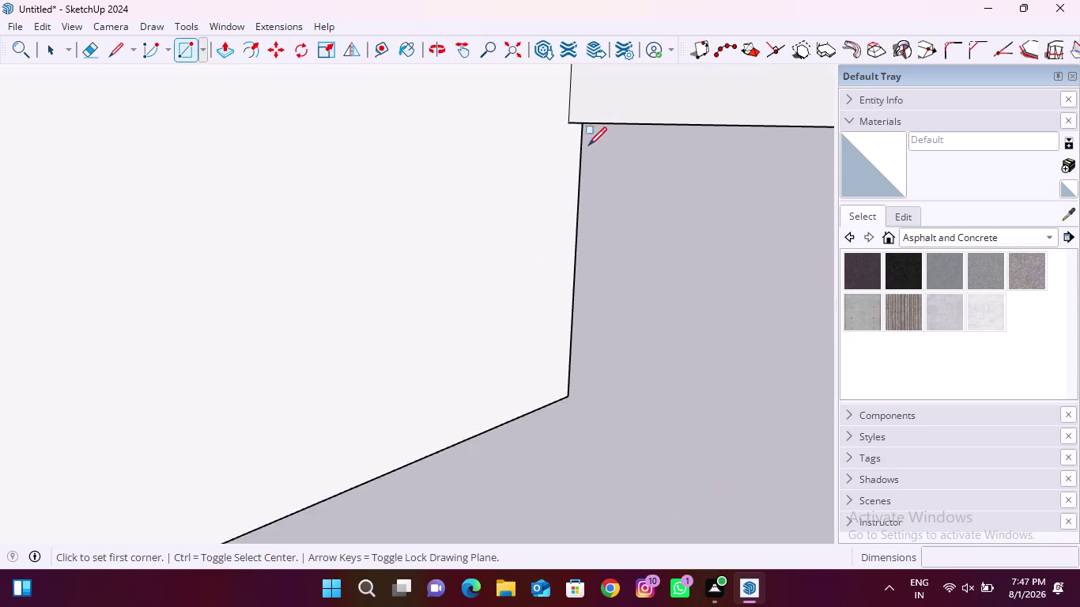
Draw a thin rectangle along the wall's edge, from its corner.
scroll(up, 3)
click(565, 465)
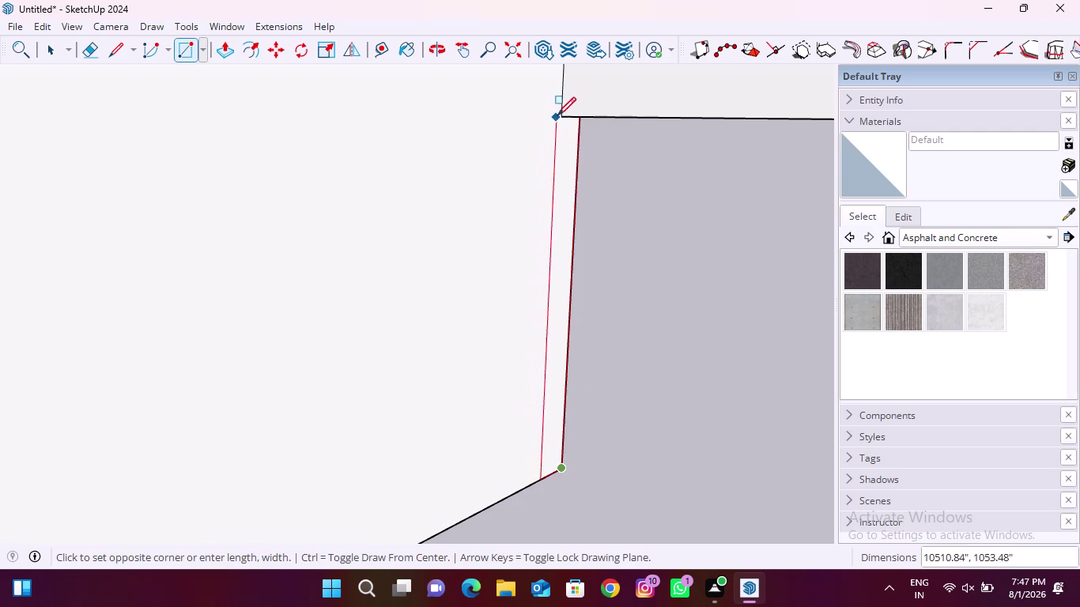
click(560, 114)
scroll(down, 3)
Push/Pull the thin strip upward into a slim wall.
click(229, 50)
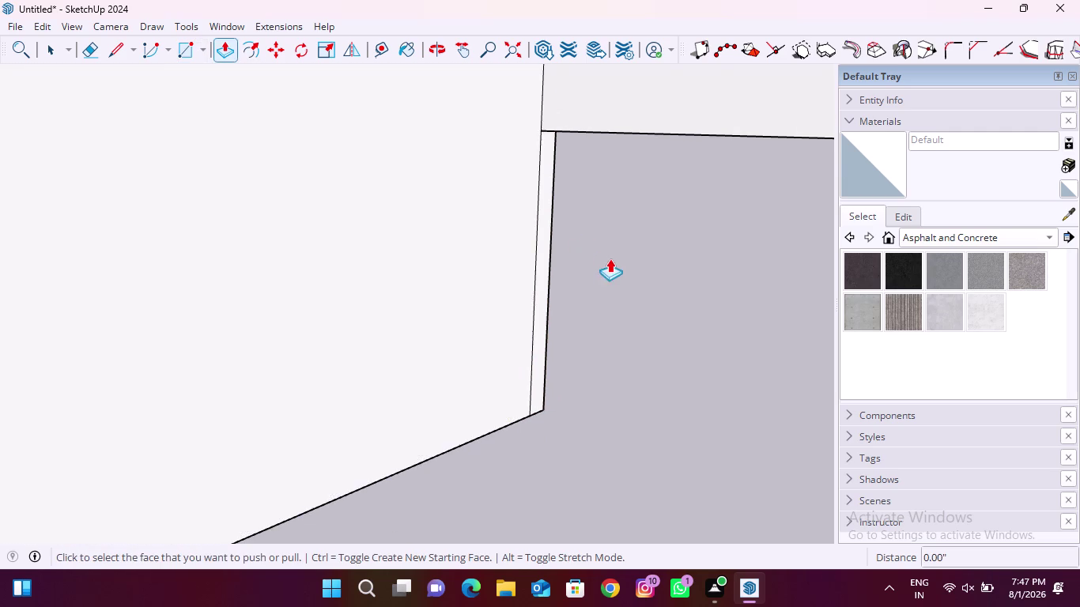
scroll(up, 3)
click(519, 278)
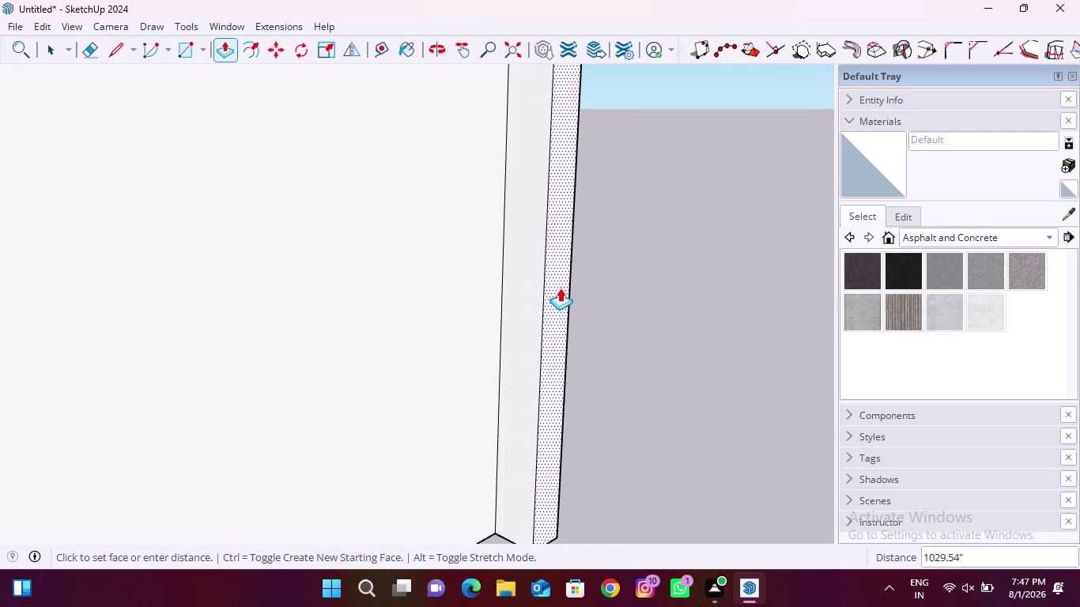
click(560, 288)
scroll(down, 3)
scroll(down, 3)
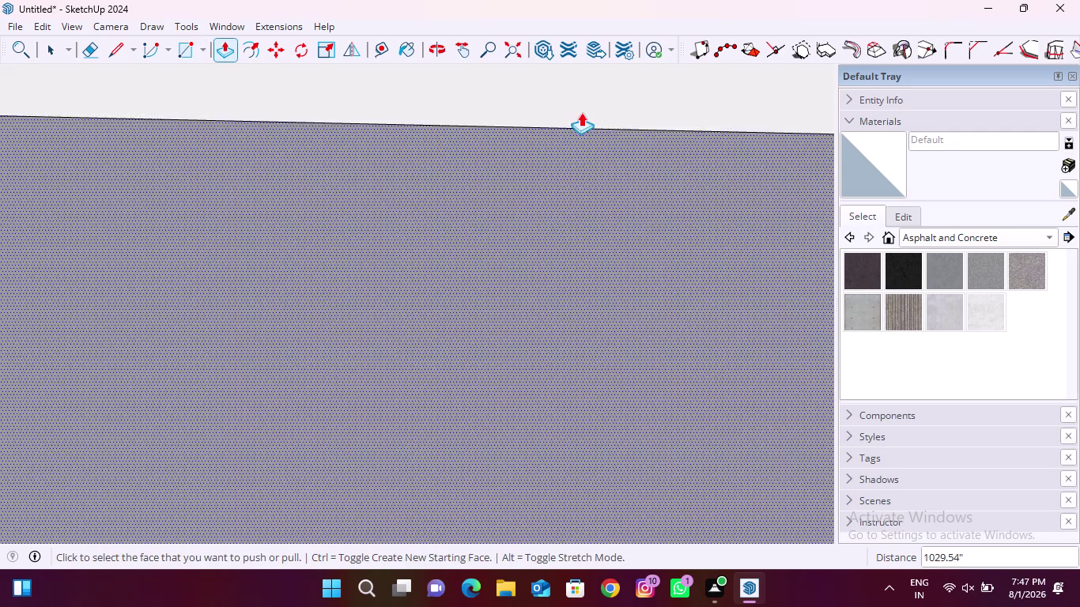
click(524, 43)
Double-click the narrow strip beside the carport wall with Push/Pull to repeat the last height.
middle_drag(229, 436, 497, 288)
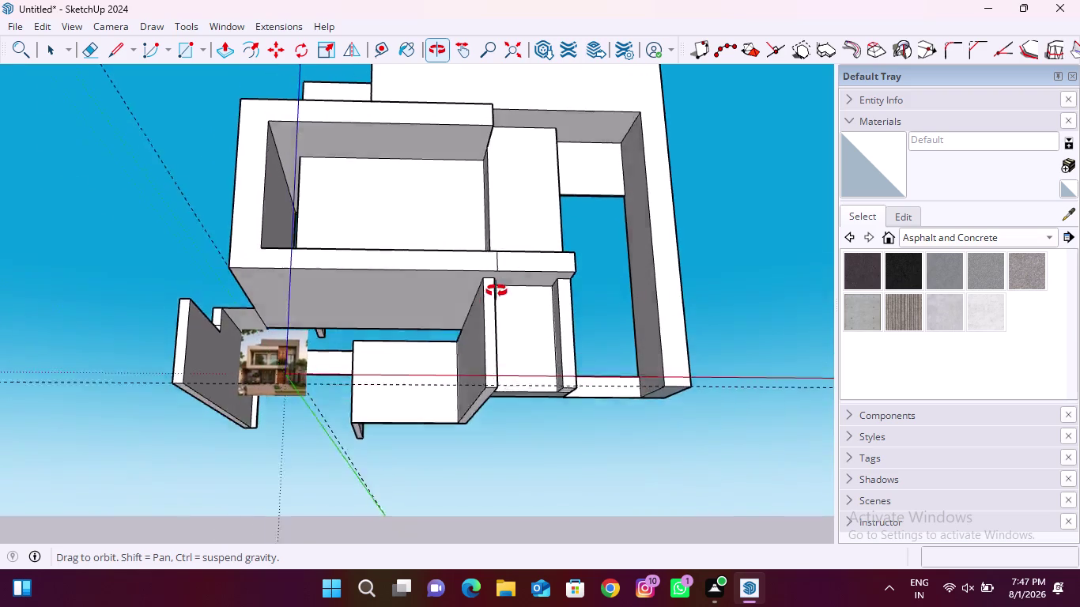
middle_drag(496, 288, 495, 311)
scroll(up, 3)
middle_drag(344, 345, 315, 384)
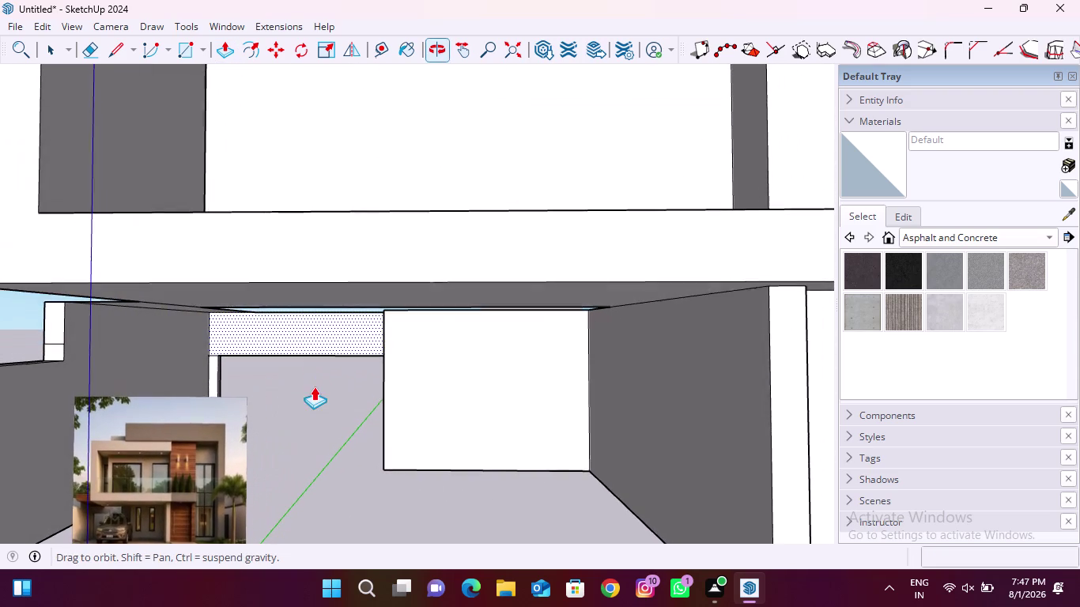
scroll(down, 3)
scroll(up, 3)
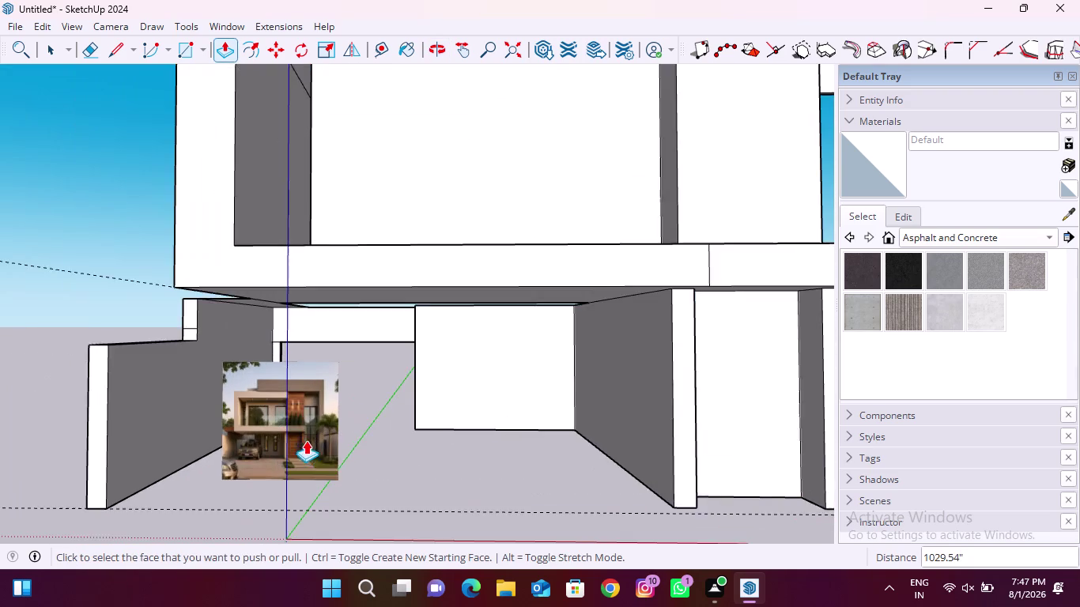
scroll(up, 3)
scroll(up, 3)
middle_drag(173, 385, 789, 509)
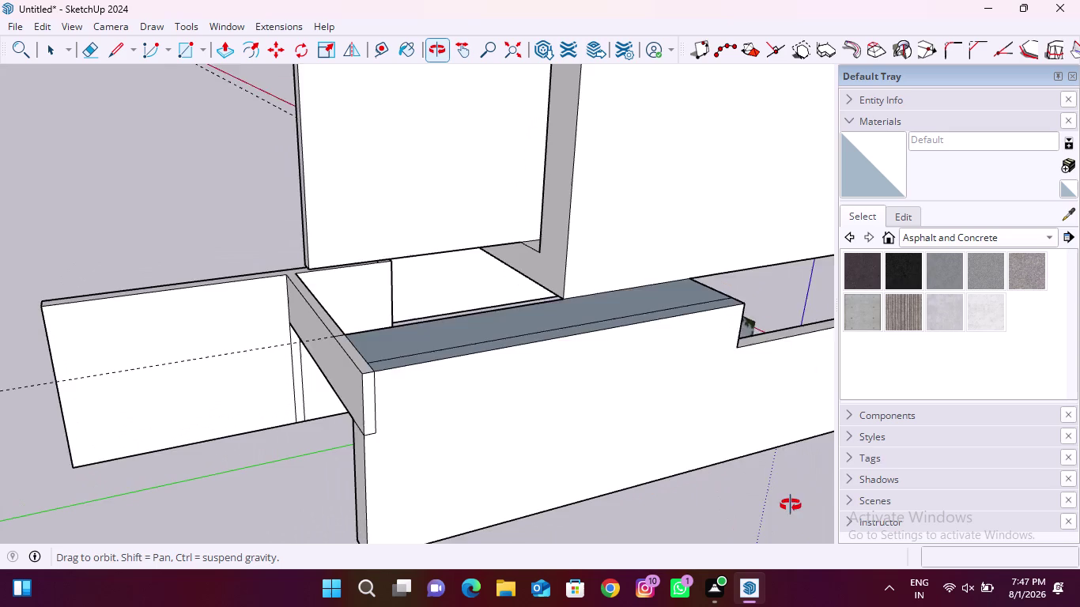
middle_drag(788, 509, 898, 451)
middle_drag(408, 459, 580, 448)
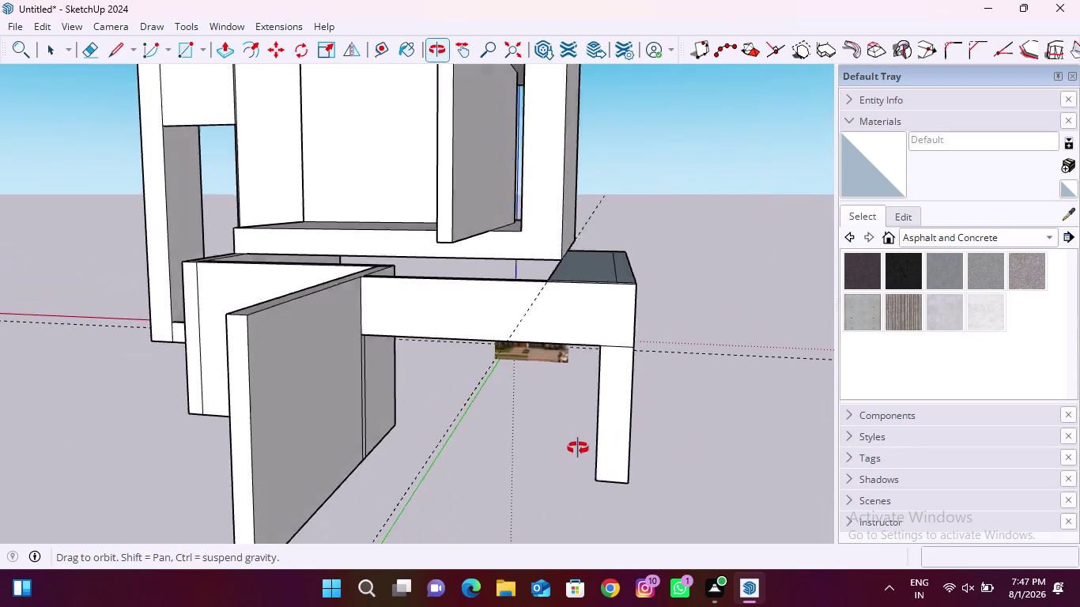
middle_drag(579, 448, 446, 441)
scroll(up, 3)
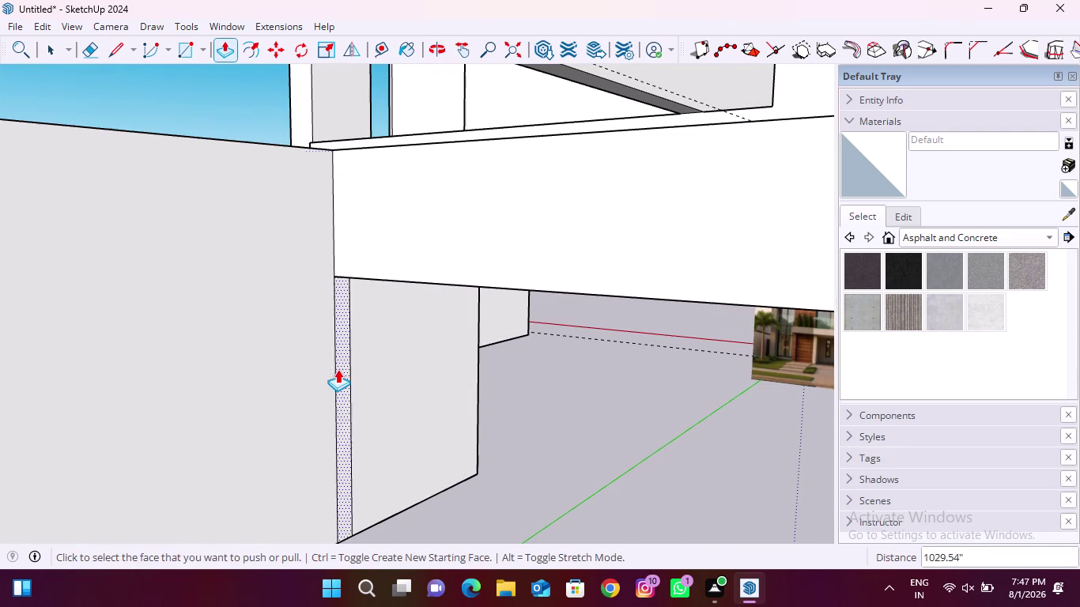
click(338, 370)
click(529, 417)
scroll(down, 3)
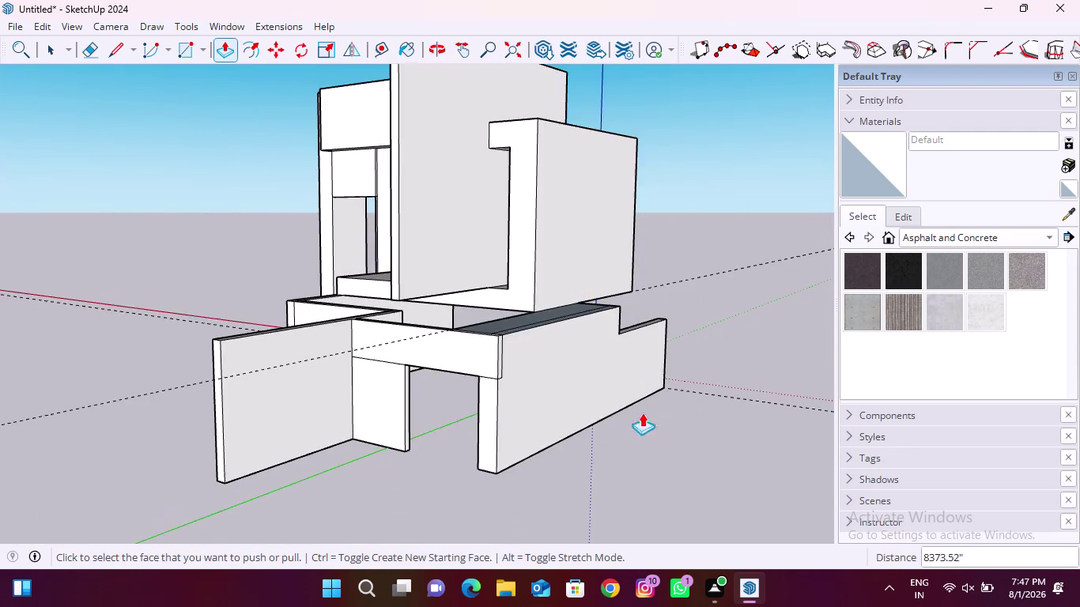
Return to Select and view the house front and the low side wall's top.
middle_drag(706, 414, 78, 369)
scroll(up, 3)
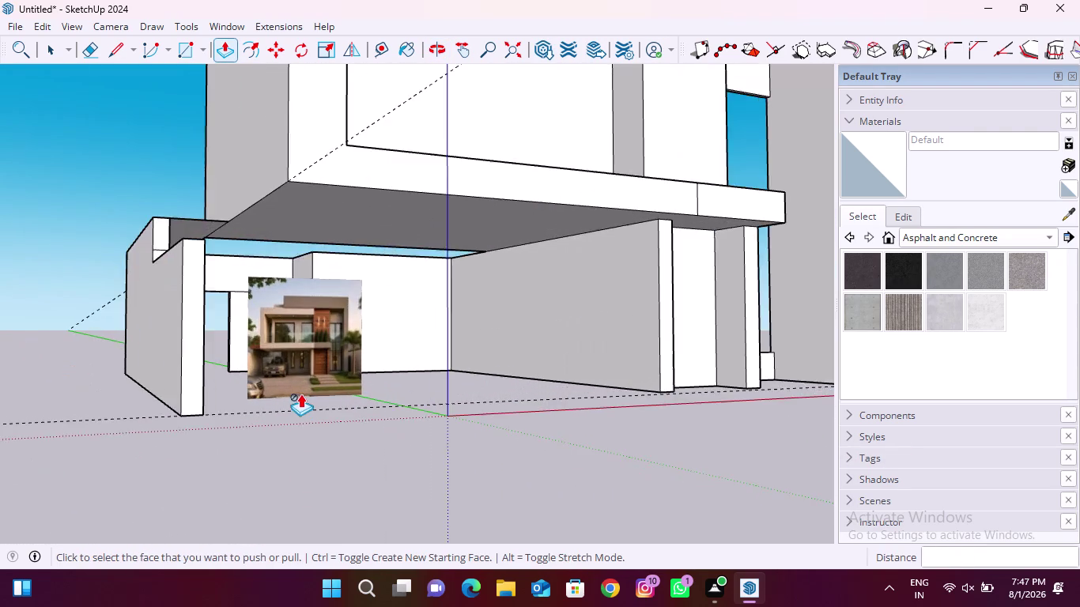
scroll(up, 3)
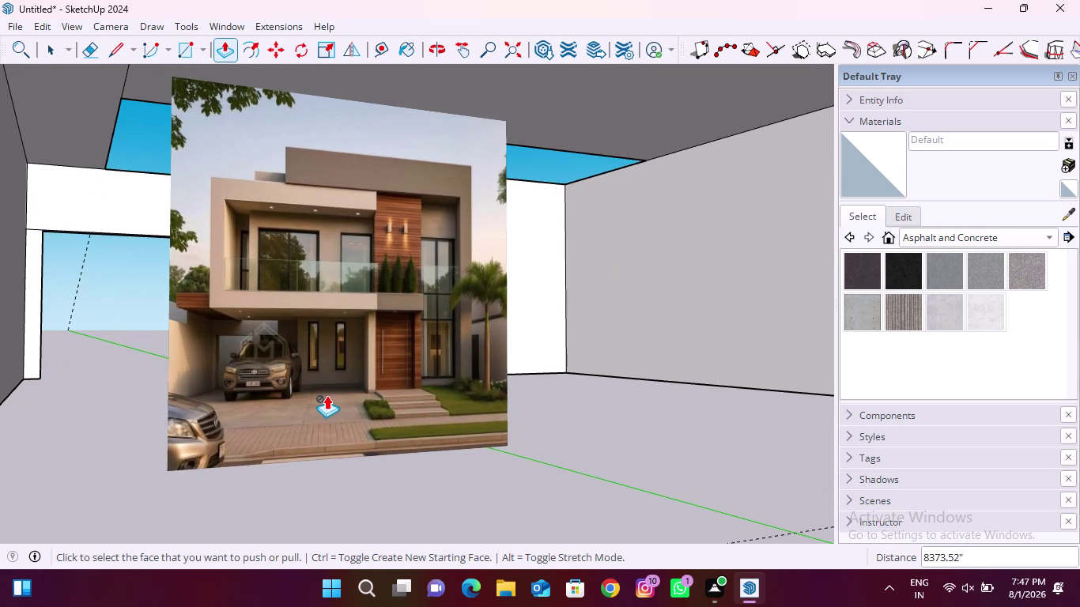
scroll(down, 3)
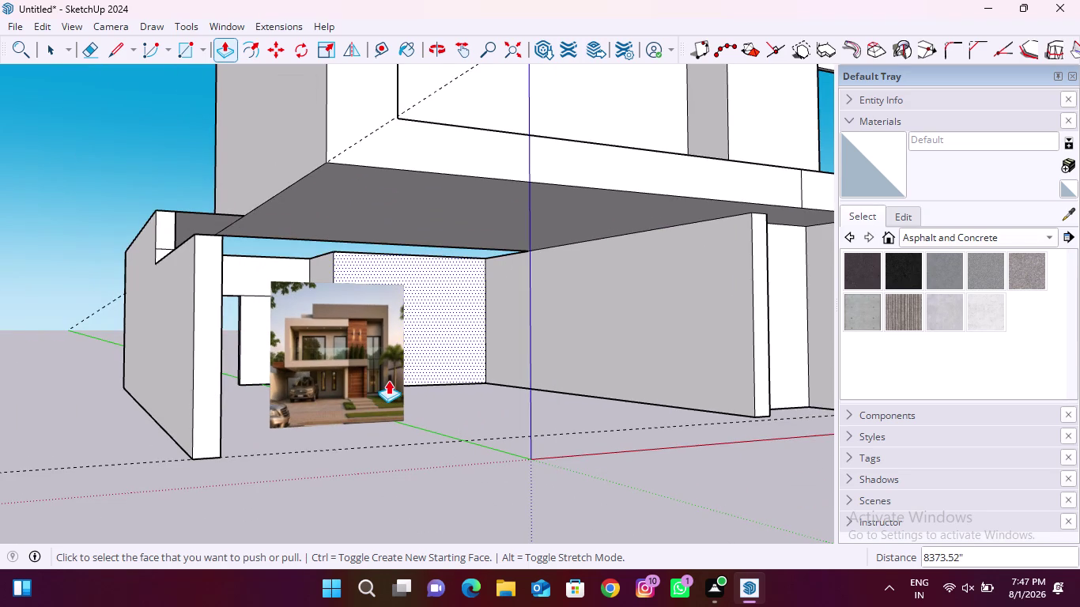
scroll(up, 3)
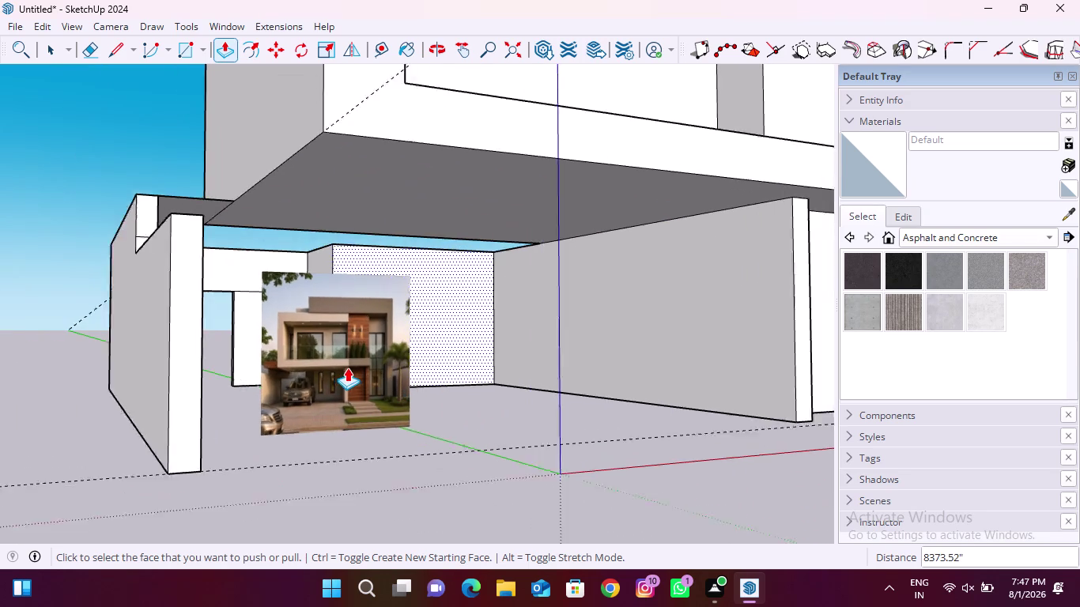
scroll(up, 3)
key(space)
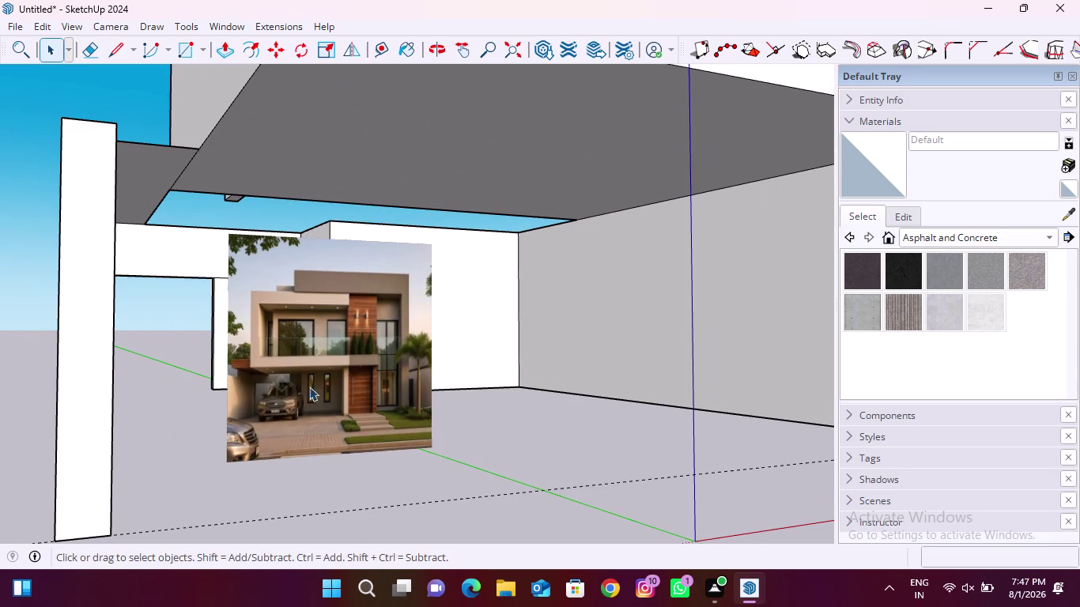
scroll(down, 3)
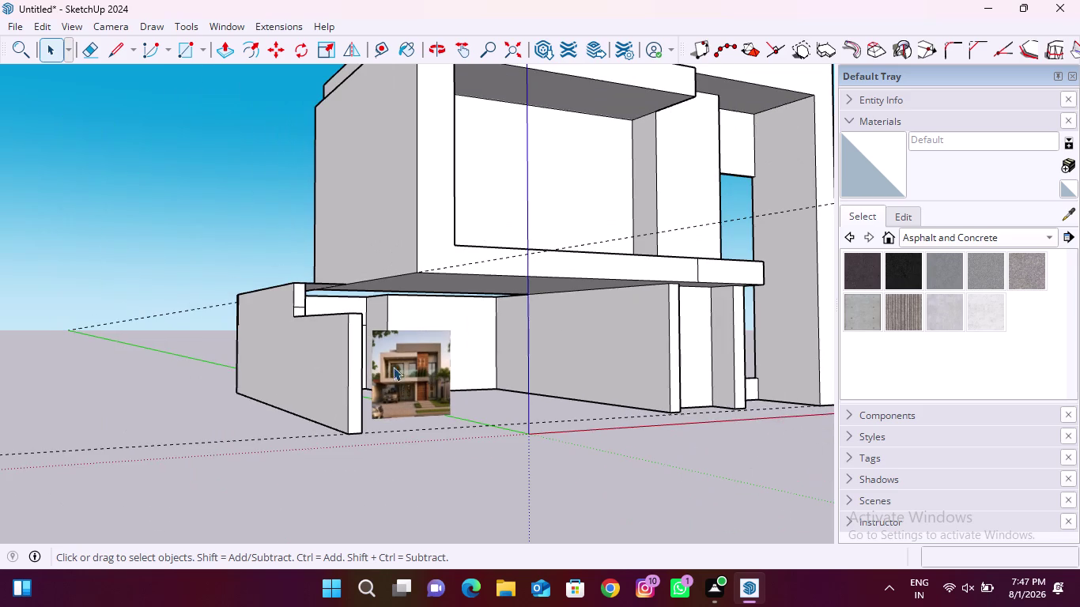
middle_drag(319, 279, 249, 304)
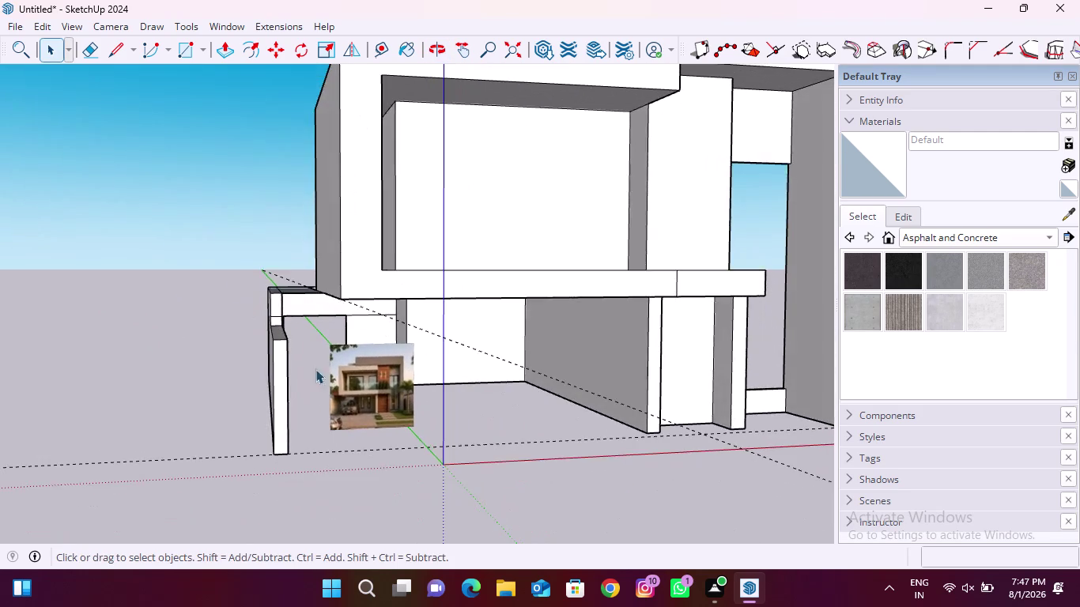
scroll(up, 3)
scroll(up, 3)
scroll(up, 3)
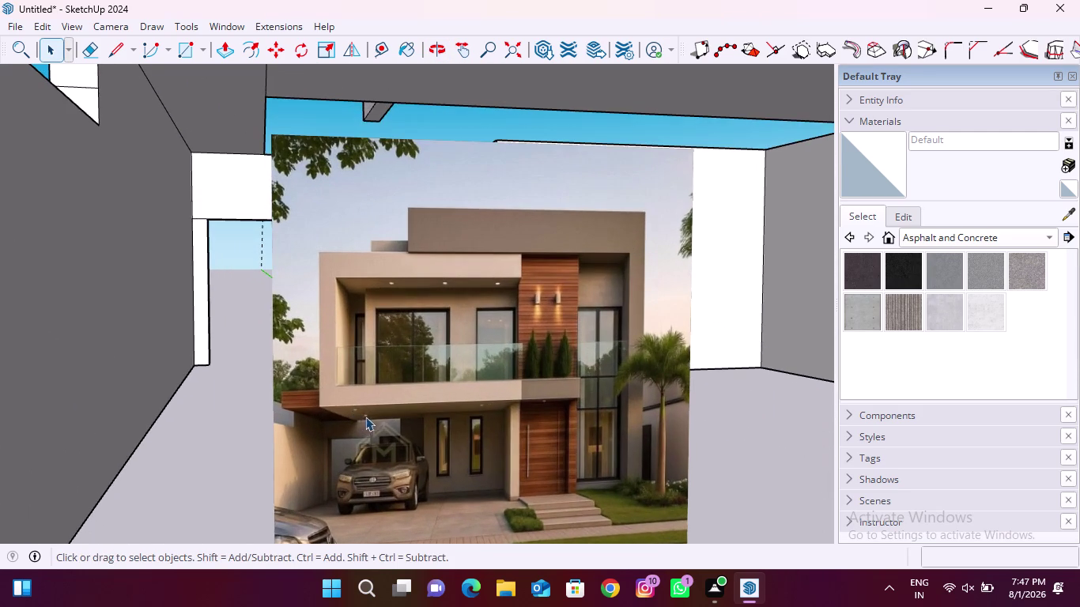
scroll(down, 3)
middle_drag(280, 306, 370, 469)
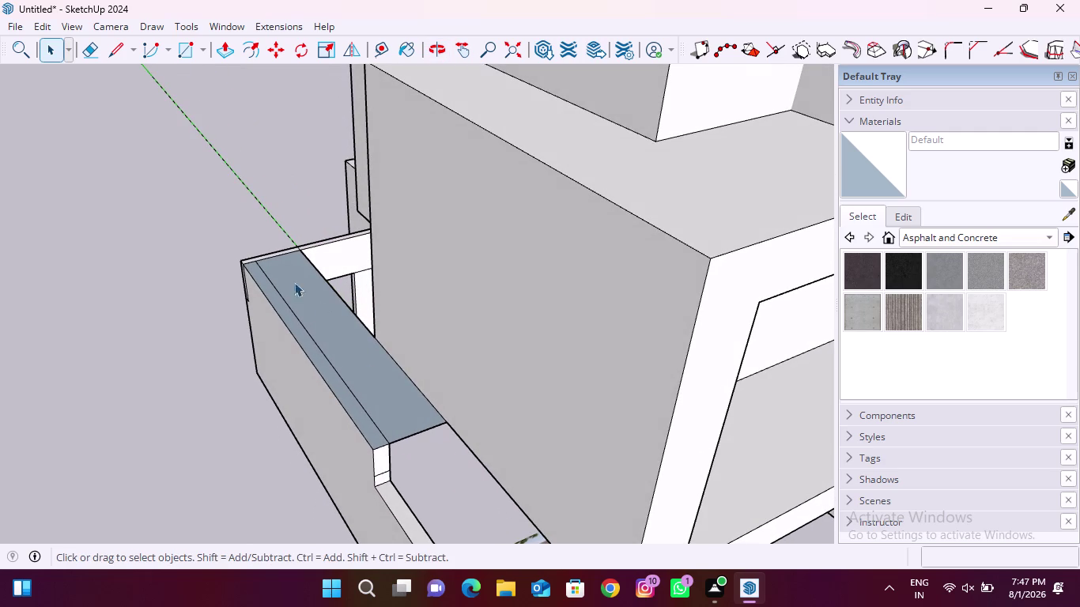
Raise the low side wall's top face into a block.
drag(227, 42, 233, 49)
click(396, 387)
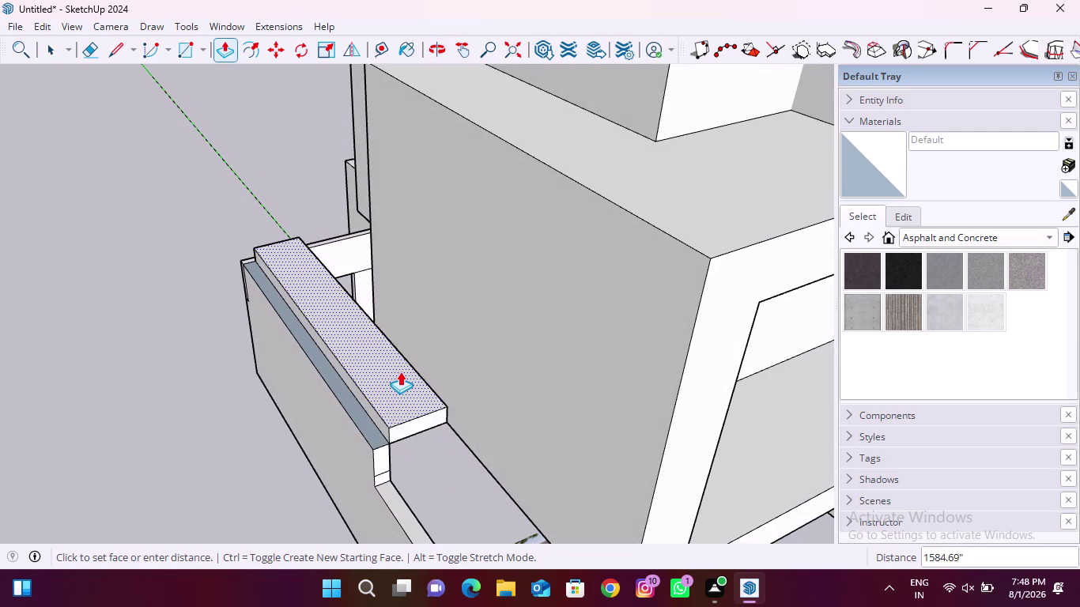
click(400, 366)
scroll(up, 3)
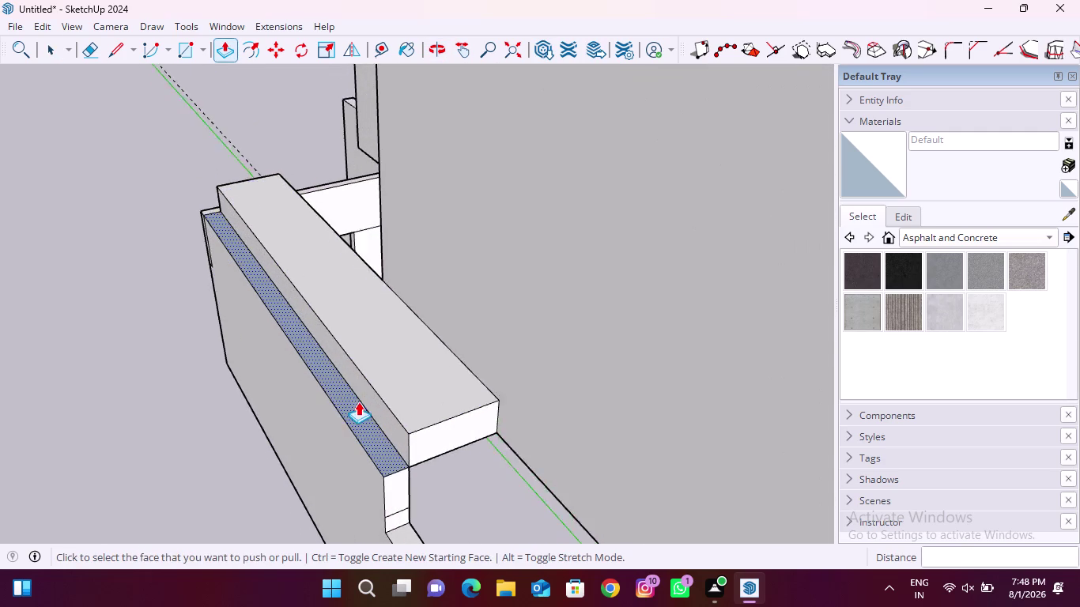
scroll(up, 3)
Pull the block's side face outward into an overhanging slab and inspect it.
click(371, 396)
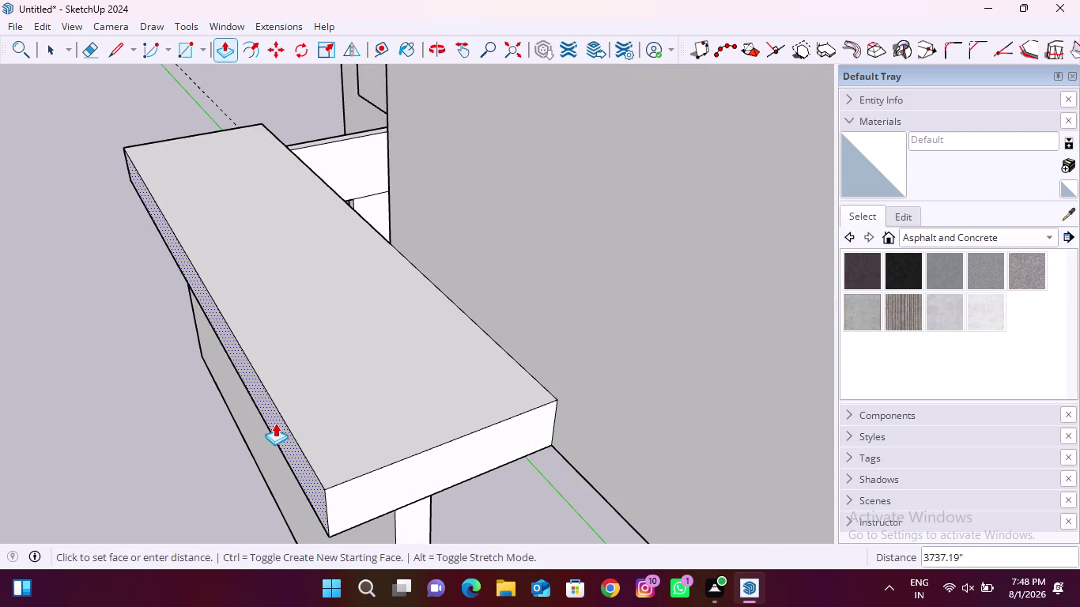
click(275, 423)
scroll(down, 3)
middle_drag(481, 552, 334, 378)
middle_drag(454, 441, 436, 424)
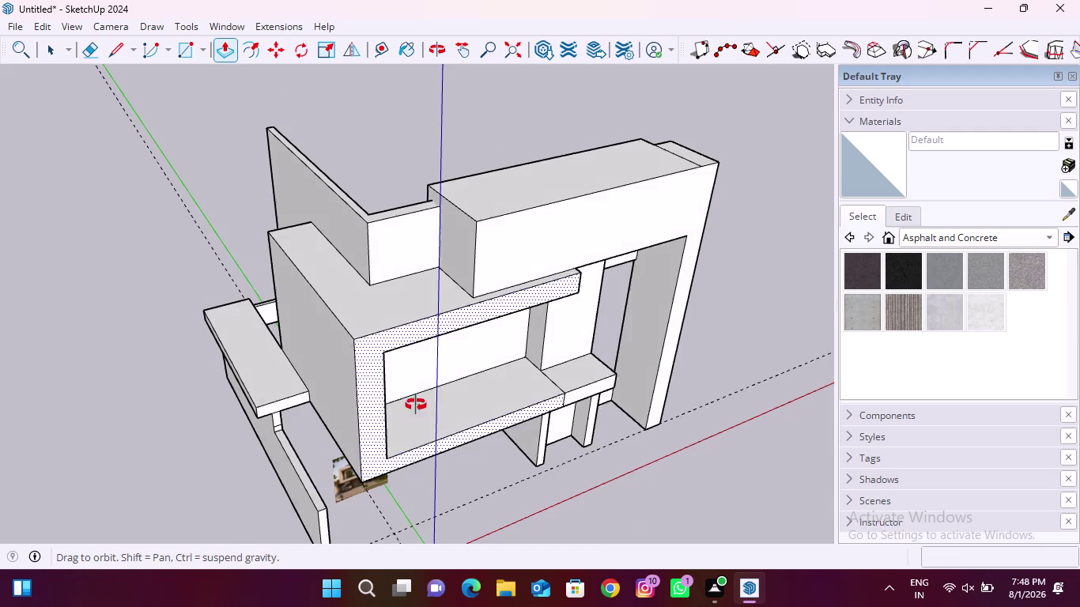
middle_drag(436, 424, 255, 276)
scroll(up, 3)
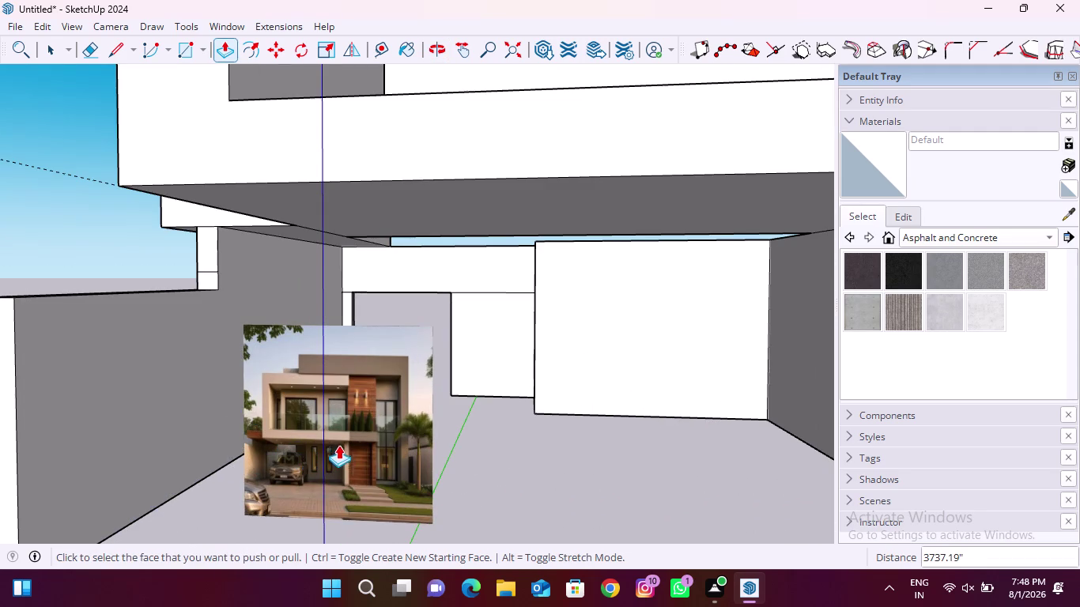
scroll(down, 3)
middle_drag(248, 382, 259, 346)
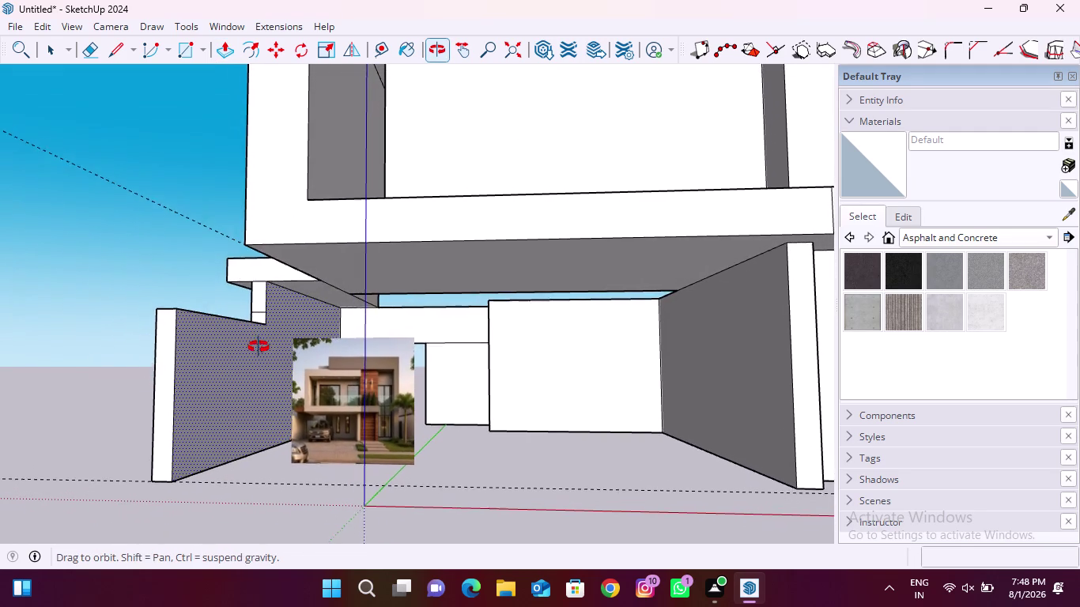
middle_drag(258, 346, 259, 347)
scroll(up, 3)
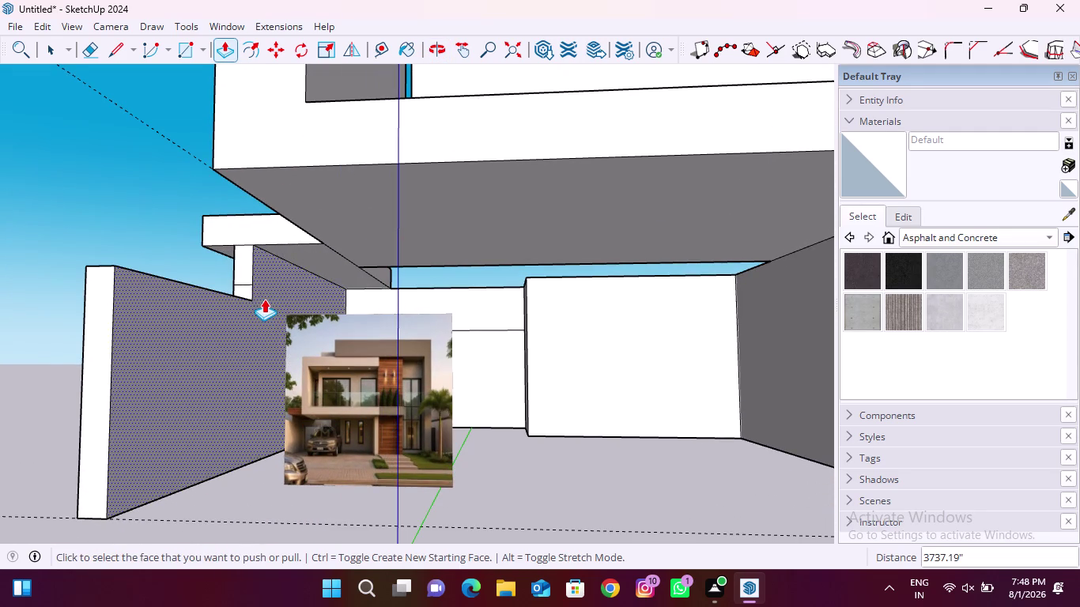
middle_drag(304, 321, 323, 334)
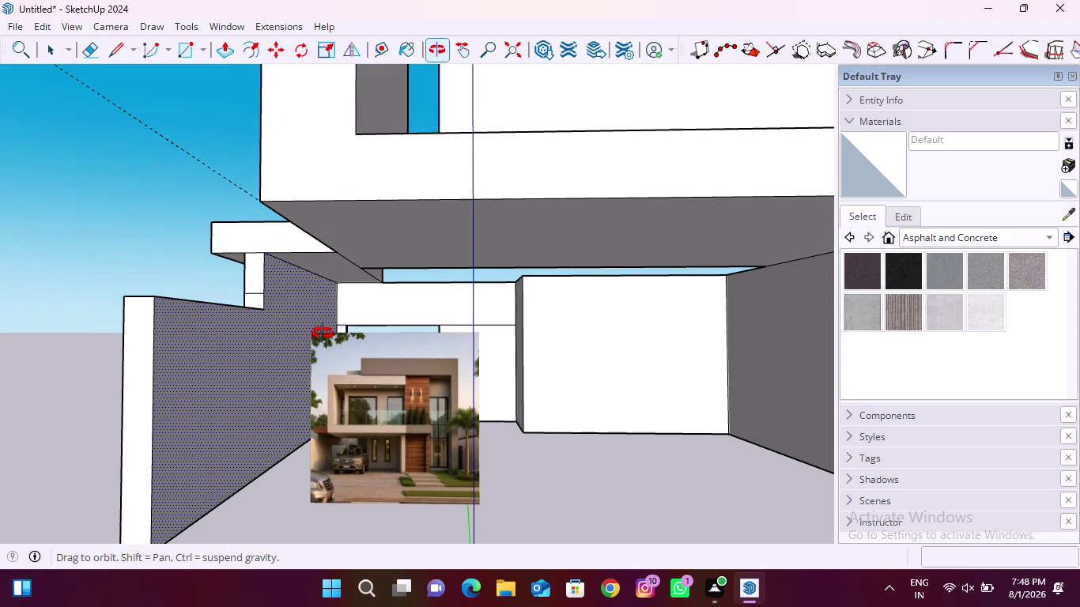
middle_drag(323, 334, 441, 421)
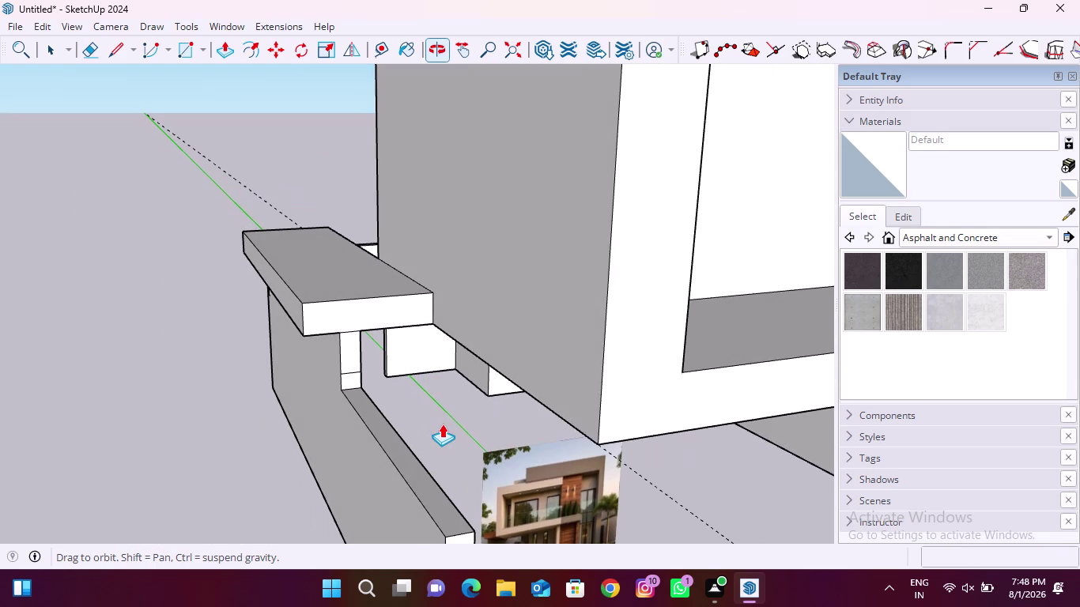
Undo the last change, then pull the block's end face farther out from the front wall.
key(ctrl+z)
scroll(up, 3)
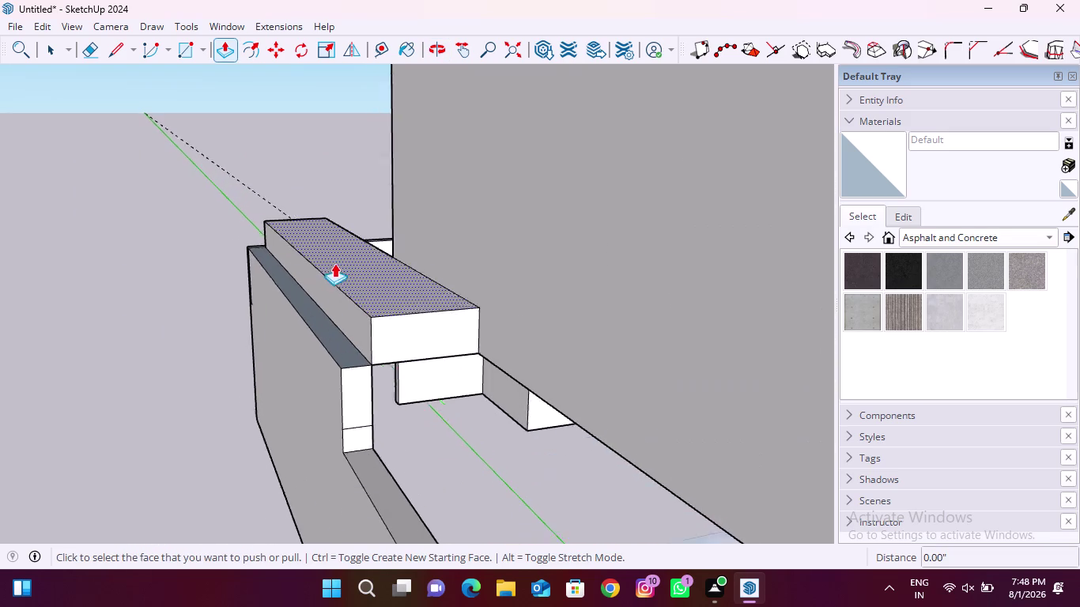
scroll(up, 3)
click(328, 340)
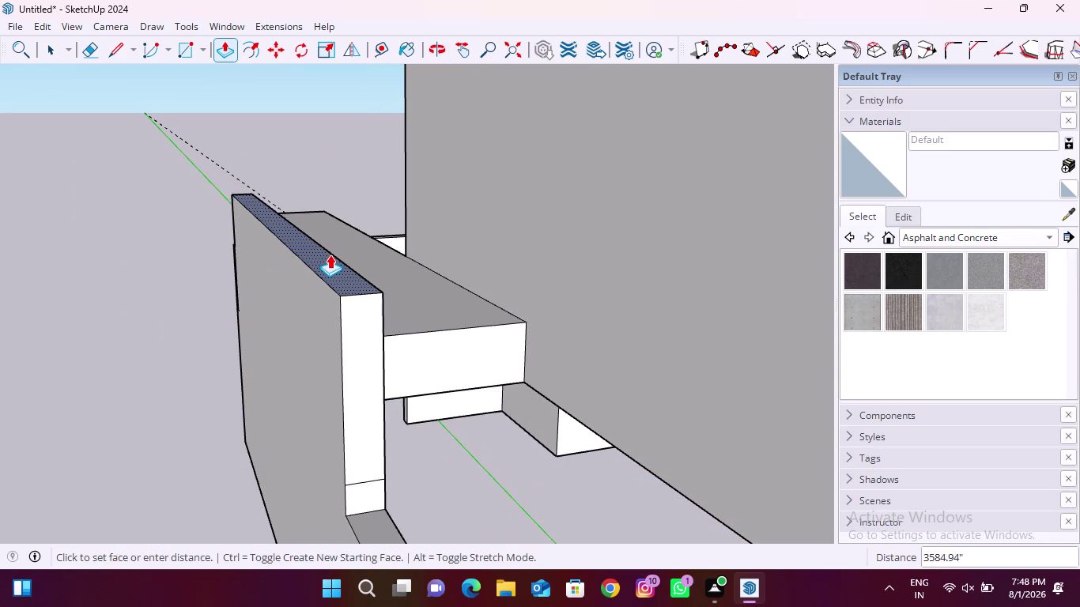
click(329, 257)
click(445, 337)
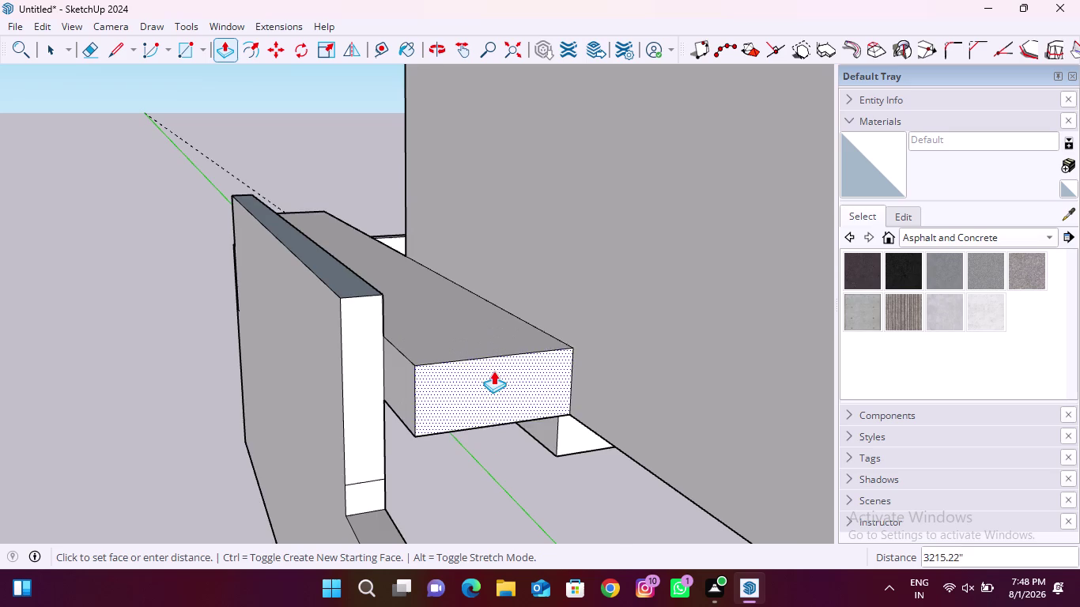
scroll(down, 3)
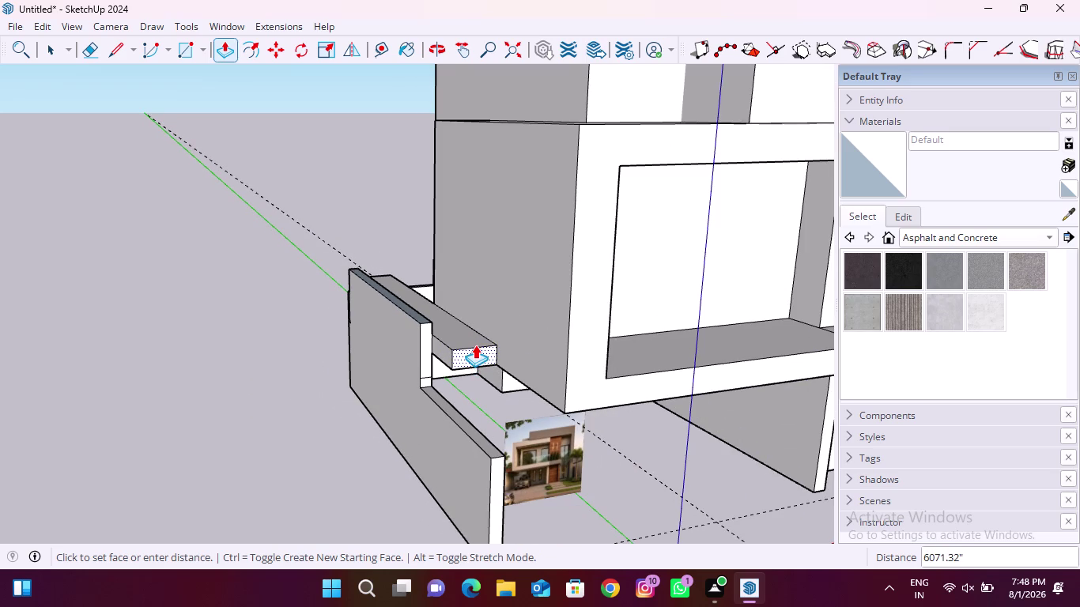
click(476, 349)
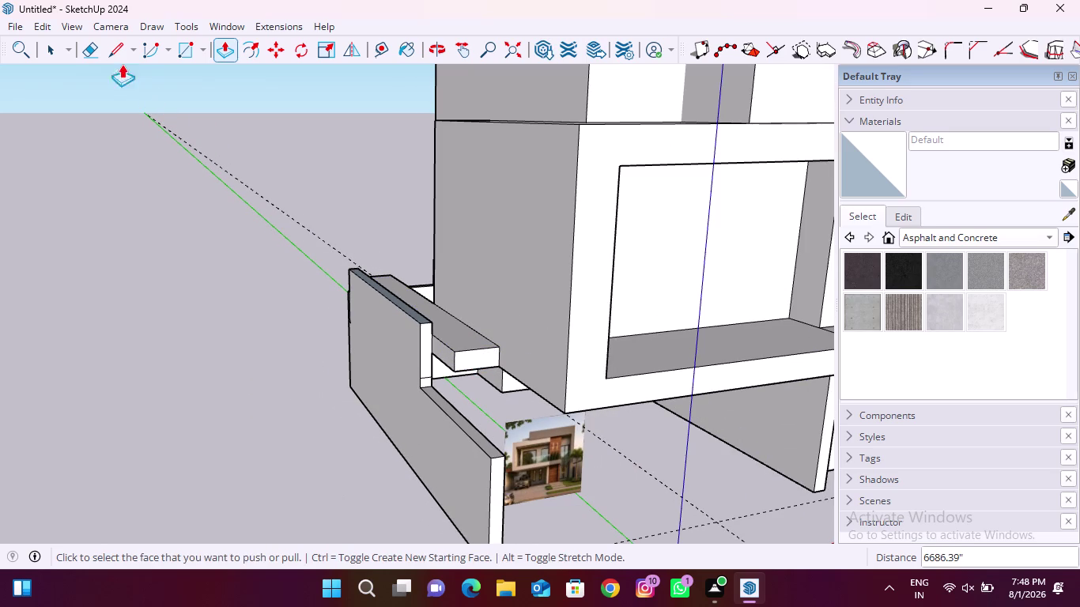
click(99, 48)
scroll(up, 3)
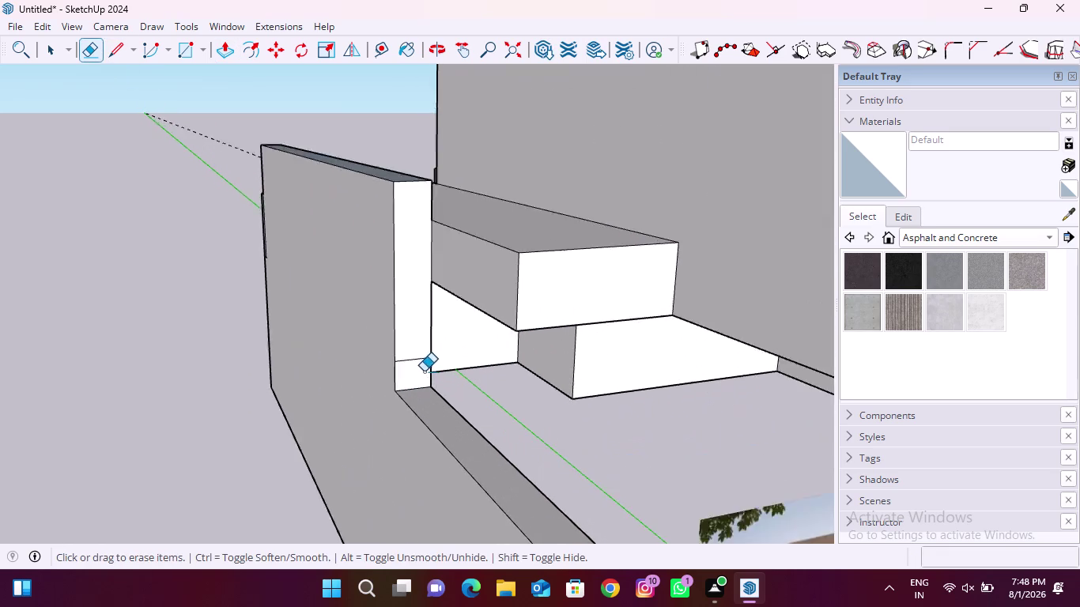
scroll(up, 3)
drag(417, 344, 417, 366)
scroll(down, 3)
middle_drag(504, 451, 457, 393)
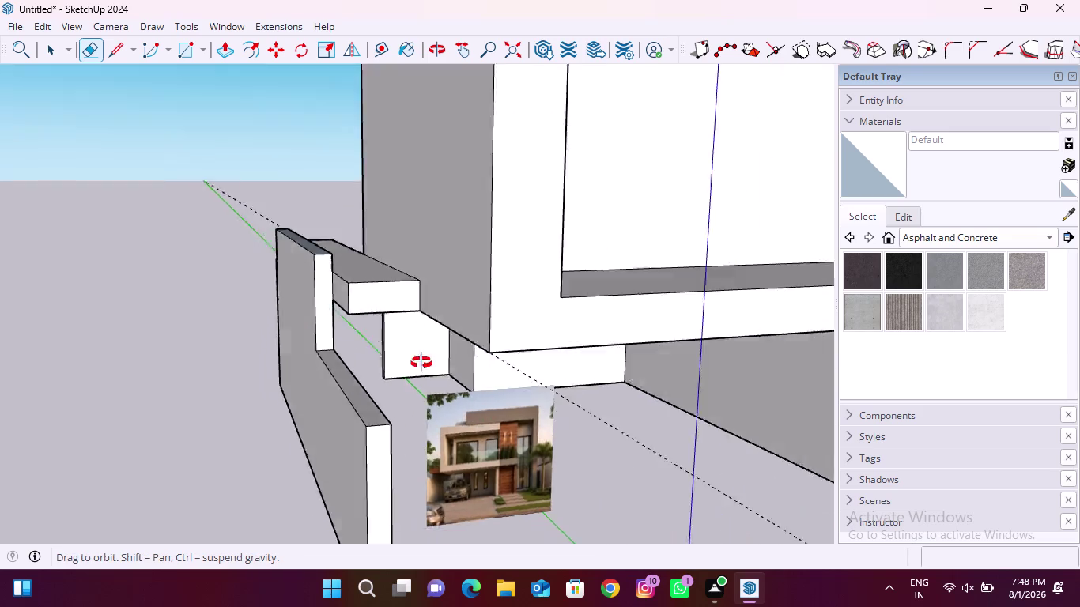
middle_drag(457, 393, 375, 328)
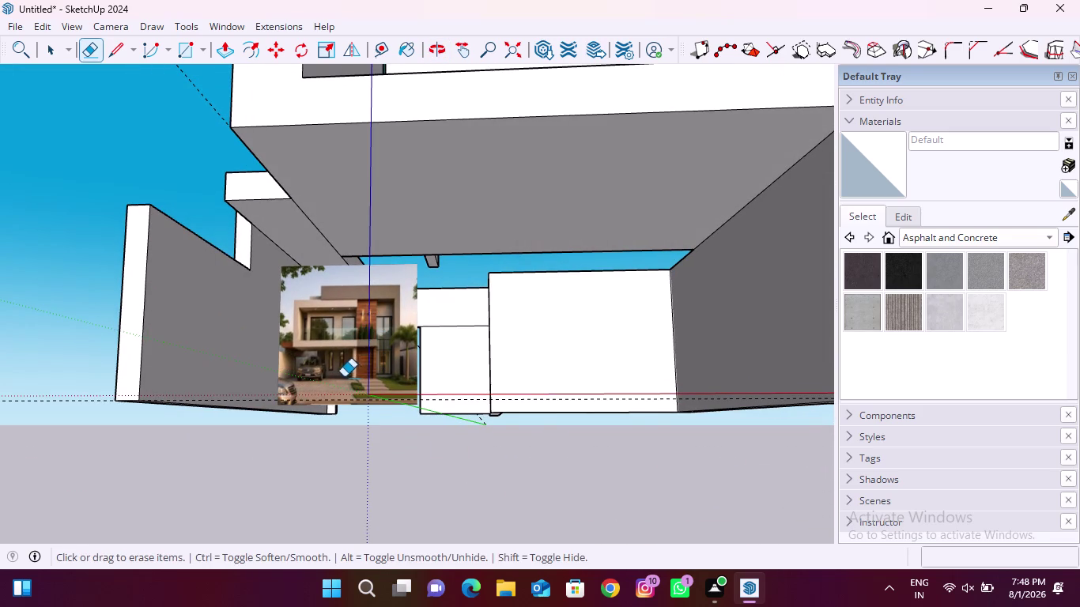
middle_drag(408, 329, 407, 387)
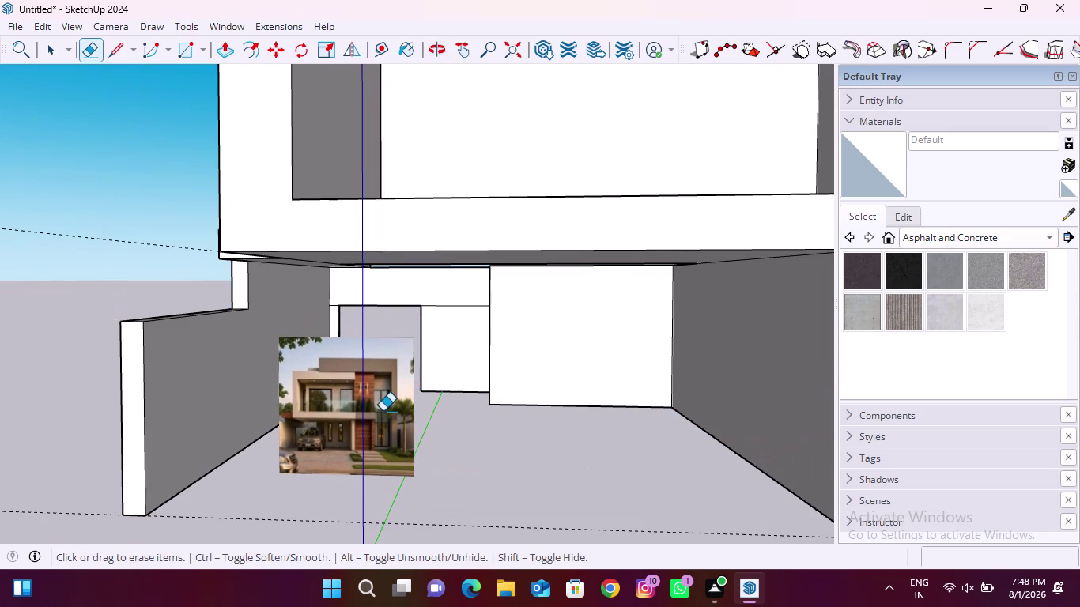
scroll(up, 3)
drag(455, 287, 455, 309)
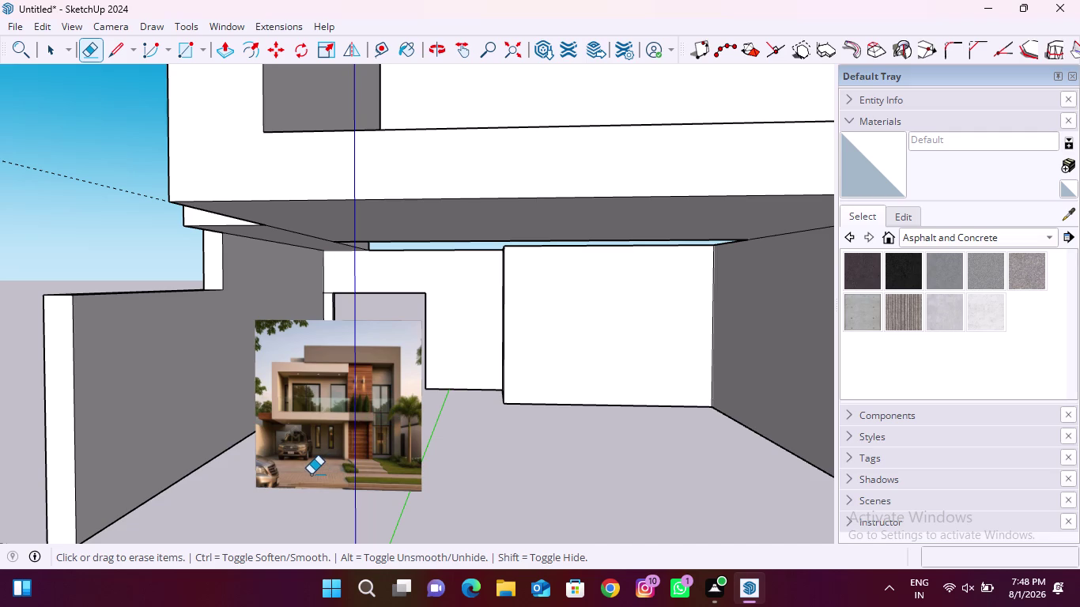
scroll(down, 3)
scroll(down, 3)
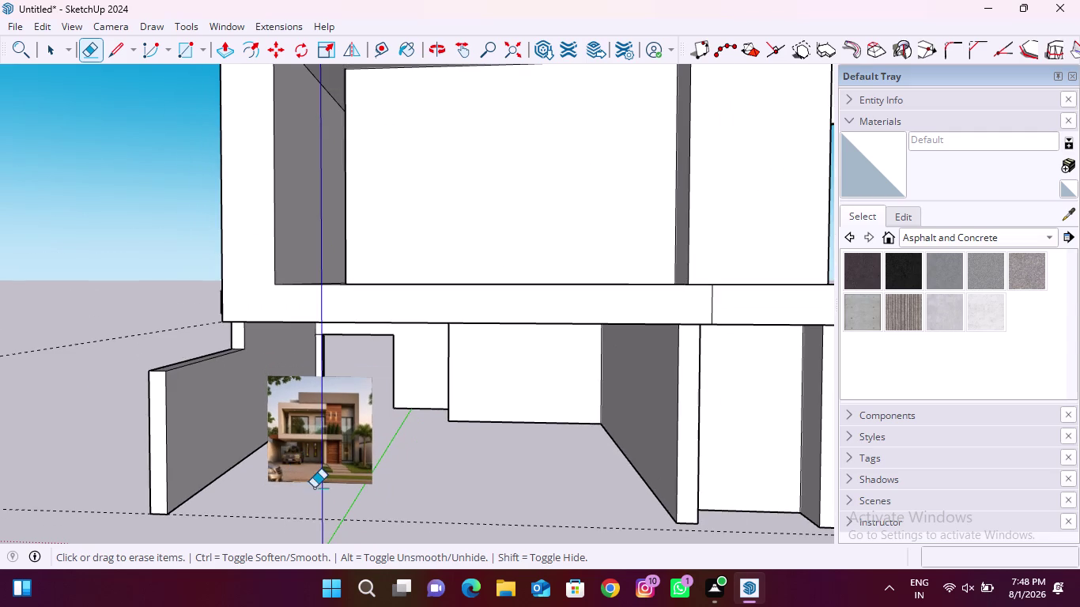
middle_drag(320, 493, 326, 473)
middle_drag(143, 361, 145, 367)
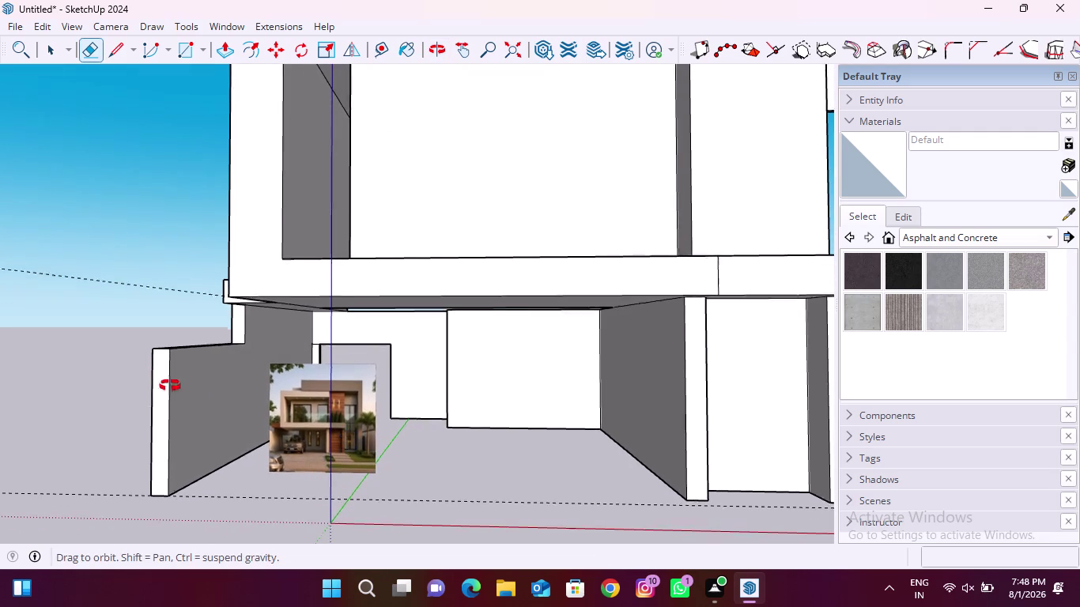
middle_drag(144, 367, 742, 397)
middle_drag(184, 409, 293, 403)
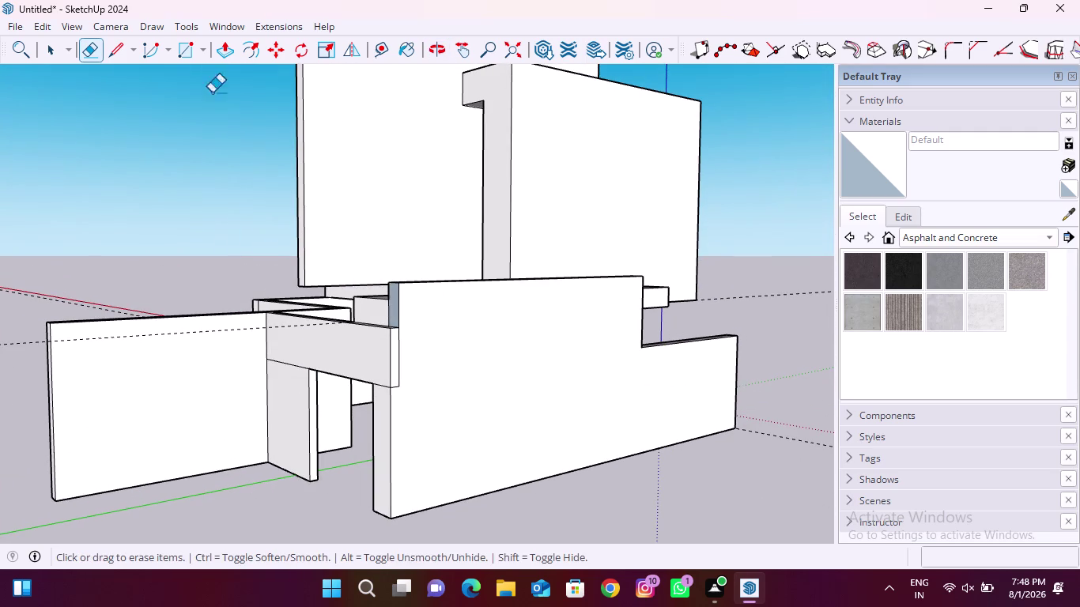
click(223, 57)
scroll(up, 3)
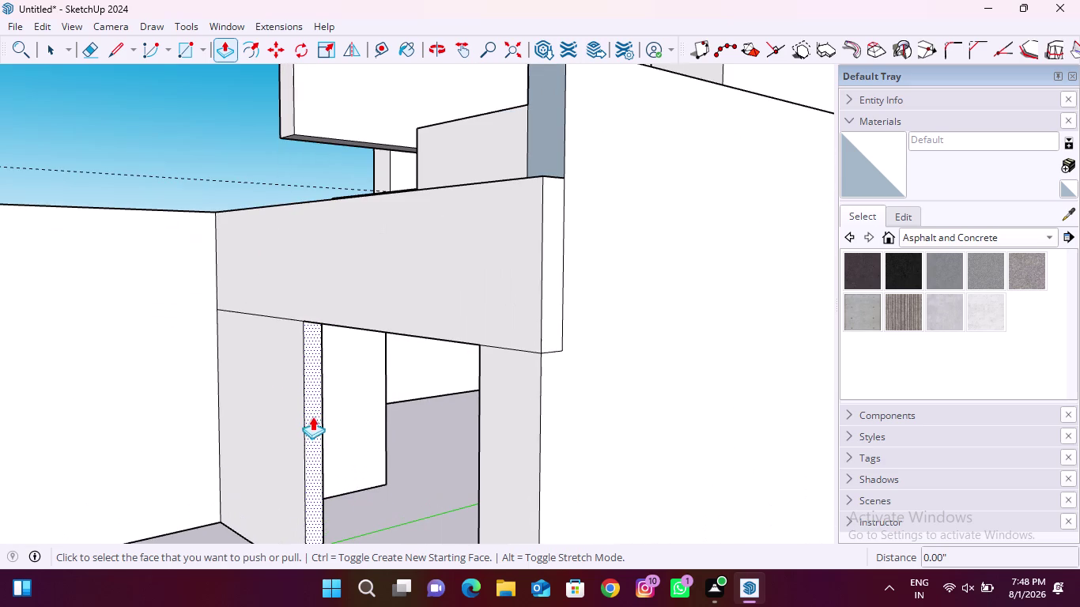
click(313, 418)
click(291, 404)
scroll(down, 3)
middle_drag(594, 398, 495, 441)
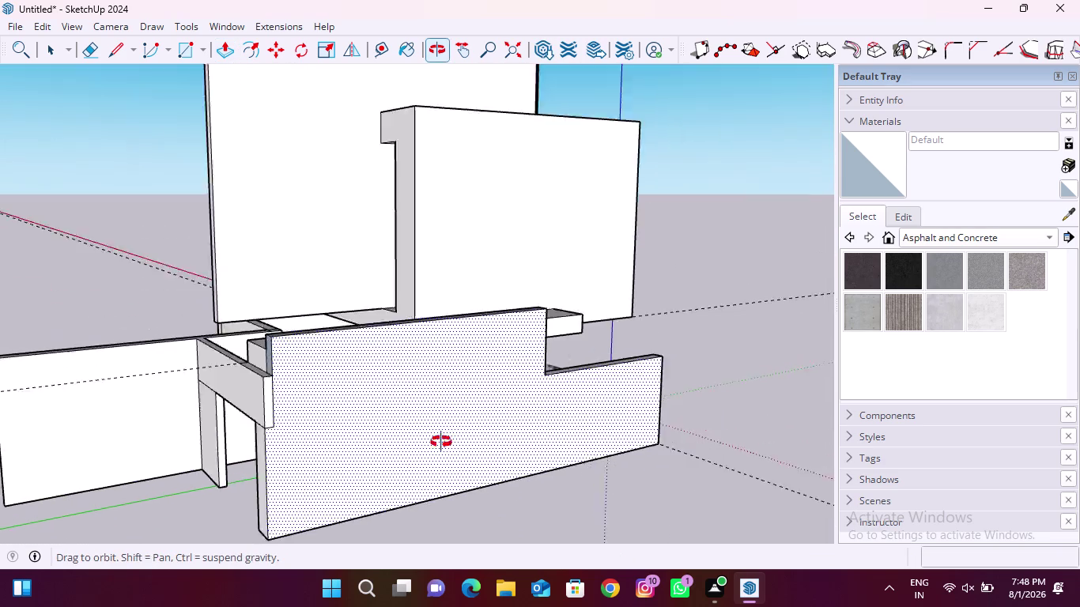
middle_drag(495, 441, 55, 412)
middle_drag(378, 429, 266, 399)
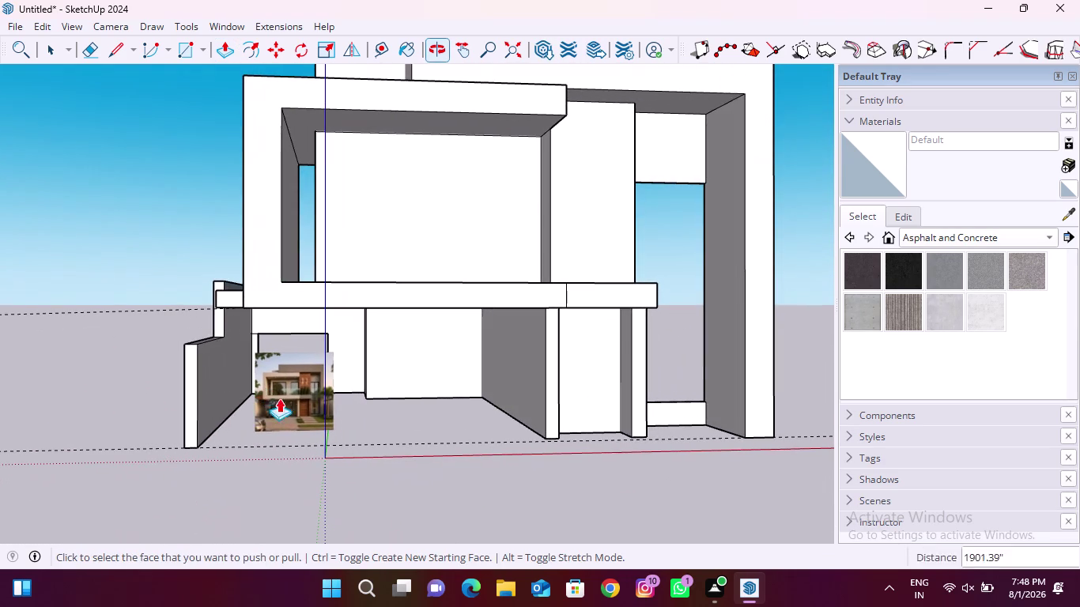
key(space)
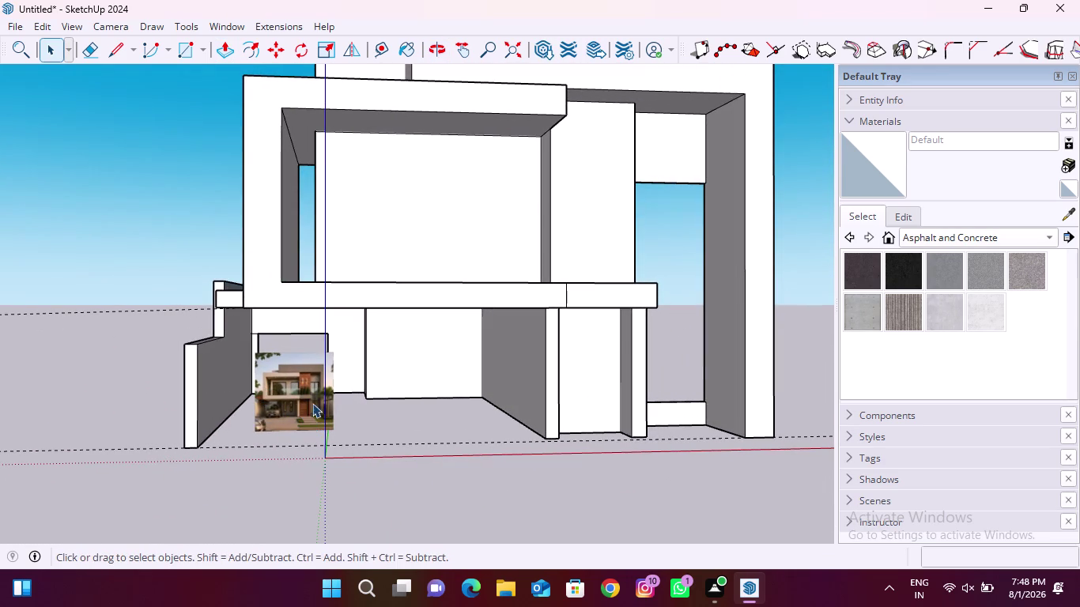
drag(103, 469, 105, 457)
drag(150, 498, 90, 253)
key(Delete)
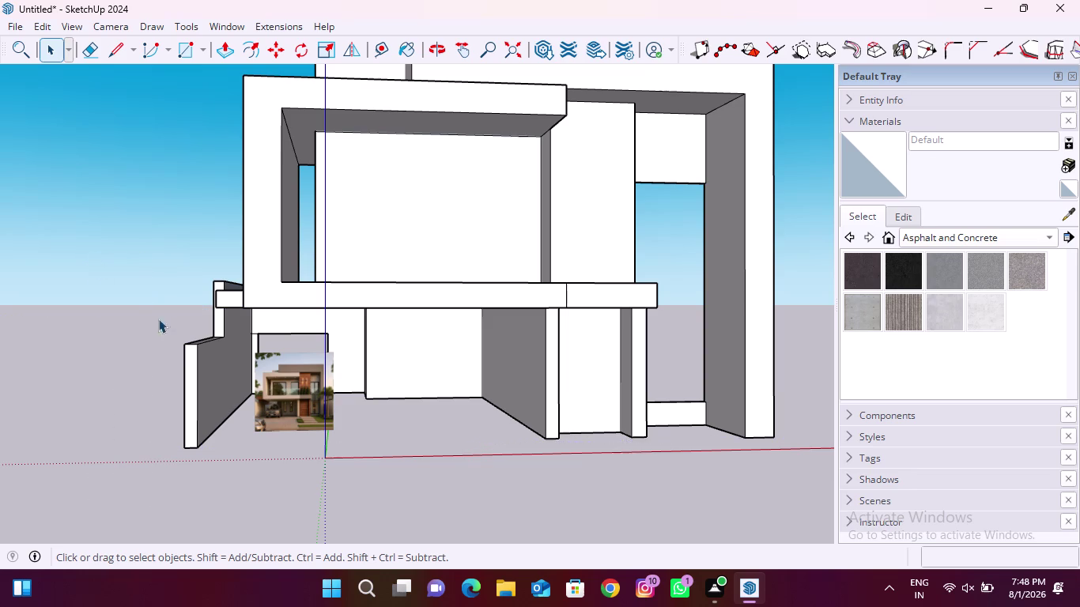
scroll(up, 3)
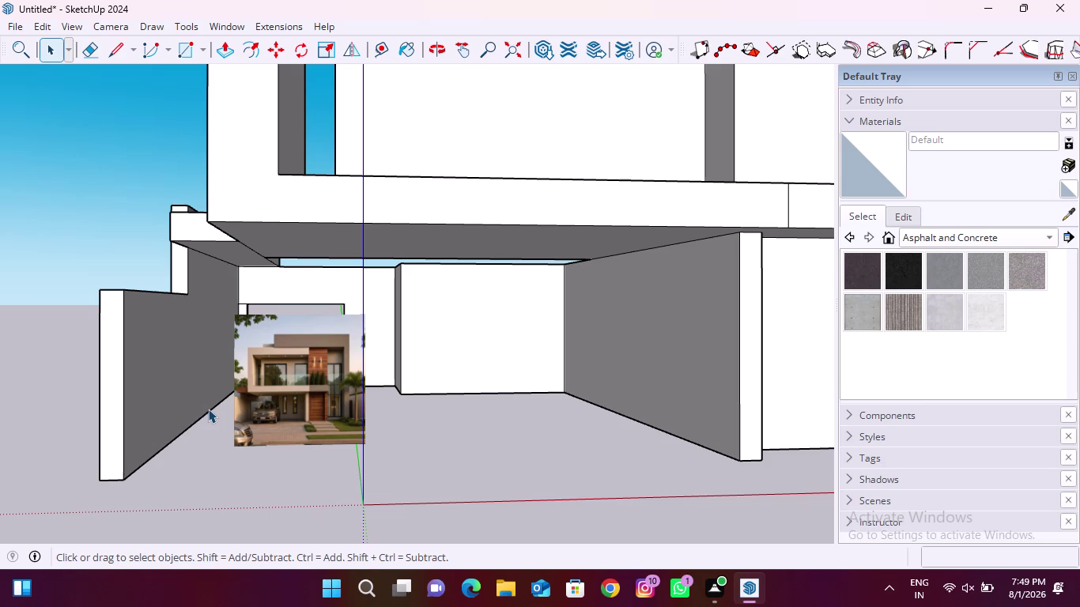
scroll(down, 3)
scroll(down, 3)
scroll(down, 3)
scroll(up, 3)
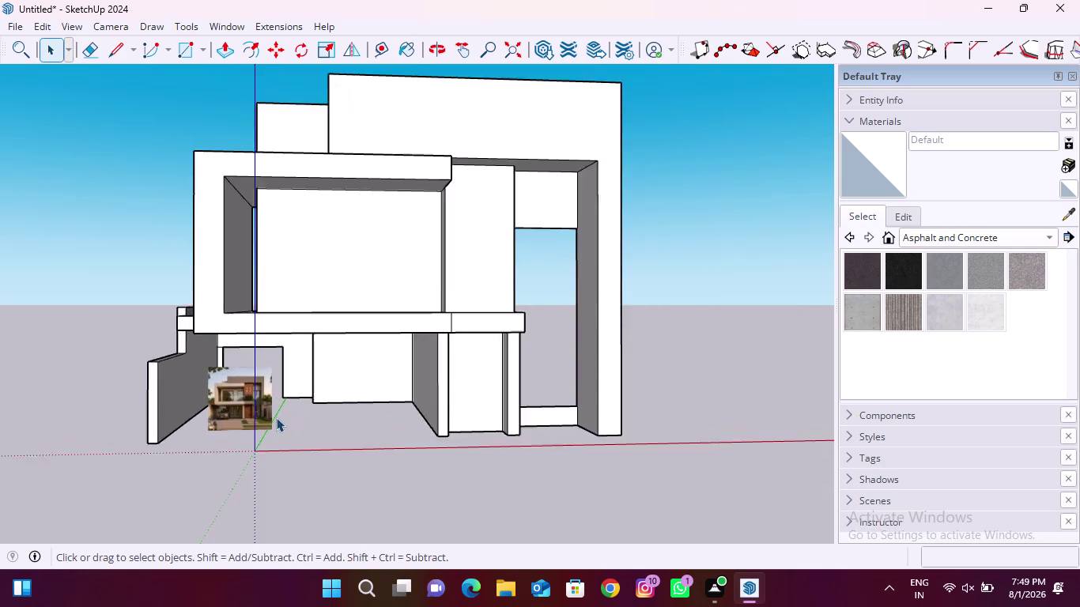
scroll(up, 3)
scroll(up, 3)
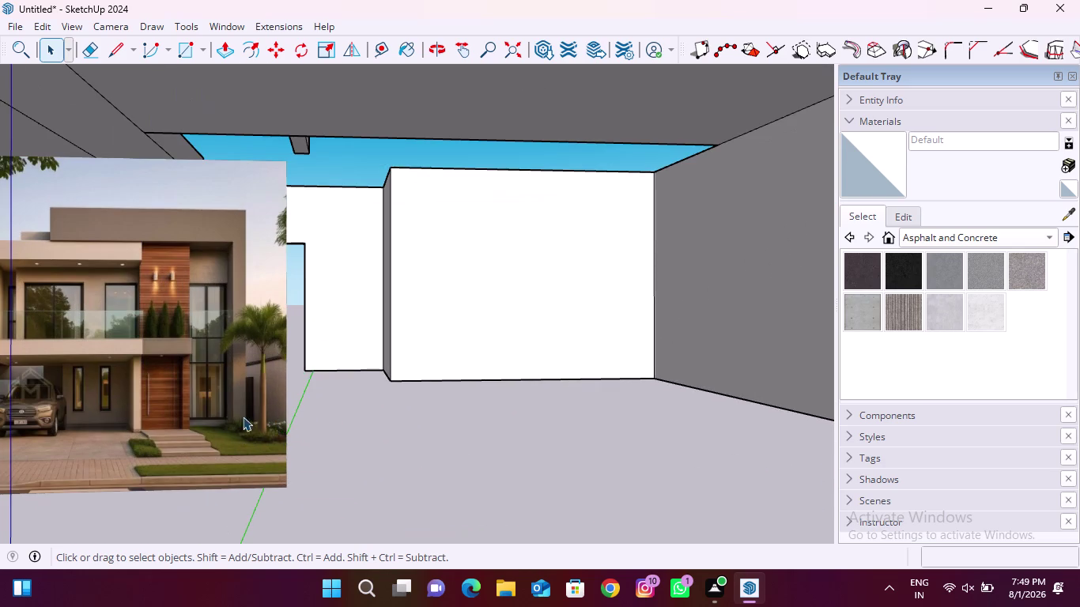
scroll(down, 3)
middle_drag(547, 362, 97, 453)
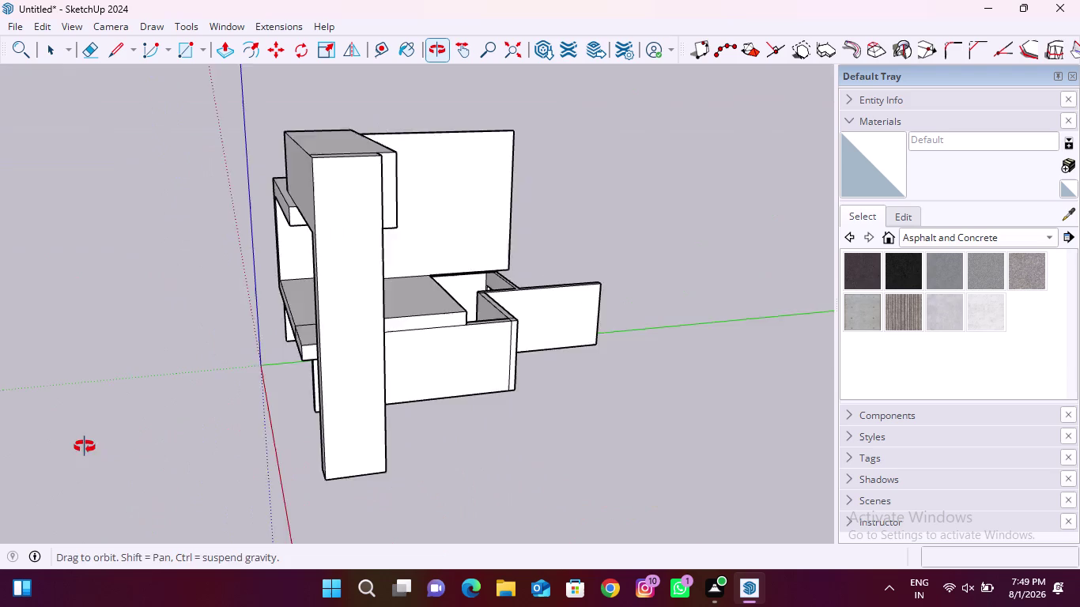
middle_drag(96, 453, 83, 445)
middle_drag(491, 371, 201, 391)
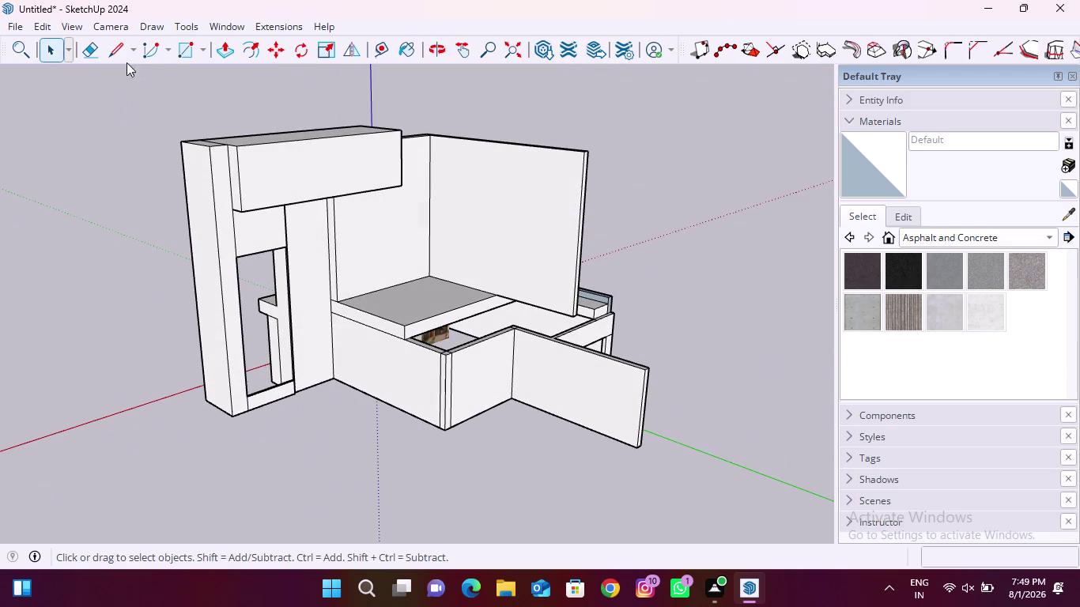
Draw a first rectangle on the wall's end face, then undo it.
click(181, 48)
scroll(up, 3)
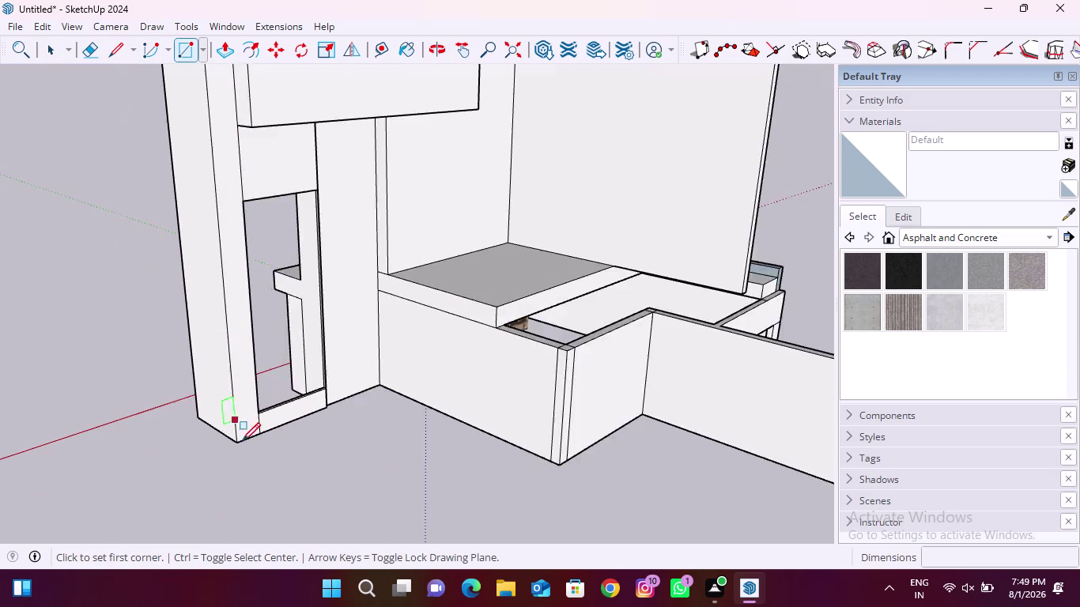
scroll(up, 3)
click(234, 451)
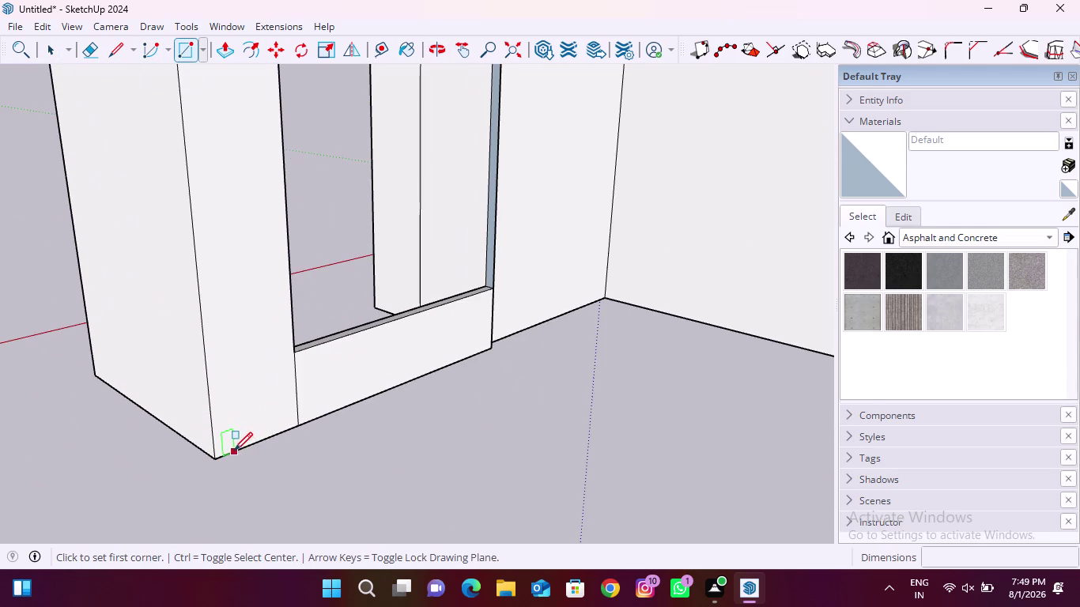
scroll(down, 3)
scroll(up, 3)
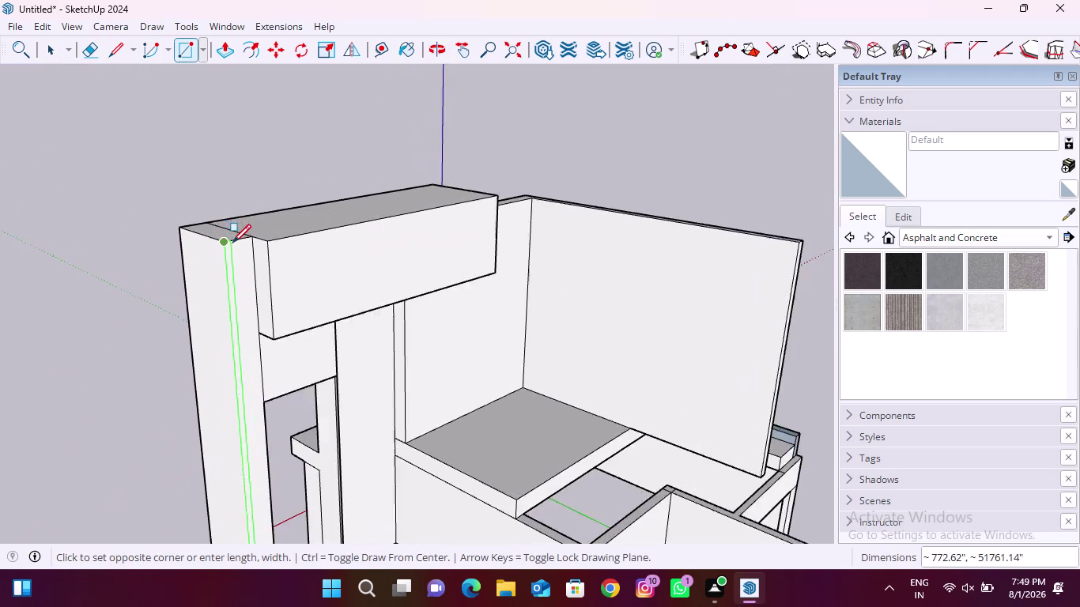
scroll(up, 3)
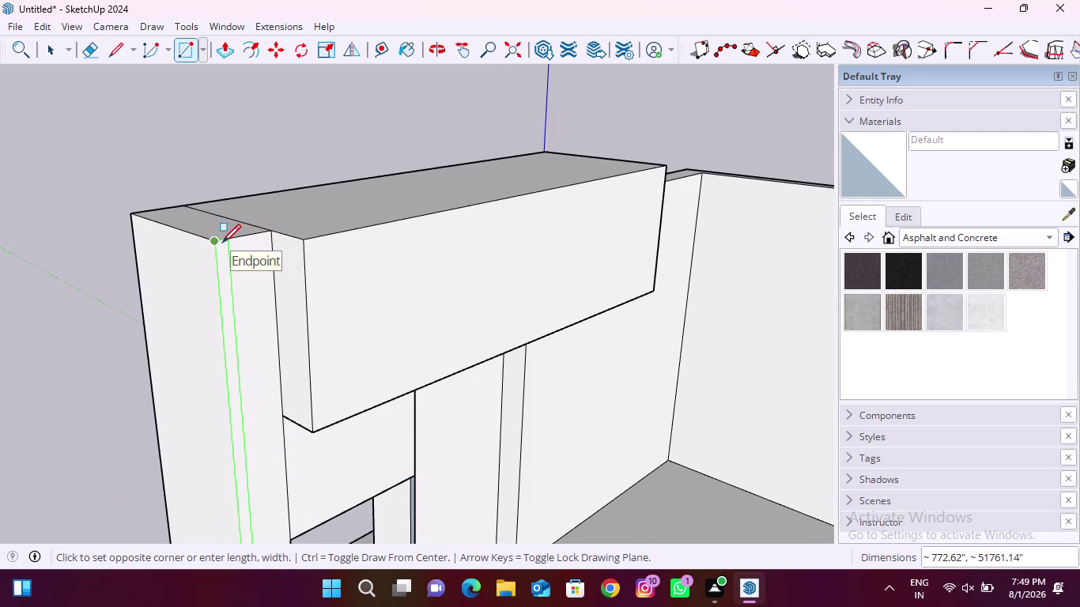
click(250, 236)
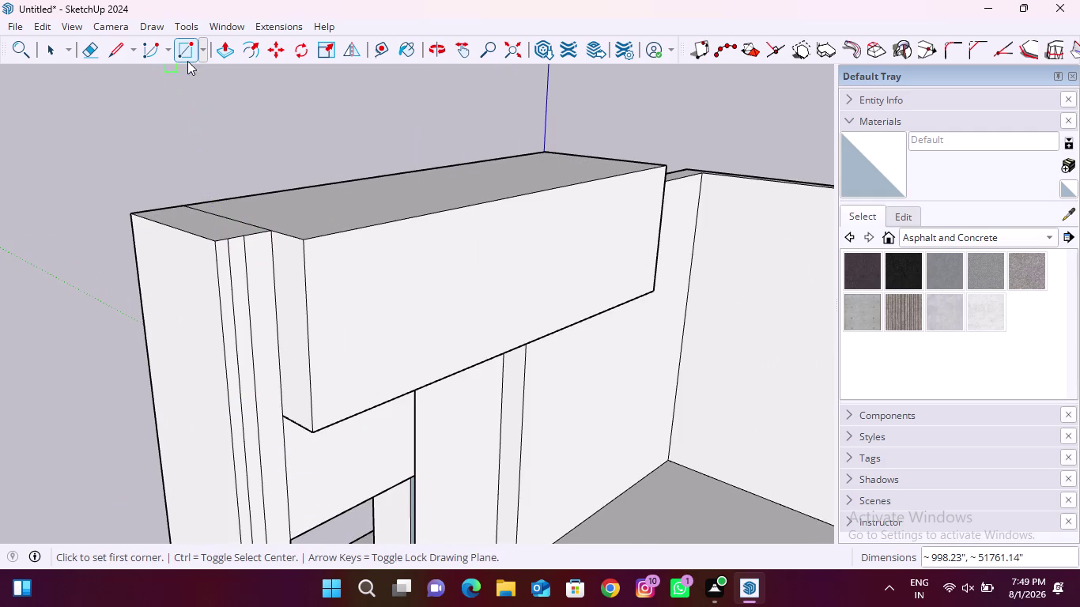
click(227, 53)
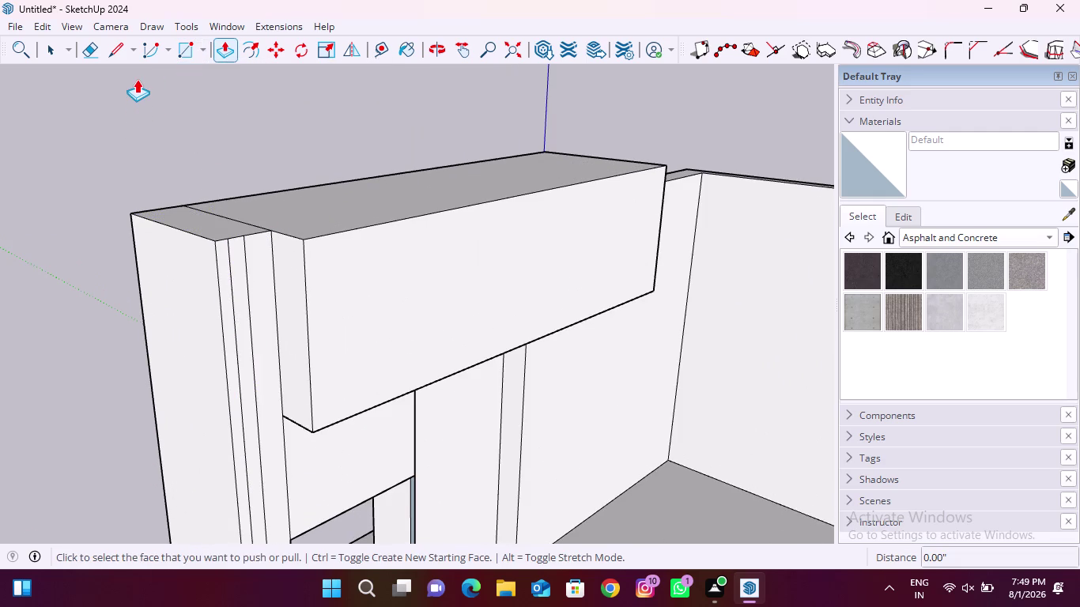
key(ctrl+z)
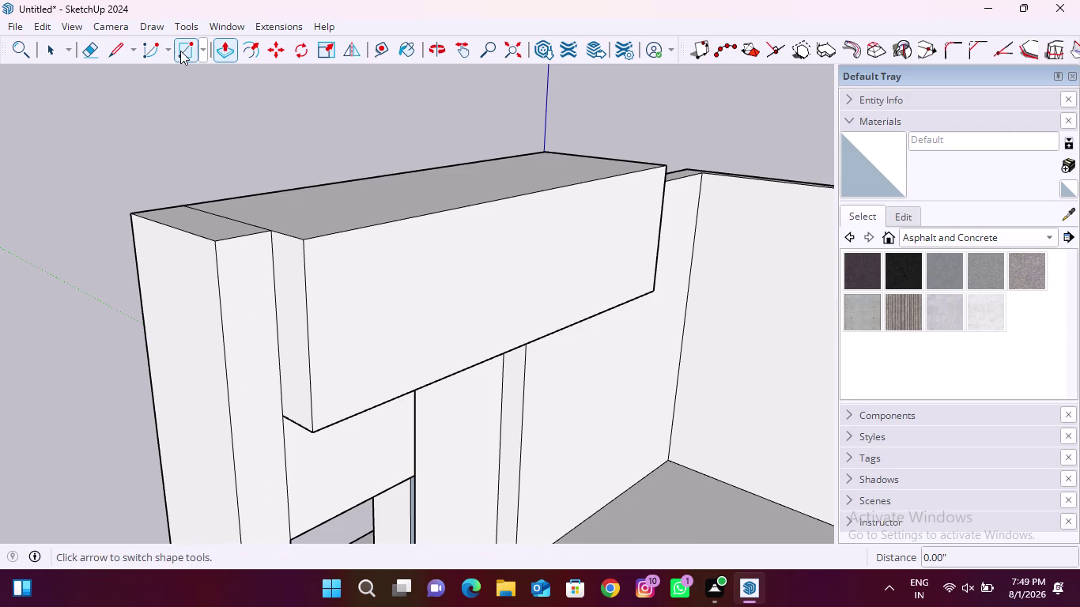
Redraw a thin vertical strip up the wall's end face from its bottom corner.
click(180, 50)
scroll(down, 3)
scroll(up, 3)
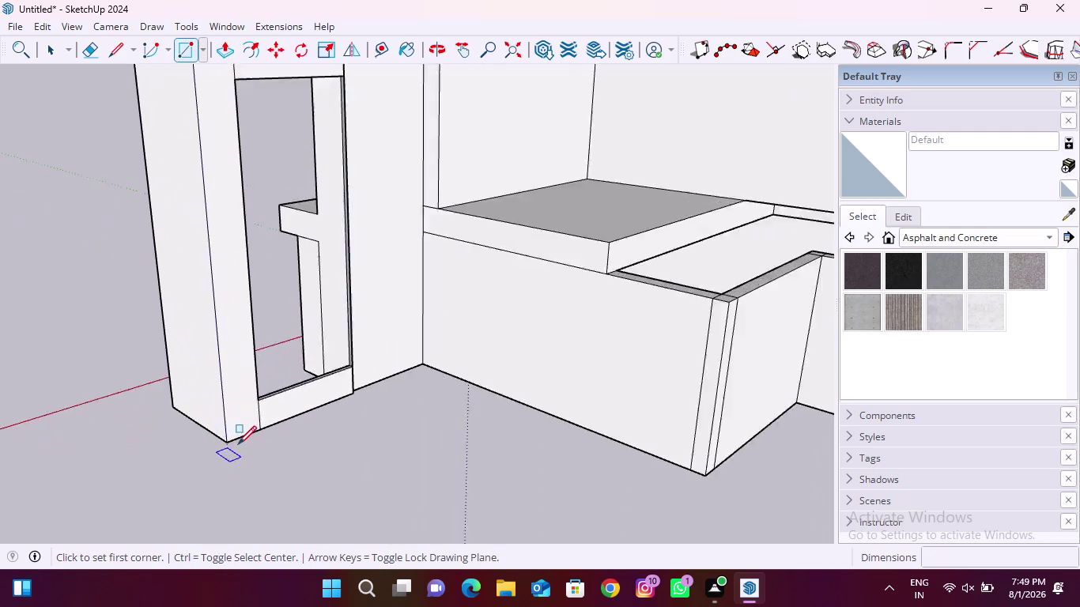
scroll(up, 3)
scroll(up, 3)
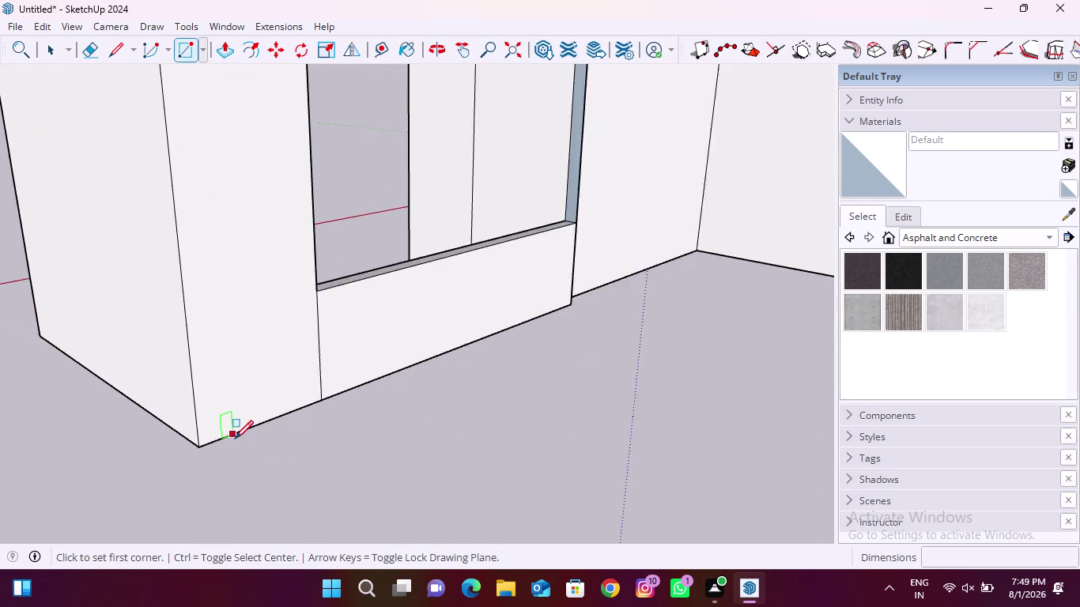
scroll(up, 3)
click(228, 434)
scroll(down, 3)
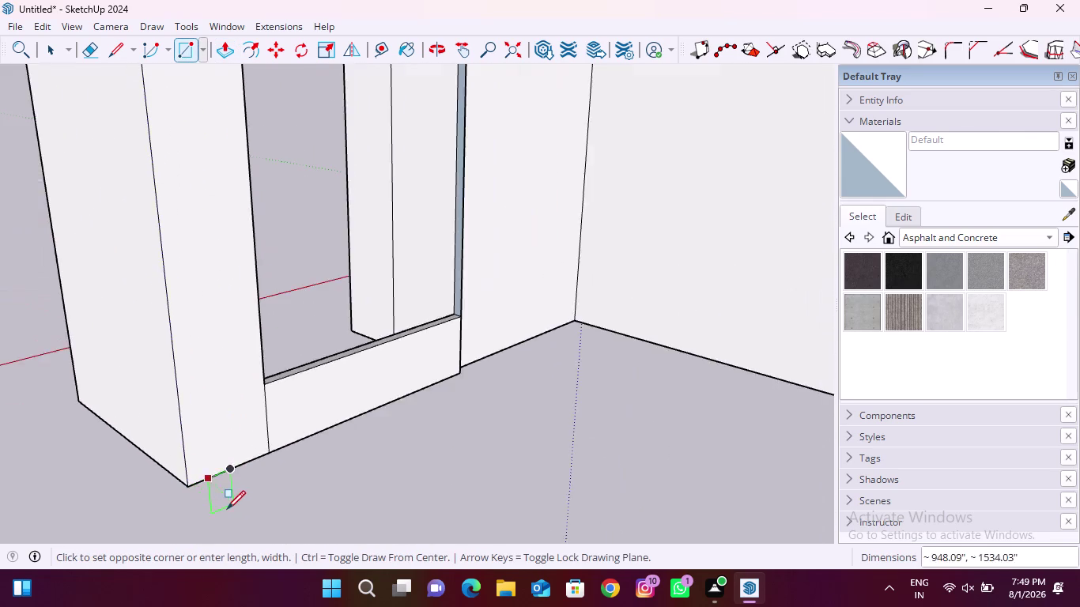
scroll(down, 3)
scroll(up, 3)
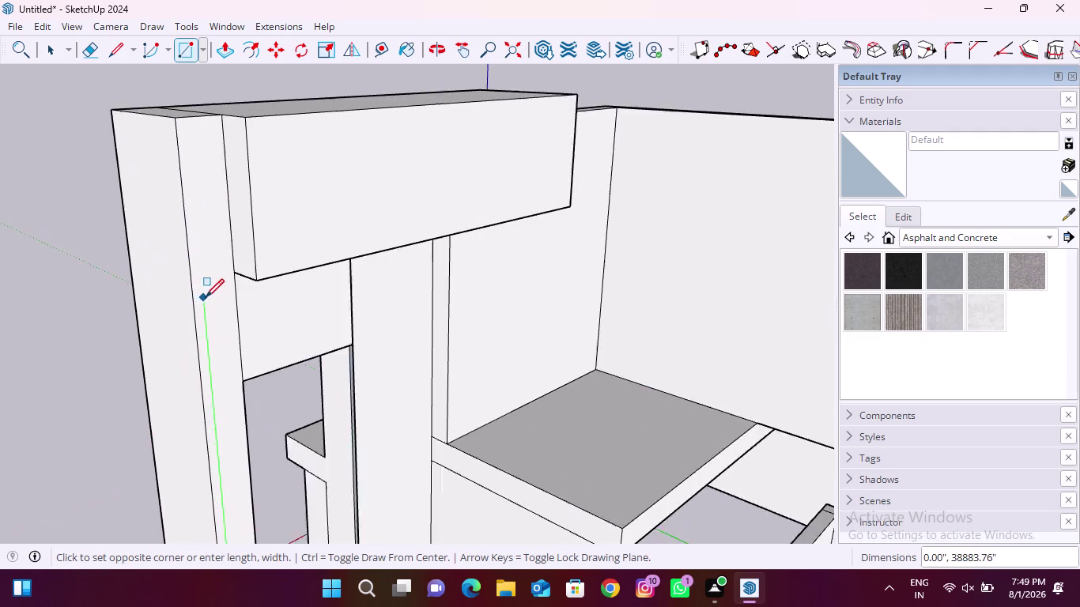
scroll(up, 3)
scroll(down, 3)
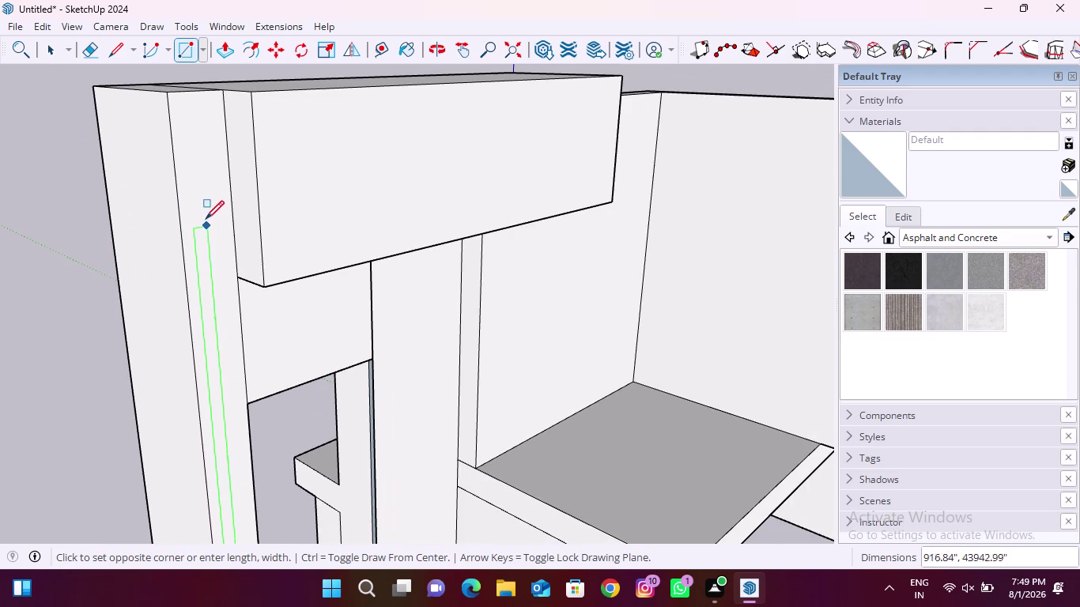
click(208, 204)
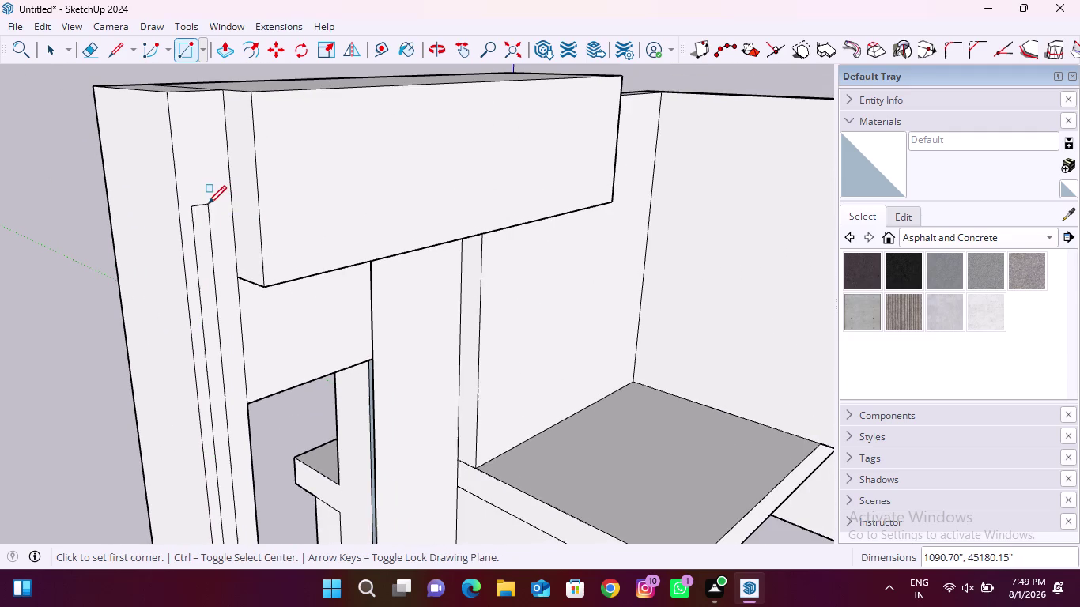
Push/Pull the thin strip outward into a long slender panel.
click(222, 55)
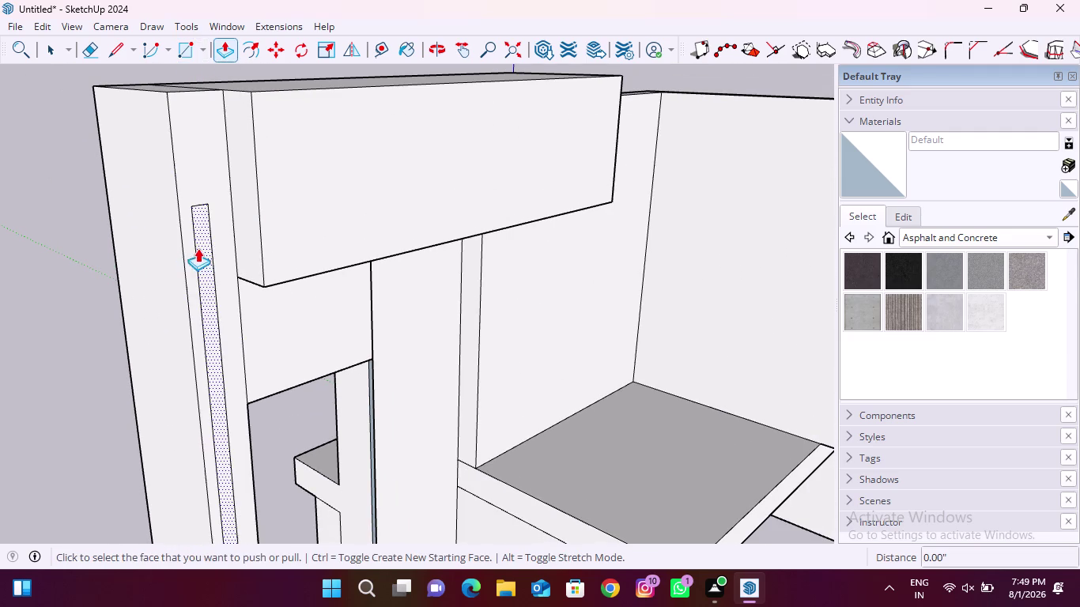
click(201, 248)
scroll(down, 3)
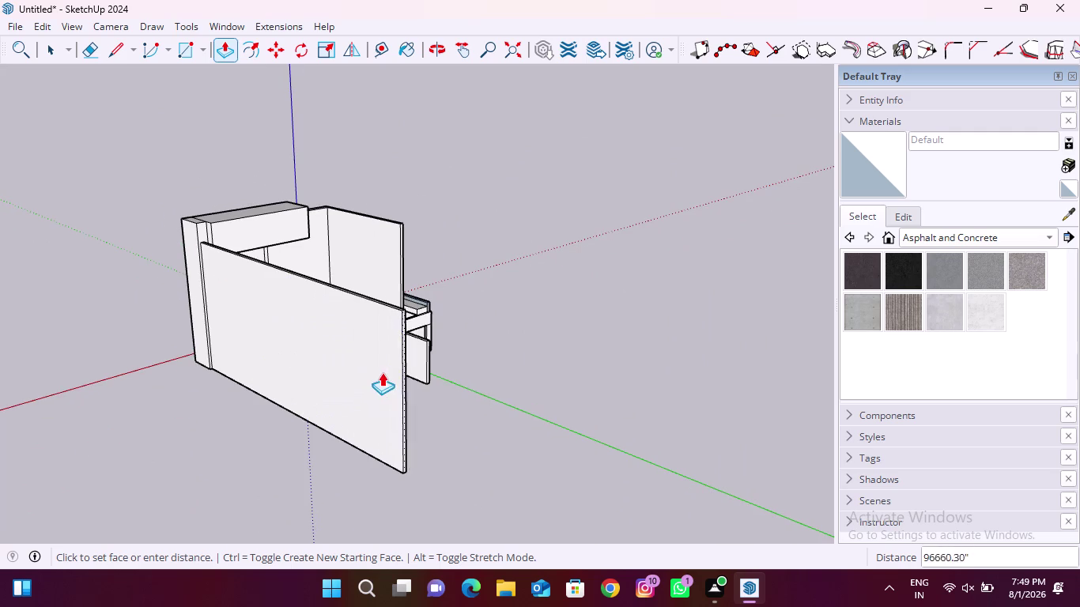
click(382, 371)
middle_drag(513, 371, 0, 463)
Orbit and zoom around the house to inspect the front walls and long side wall.
middle_drag(530, 374, 127, 262)
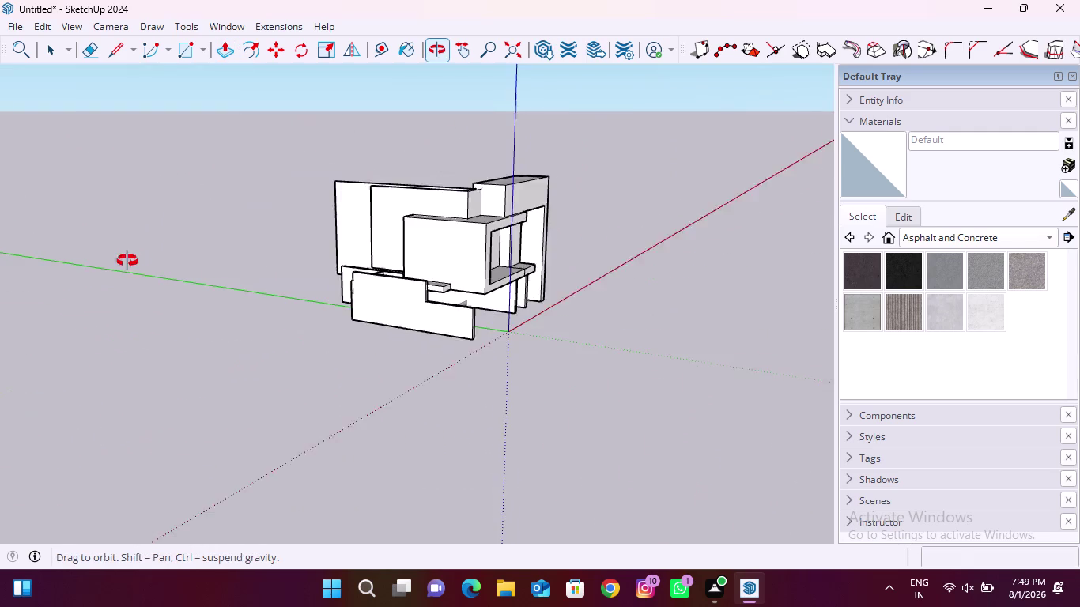
middle_drag(128, 262, 127, 260)
middle_drag(523, 323, 288, 317)
scroll(up, 3)
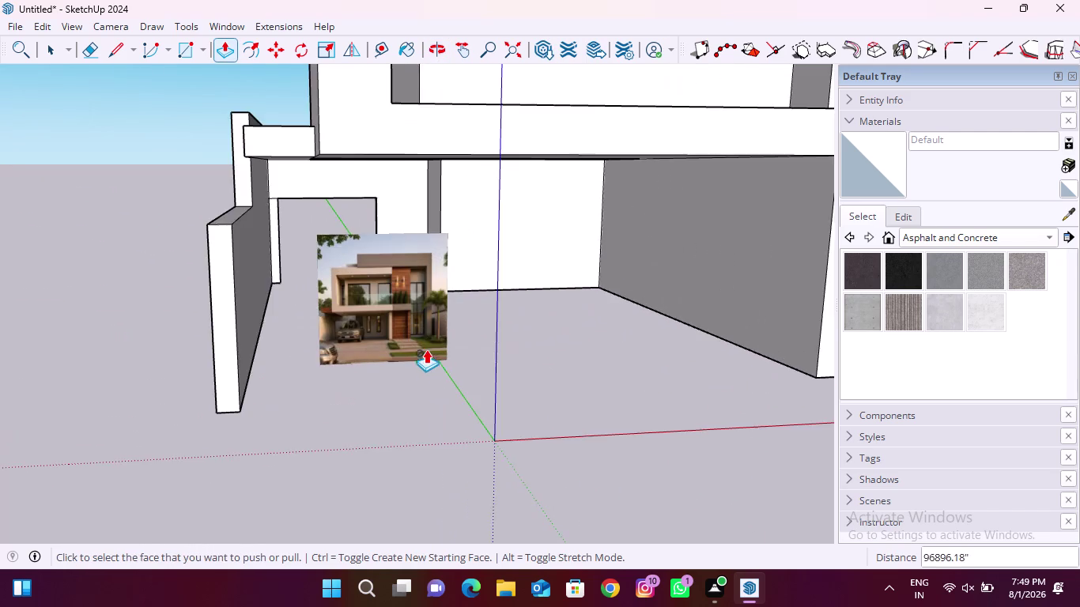
scroll(up, 3)
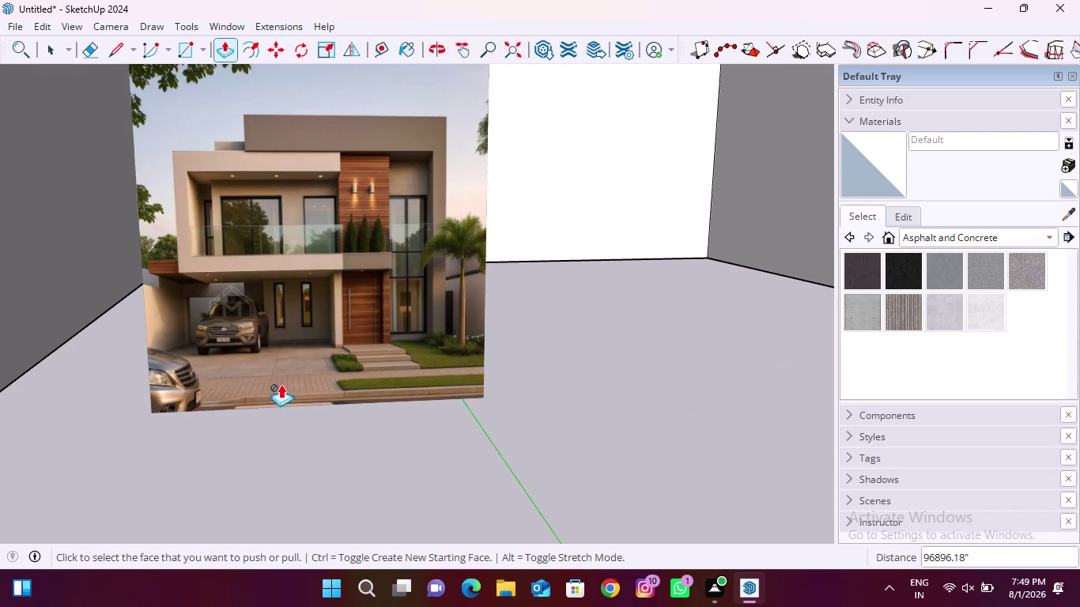
scroll(down, 3)
middle_drag(178, 257, 519, 394)
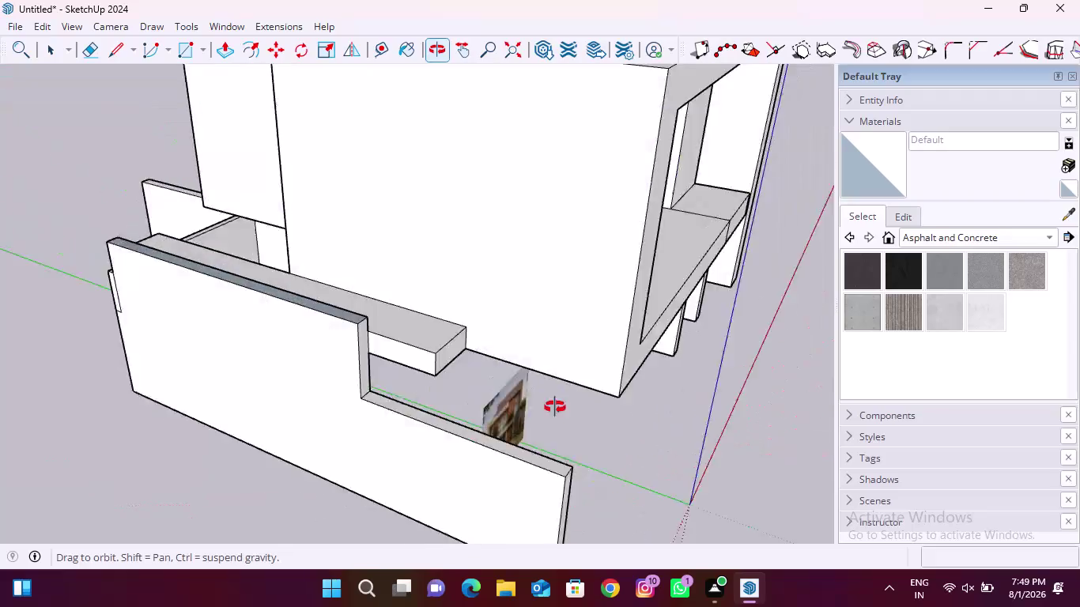
middle_drag(520, 393, 831, 412)
middle_drag(296, 339, 548, 311)
scroll(down, 3)
middle_drag(469, 408, 415, 384)
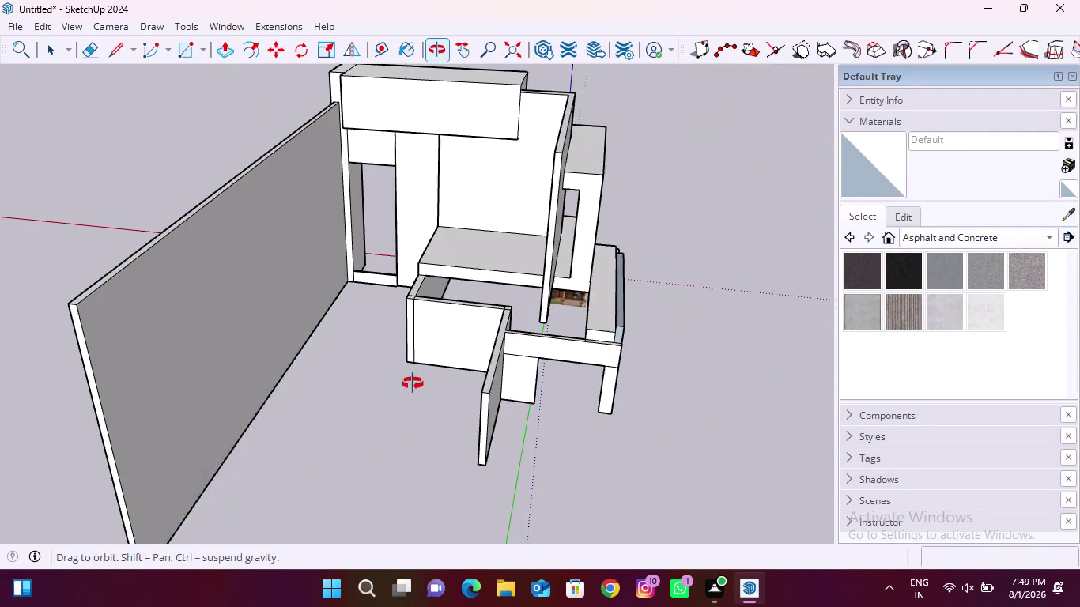
middle_drag(415, 384, 412, 382)
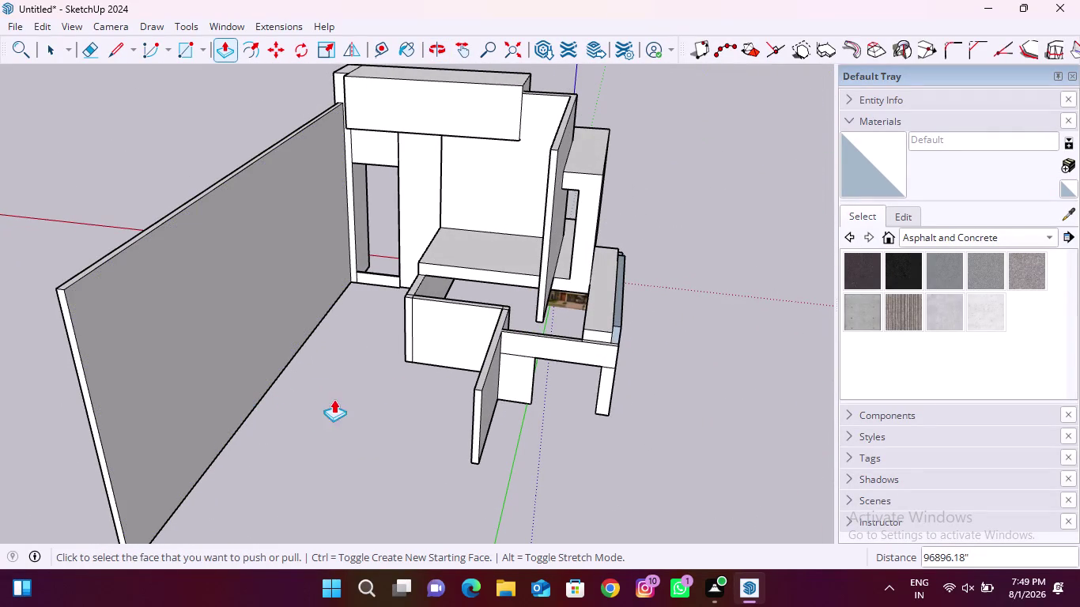
middle_drag(356, 403, 327, 390)
scroll(up, 3)
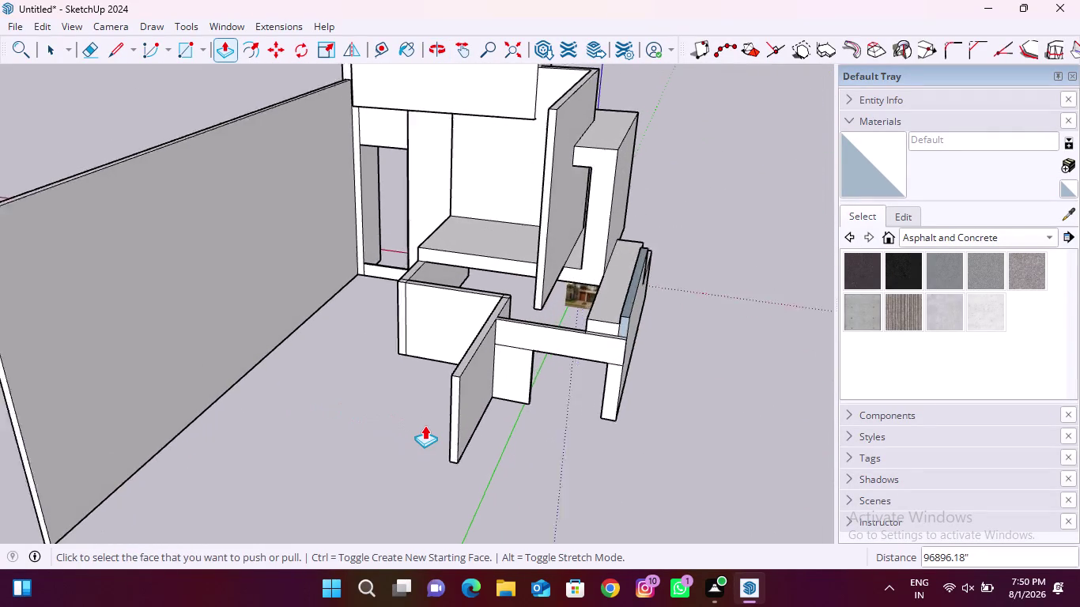
scroll(up, 3)
scroll(down, 3)
scroll(down, 3)
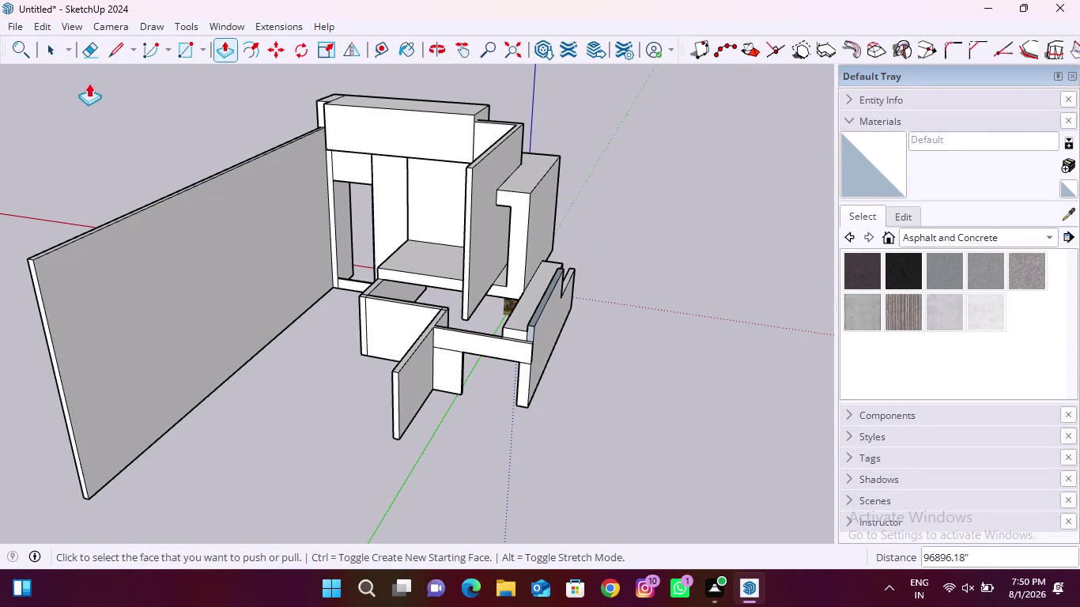
Draw a thin rectangular strip on the long side wall and select its face.
click(177, 48)
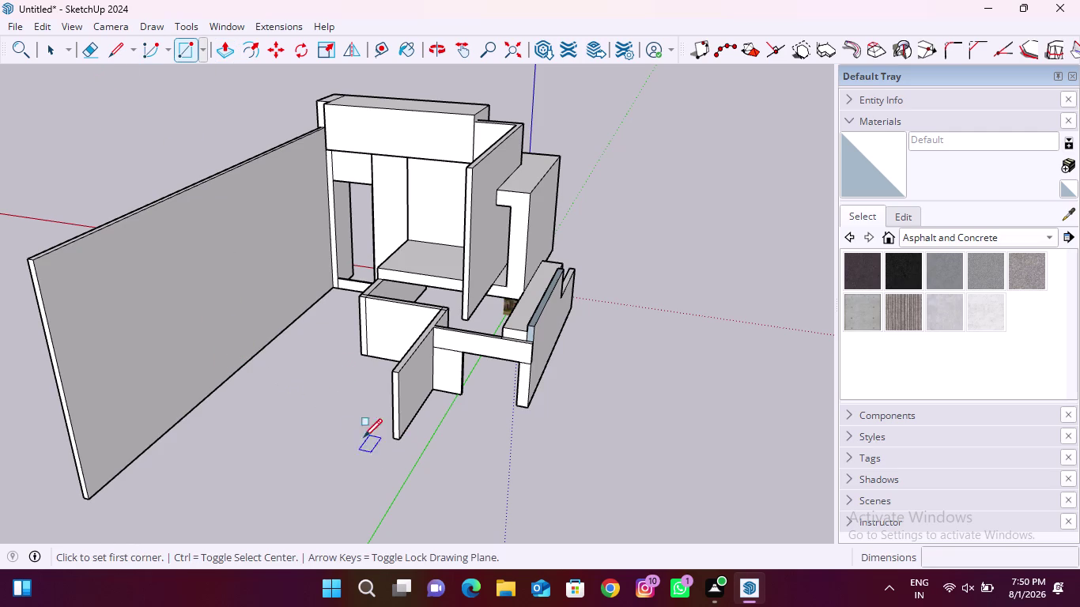
middle_drag(253, 427, 399, 479)
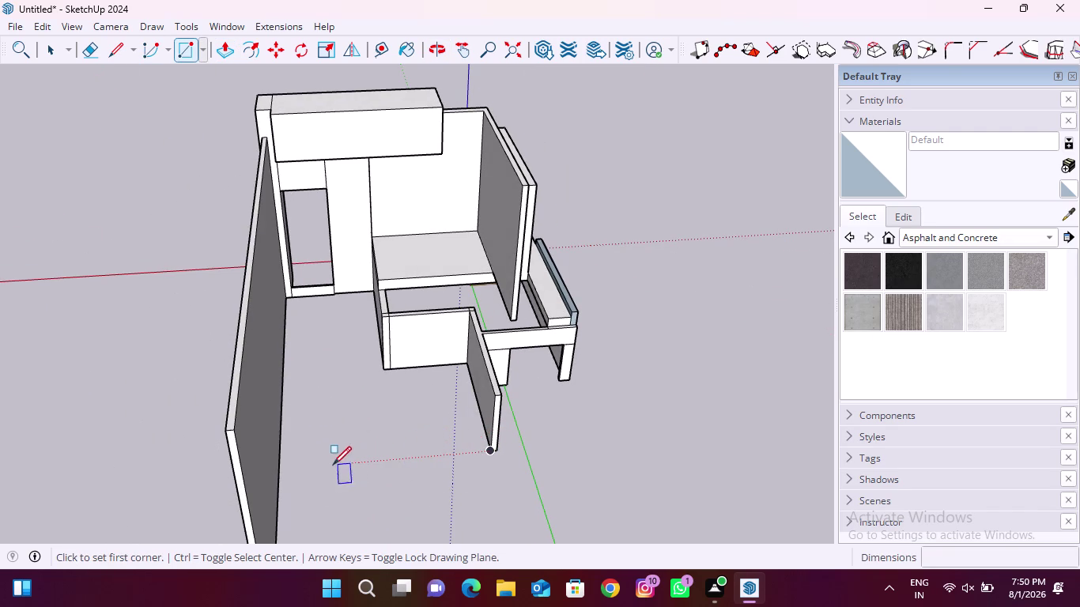
click(280, 466)
middle_drag(311, 412, 41, 412)
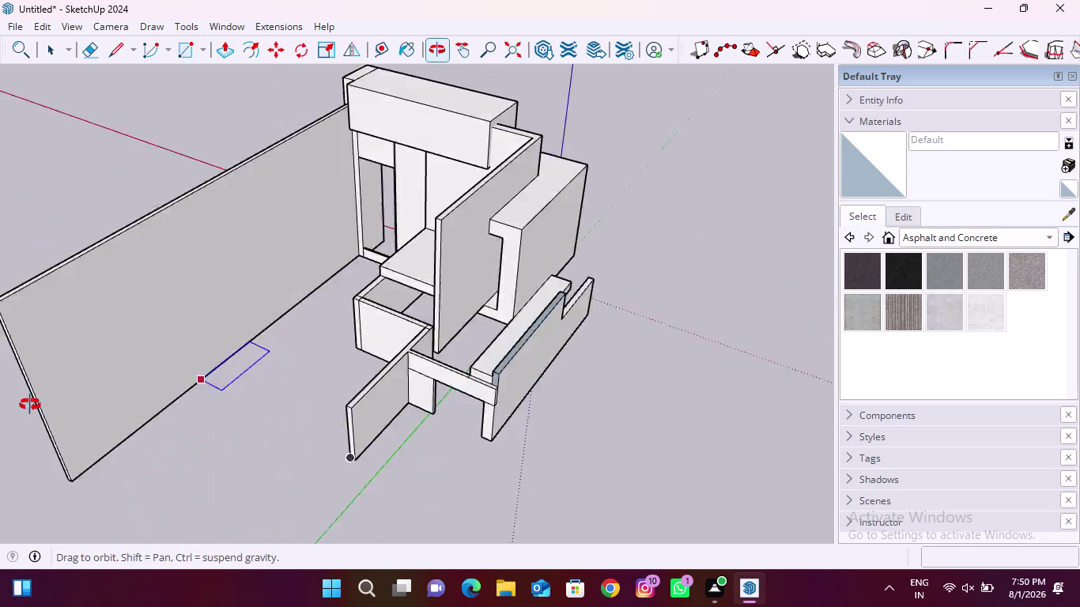
middle_drag(40, 412, 24, 393)
scroll(up, 3)
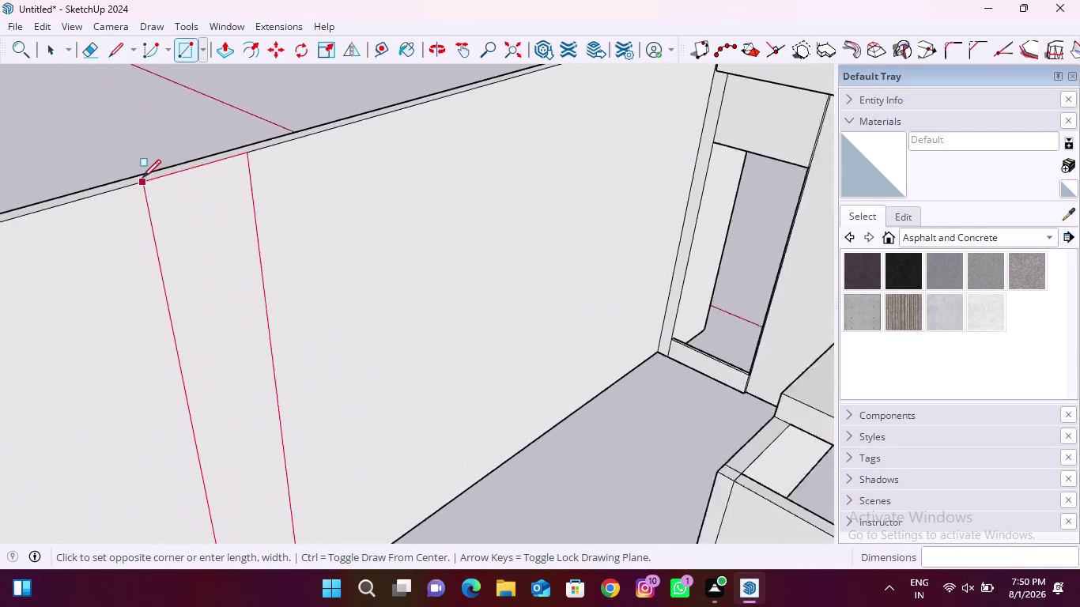
click(234, 157)
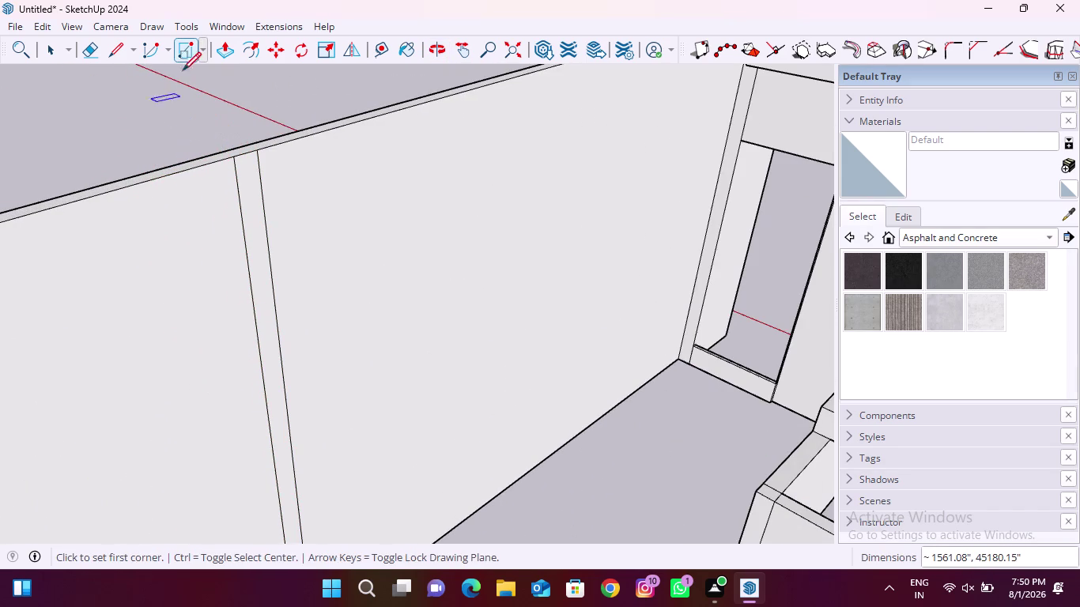
click(235, 50)
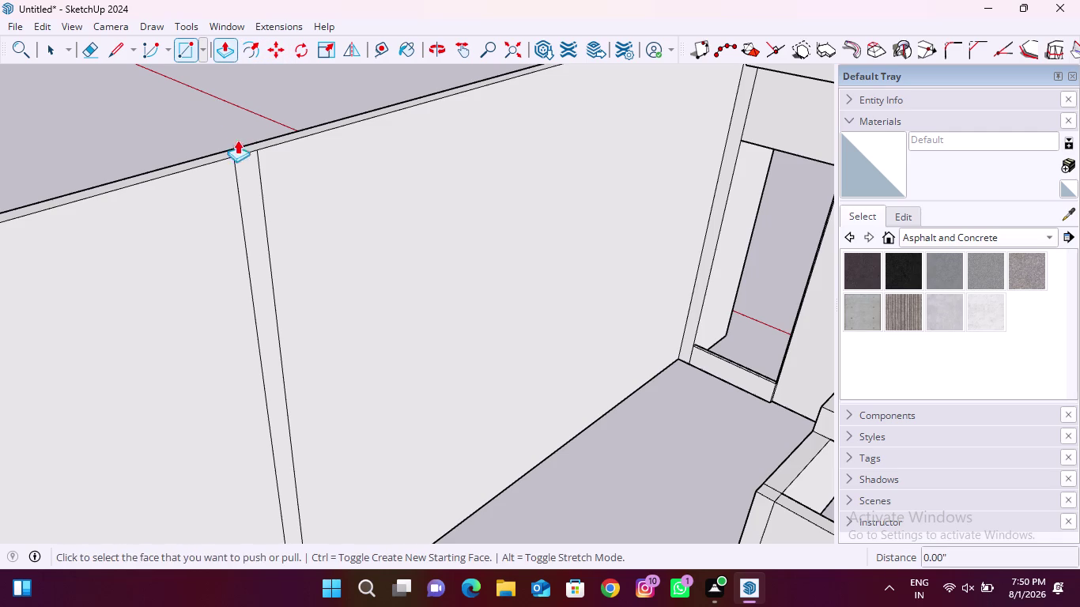
click(252, 173)
scroll(down, 3)
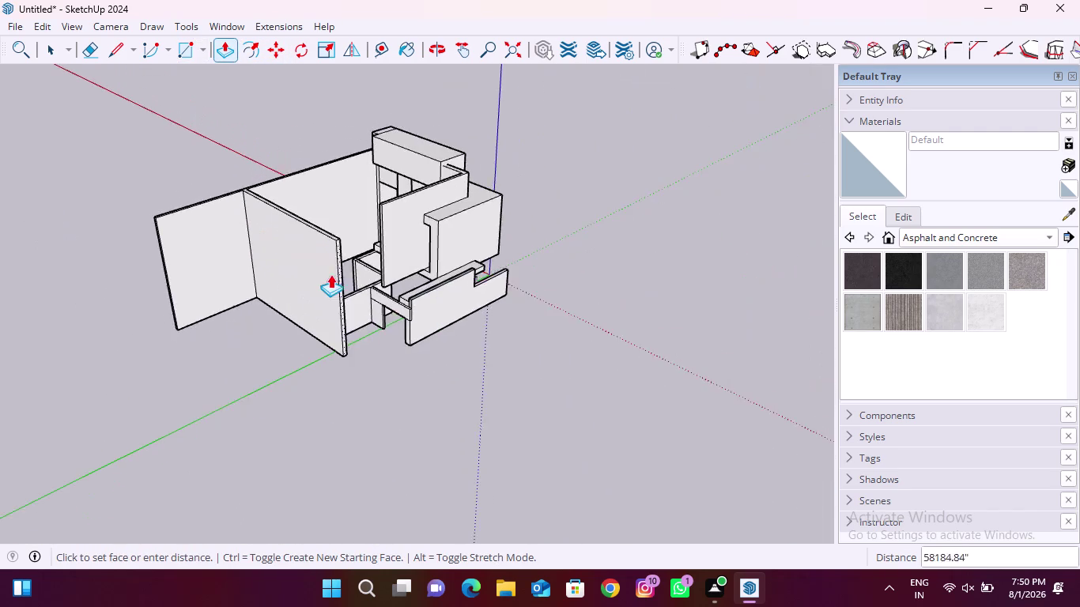
Orbit to the front of the house and look up beneath the front slabs.
middle_drag(406, 265, 188, 311)
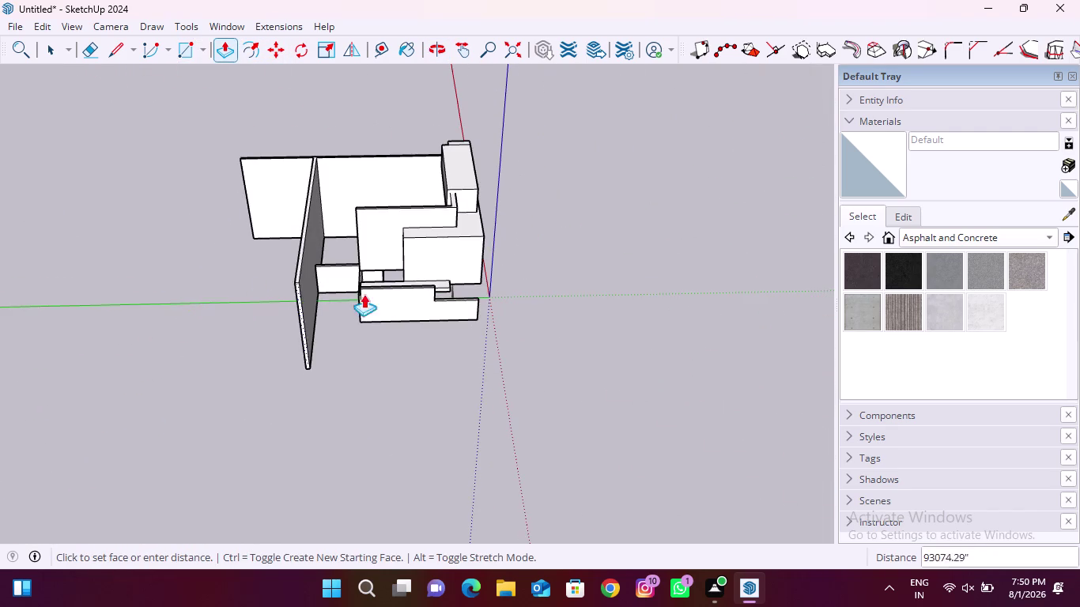
middle_drag(449, 281, 10, 212)
scroll(up, 3)
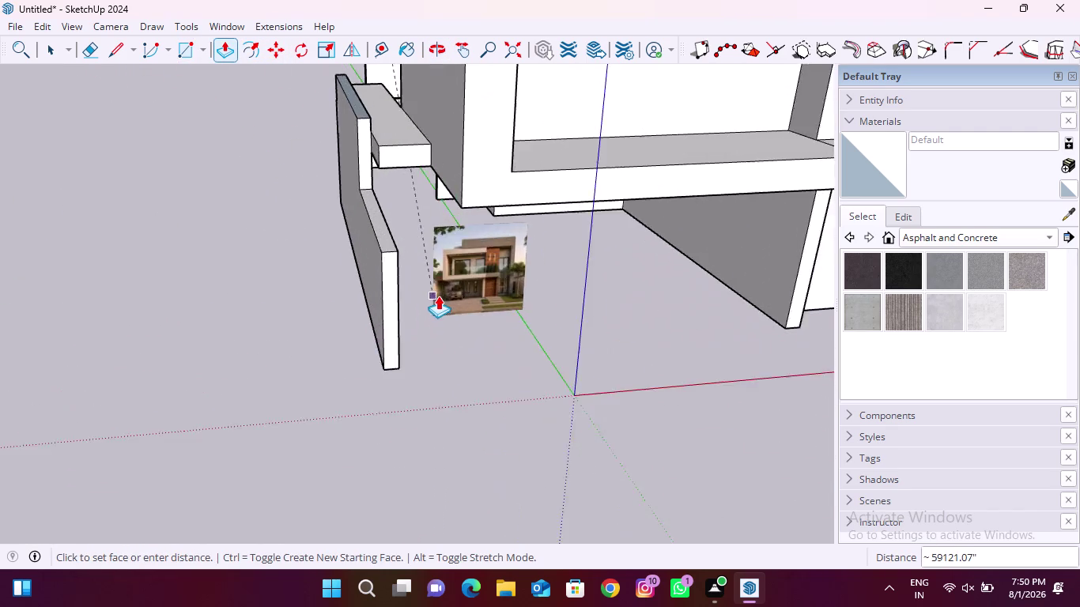
scroll(up, 3)
scroll(down, 3)
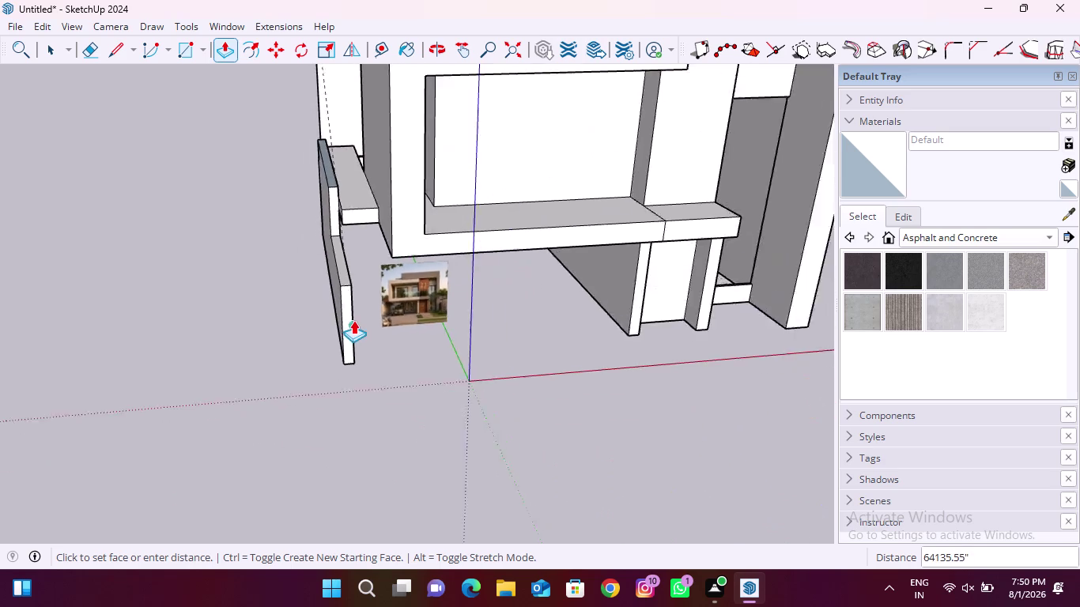
scroll(down, 3)
middle_drag(408, 338, 385, 296)
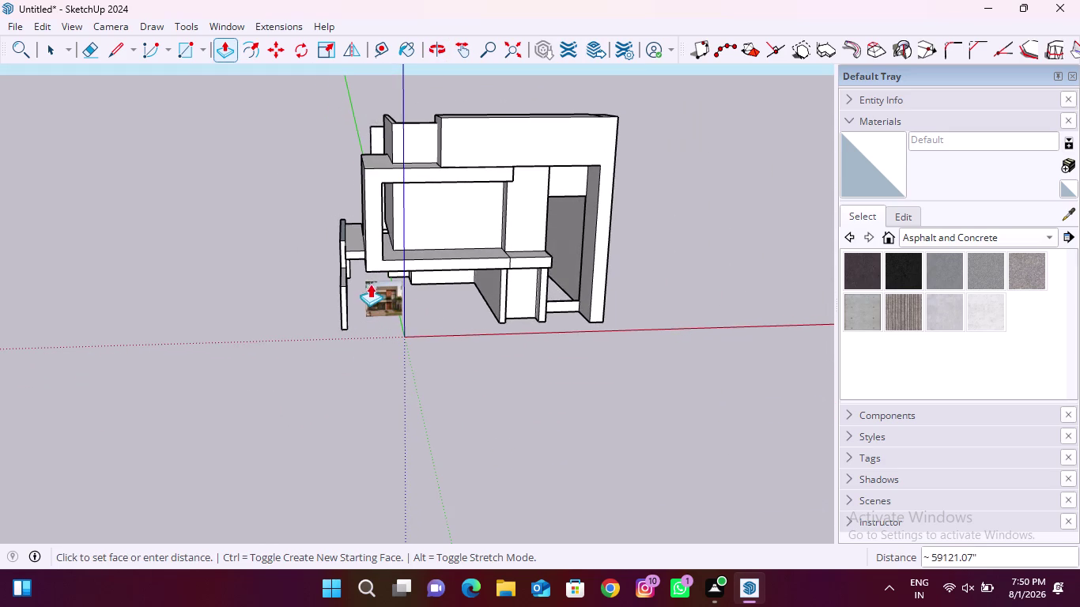
scroll(up, 3)
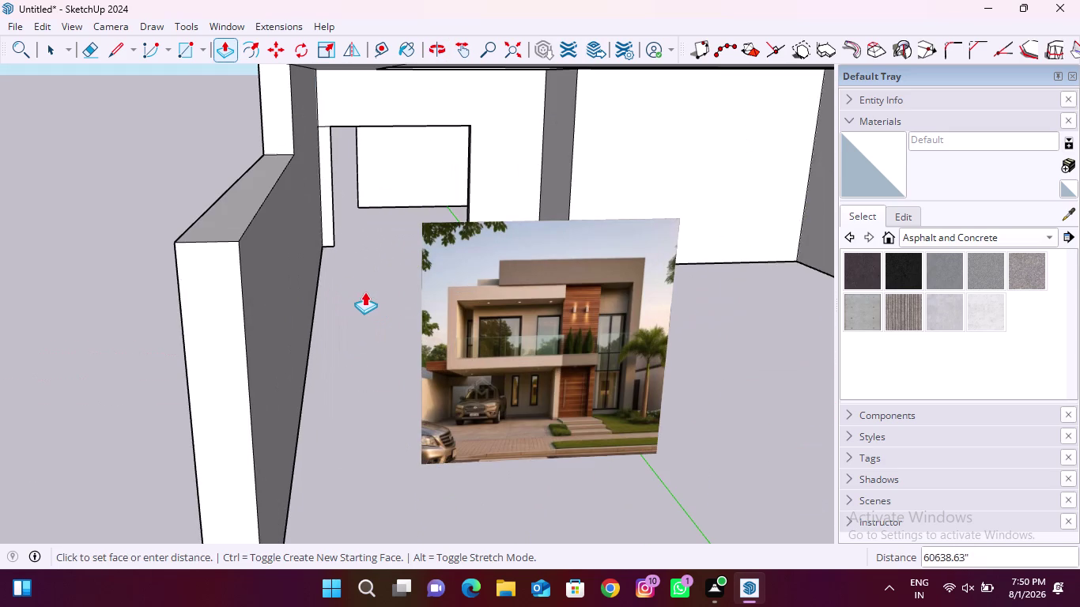
middle_drag(390, 349, 526, 466)
scroll(down, 3)
middle_drag(258, 129, 454, 269)
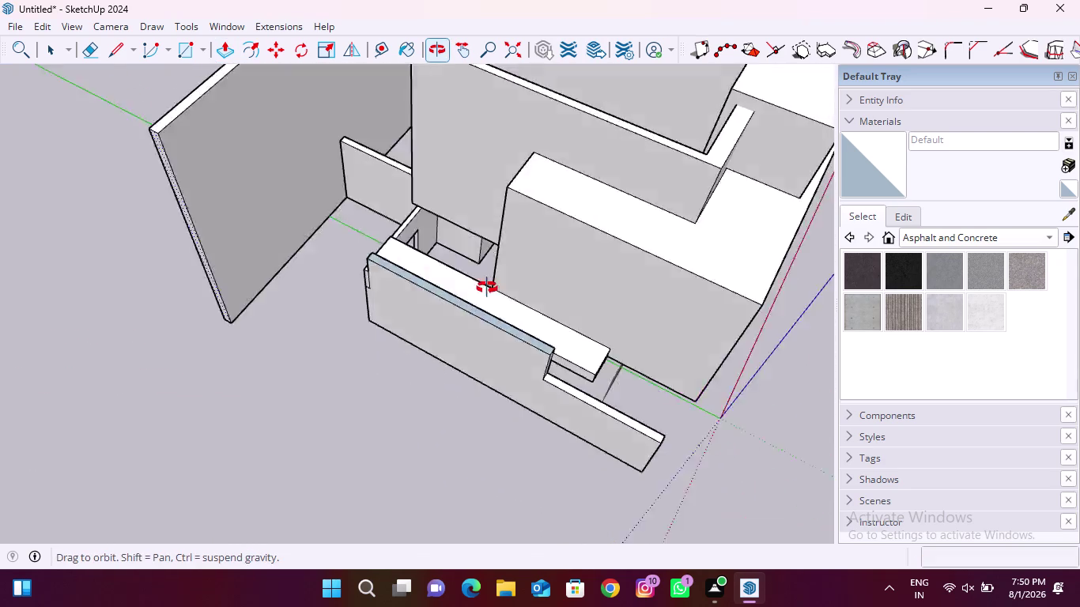
middle_drag(455, 268, 566, 315)
scroll(down, 3)
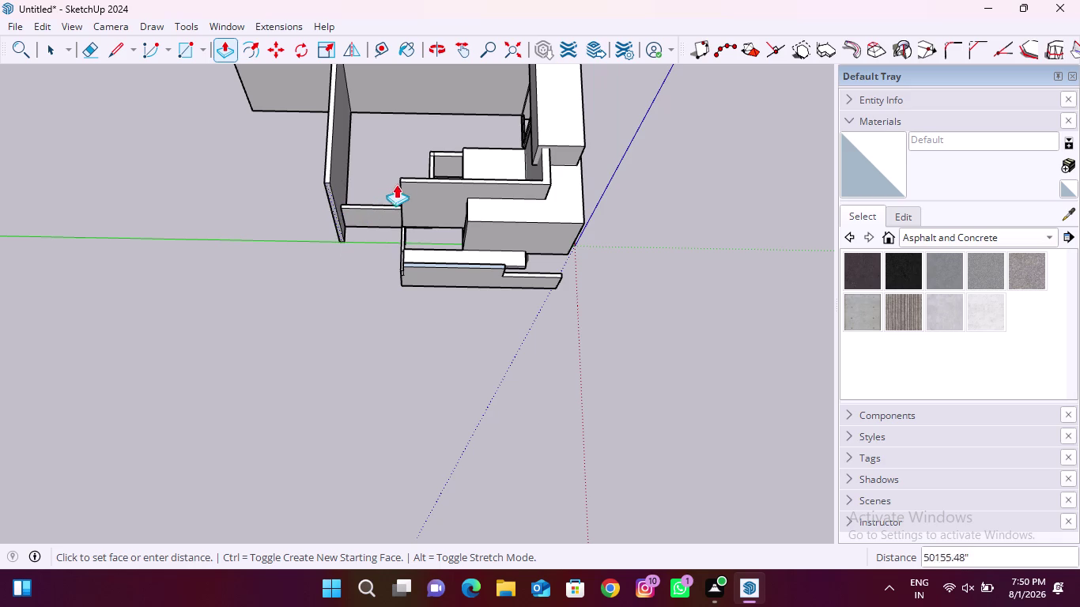
scroll(up, 3)
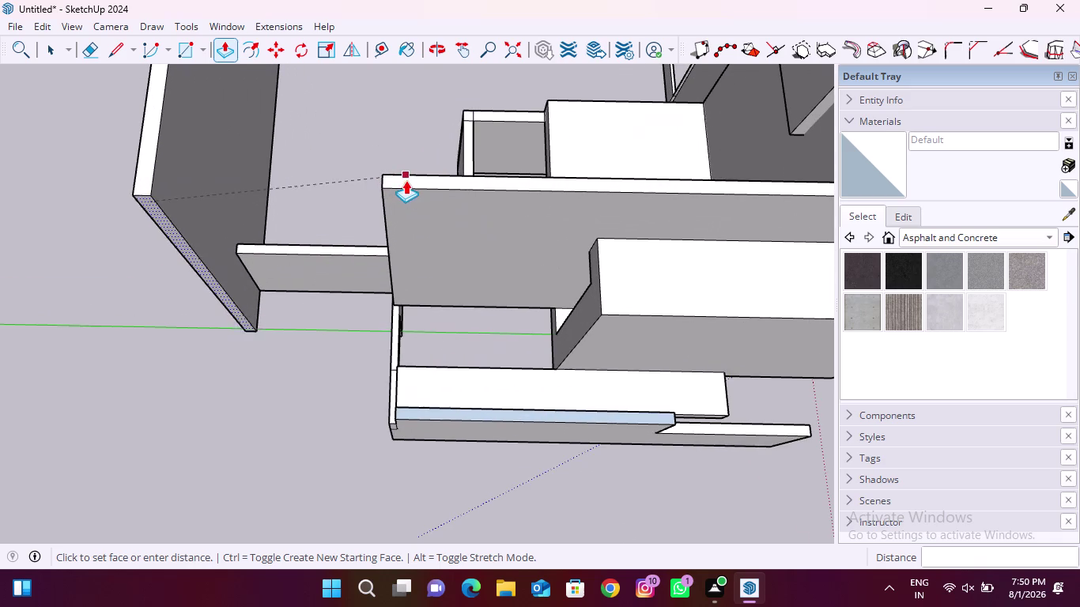
click(398, 190)
Orbit around the whole house to look between the upper-floor walls.
scroll(down, 3)
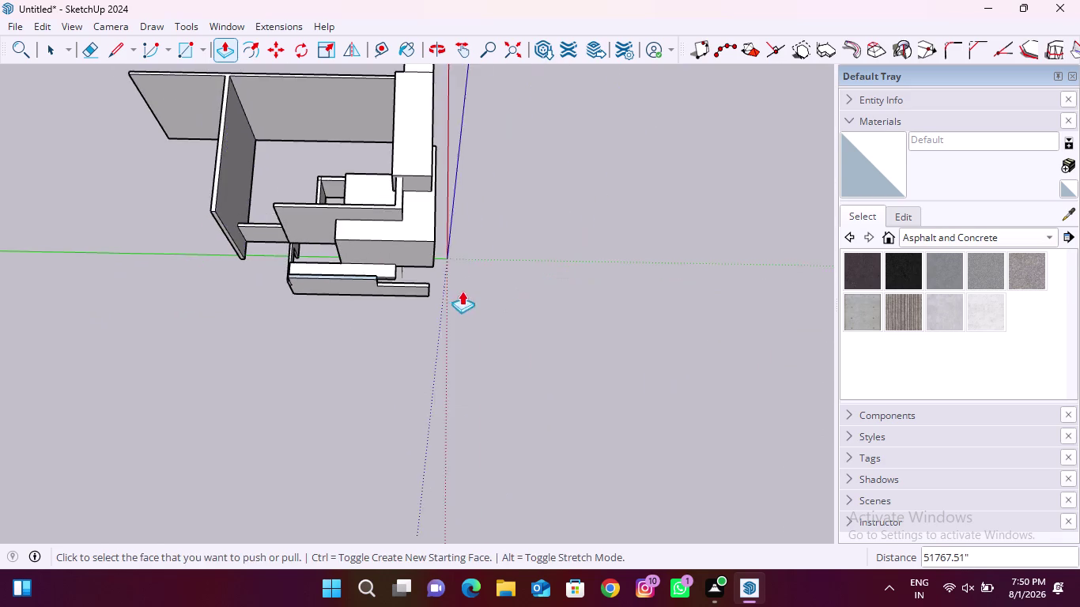
middle_drag(459, 284, 193, 146)
middle_drag(481, 322, 267, 159)
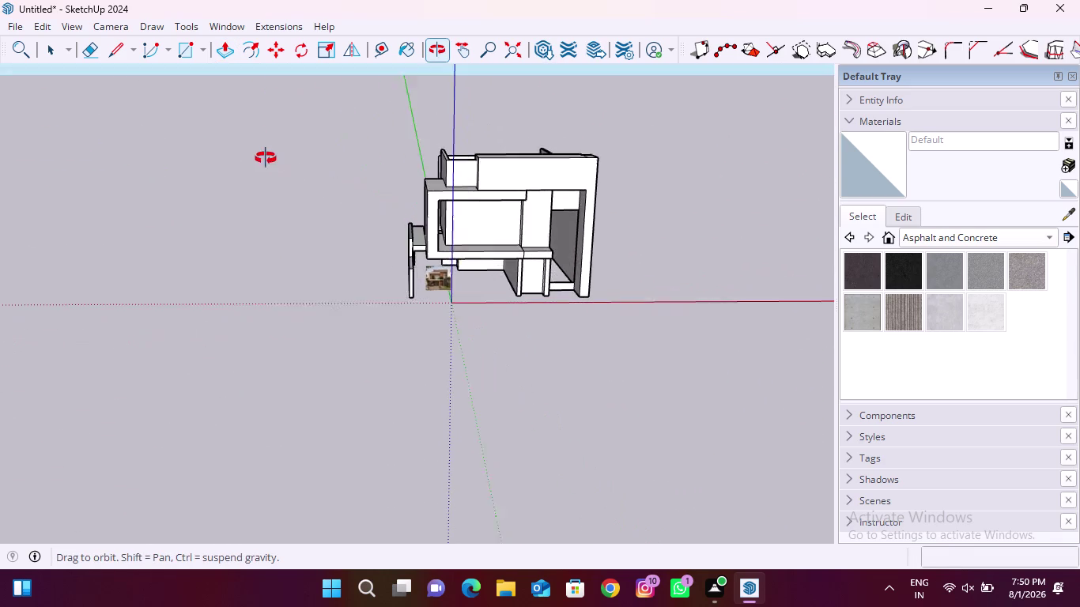
middle_drag(267, 159, 264, 158)
scroll(up, 3)
scroll(down, 3)
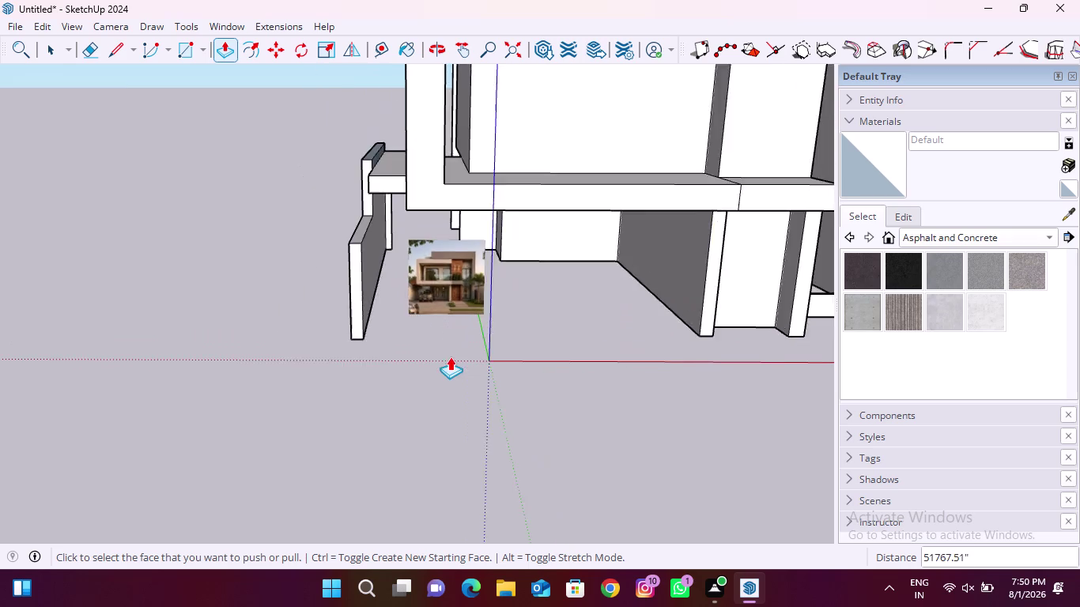
scroll(down, 3)
middle_drag(472, 384, 461, 337)
middle_drag(390, 232, 820, 258)
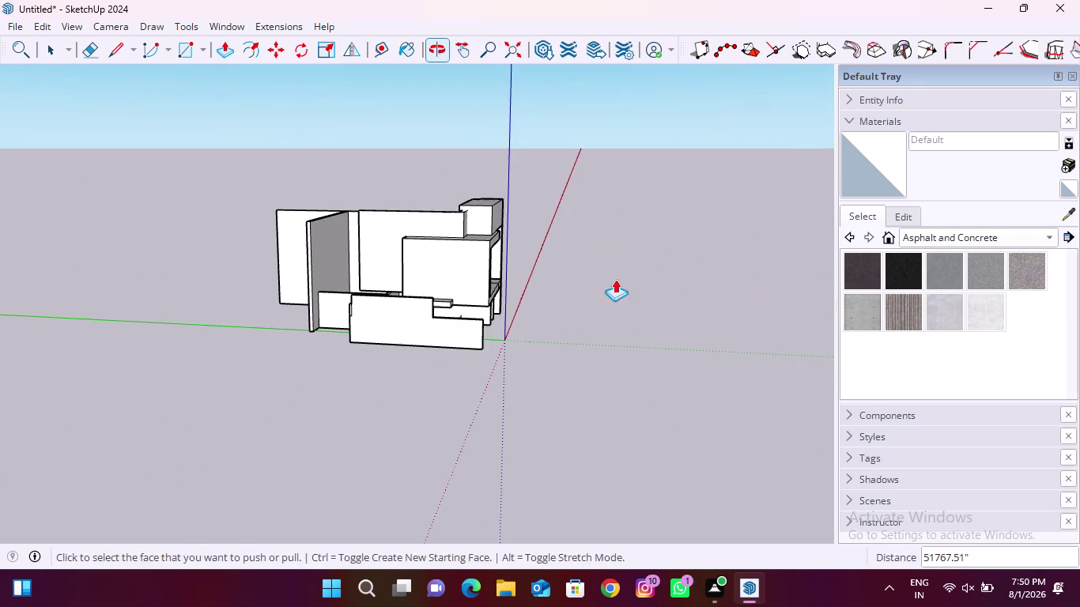
middle_drag(240, 268, 474, 284)
scroll(up, 3)
middle_drag(343, 302, 344, 303)
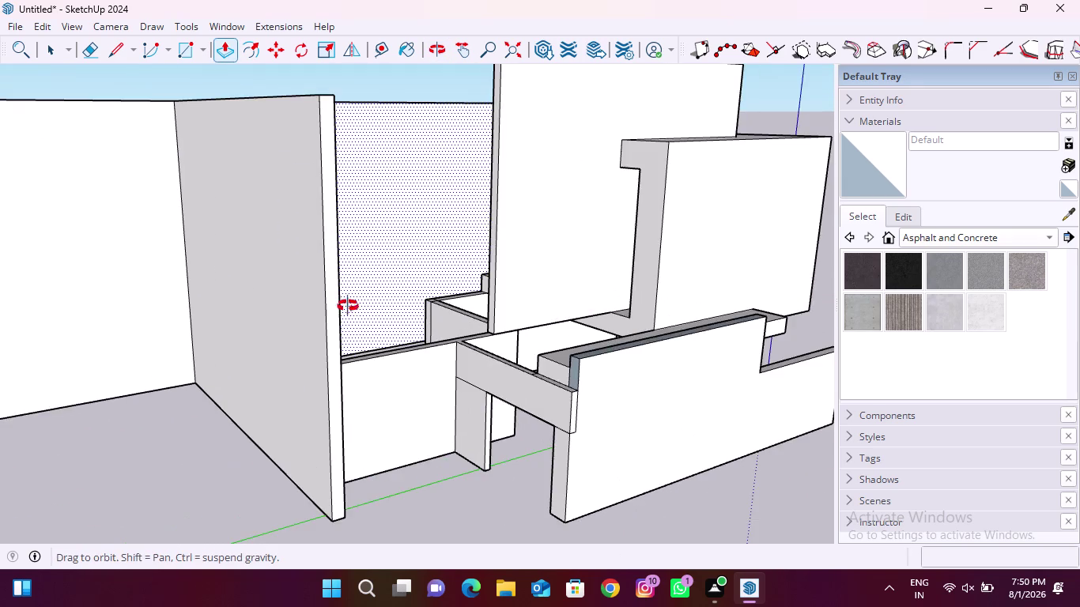
middle_drag(344, 302, 467, 361)
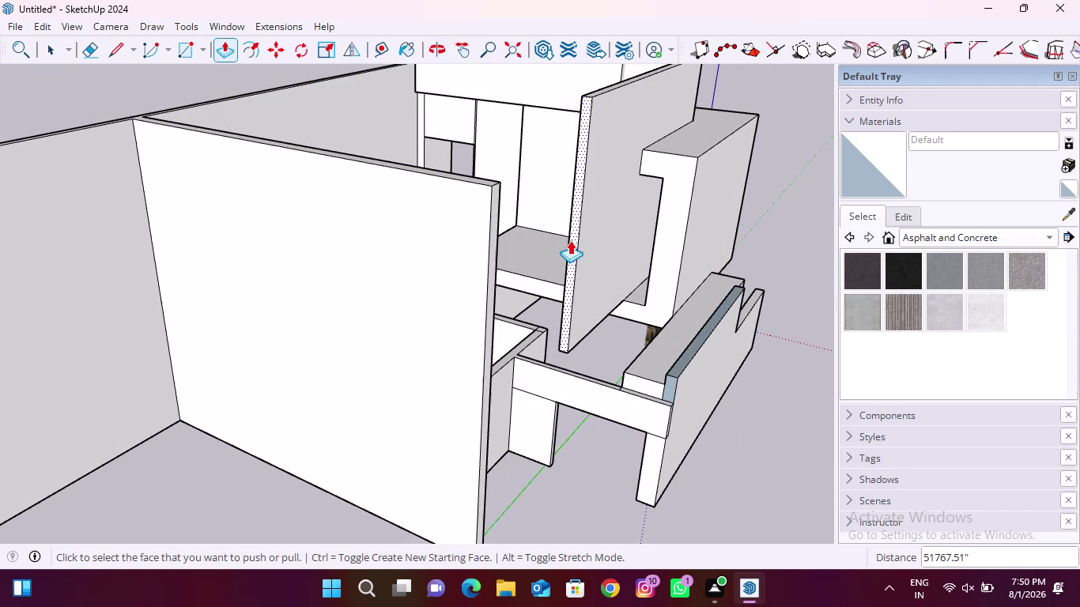
Push/pull the thin upper panel's edge across until it meets the adjoining wall.
click(571, 240)
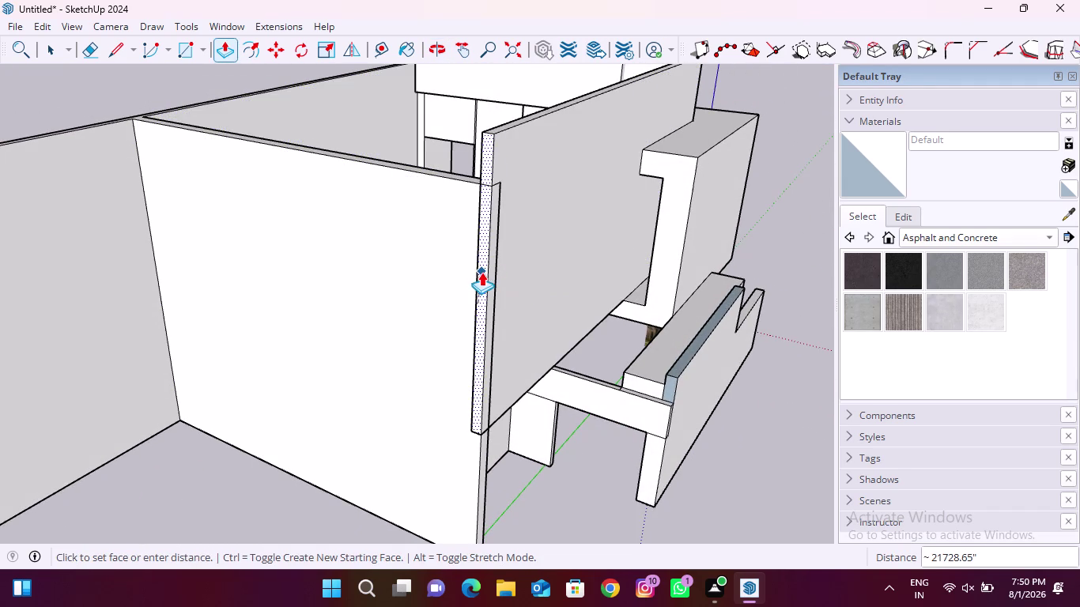
click(491, 272)
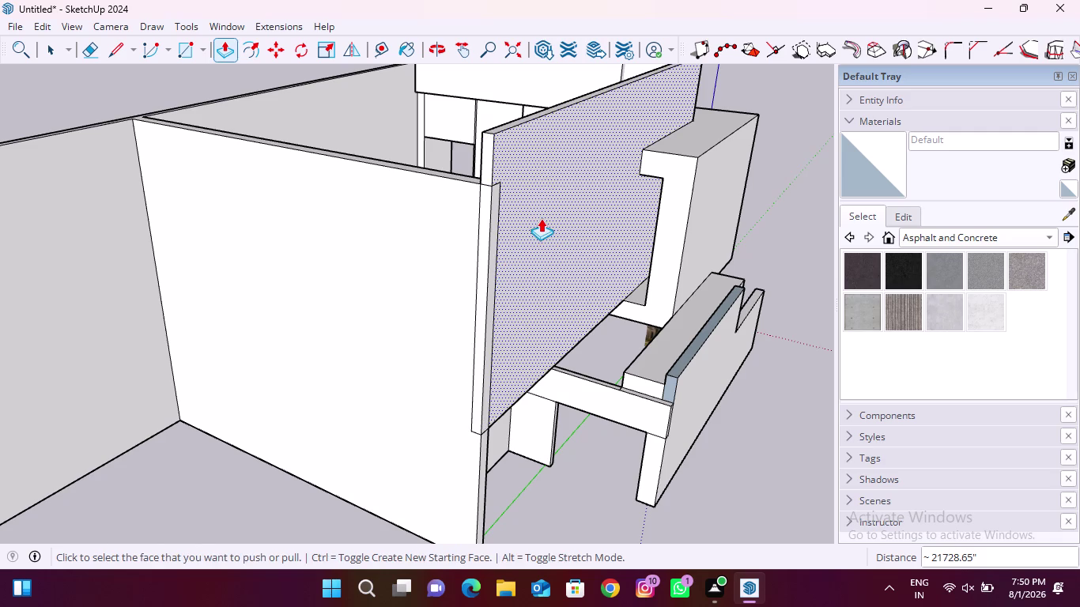
middle_drag(642, 244, 600, 270)
scroll(down, 3)
middle_drag(101, 242, 444, 295)
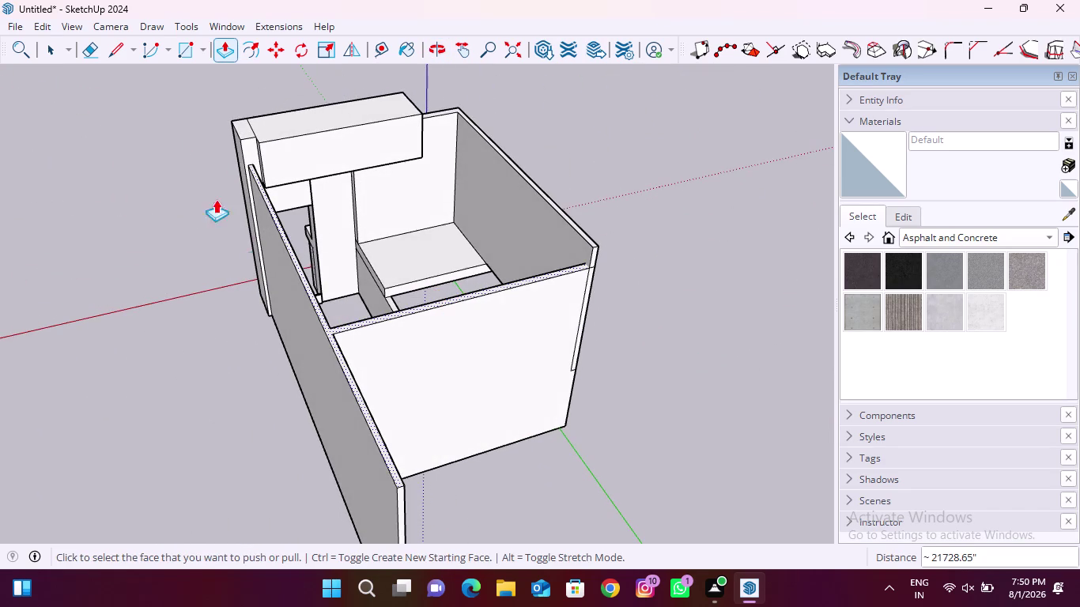
click(104, 50)
Draw two short lines, one along the wall corner edge and one at the slab corner.
scroll(up, 3)
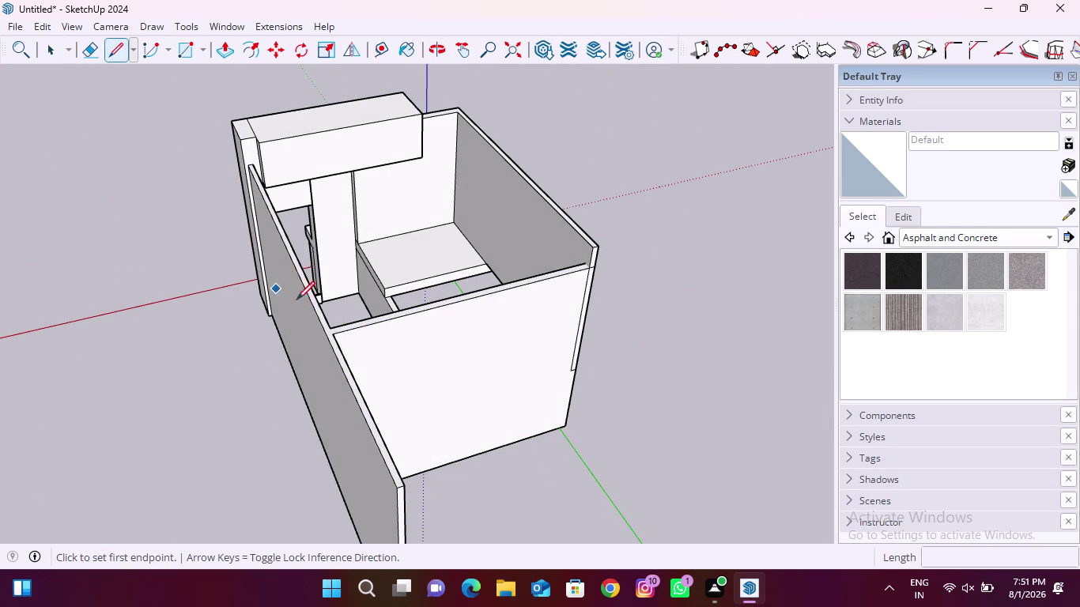
scroll(up, 3)
click(341, 443)
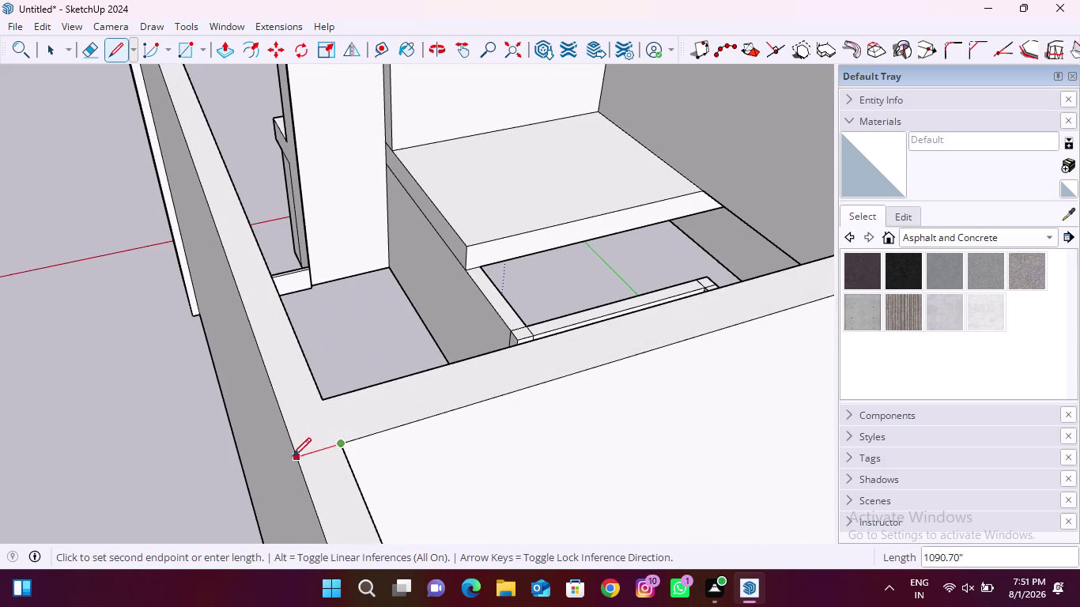
click(298, 457)
scroll(down, 3)
middle_drag(306, 518, 488, 252)
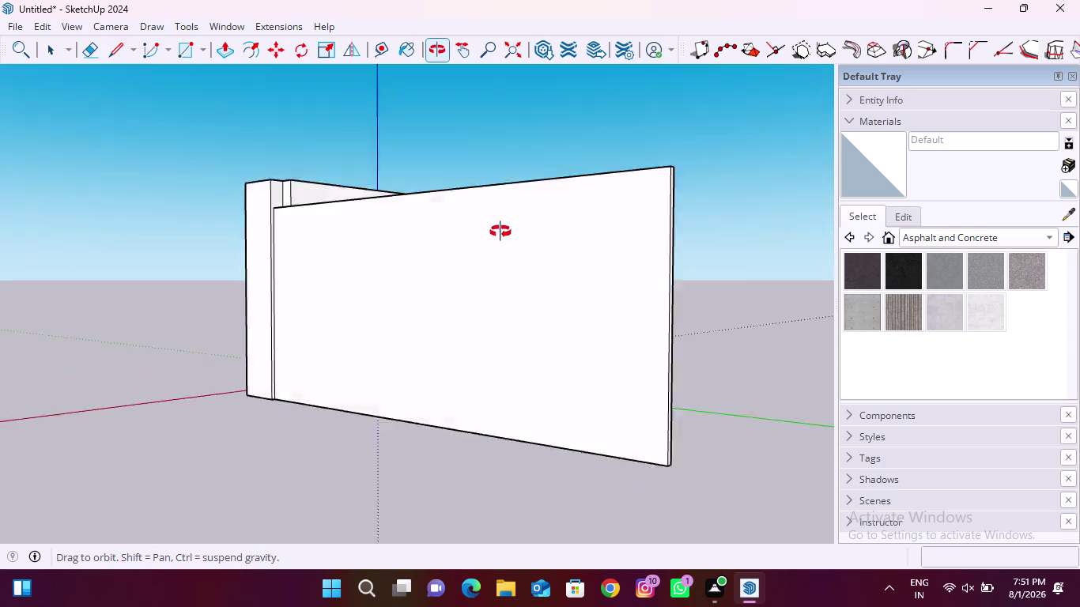
middle_drag(488, 252, 457, 85)
scroll(up, 3)
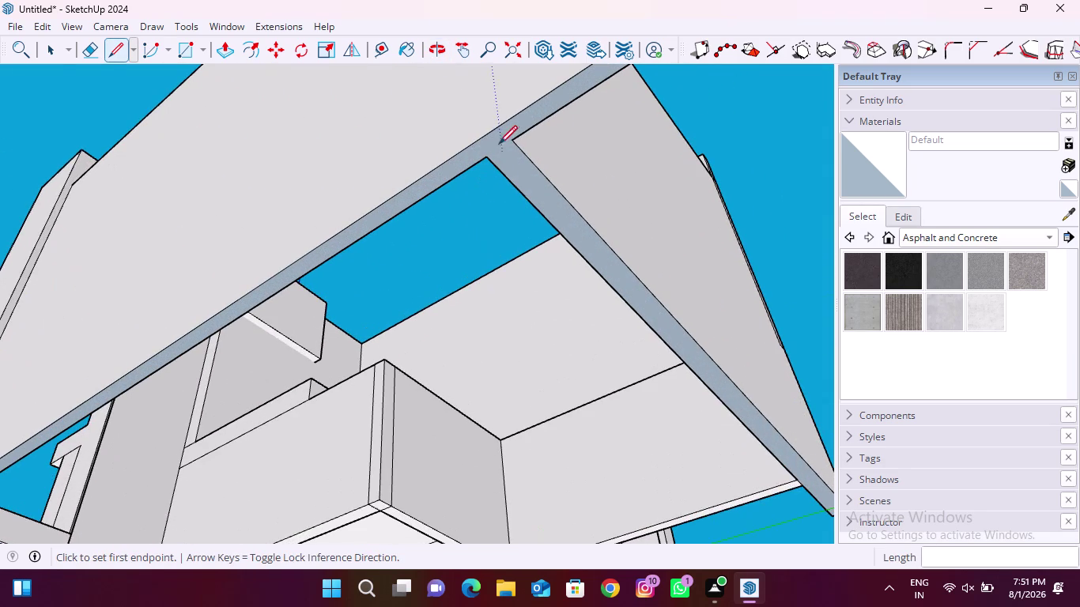
click(512, 142)
click(500, 128)
key(space)
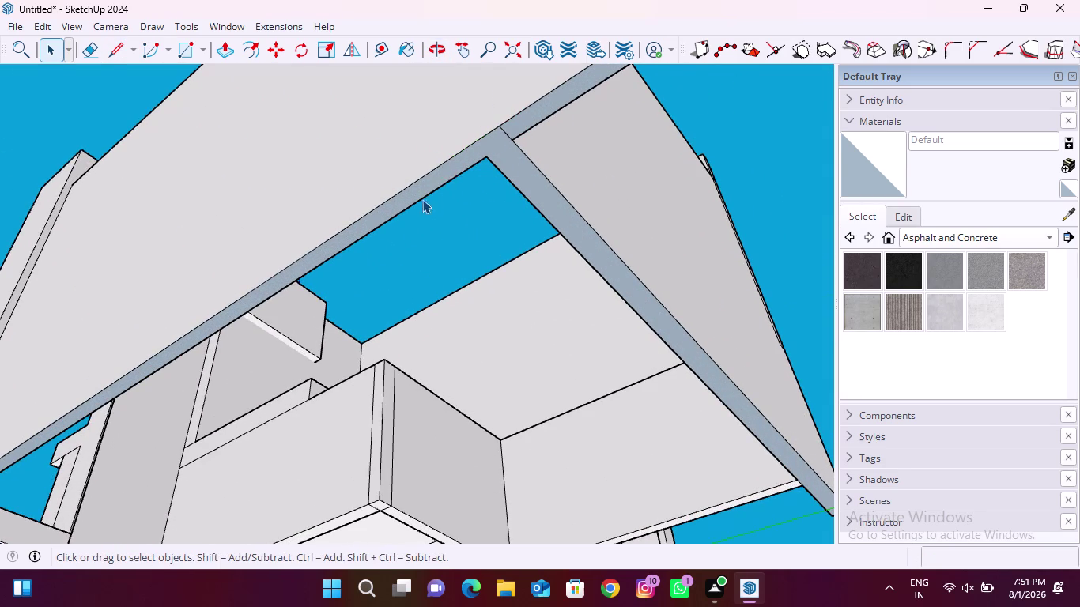
scroll(down, 3)
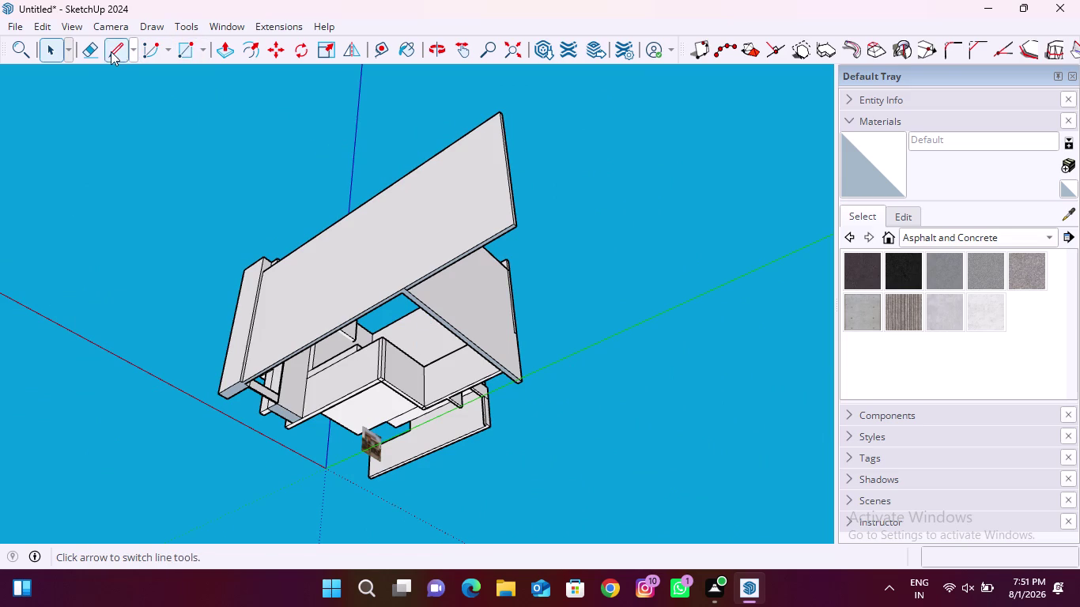
Erase an edge of the overhanging slab, then undo that erasure.
click(95, 51)
drag(480, 232, 499, 244)
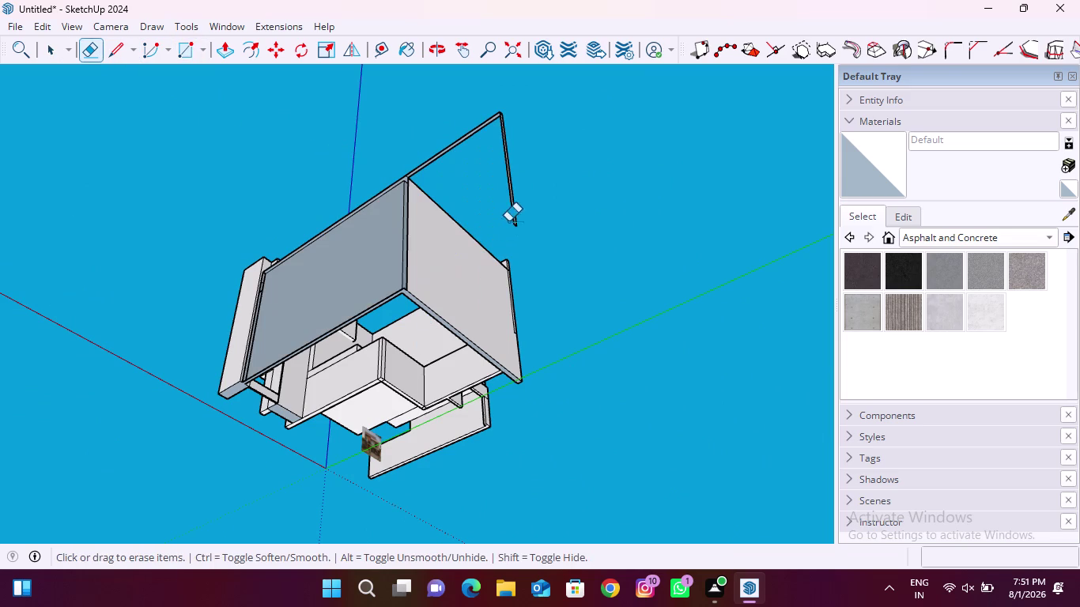
middle_drag(358, 223, 478, 317)
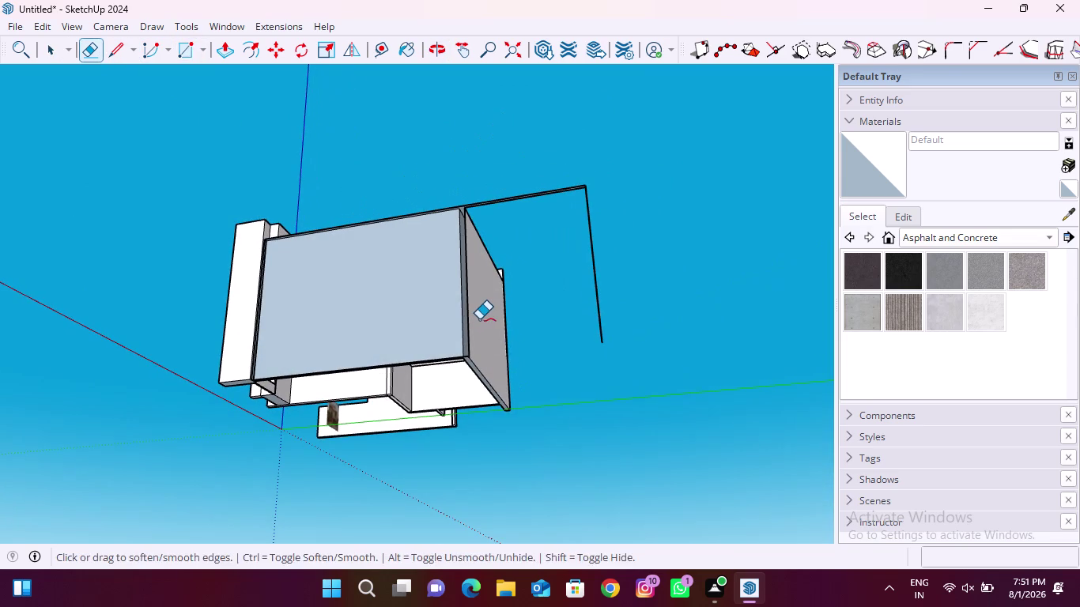
key(ctrl+z)
Erase the overhanging panel's edges and the leftover vertical line.
drag(586, 281, 606, 281)
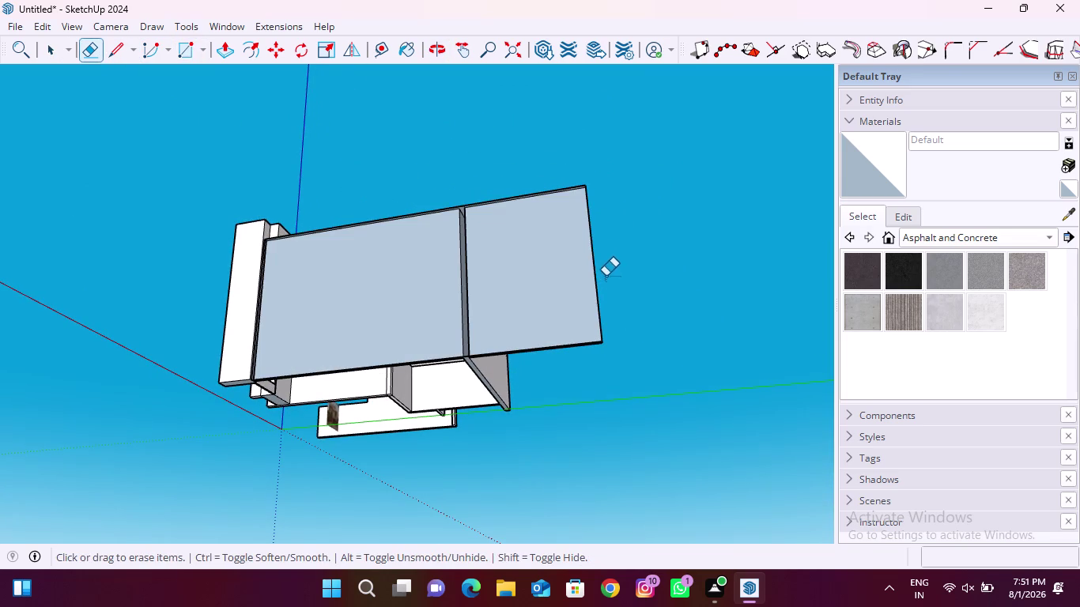
drag(544, 174, 564, 238)
drag(587, 276, 585, 363)
drag(589, 296, 590, 296)
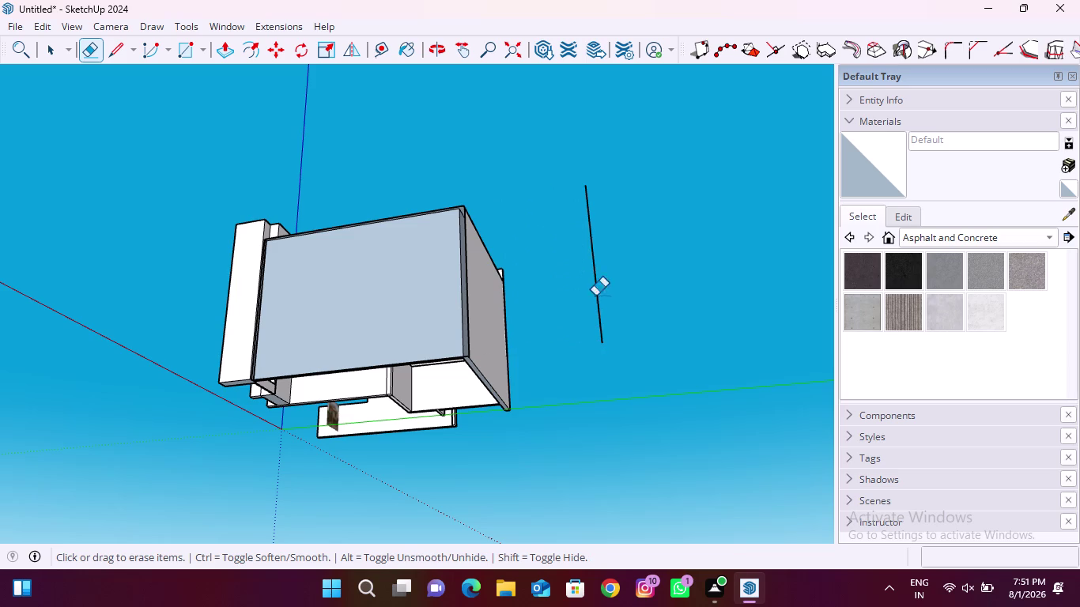
drag(591, 296, 655, 278)
drag(580, 176, 591, 202)
drag(589, 315, 612, 347)
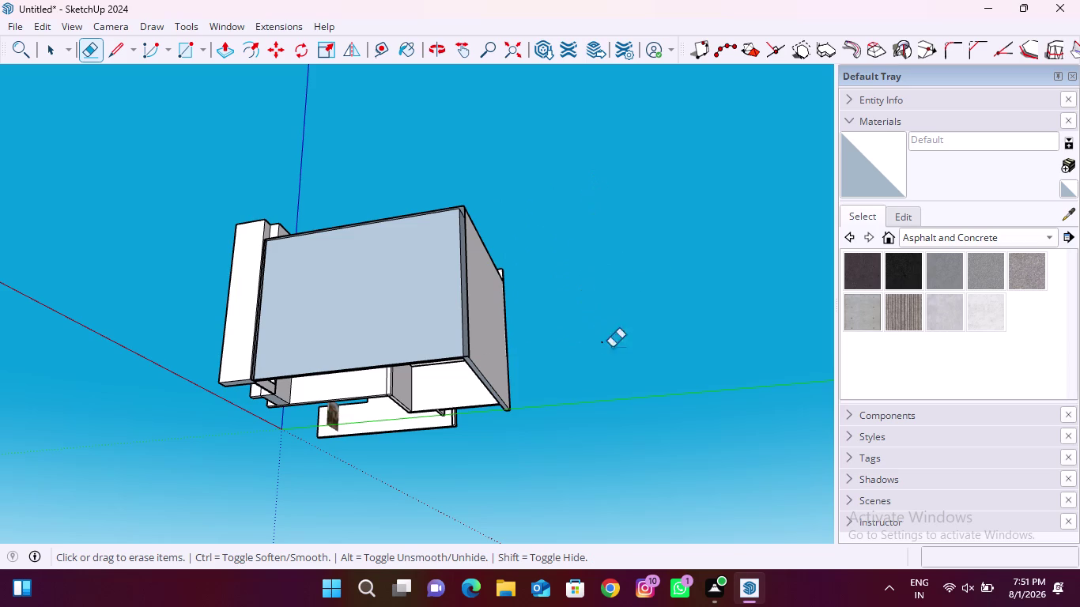
drag(612, 348, 608, 336)
middle_drag(475, 232, 516, 442)
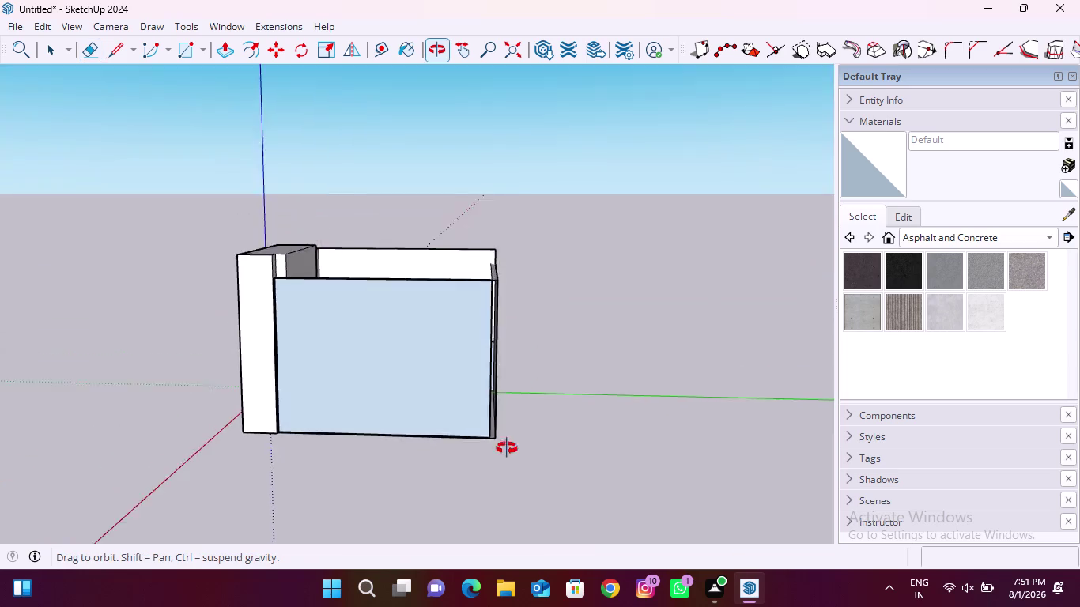
middle_drag(516, 441, 465, 535)
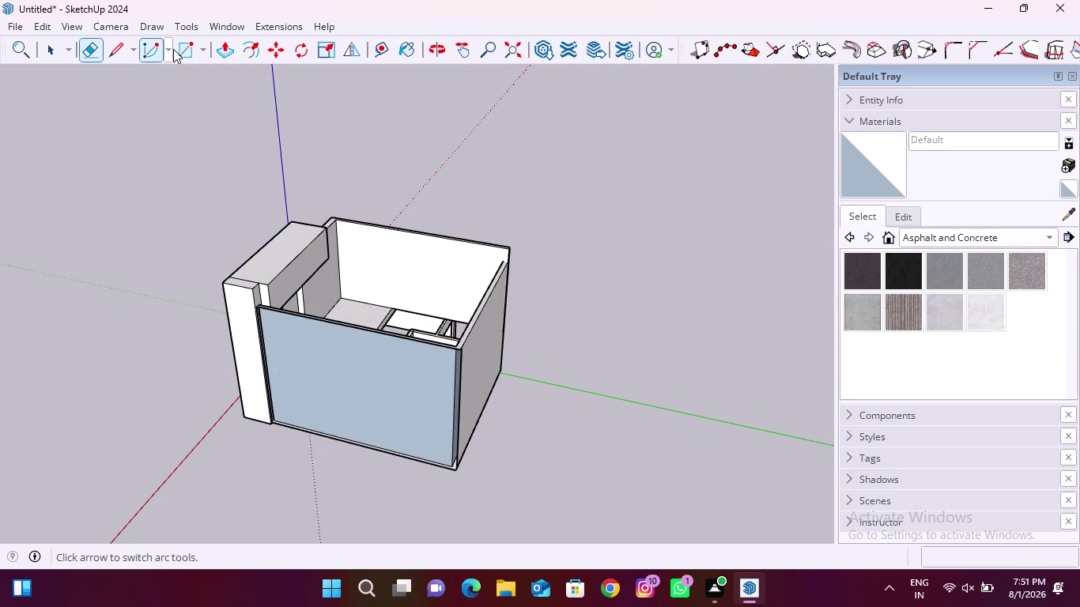
Draw a rectangle strip from the wall's bottom corner to its top corner.
click(178, 49)
scroll(up, 3)
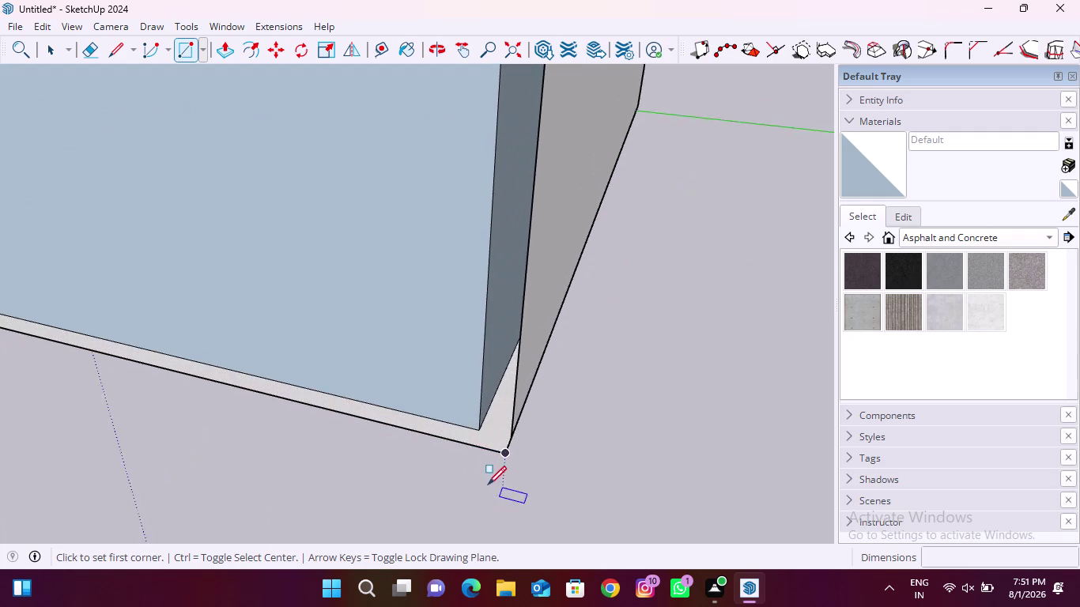
scroll(up, 3)
click(528, 423)
scroll(down, 3)
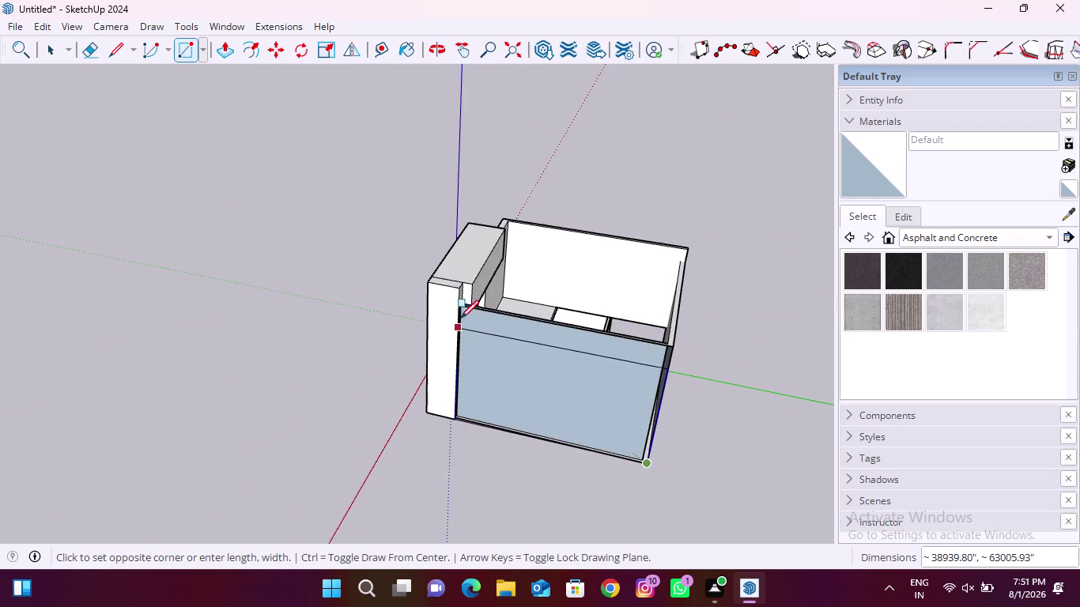
scroll(up, 3)
scroll(up, 3)
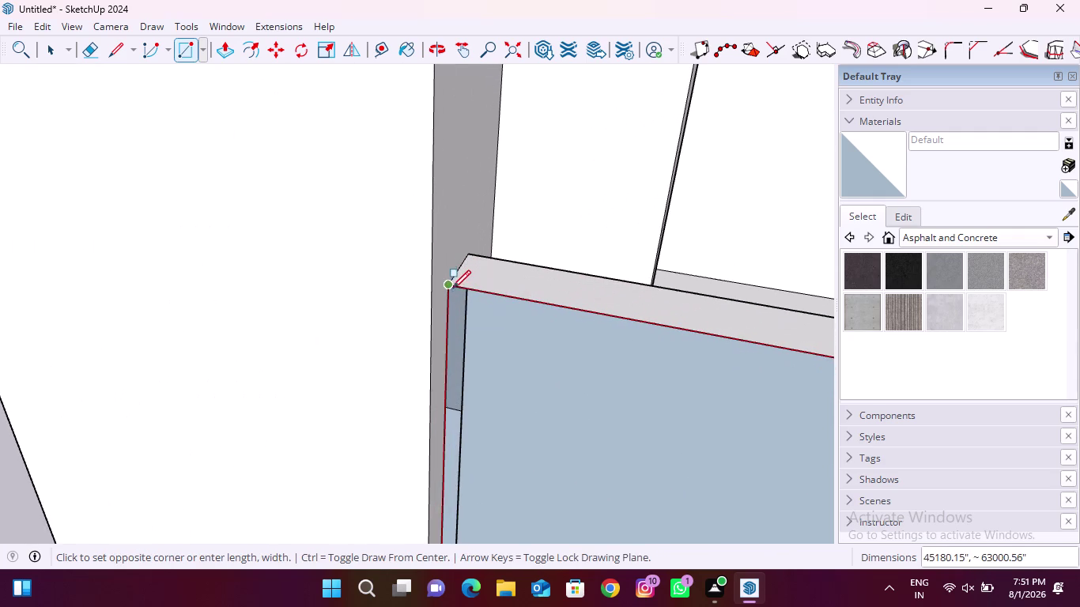
click(446, 283)
scroll(down, 3)
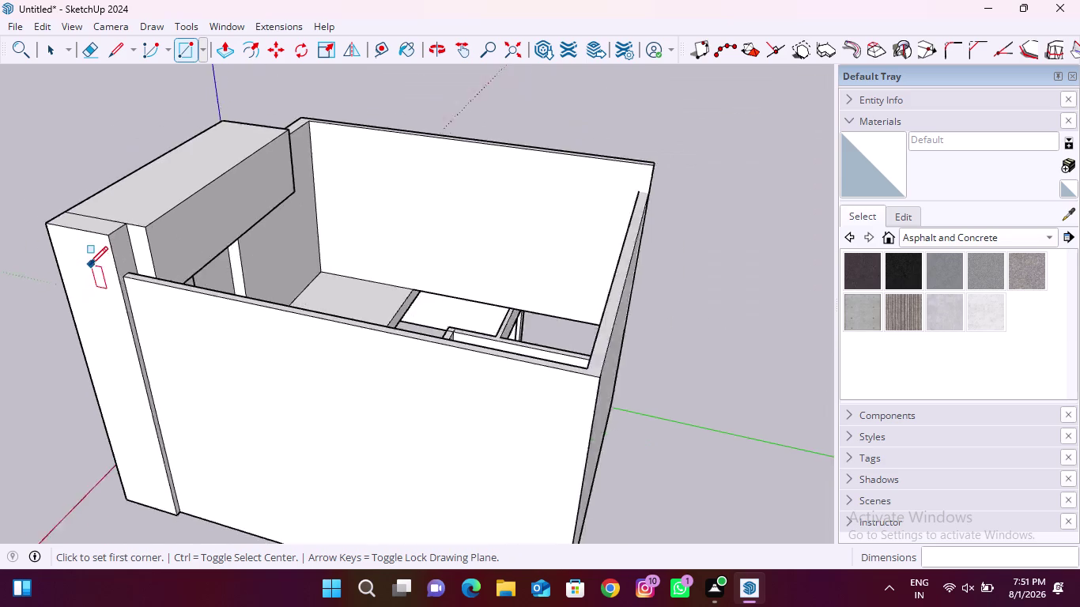
scroll(down, 3)
Orbit and zoom to face the front of the house near the upper wall.
middle_drag(351, 367, 178, 360)
middle_drag(403, 400, 297, 373)
scroll(up, 3)
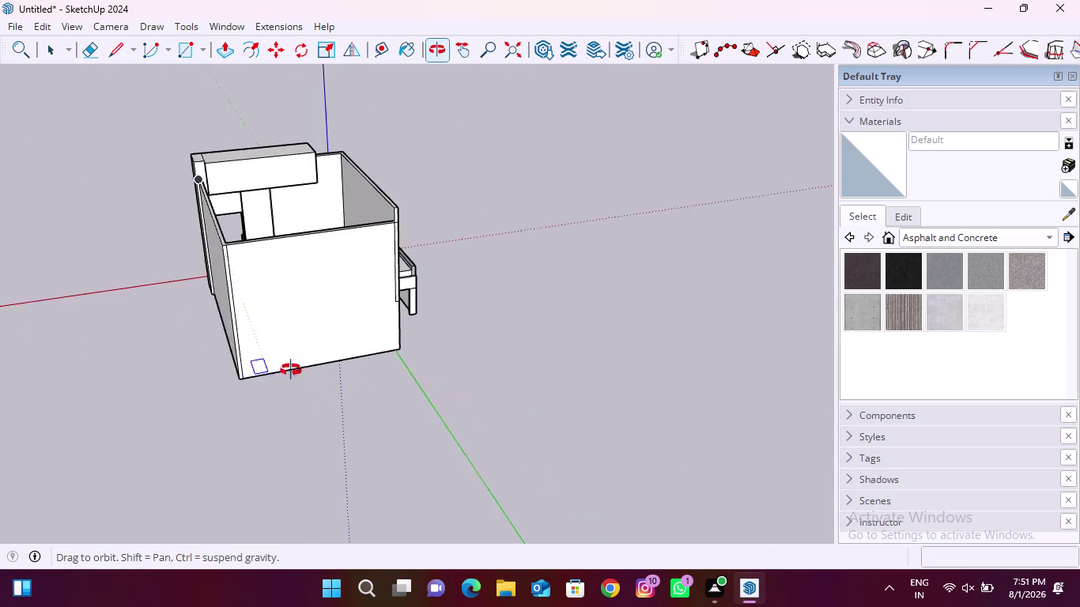
middle_drag(297, 374, 289, 369)
middle_drag(477, 331, 366, 310)
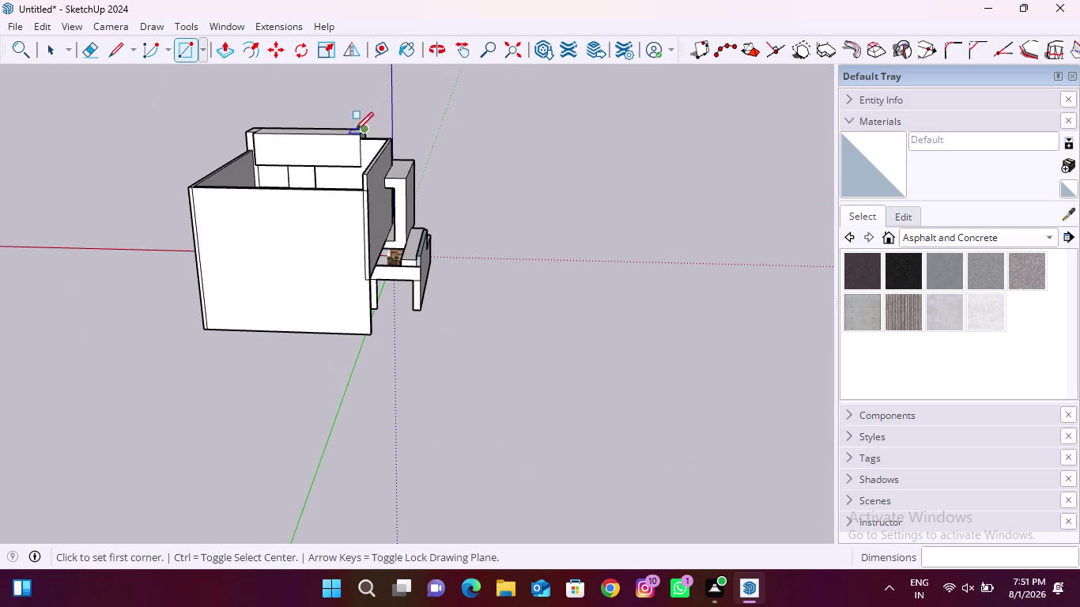
scroll(up, 3)
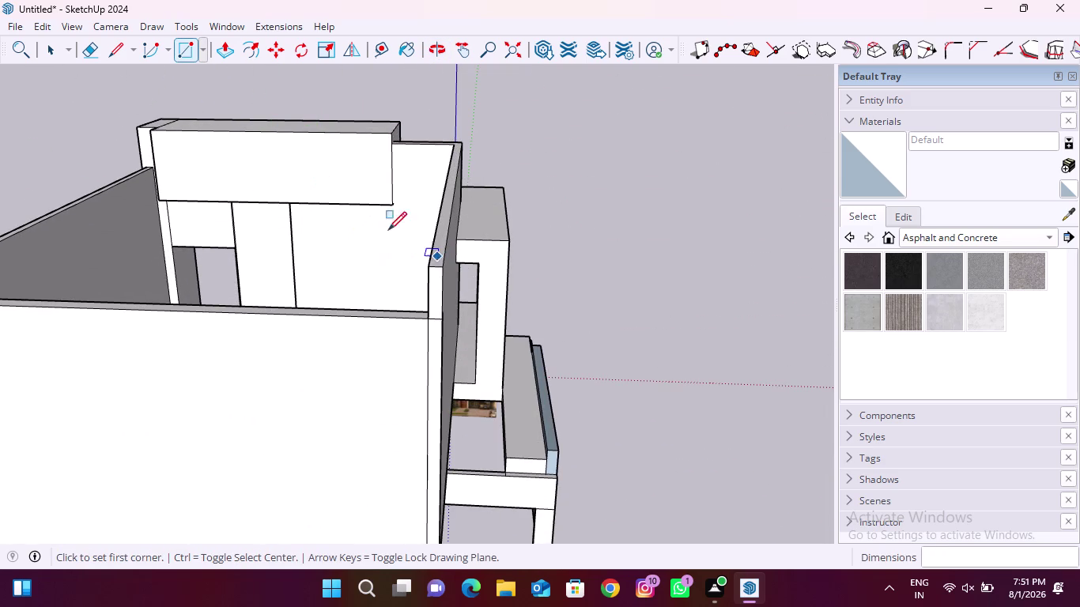
middle_drag(590, 325, 163, 373)
middle_drag(516, 337, 88, 278)
middle_drag(453, 282, 346, 271)
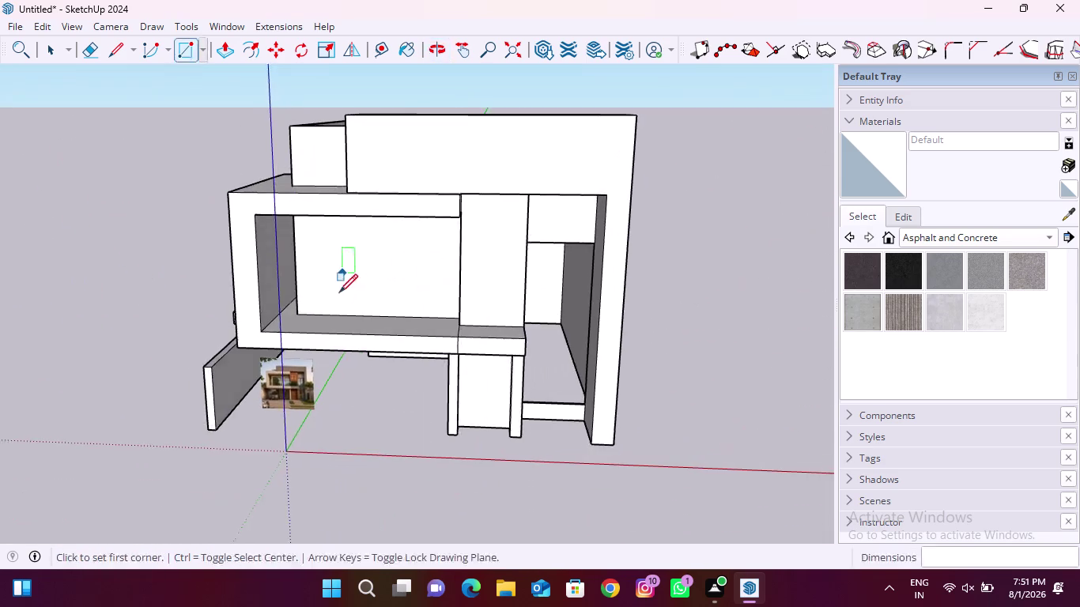
scroll(down, 3)
scroll(up, 3)
middle_drag(383, 369, 446, 551)
scroll(up, 3)
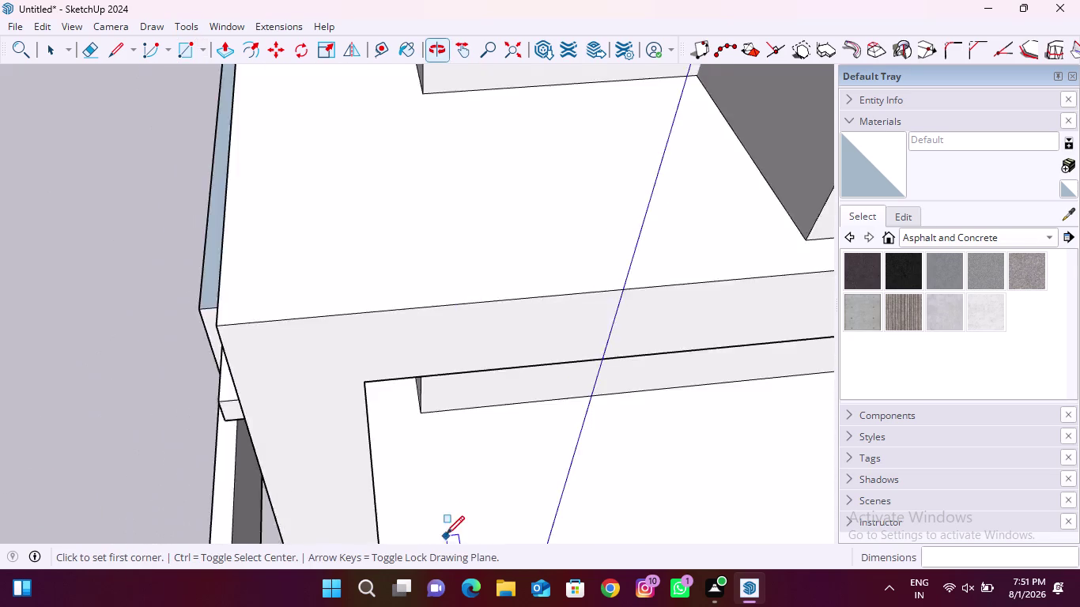
scroll(down, 3)
scroll(down, 3)
Push/pull the thin strip on the wall out to thicken it.
click(224, 62)
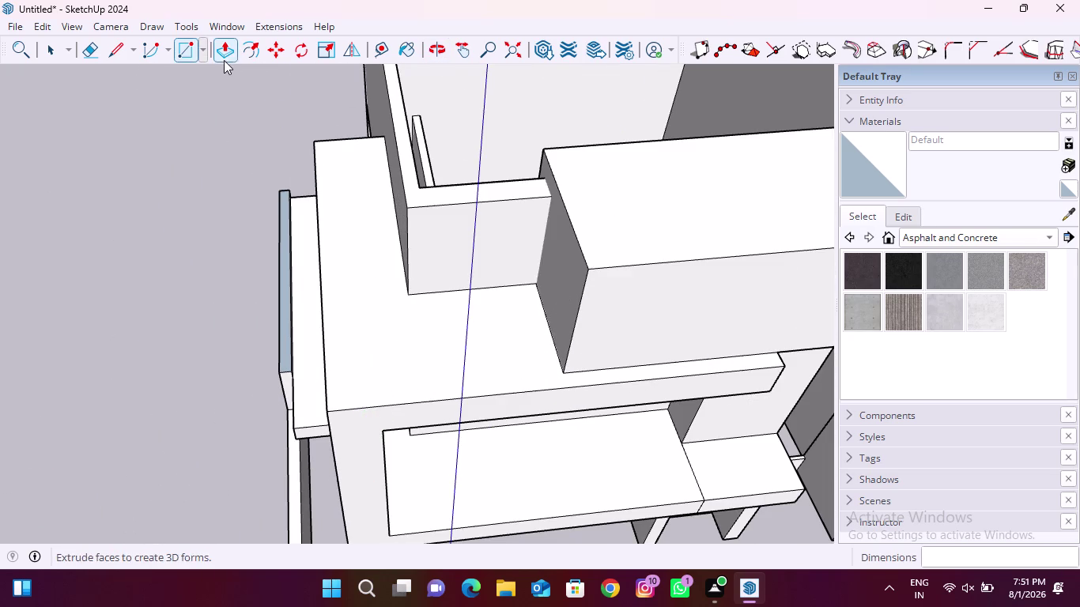
click(224, 53)
scroll(down, 3)
scroll(up, 3)
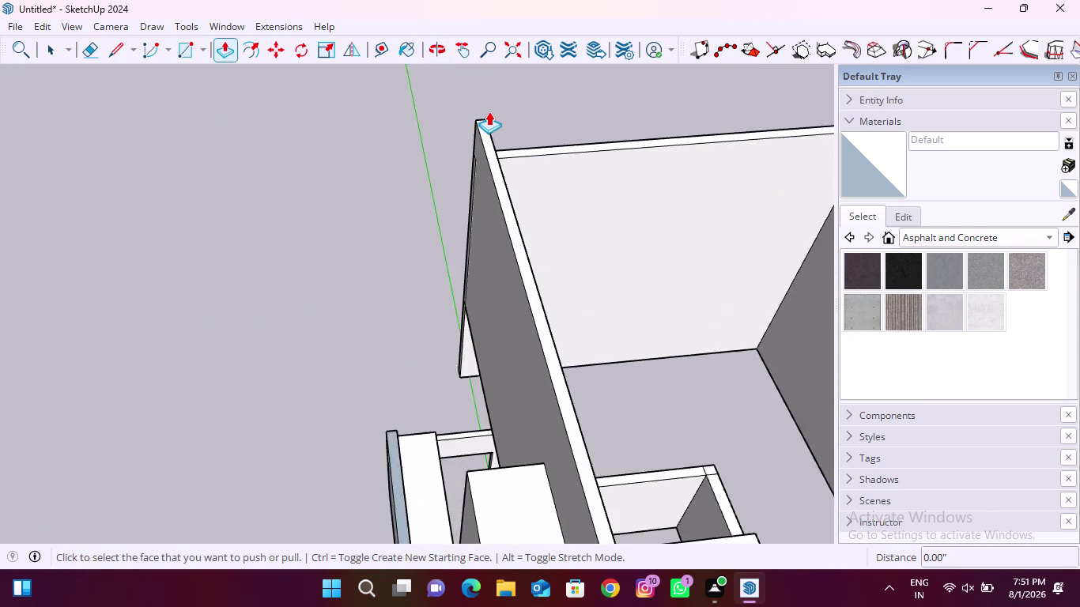
scroll(up, 3)
click(488, 150)
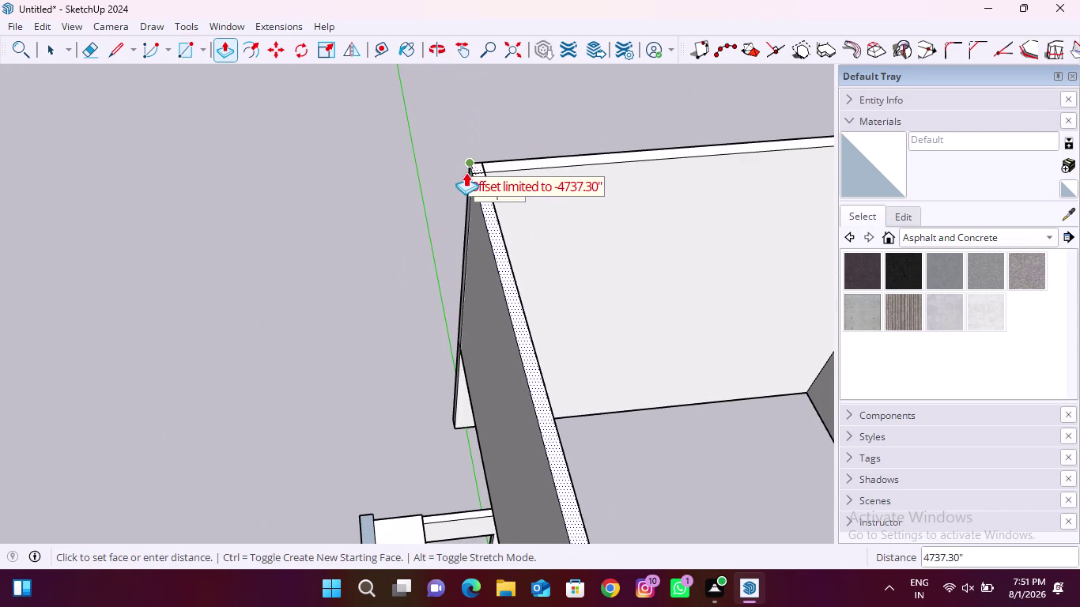
click(467, 170)
scroll(down, 3)
middle_drag(595, 371, 555, 288)
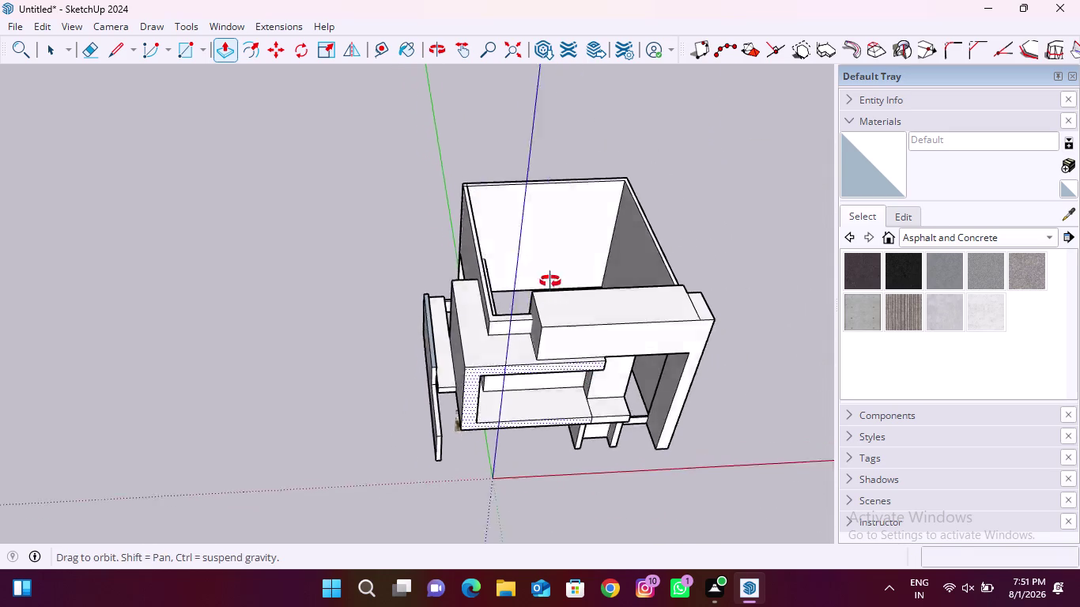
middle_drag(556, 288, 485, 202)
middle_drag(525, 451, 541, 359)
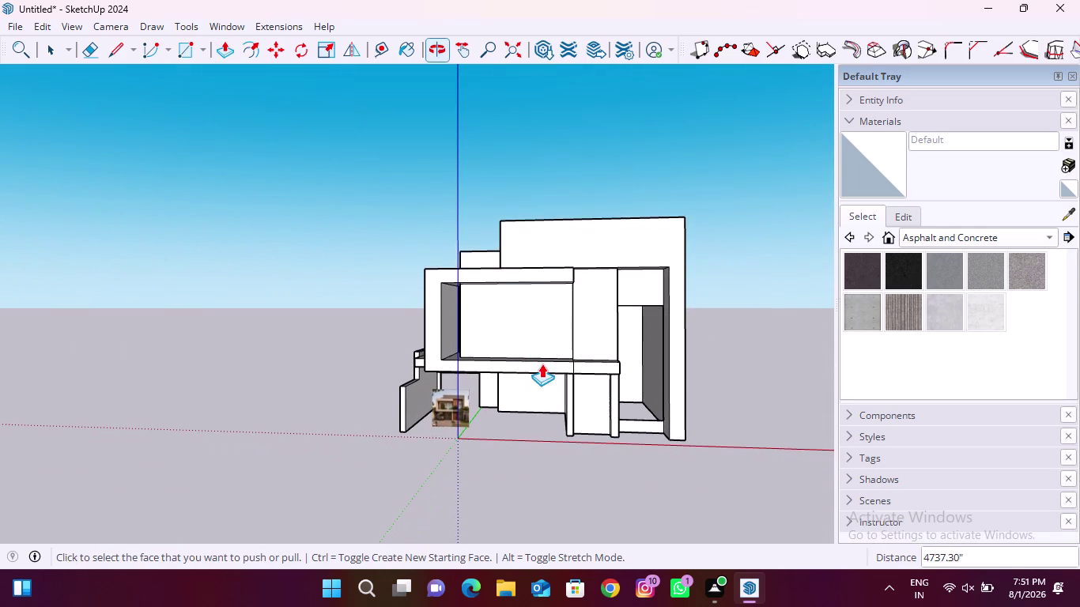
scroll(up, 3)
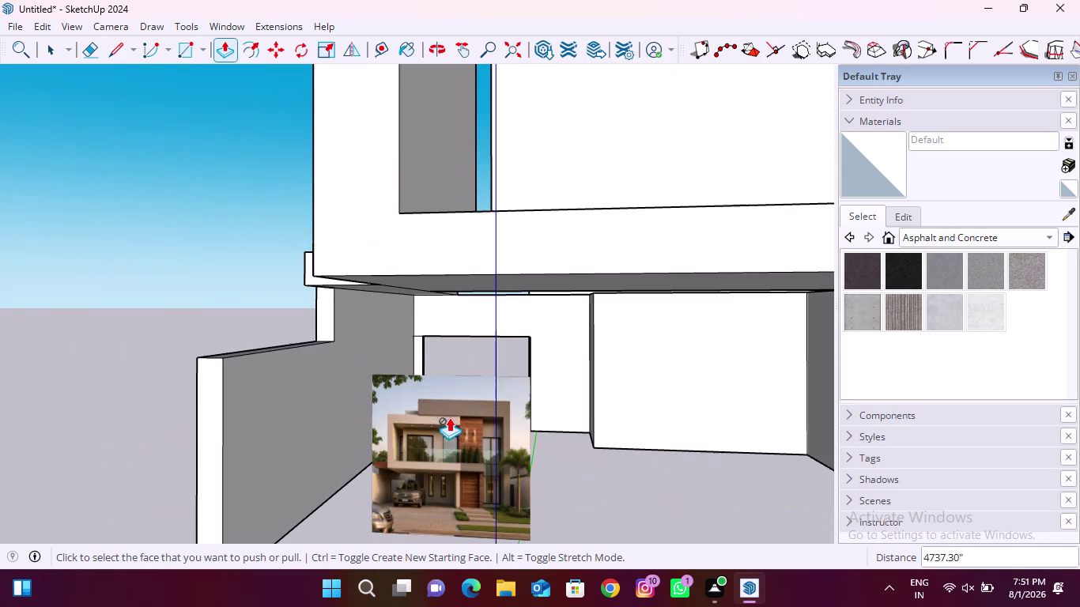
scroll(down, 3)
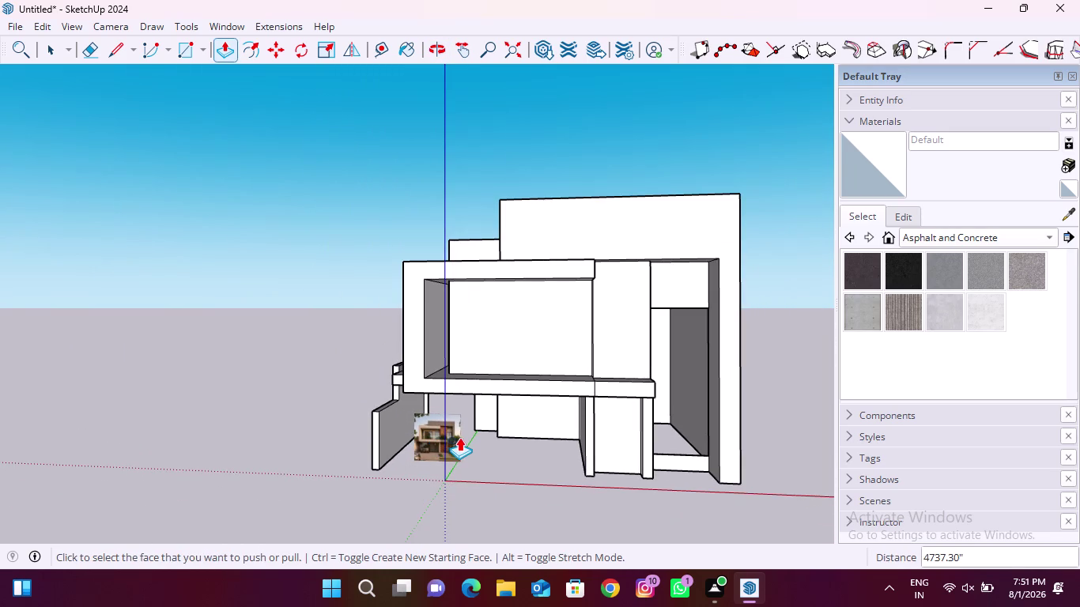
key(space)
scroll(up, 3)
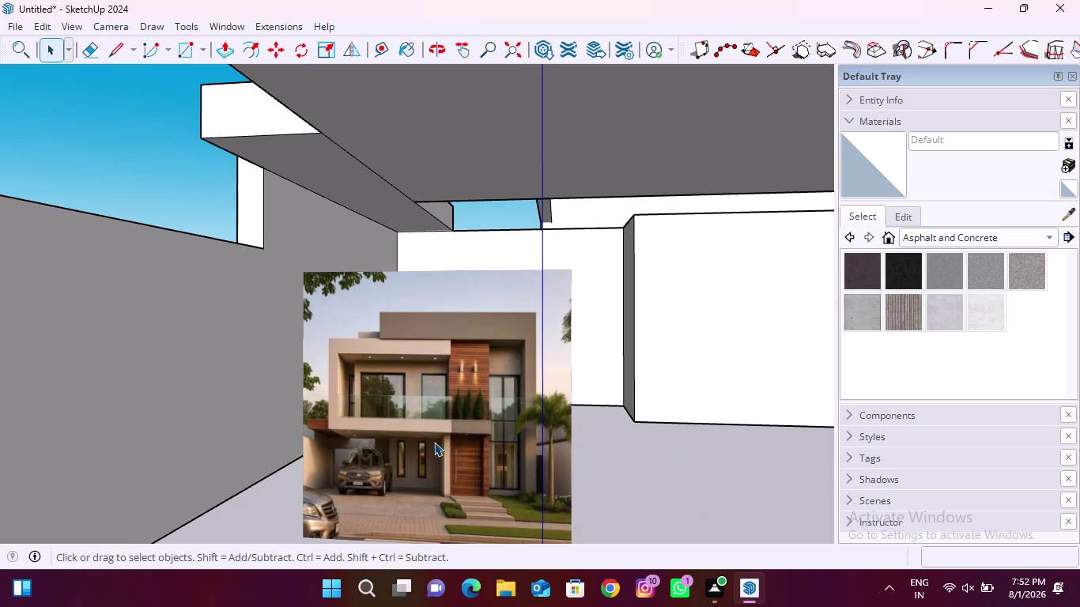
scroll(down, 3)
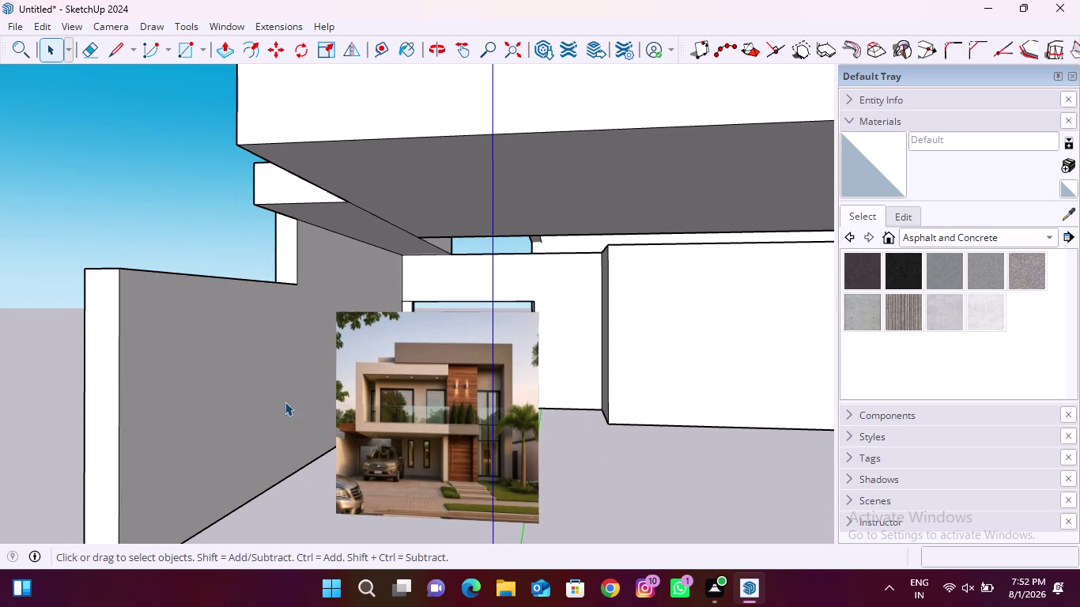
middle_drag(252, 338, 856, 390)
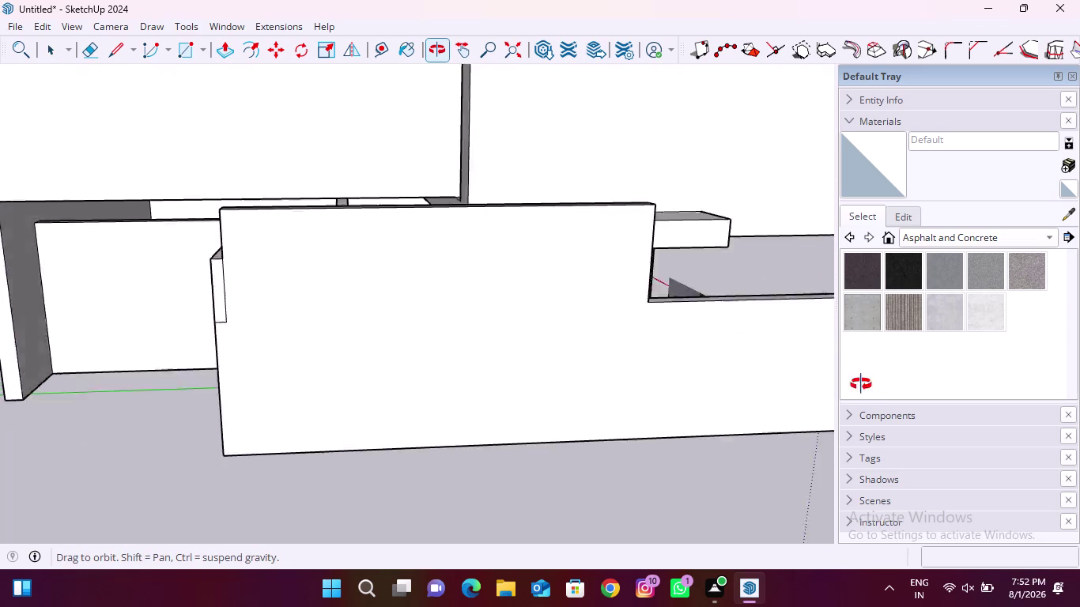
middle_drag(856, 390, 929, 272)
middle_drag(173, 329, 409, 332)
middle_drag(476, 233, 476, 233)
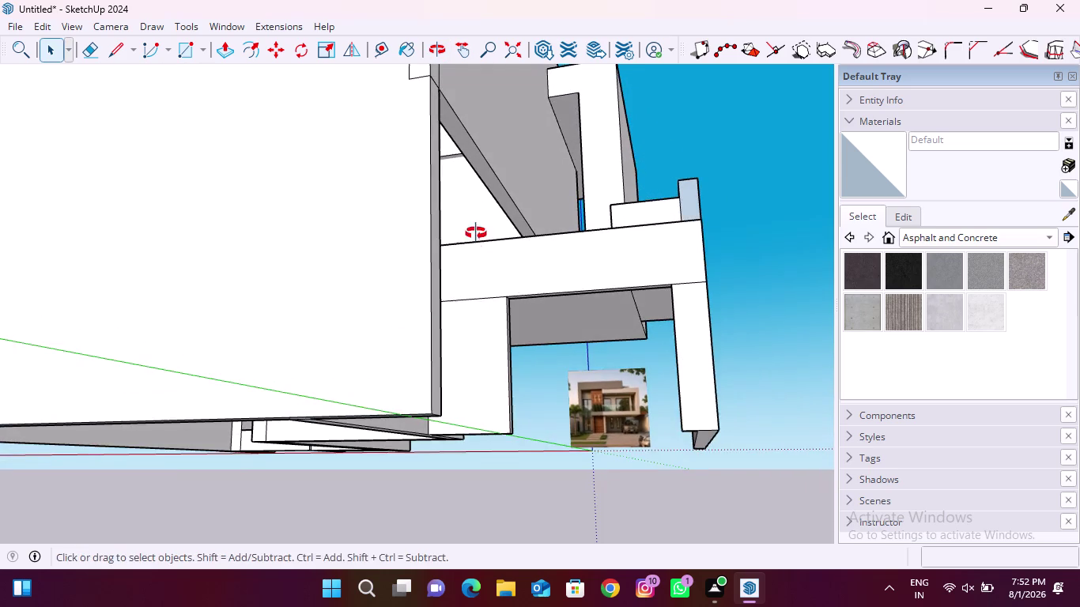
middle_drag(476, 233, 434, 283)
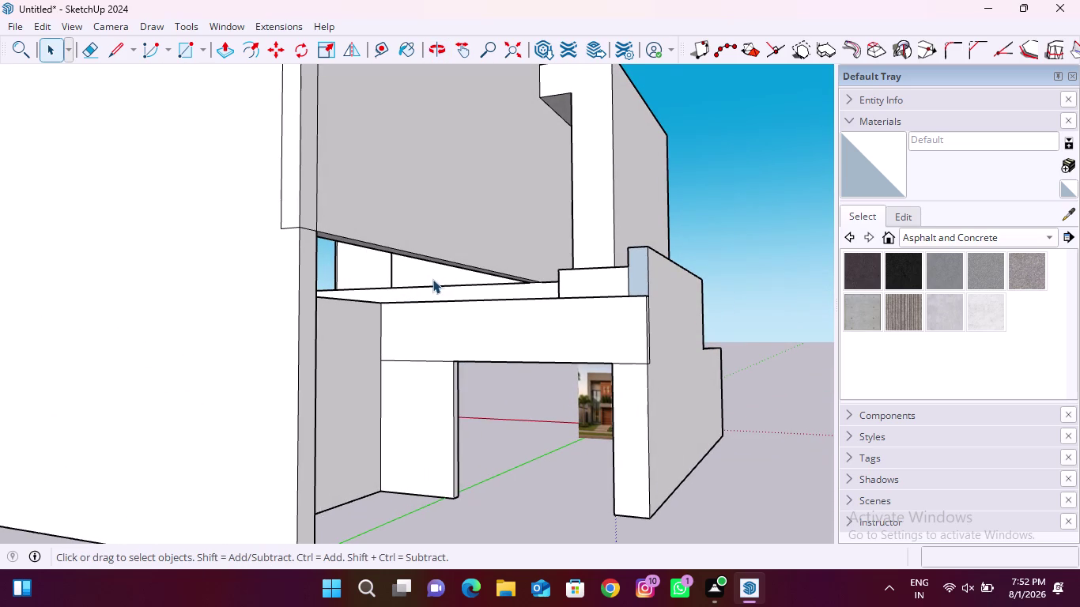
scroll(up, 3)
middle_drag(370, 261, 427, 333)
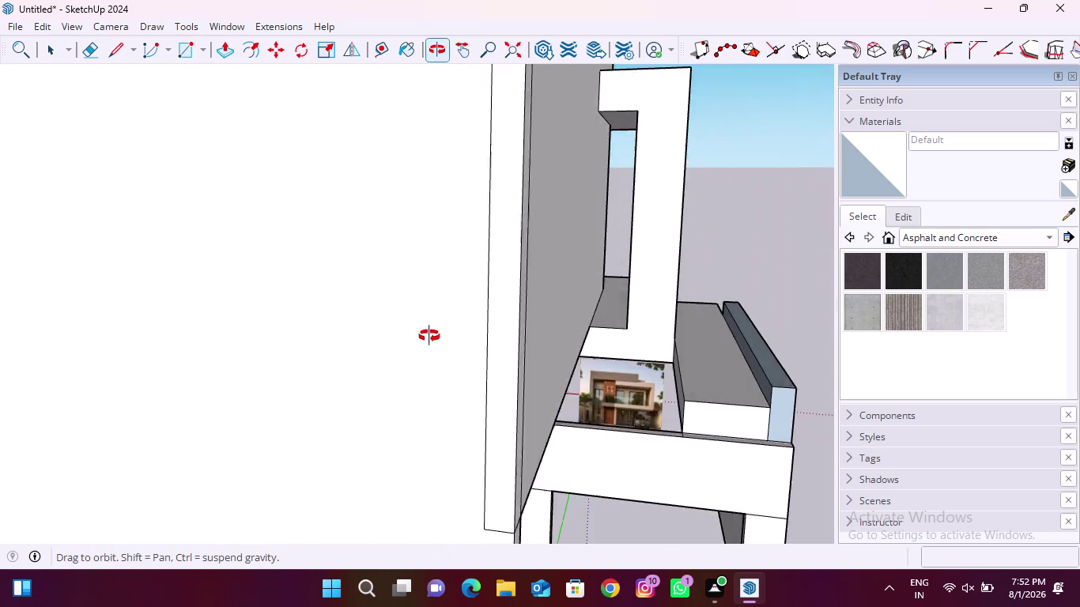
middle_drag(427, 333, 682, 493)
click(215, 54)
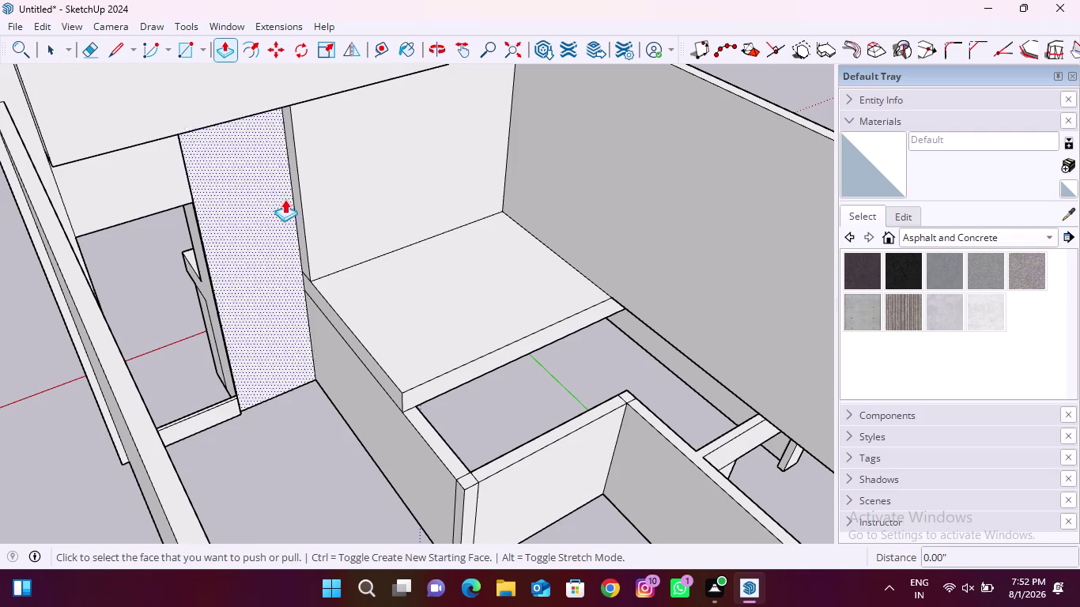
Pull the inner slab's edge face outward.
click(337, 321)
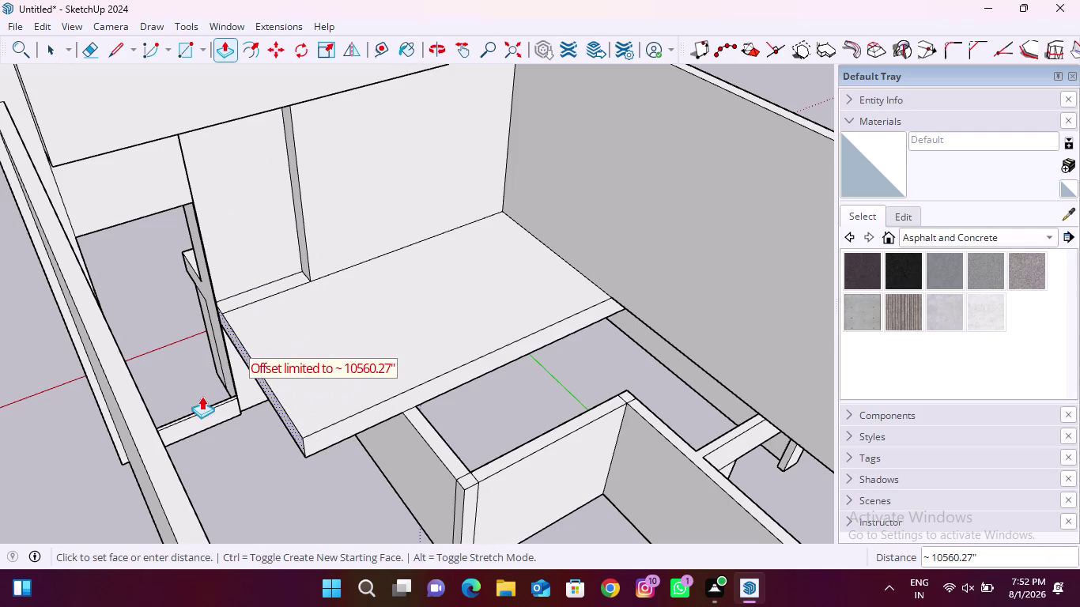
middle_drag(220, 387, 151, 391)
click(216, 362)
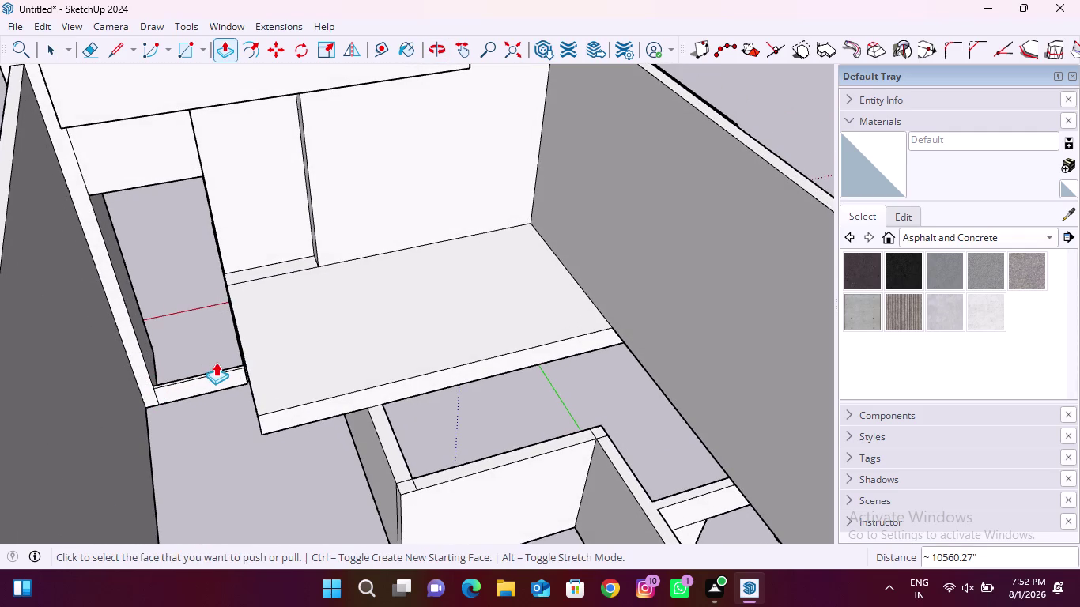
scroll(down, 3)
scroll(up, 3)
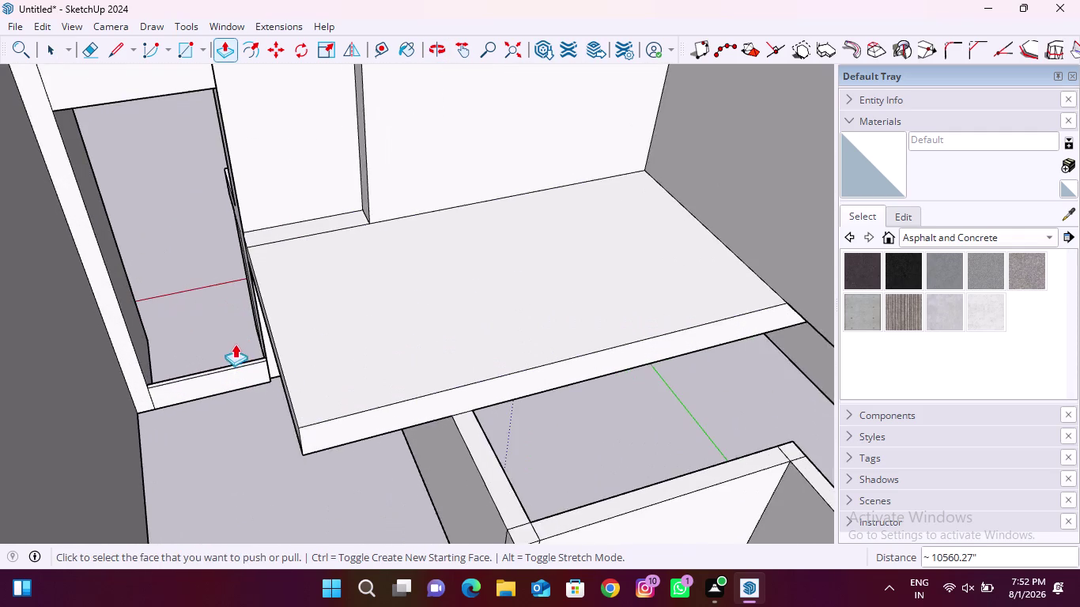
scroll(down, 3)
Begin pulling the upper-floor slab's thin front edge outward.
click(310, 379)
scroll(down, 3)
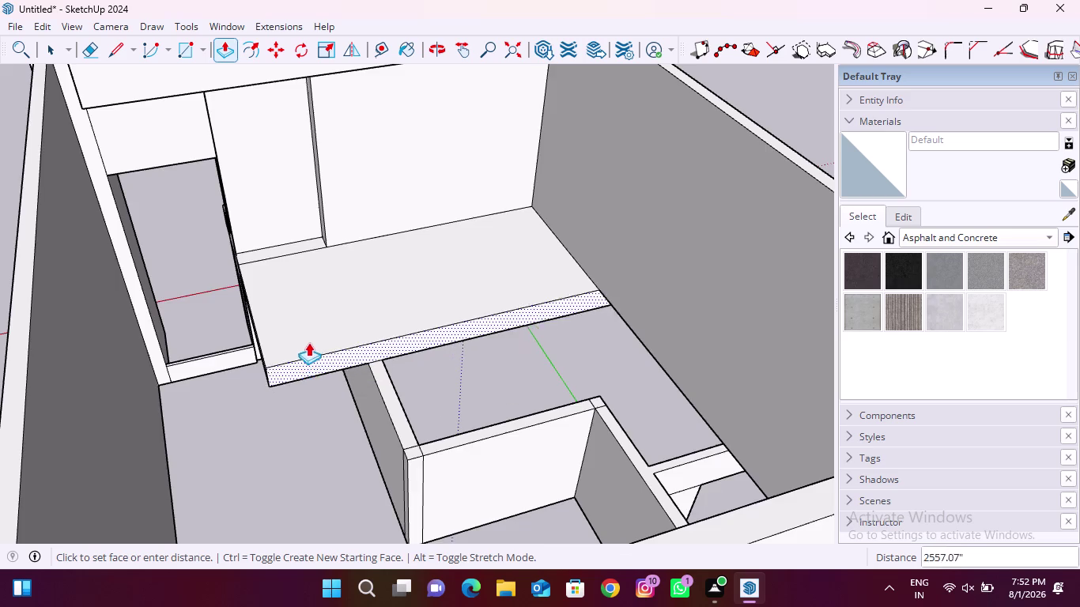
scroll(down, 3)
middle_click(305, 359)
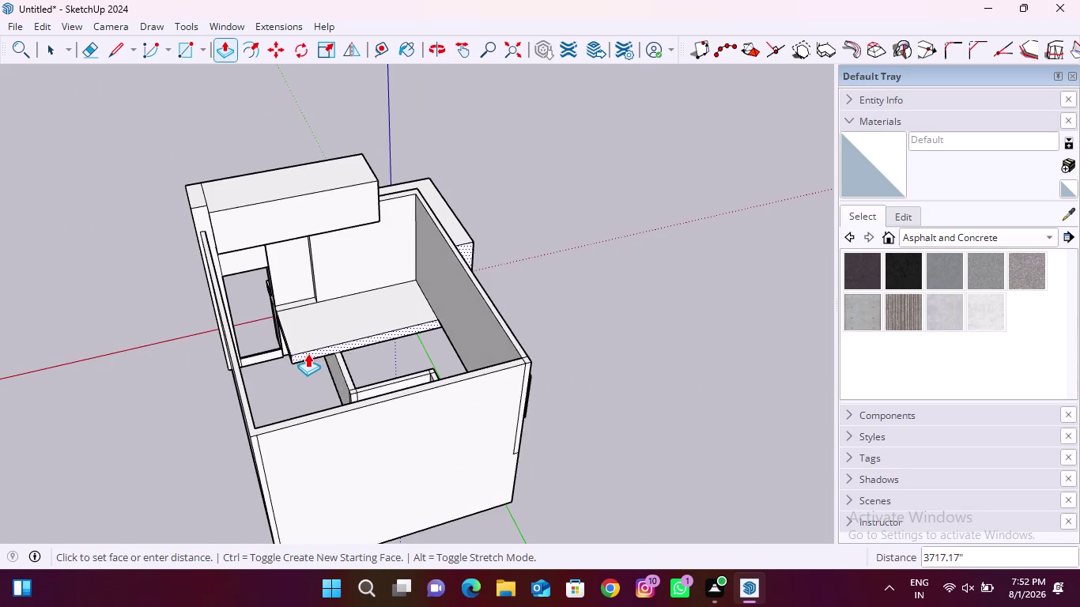
End the slab-edge pull, orbit around the house to inspect the slab, and pick Line.
key(Escape)
scroll(down, 3)
middle_drag(519, 398, 461, 349)
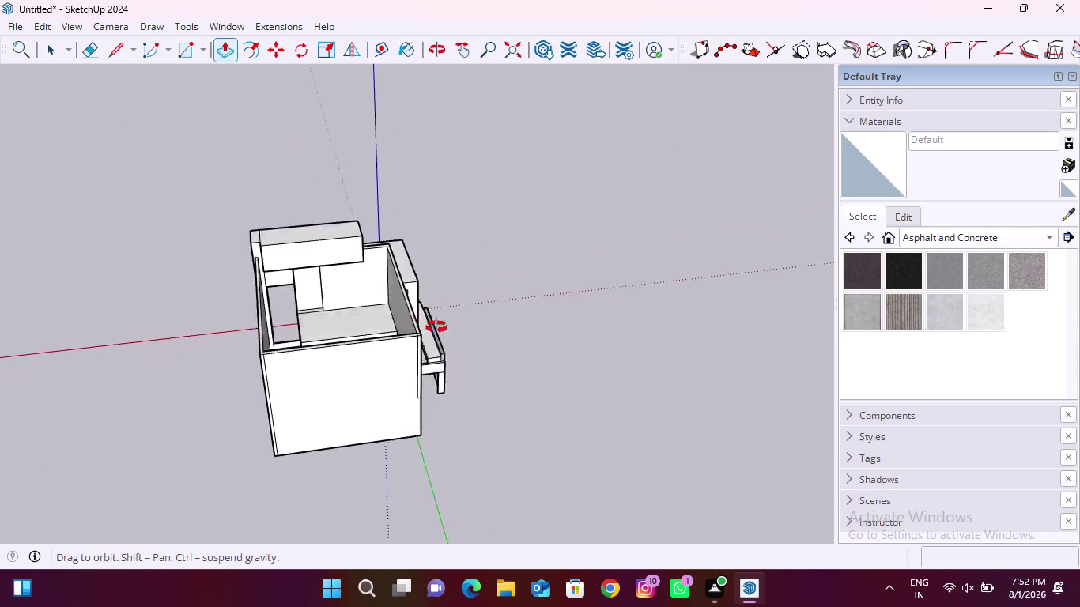
middle_drag(461, 349, 240, 196)
middle_drag(523, 297, 331, 442)
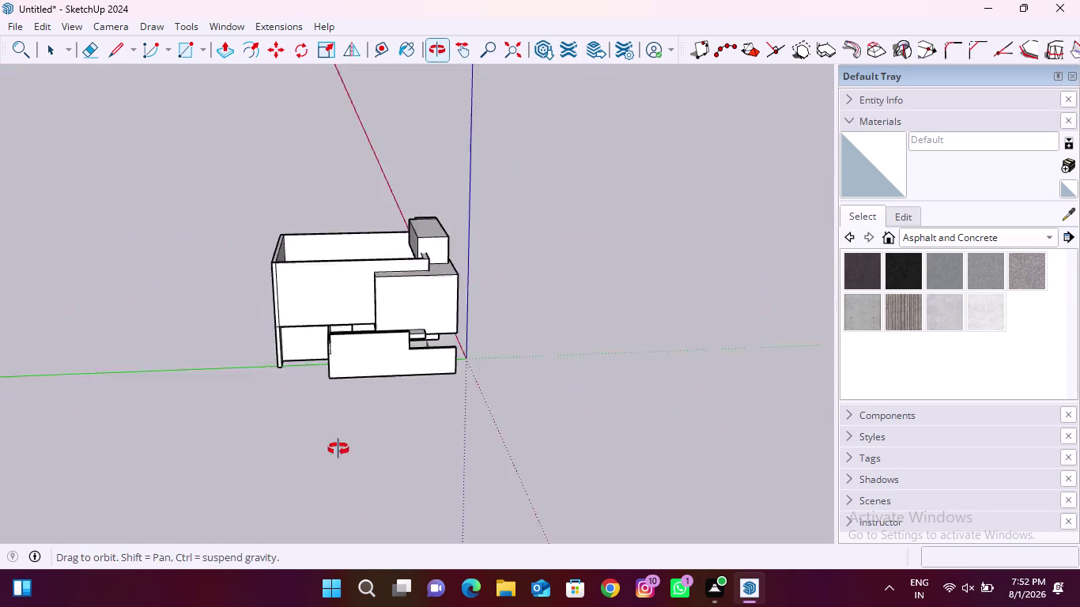
middle_drag(331, 442, 169, 293)
middle_drag(436, 353, 173, 346)
scroll(up, 3)
middle_drag(383, 345, 300, 351)
scroll(up, 3)
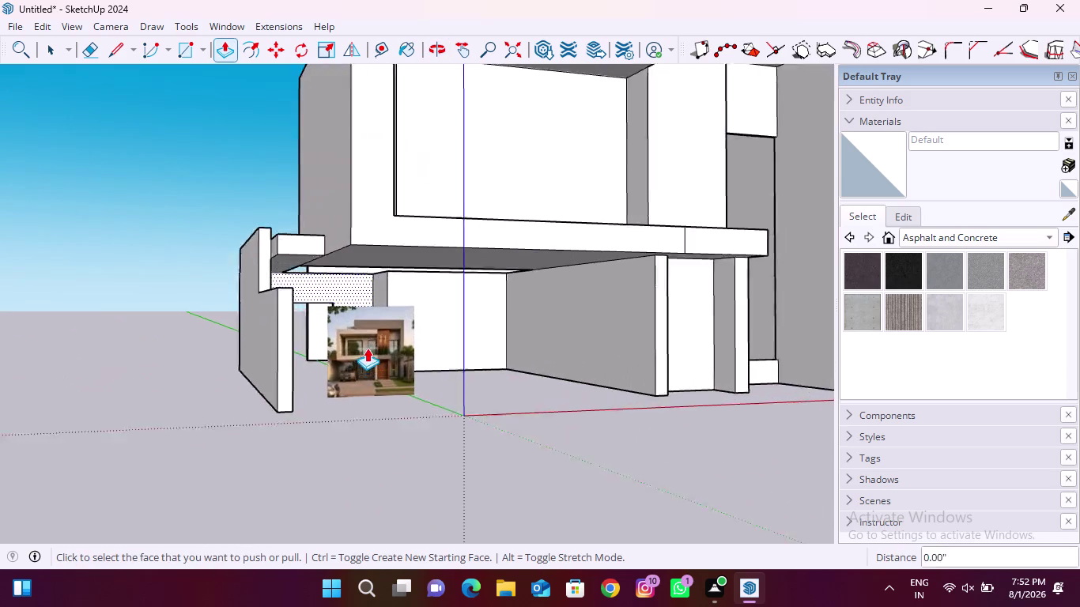
scroll(up, 3)
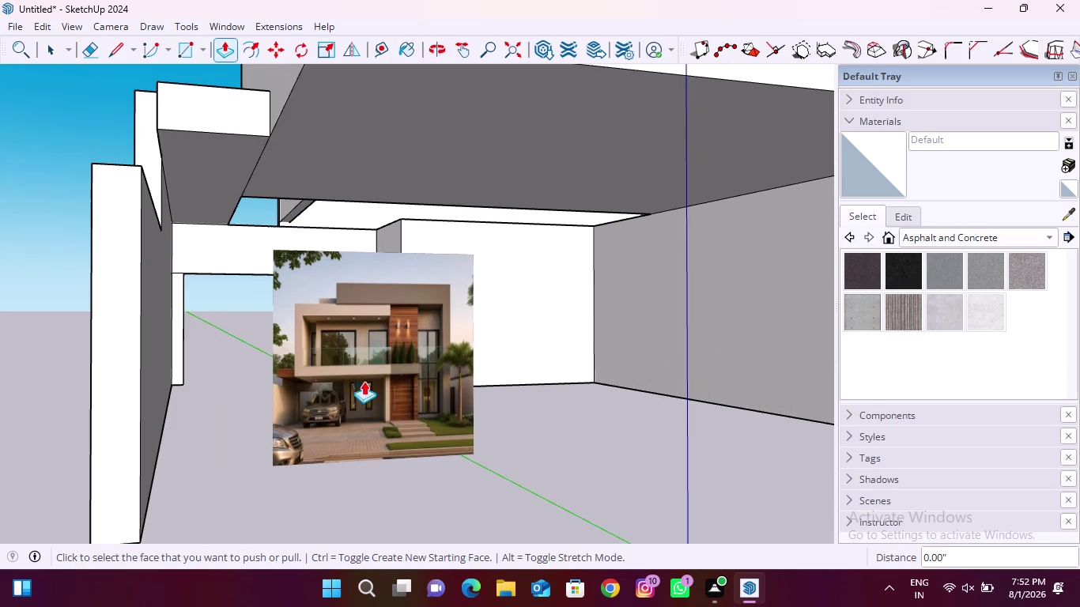
middle_drag(302, 327, 240, 447)
scroll(down, 3)
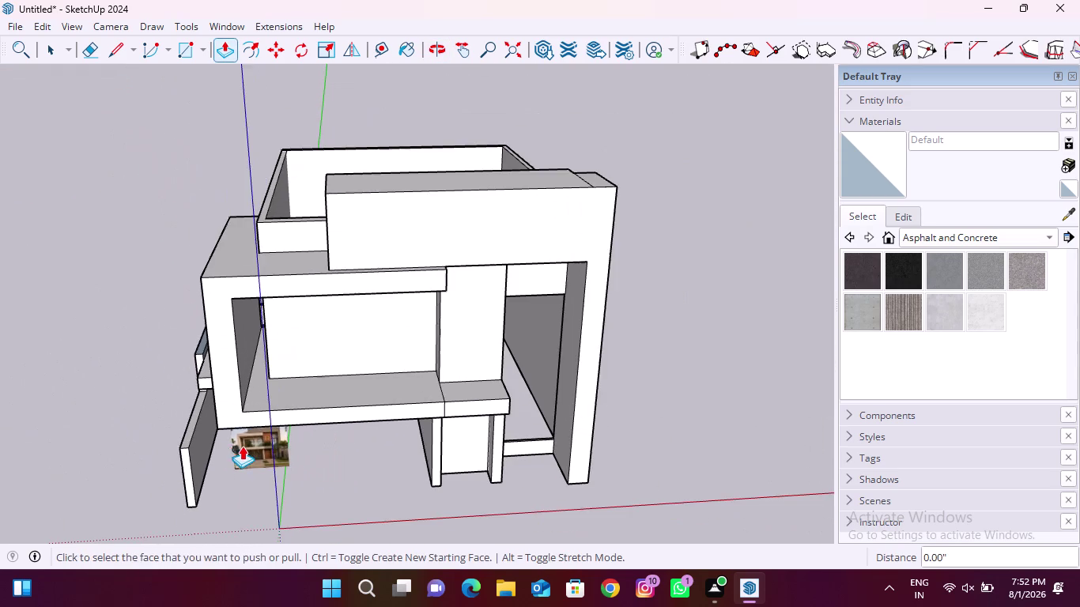
middle_drag(248, 444, 589, 597)
middle_drag(403, 339, 778, 304)
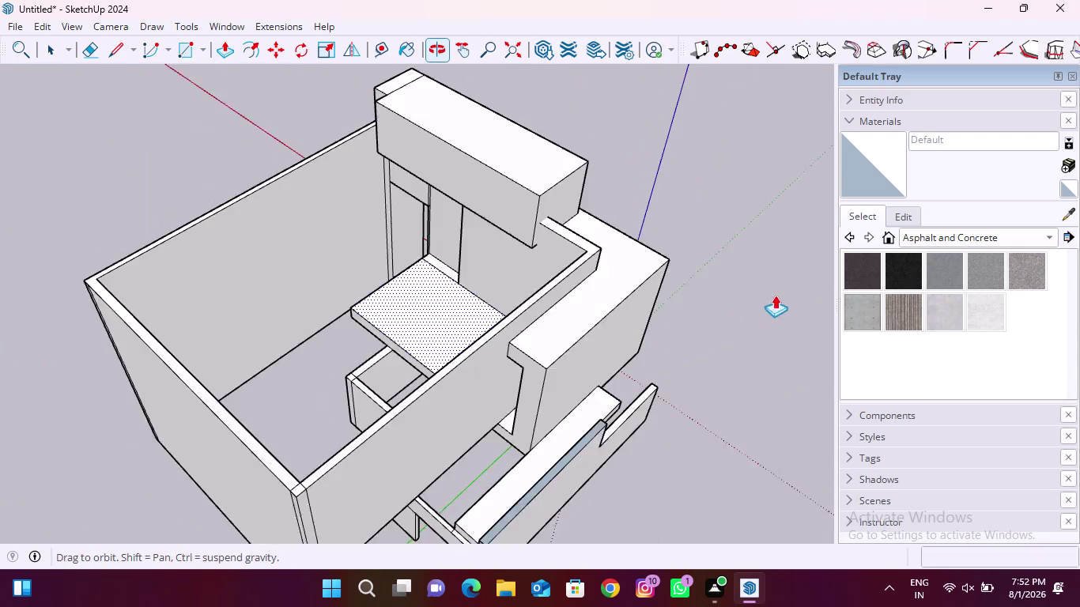
middle_drag(420, 298, 758, 301)
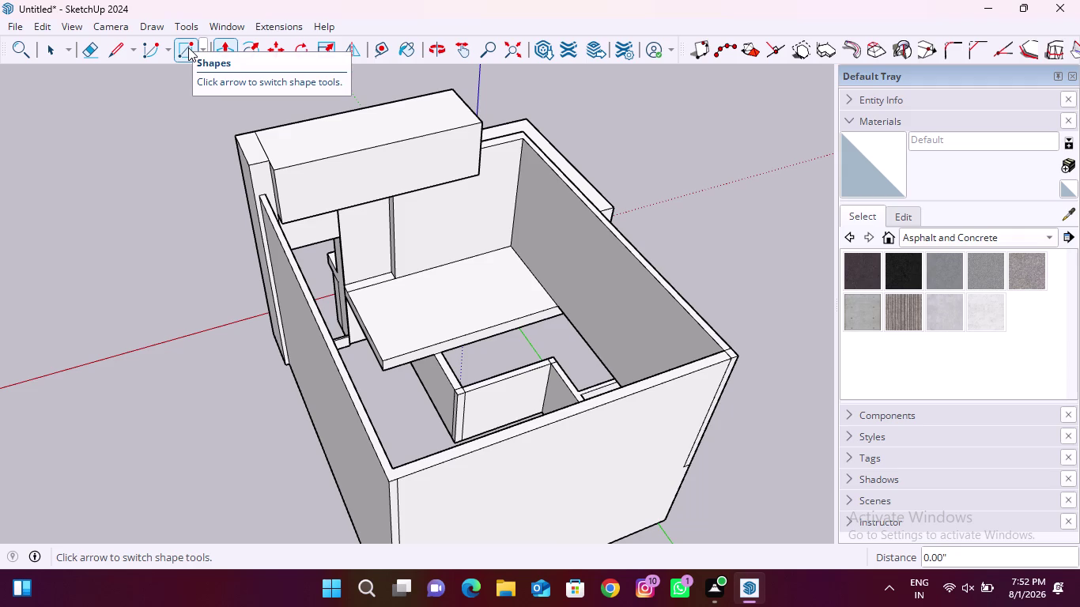
click(111, 50)
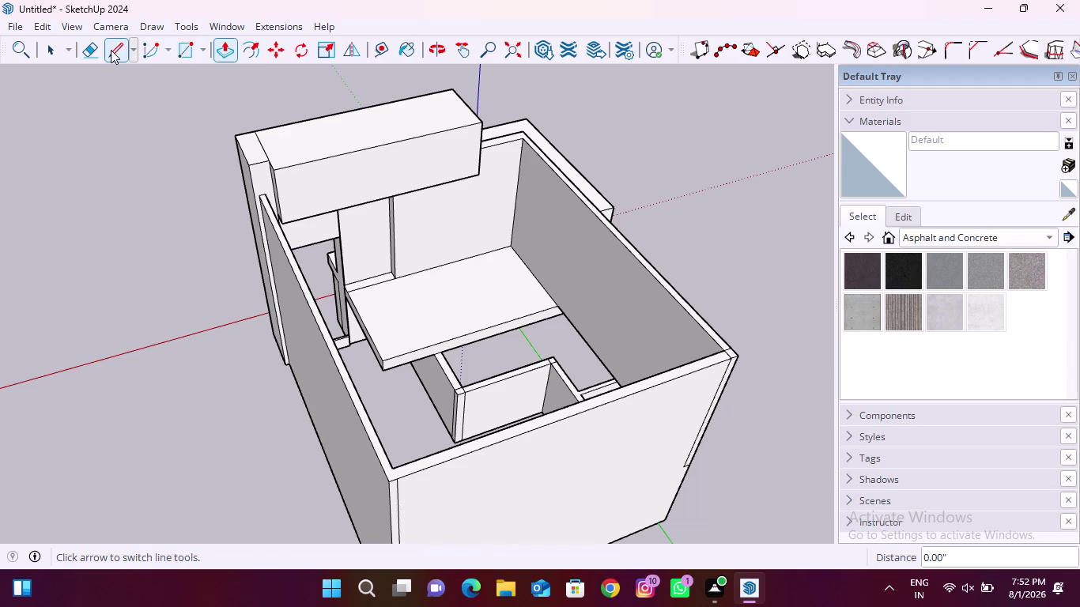
Draw an edge from the dark face's corner down to the beam's lower edge.
middle_drag(706, 354, 356, 152)
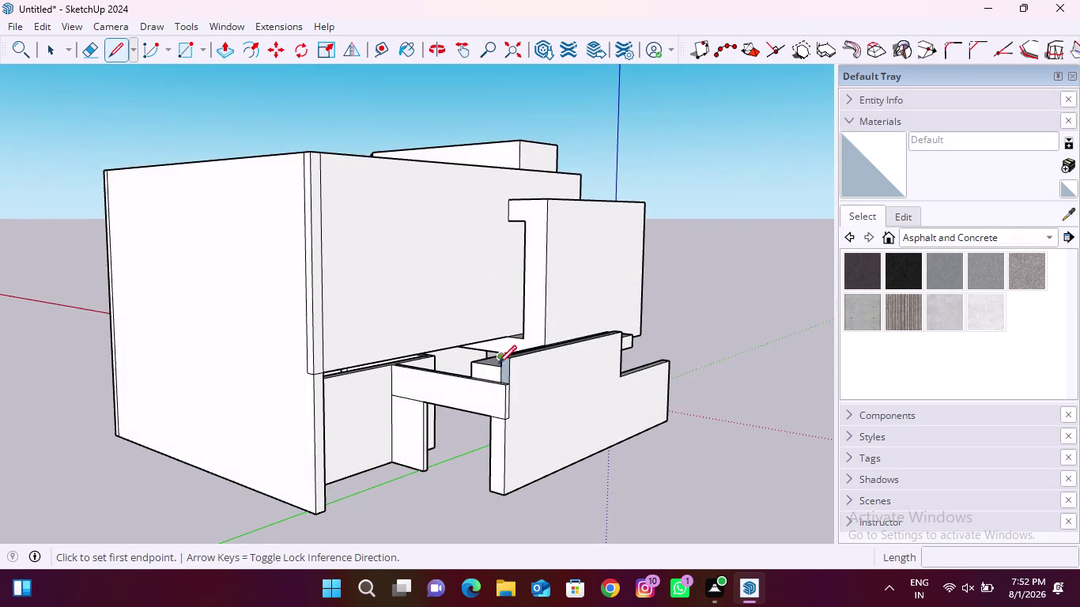
scroll(up, 3)
middle_drag(516, 329, 608, 313)
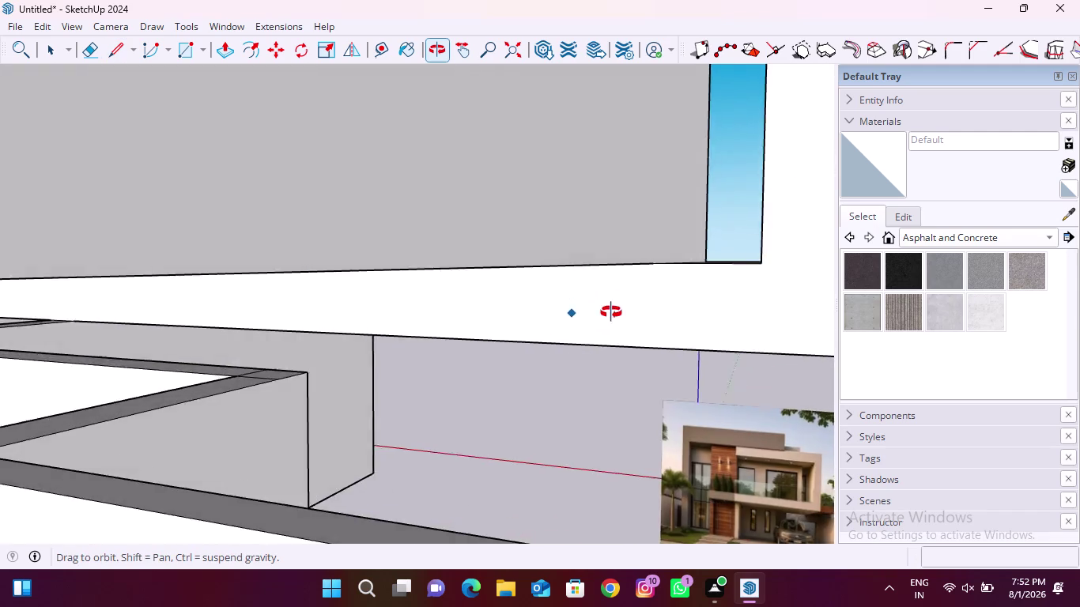
middle_drag(609, 313, 648, 302)
scroll(up, 3)
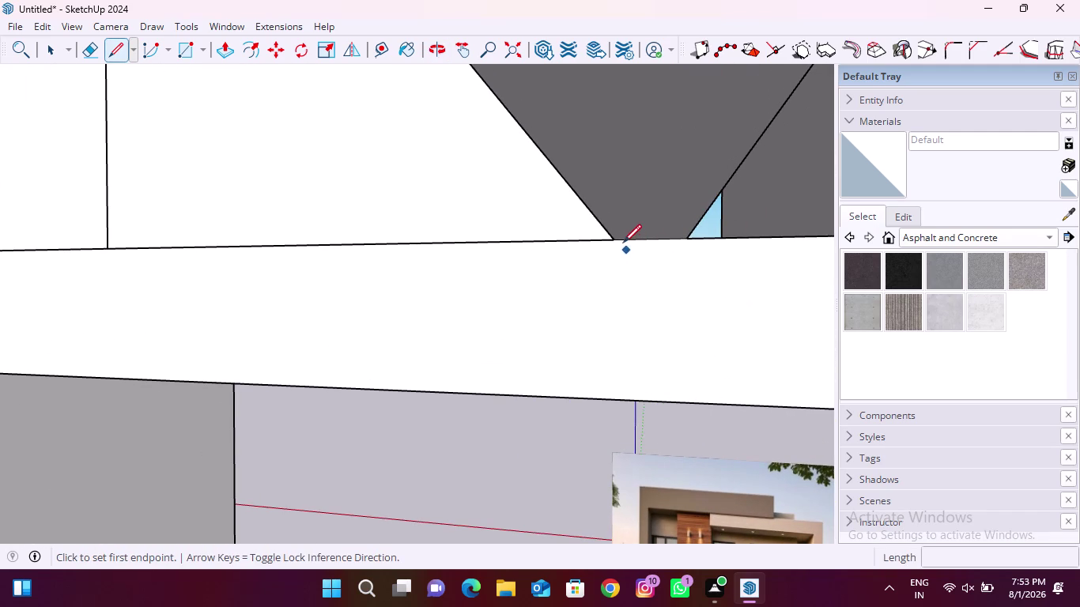
click(617, 239)
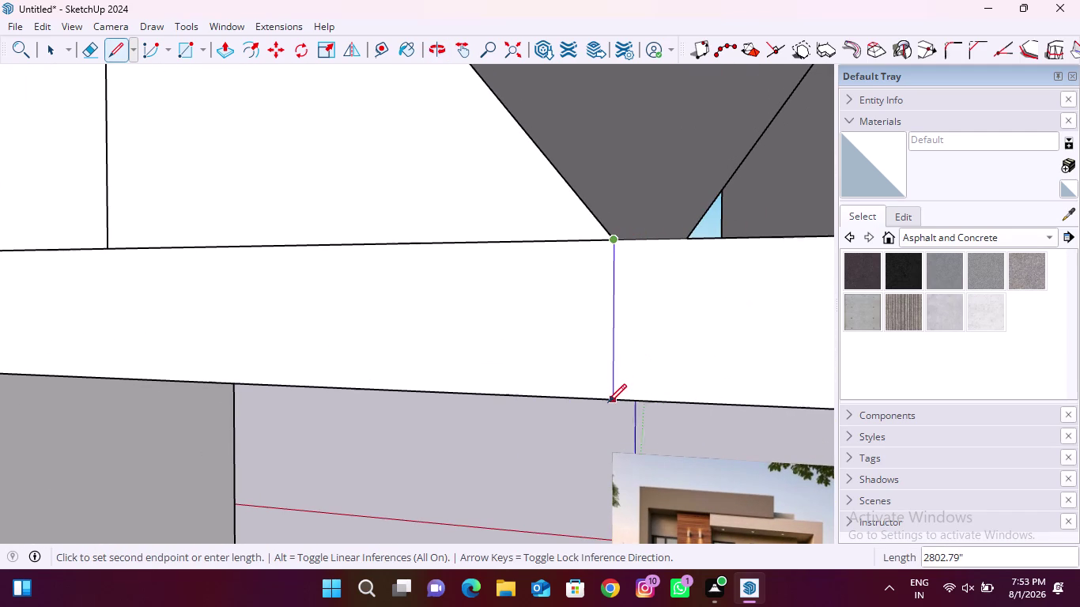
click(608, 402)
scroll(down, 3)
key(space)
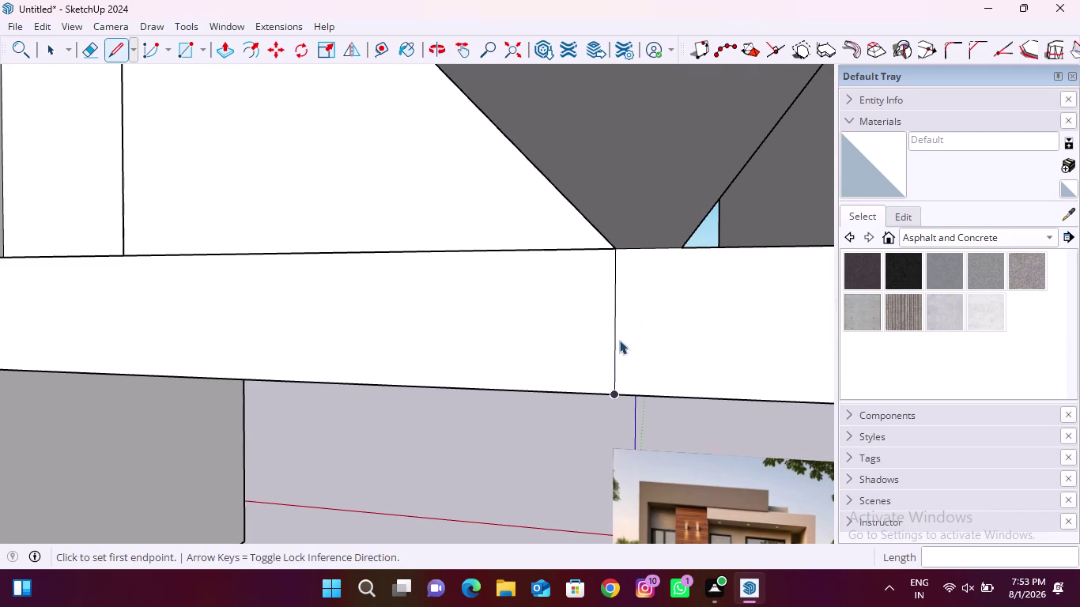
Draw a diagonal edge from the grey wall's corner across the slab underside.
middle_drag(352, 275, 552, 184)
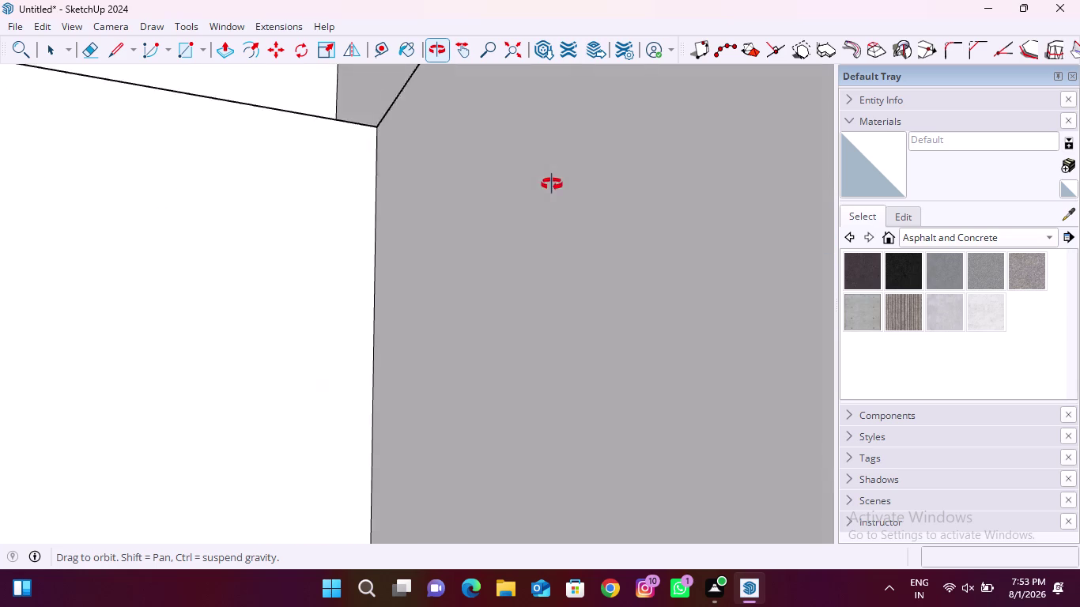
middle_drag(552, 184, 874, 174)
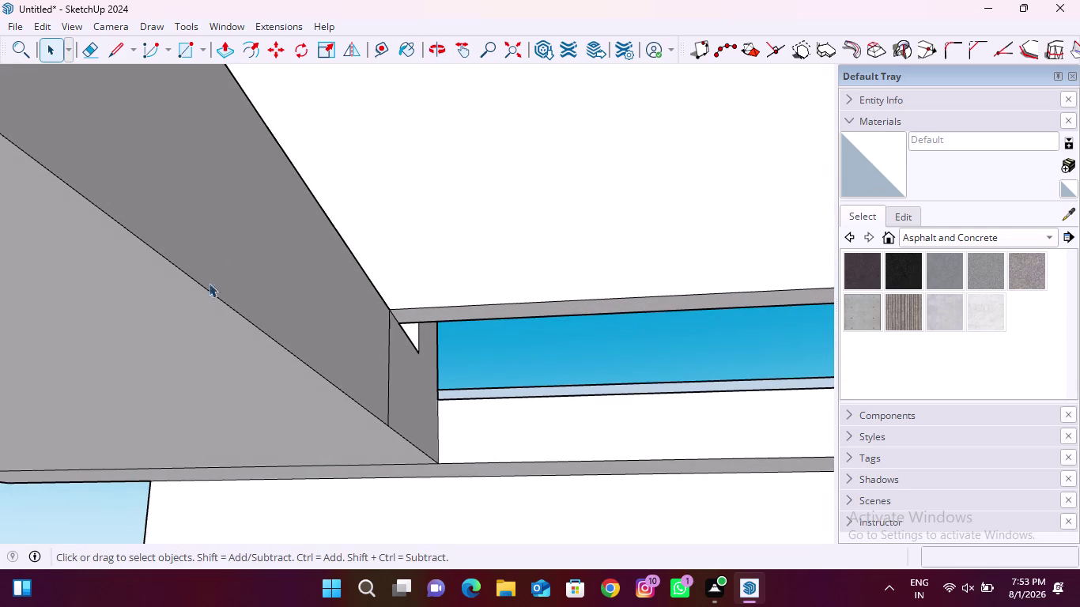
click(108, 50)
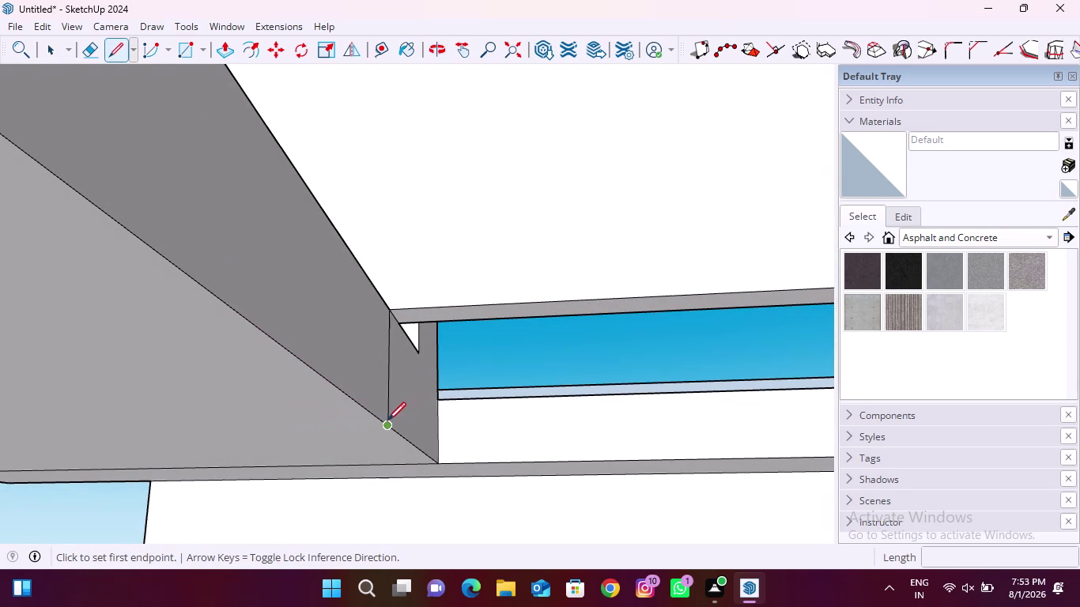
click(387, 424)
scroll(down, 3)
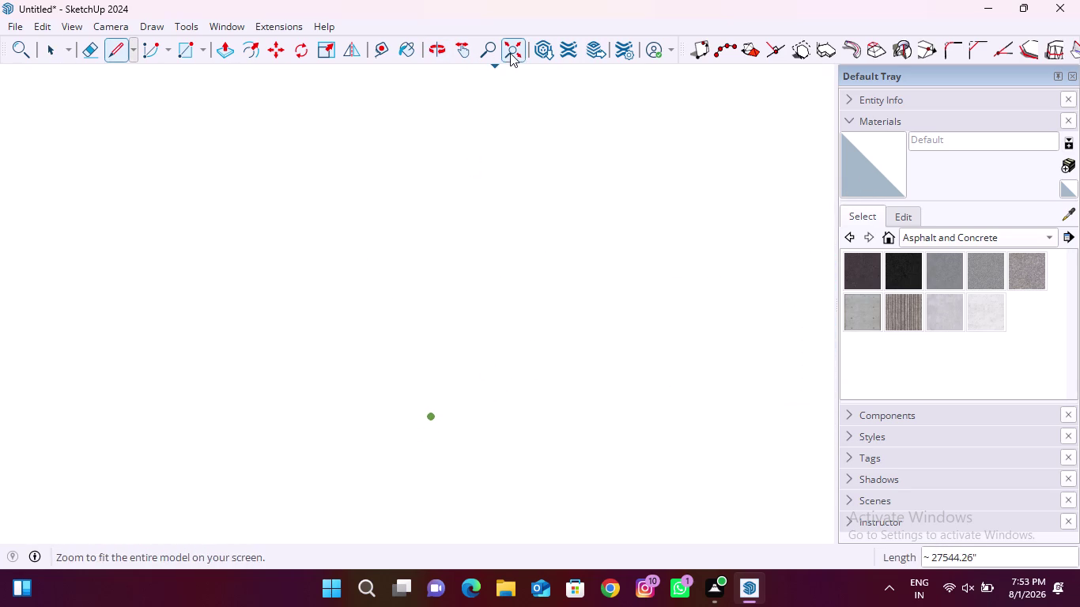
click(510, 53)
middle_drag(191, 295, 703, 366)
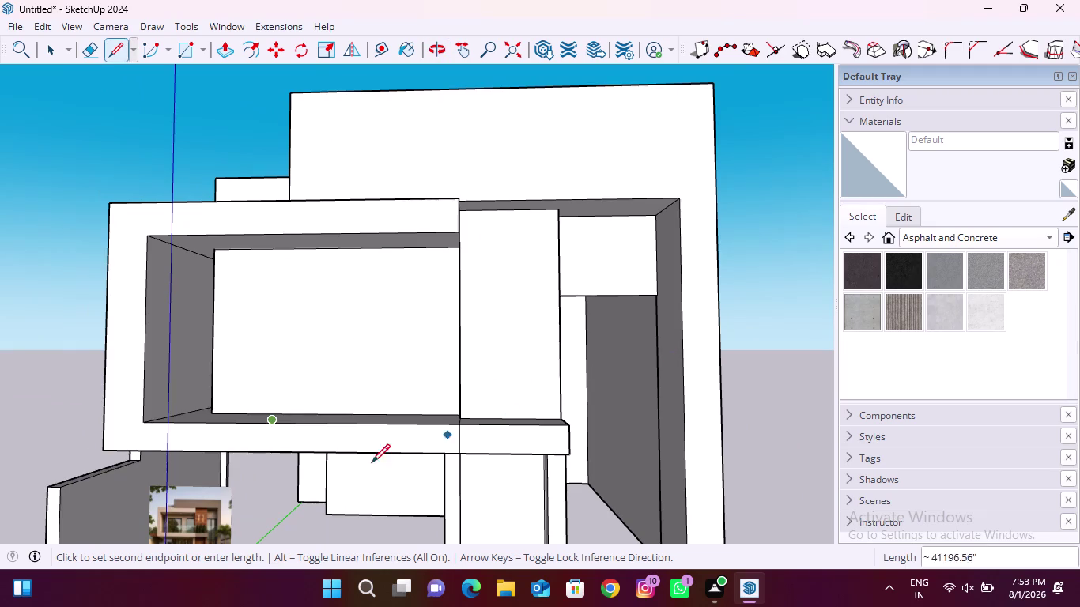
scroll(up, 3)
middle_drag(259, 455, 281, 363)
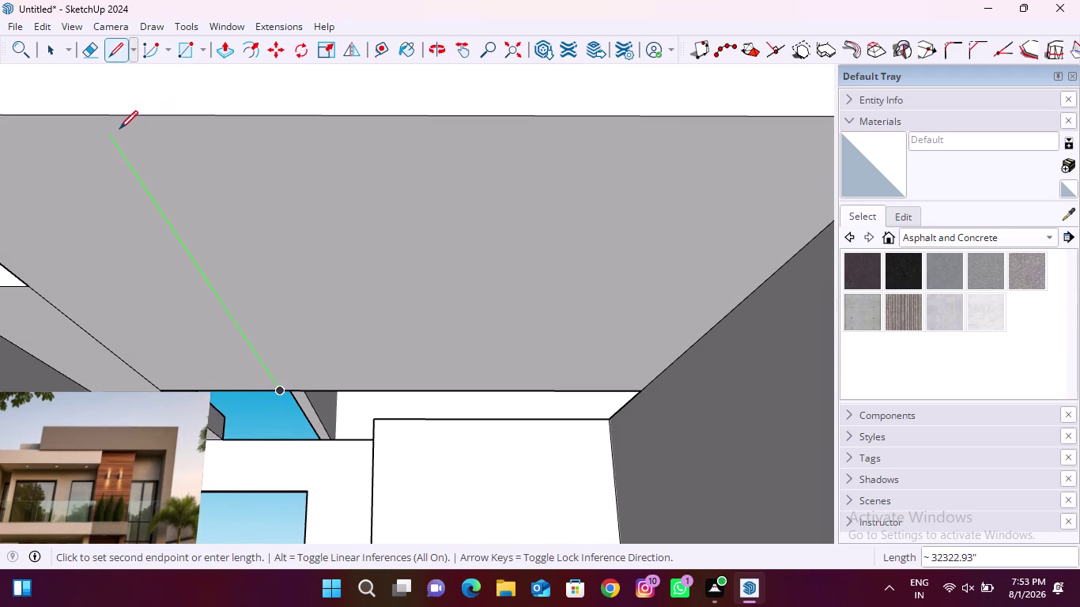
click(95, 115)
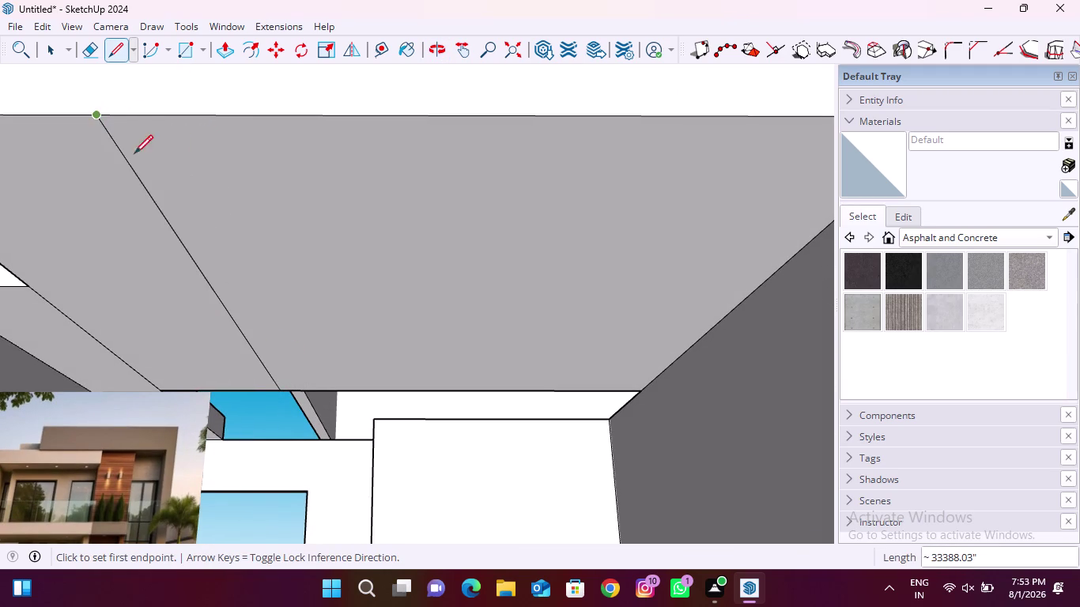
scroll(down, 3)
middle_drag(256, 328, 278, 372)
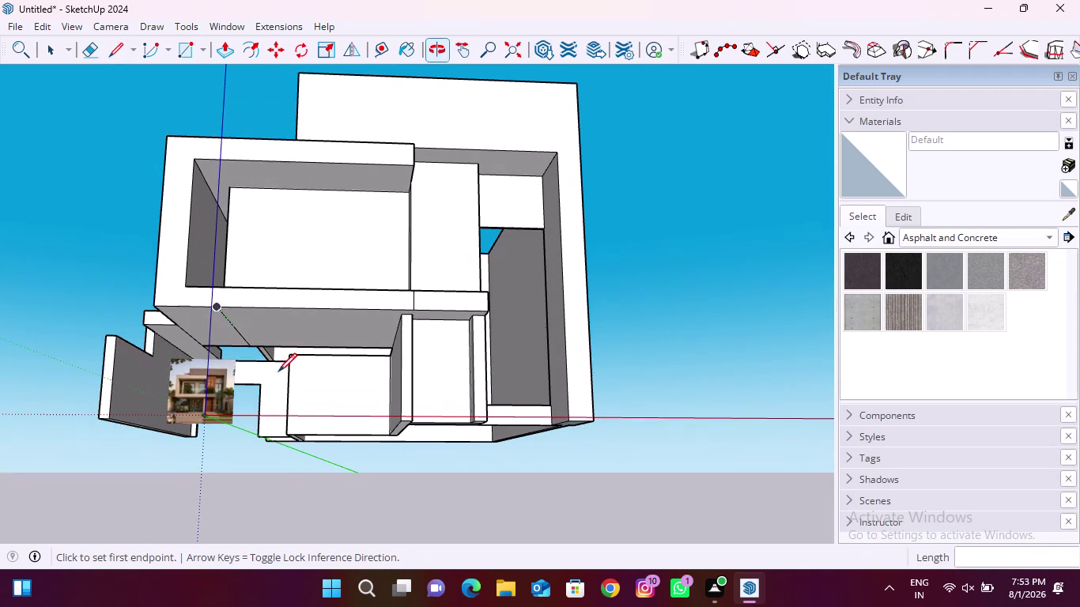
Switch to Select and orbit to look down onto the upper floor slab.
key(space)
middle_drag(212, 310, 221, 292)
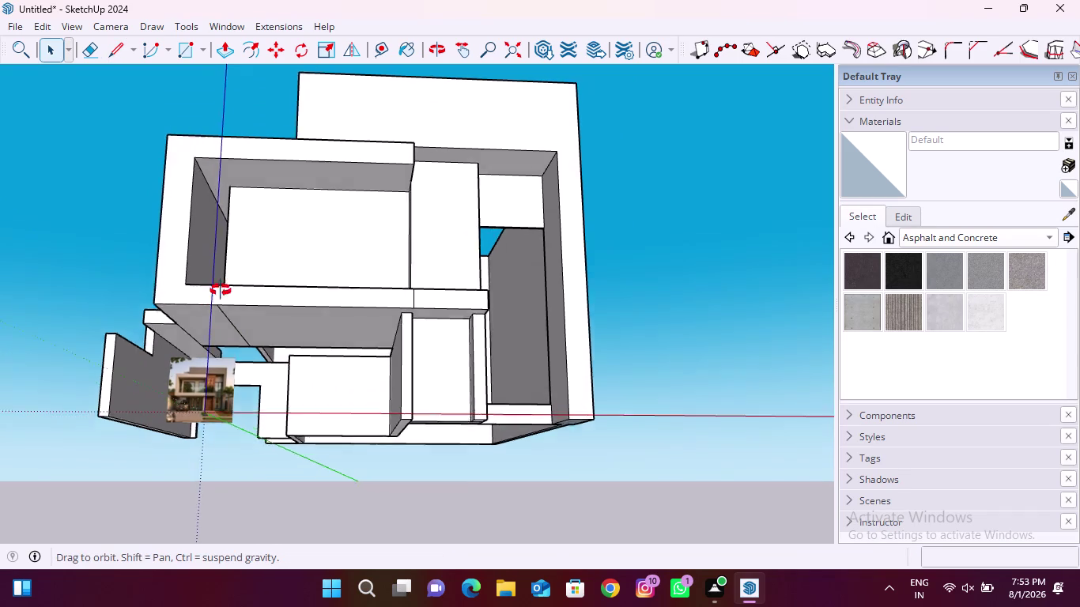
middle_drag(221, 292, 772, 518)
middle_drag(448, 474, 664, 370)
middle_drag(465, 337, 636, 489)
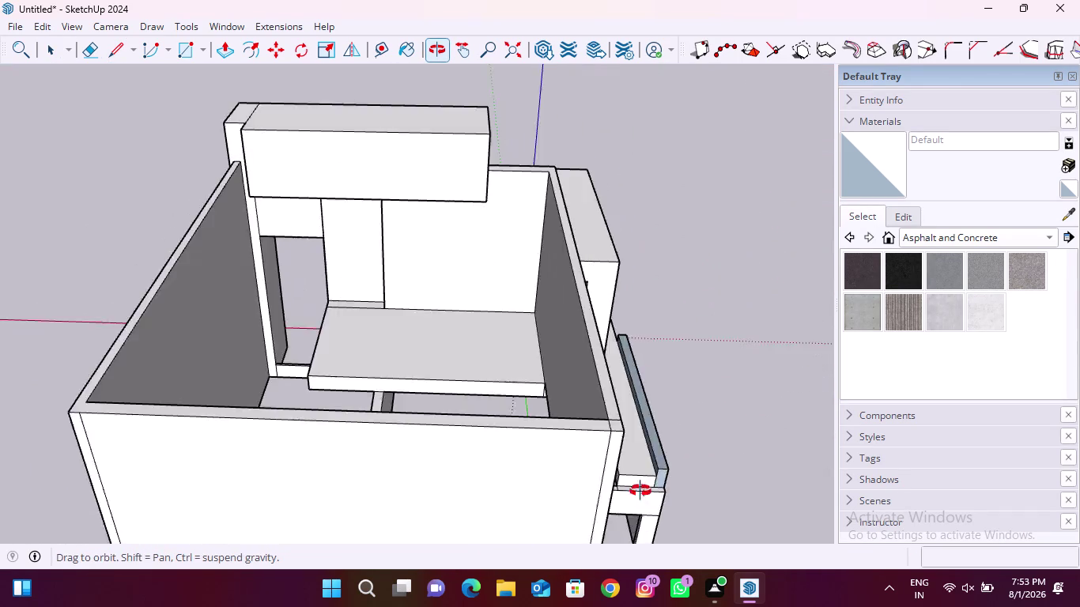
middle_drag(636, 489, 702, 479)
Delete two selected faces of the upper floor slab.
click(375, 356)
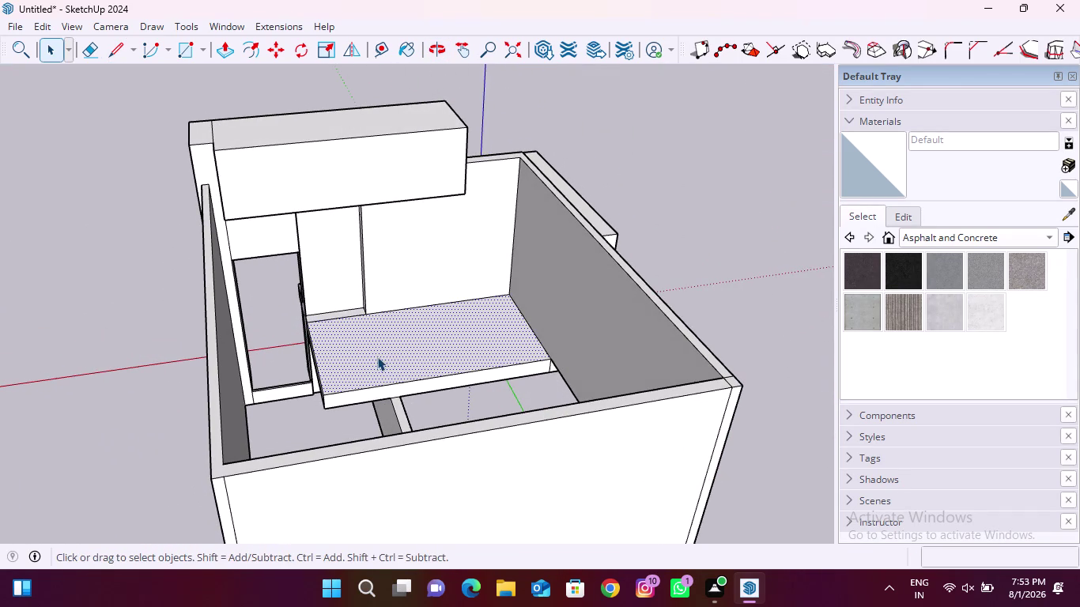
key(Delete)
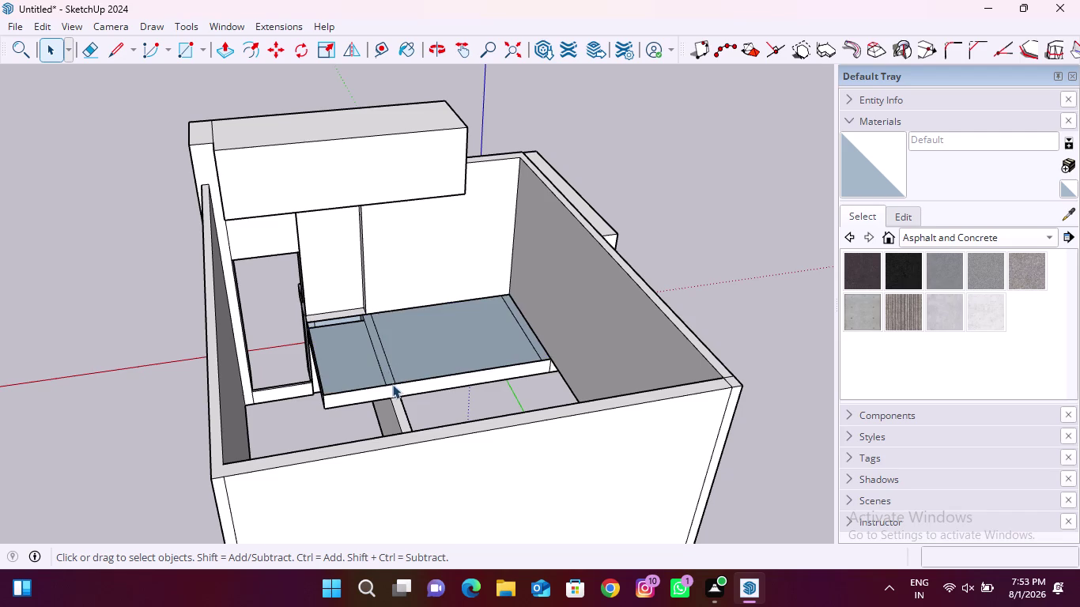
click(344, 393)
key(Delete)
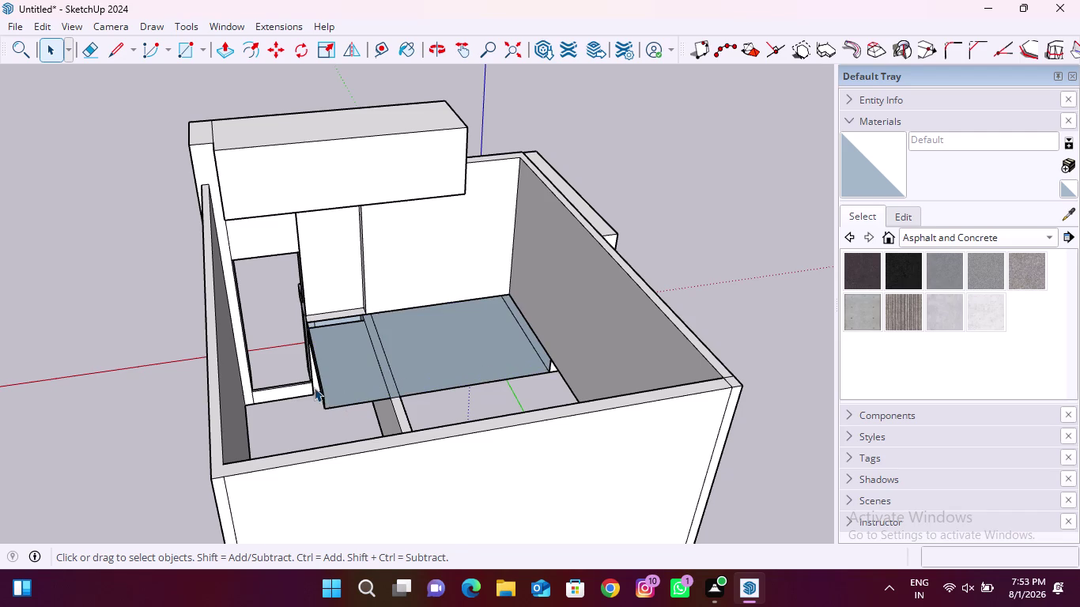
scroll(up, 3)
middle_drag(298, 397, 355, 387)
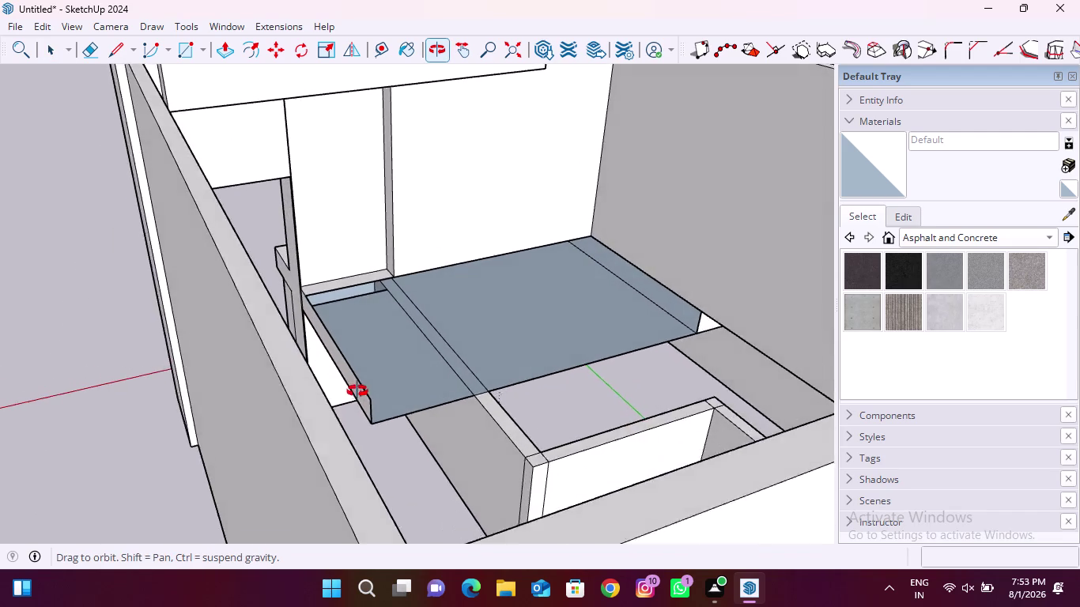
middle_drag(355, 387, 361, 403)
scroll(up, 3)
Delete the left strip's front and top faces and its leftover stray edges.
click(358, 391)
key(Delete)
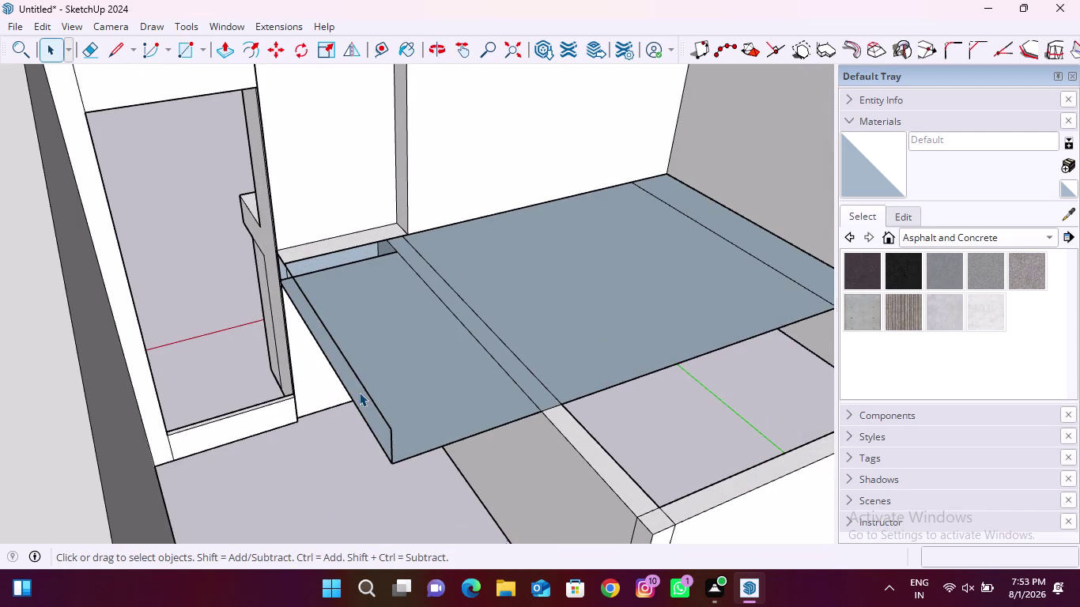
click(375, 399)
key(Delete)
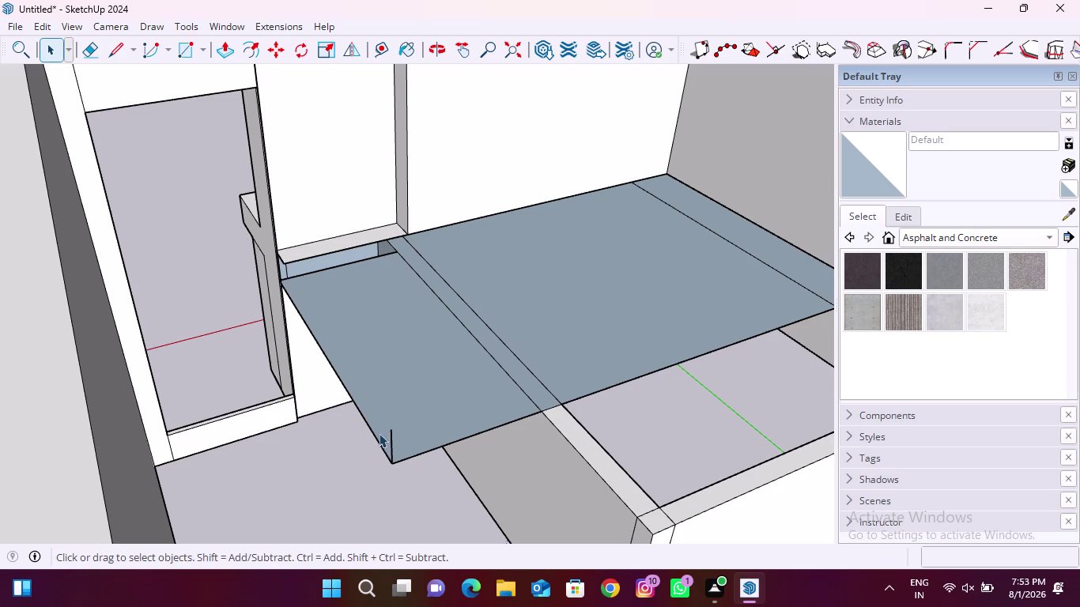
click(391, 442)
key(Delete)
click(390, 442)
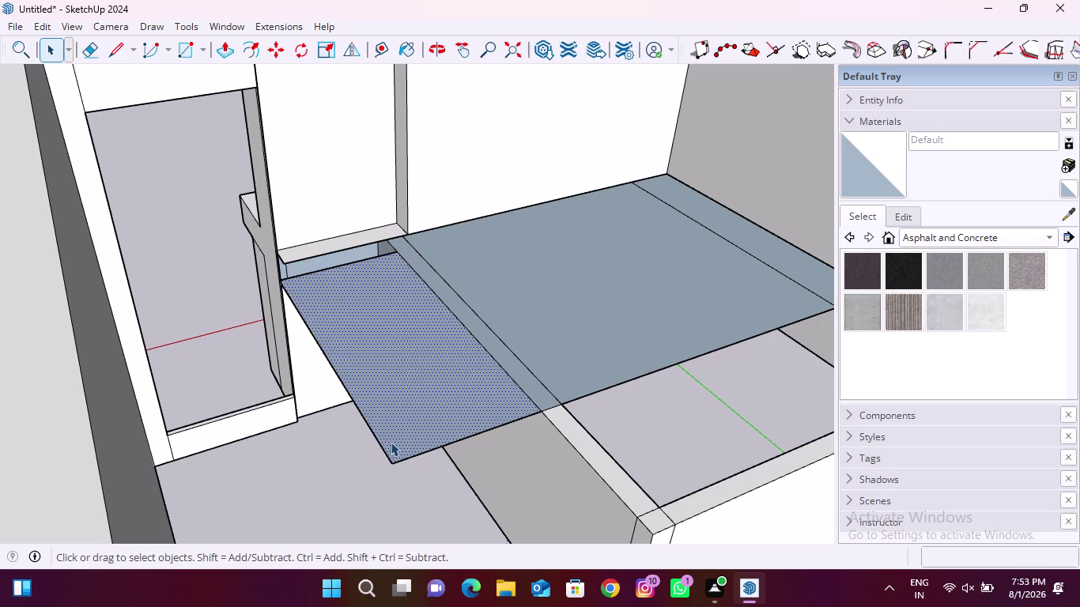
key(Delete)
click(389, 456)
key(Delete)
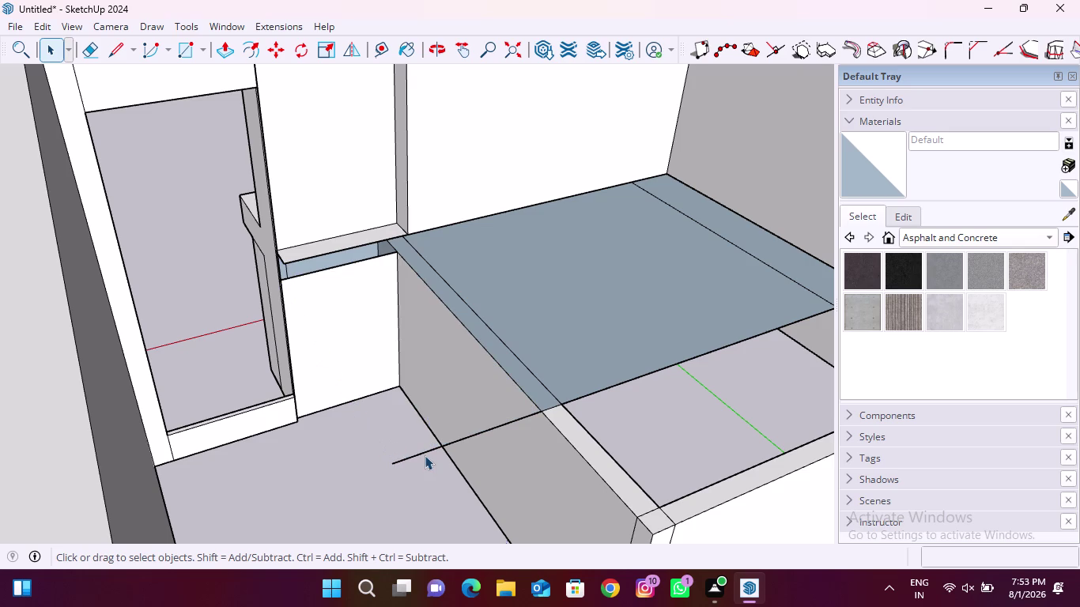
click(426, 452)
key(Delete)
Orbit around the house to check the new opening and the outer wall.
scroll(down, 3)
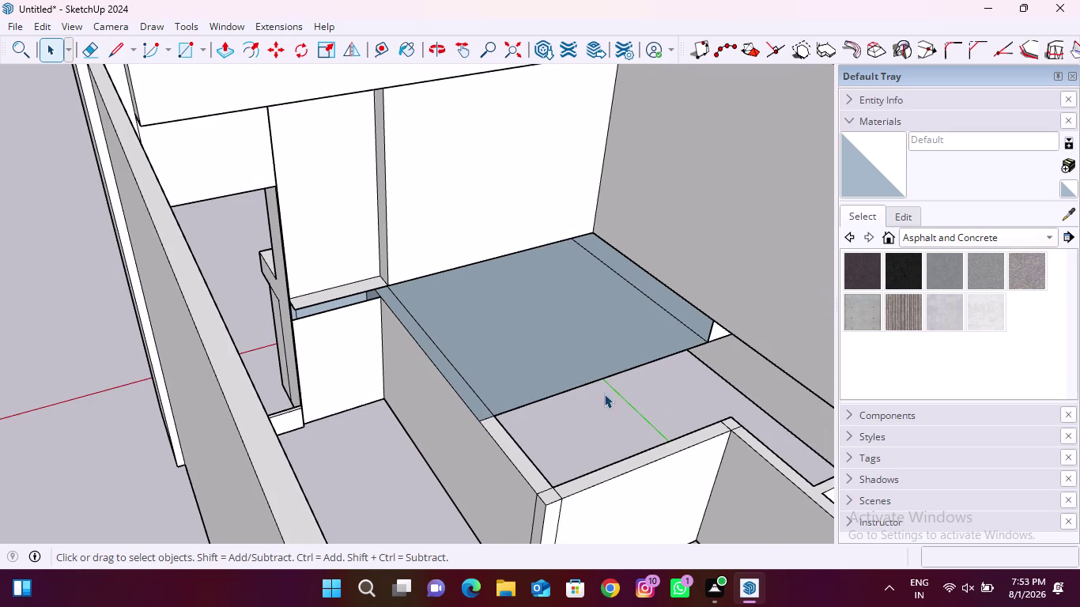
middle_drag(604, 396, 648, 367)
middle_drag(702, 323, 107, 299)
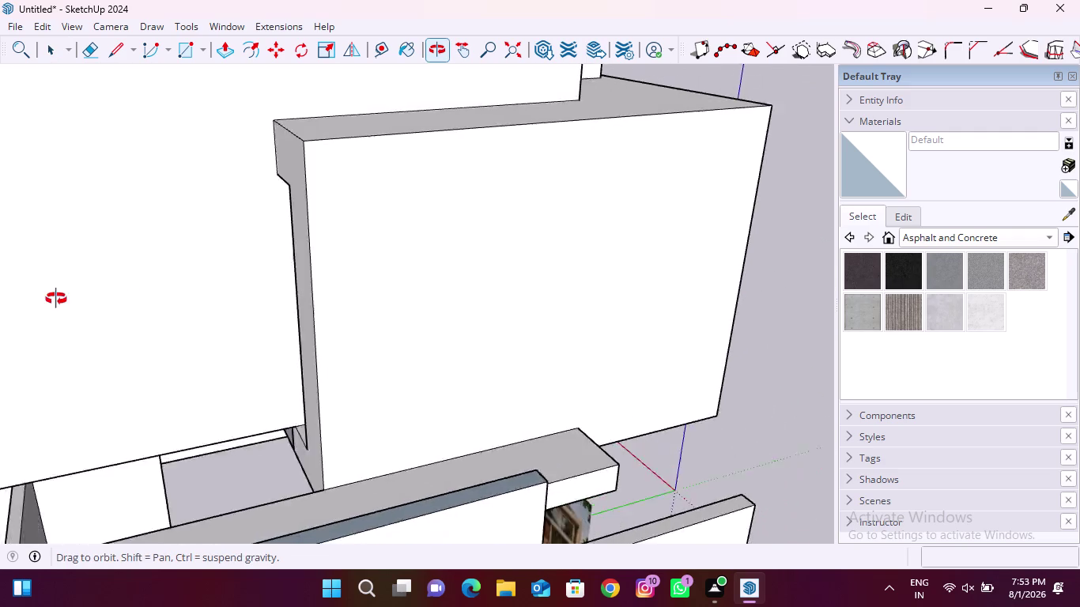
middle_drag(108, 299, 4, 265)
scroll(up, 3)
middle_drag(498, 373, 115, 189)
click(90, 53)
scroll(up, 3)
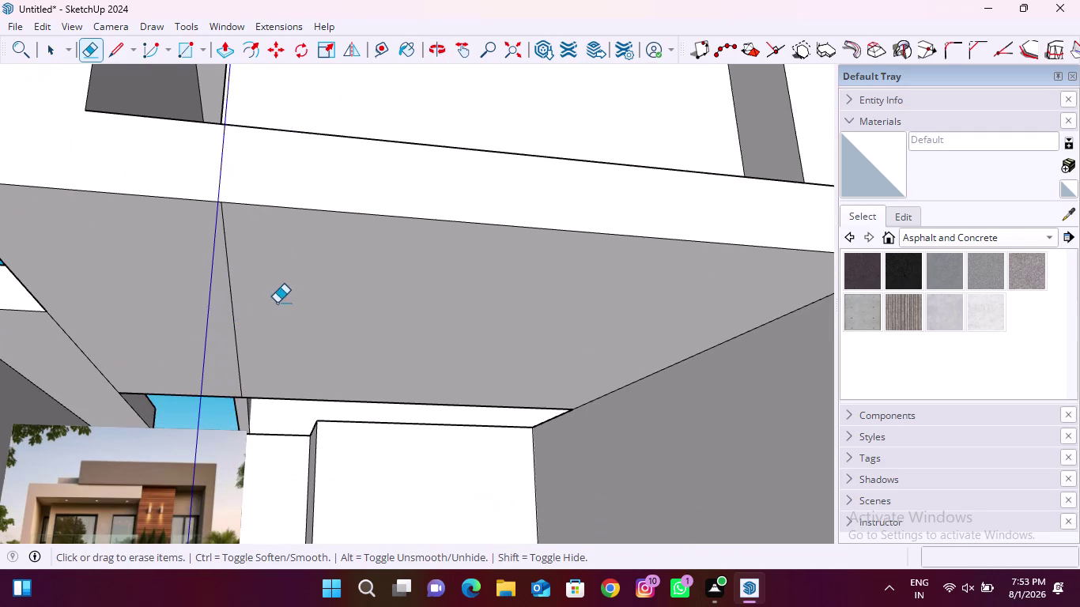
drag(277, 303, 222, 302)
scroll(down, 3)
middle_drag(352, 347, 352, 349)
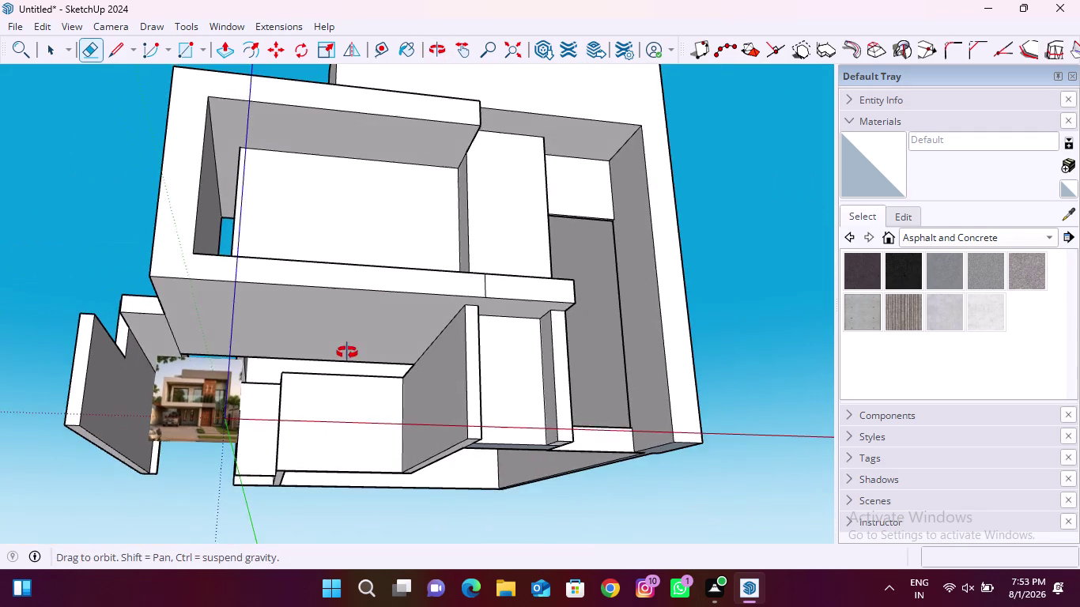
middle_drag(352, 349, 323, 409)
scroll(up, 3)
middle_drag(328, 357, 378, 305)
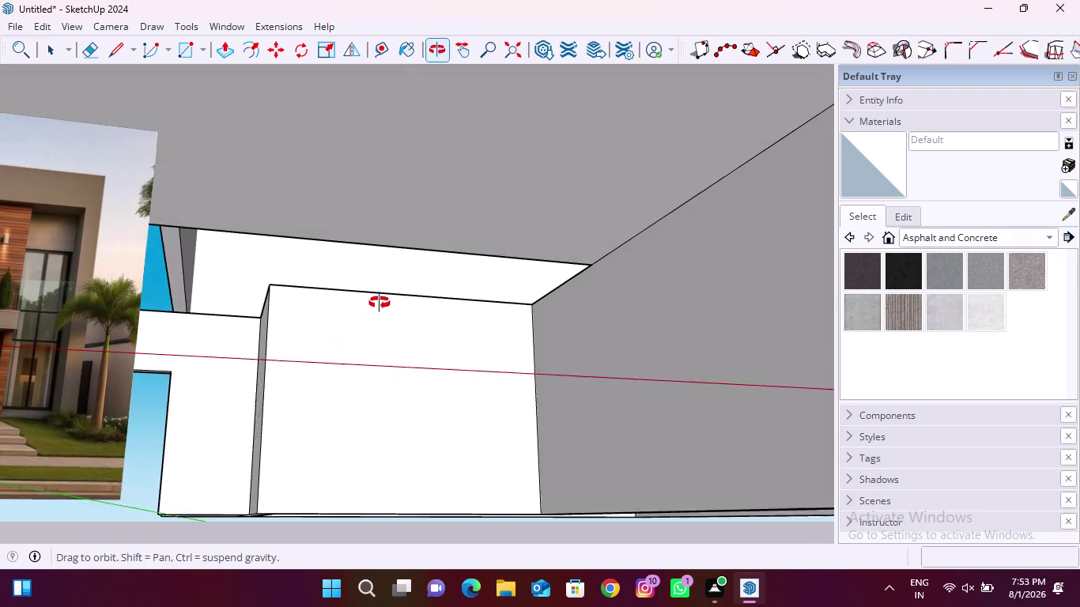
middle_drag(378, 305, 300, 390)
scroll(down, 3)
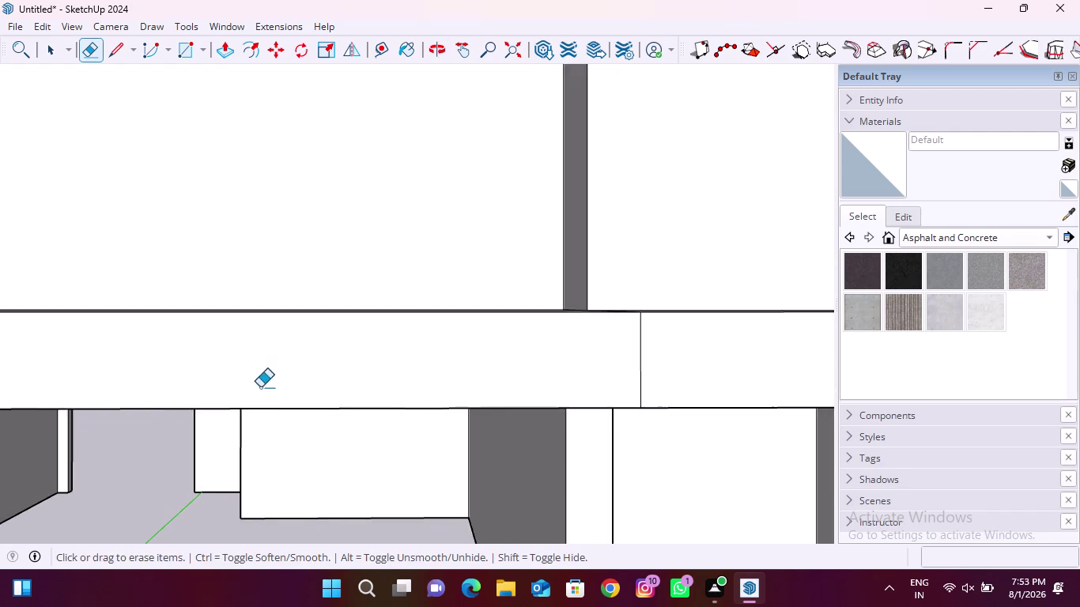
scroll(down, 3)
middle_drag(441, 378, 210, 489)
middle_drag(473, 328, 472, 332)
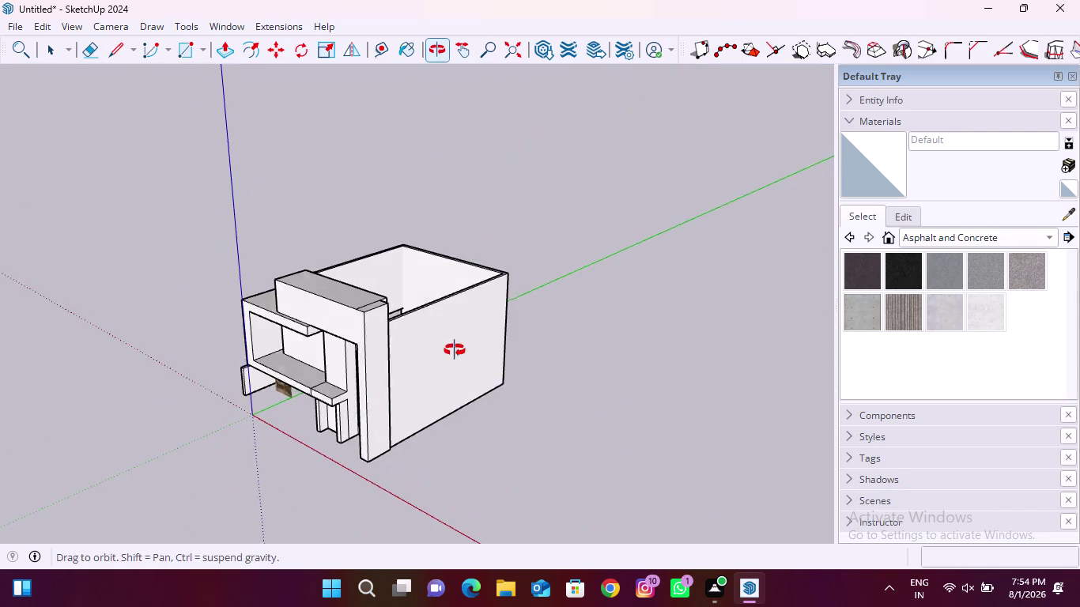
middle_drag(472, 331, 215, 398)
middle_drag(566, 297, 211, 325)
scroll(up, 3)
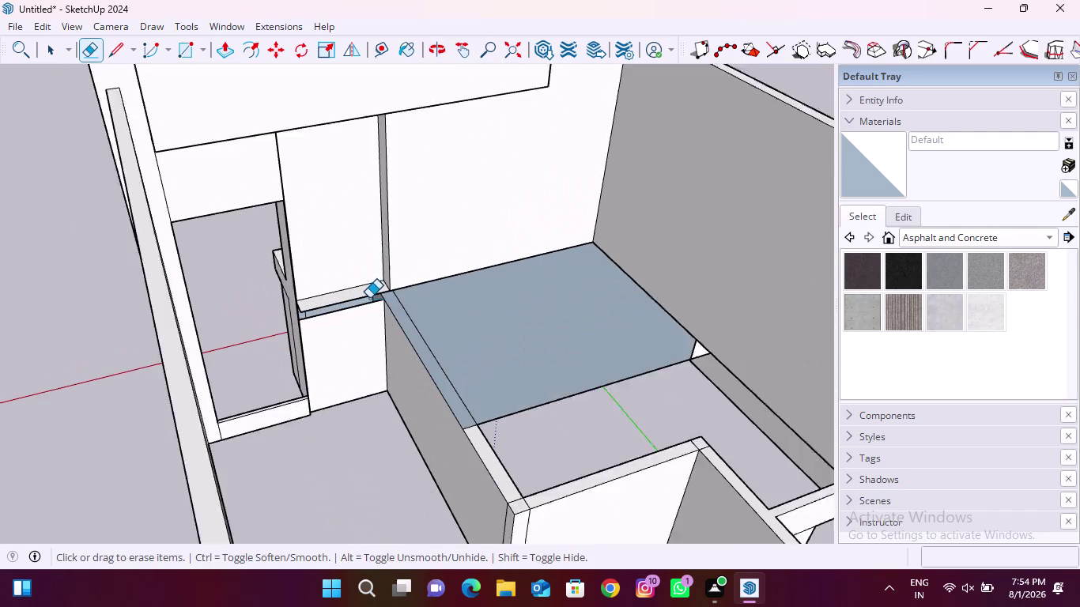
middle_drag(481, 384, 252, 414)
middle_drag(483, 410, 170, 147)
scroll(up, 3)
middle_drag(526, 363, 227, 307)
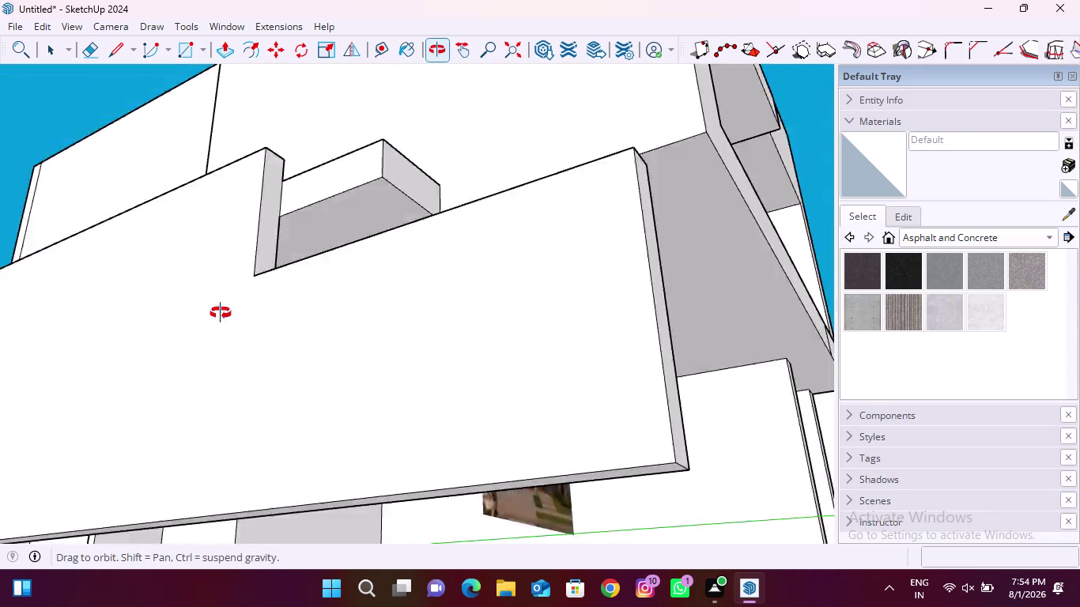
middle_drag(227, 307, 768, 487)
middle_drag(466, 321, 737, 356)
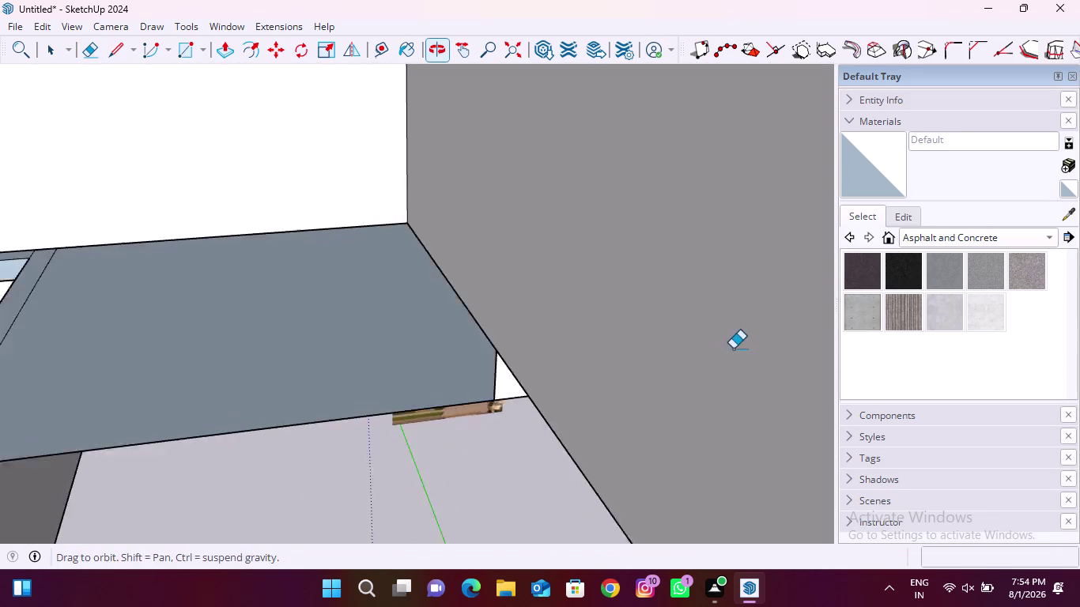
scroll(down, 3)
middle_drag(108, 329, 327, 333)
scroll(down, 3)
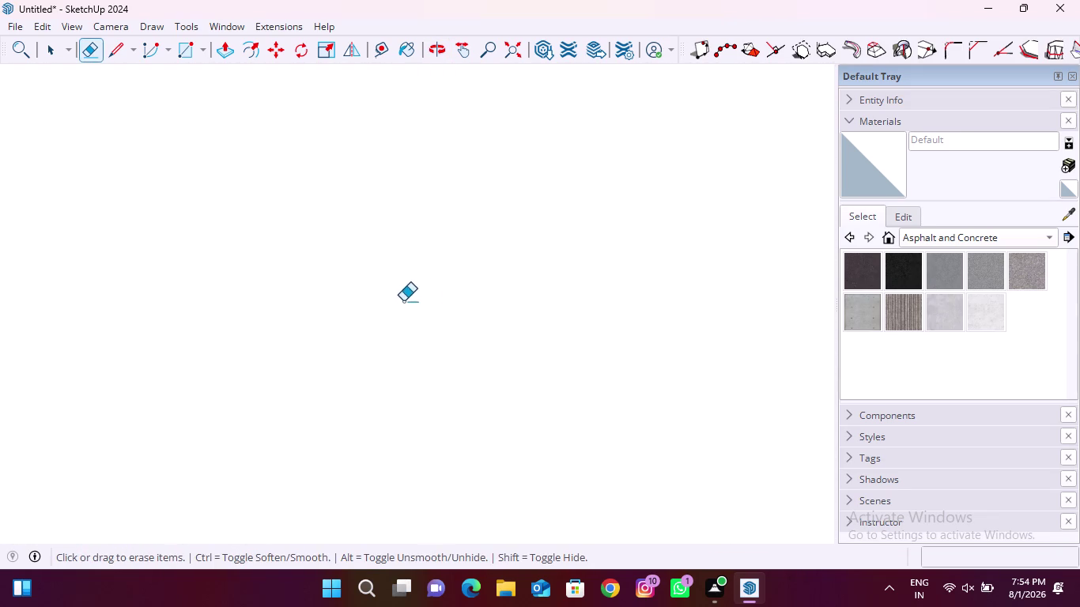
double_click(511, 63)
middle_drag(656, 253, 653, 255)
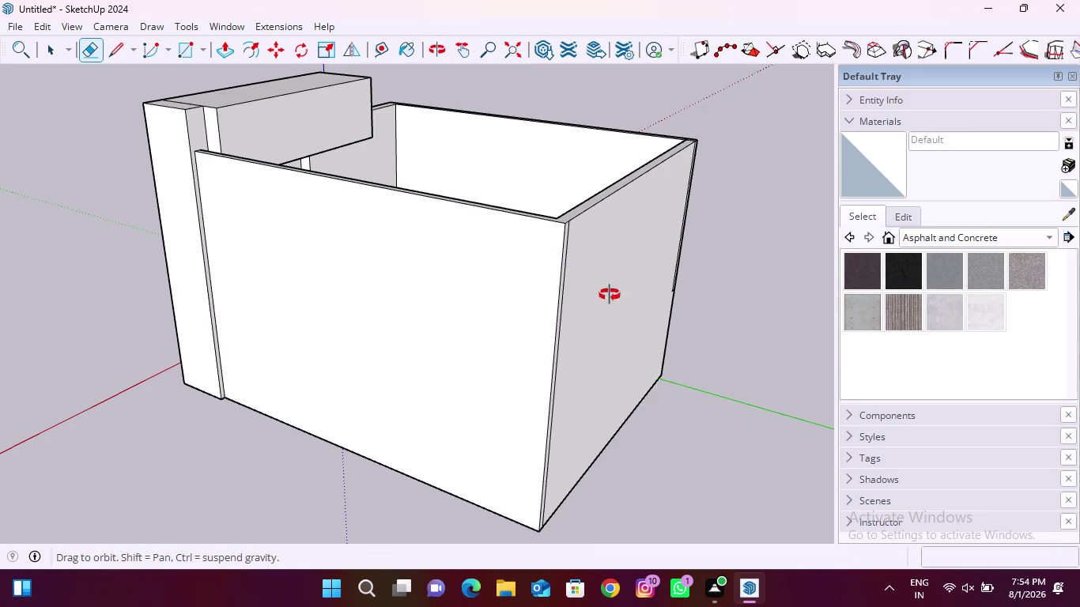
middle_drag(653, 255, 341, 435)
scroll(up, 3)
scroll(down, 3)
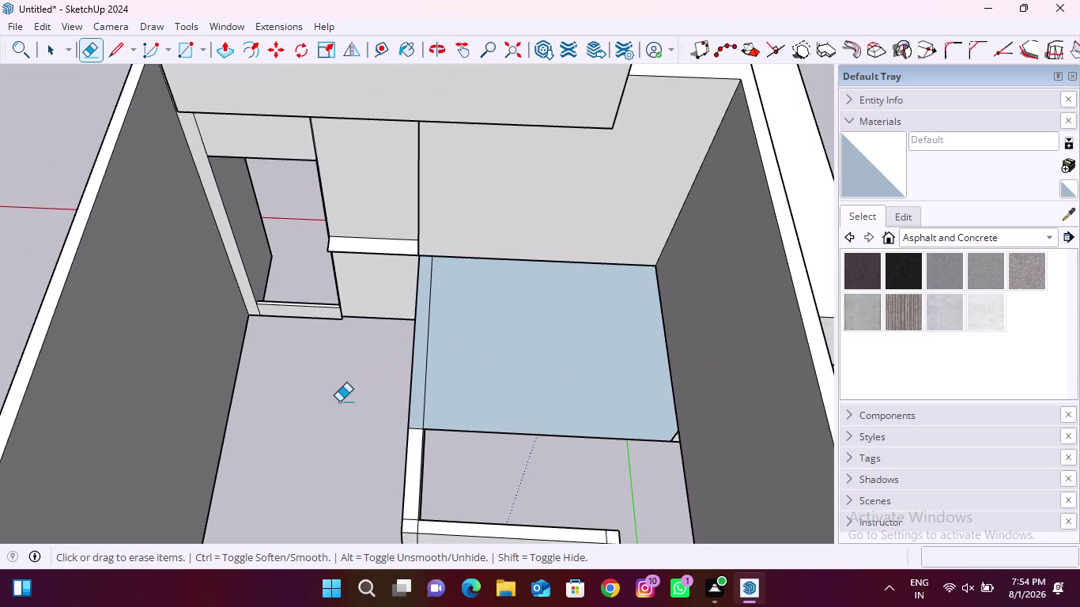
middle_drag(340, 401, 326, 290)
scroll(up, 3)
middle_drag(383, 325, 384, 322)
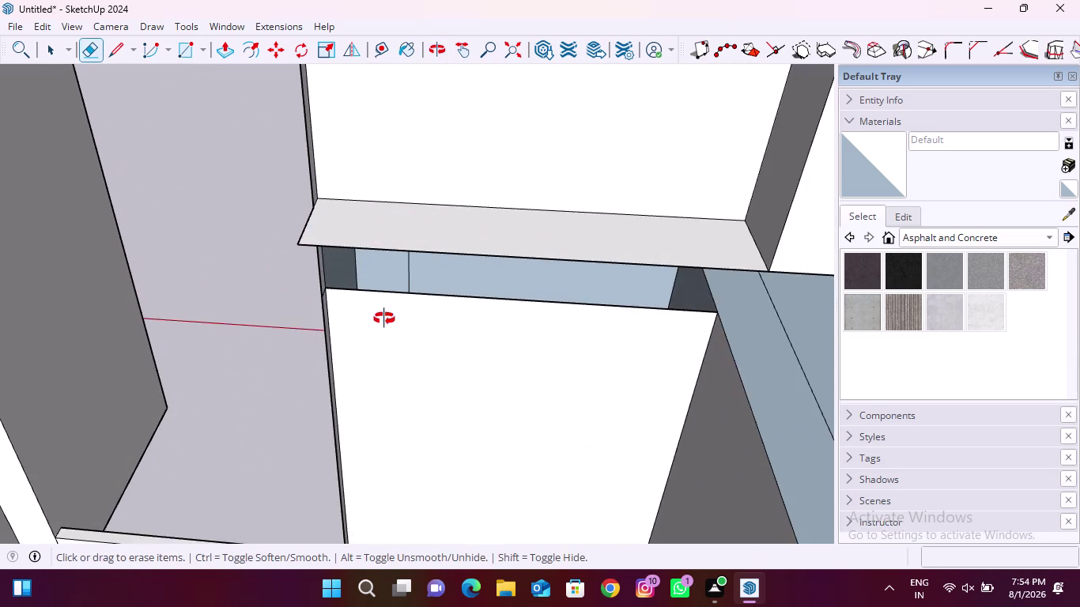
scroll(up, 3)
middle_drag(384, 323, 370, 247)
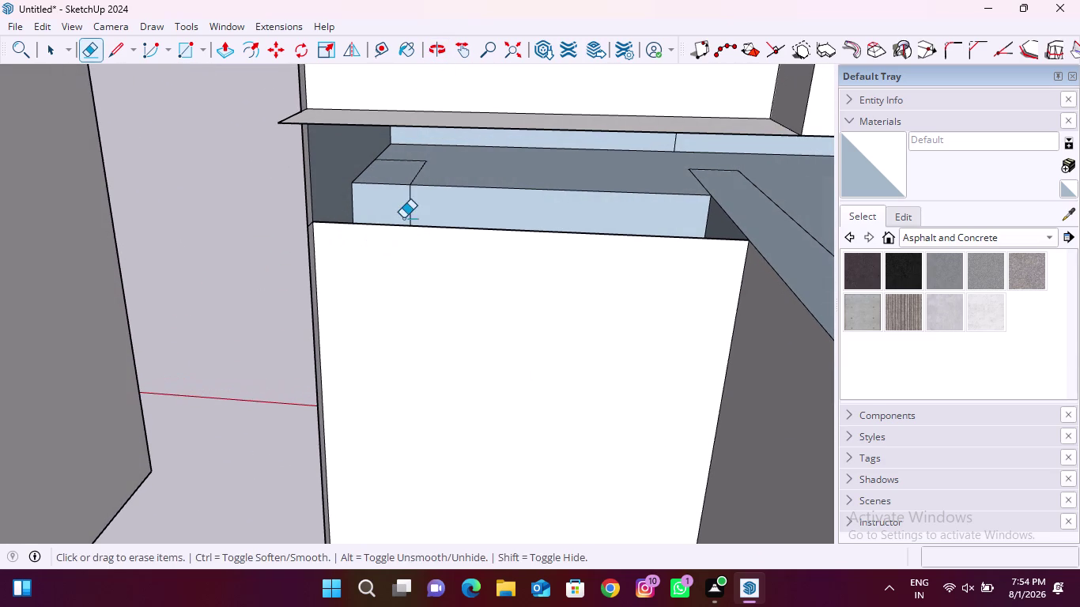
drag(193, 56, 198, 64)
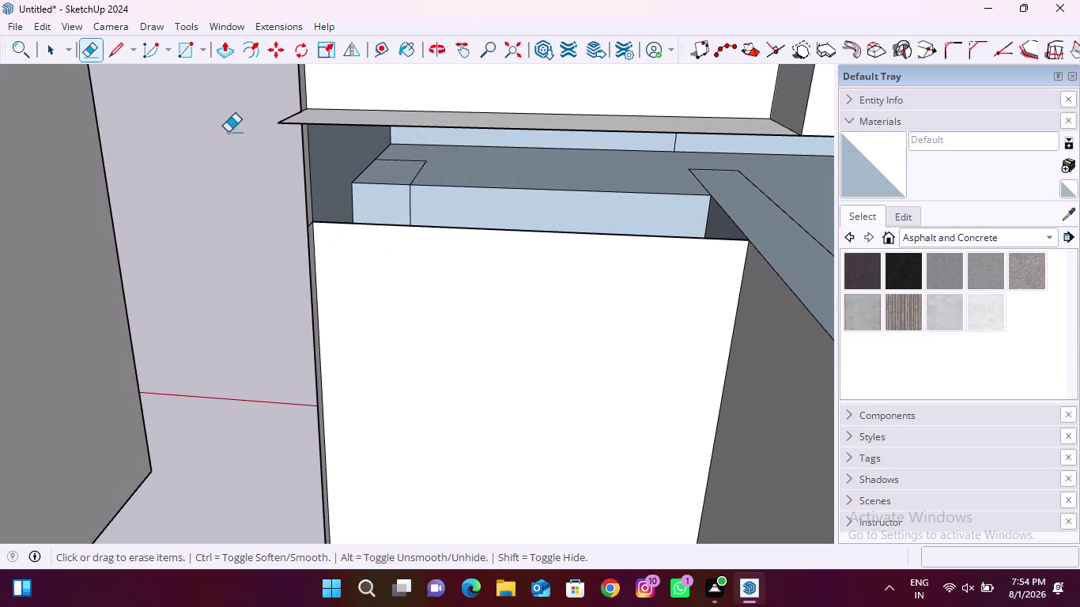
drag(188, 55, 192, 62)
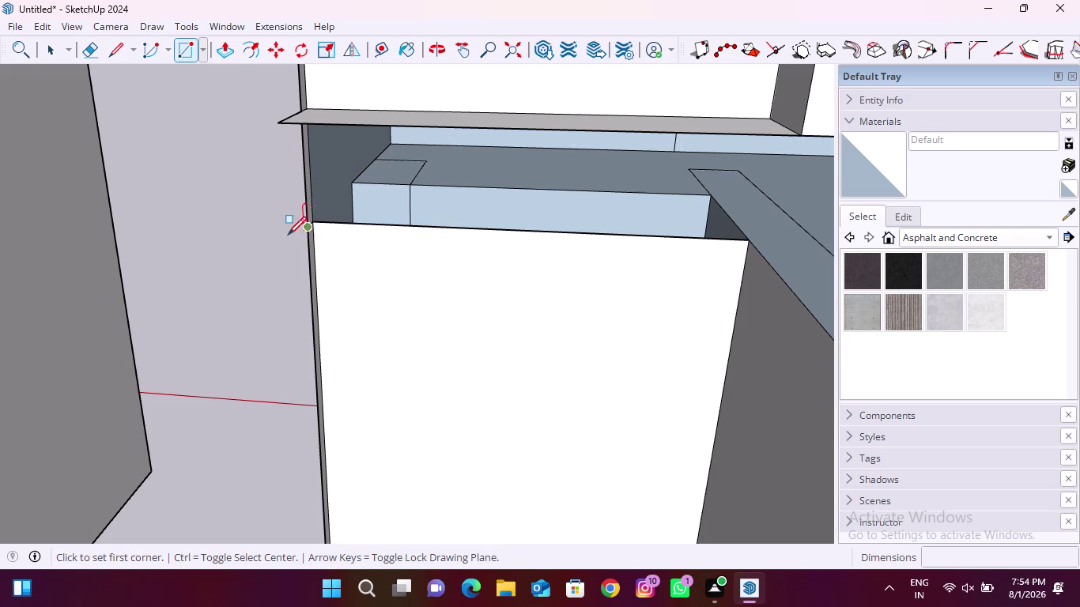
Start a rectangle on the wall's side face, orbit around the ledge, then cancel it.
scroll(up, 3)
middle_drag(321, 234, 430, 272)
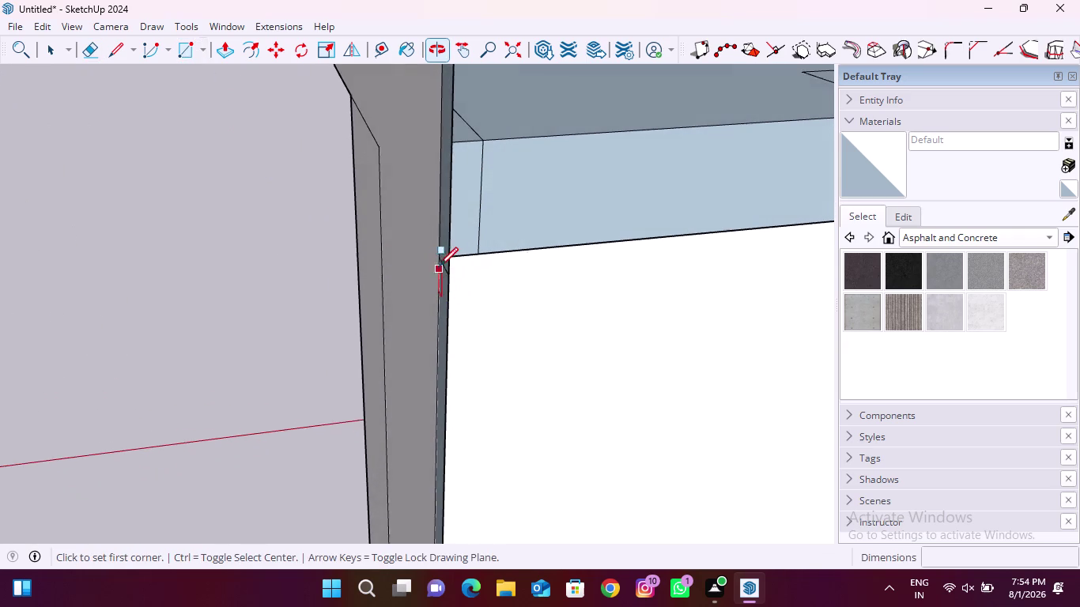
scroll(up, 3)
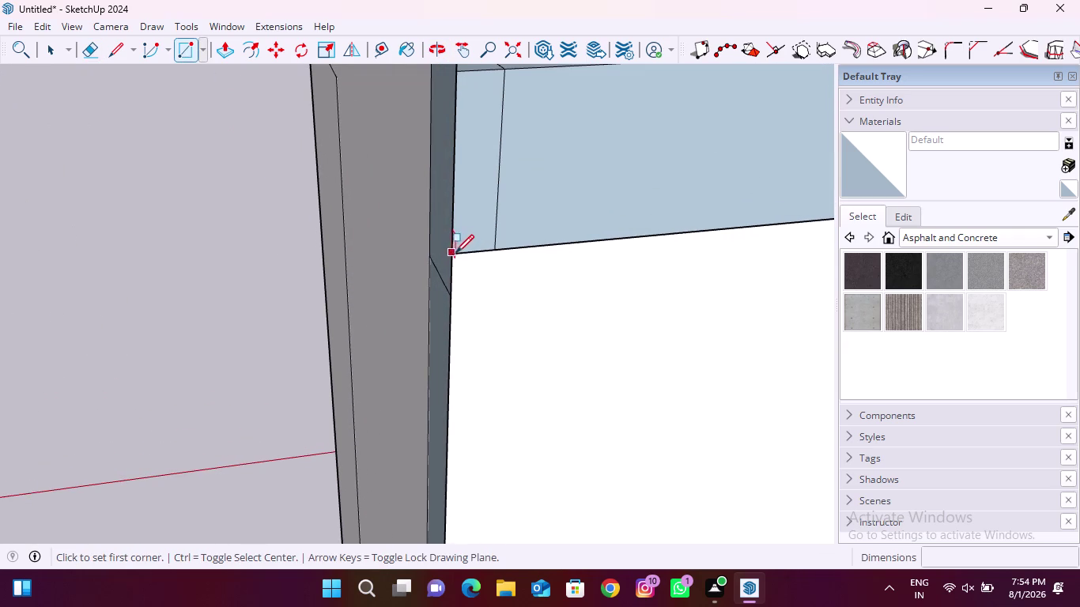
click(454, 252)
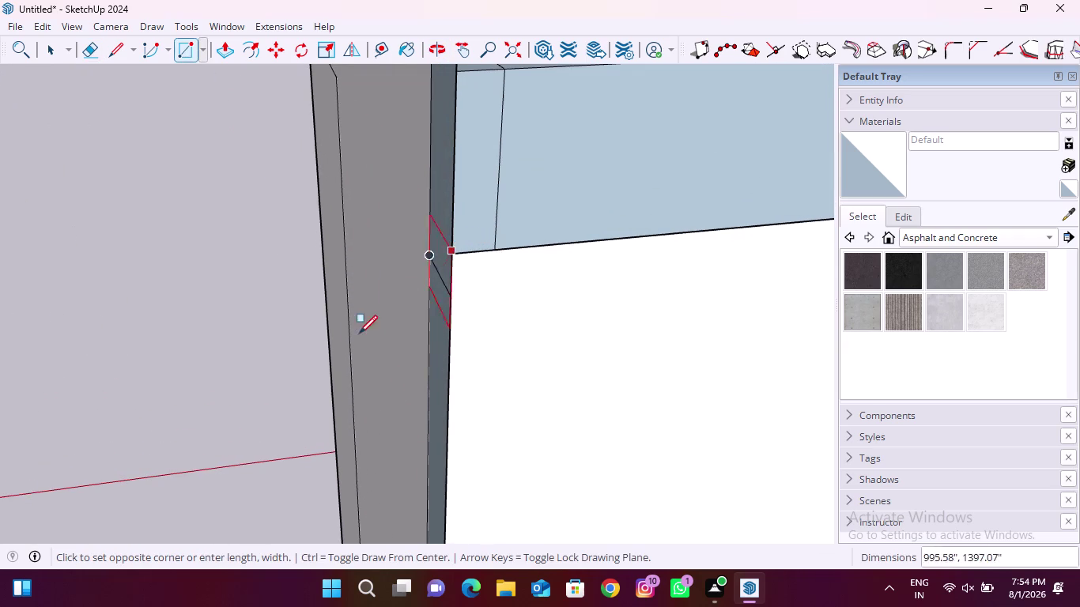
scroll(down, 3)
middle_drag(559, 324, 530, 201)
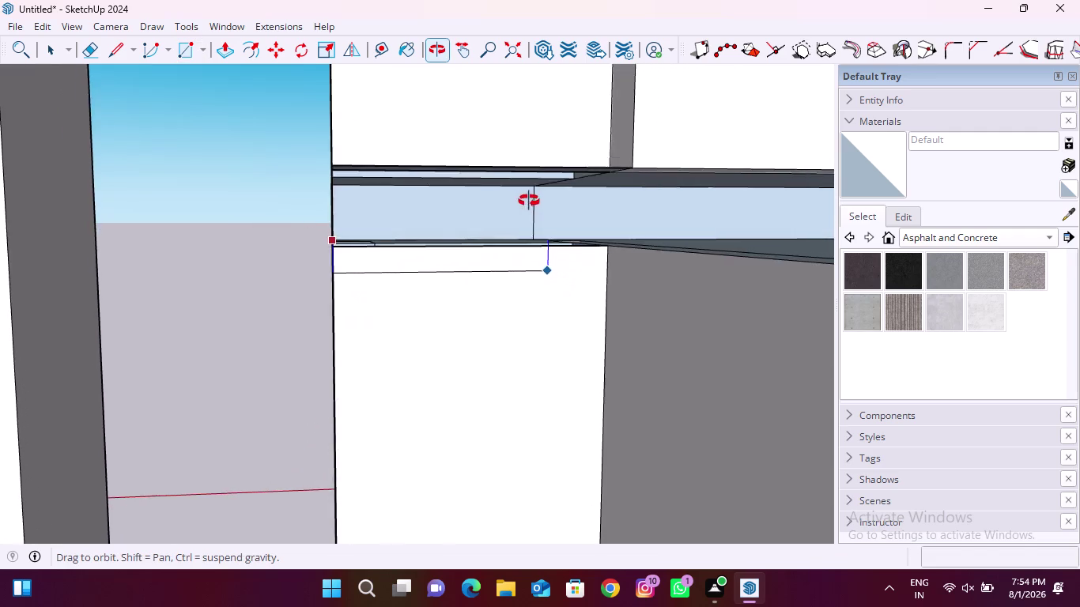
middle_drag(530, 200, 526, 200)
scroll(up, 3)
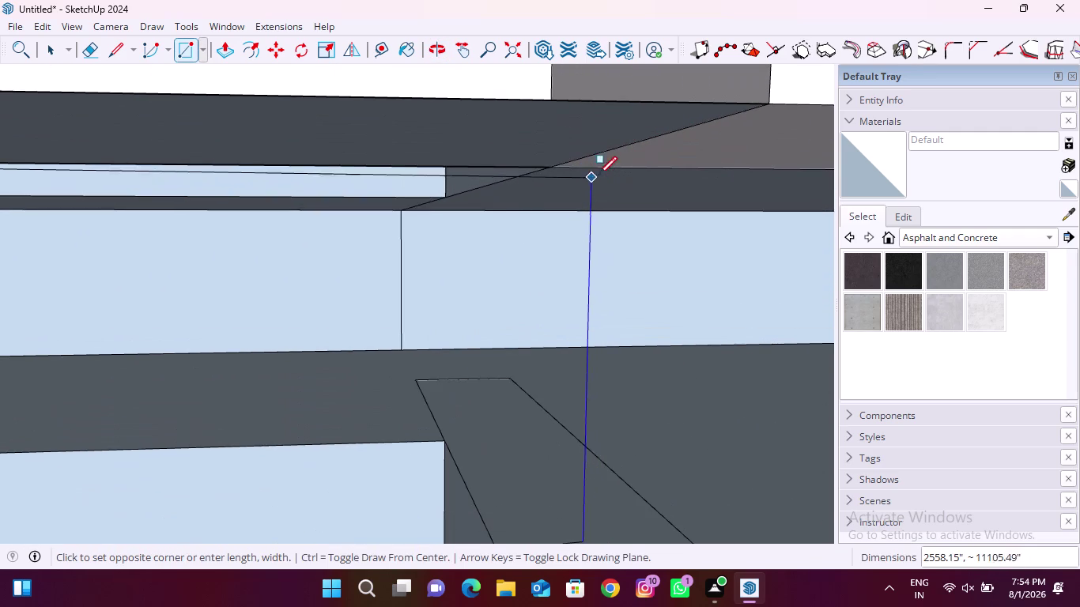
scroll(down, 3)
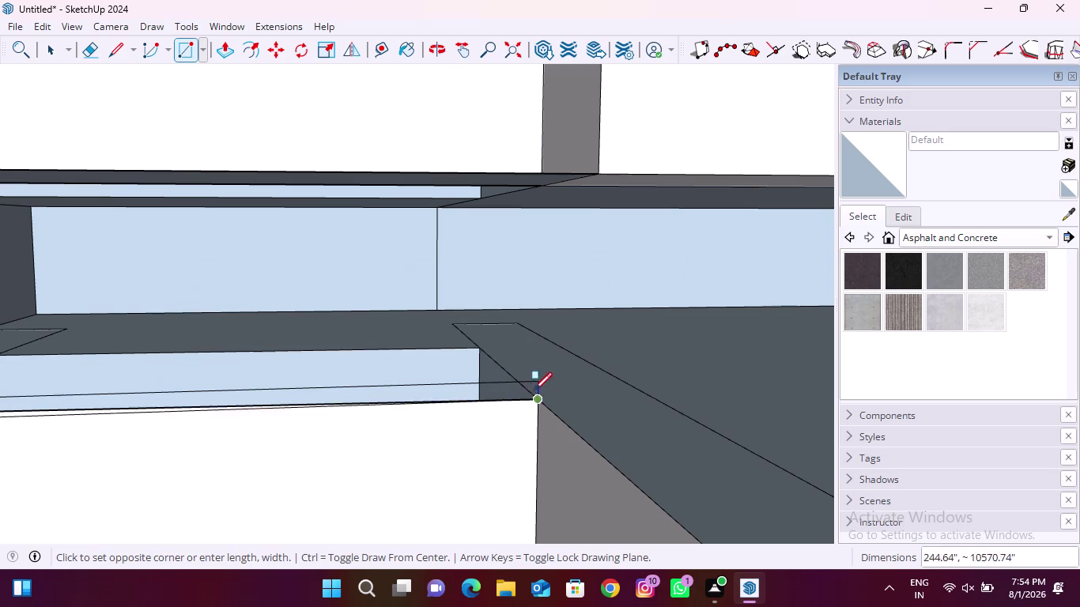
scroll(down, 3)
key(Escape)
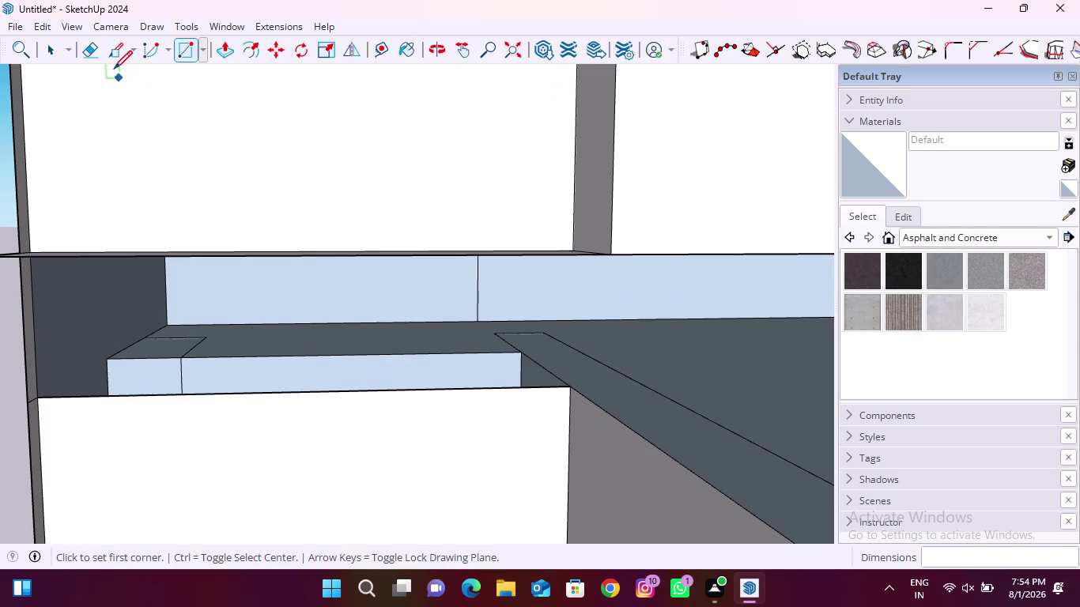
Draw an edge from the ledge corner up onto the face above.
click(114, 58)
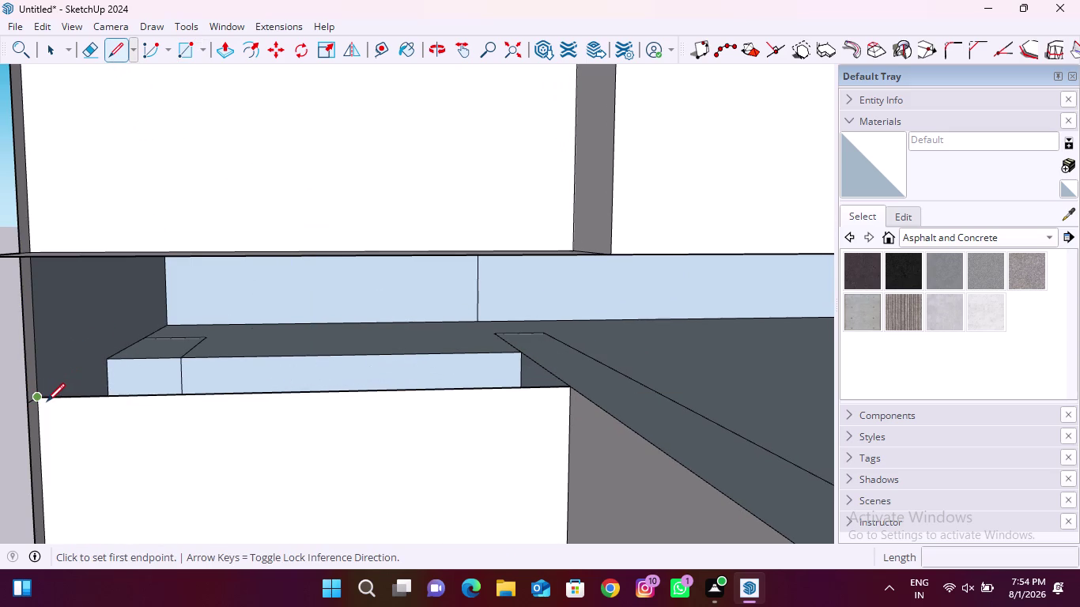
click(567, 387)
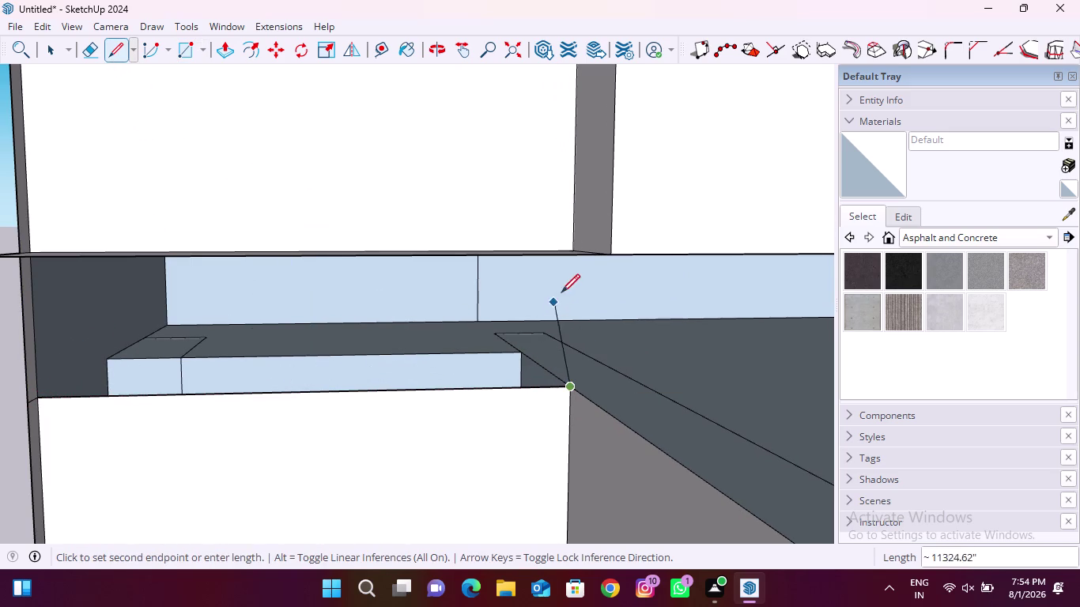
click(582, 254)
scroll(down, 3)
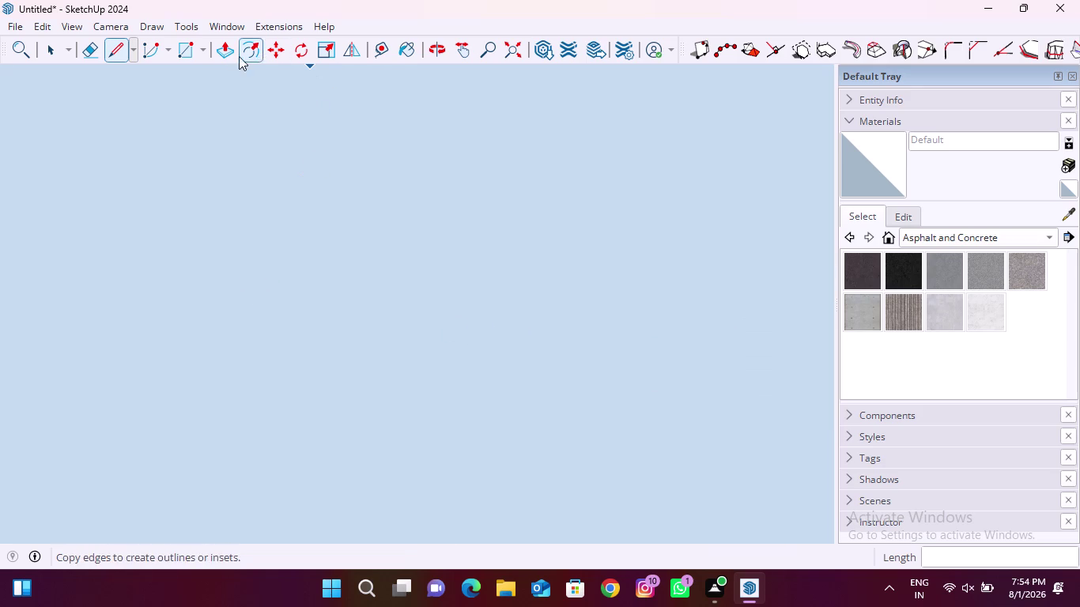
Start a rectangle at an inner corner of the upper enclosure, viewed from above.
click(515, 50)
middle_drag(421, 155, 439, 434)
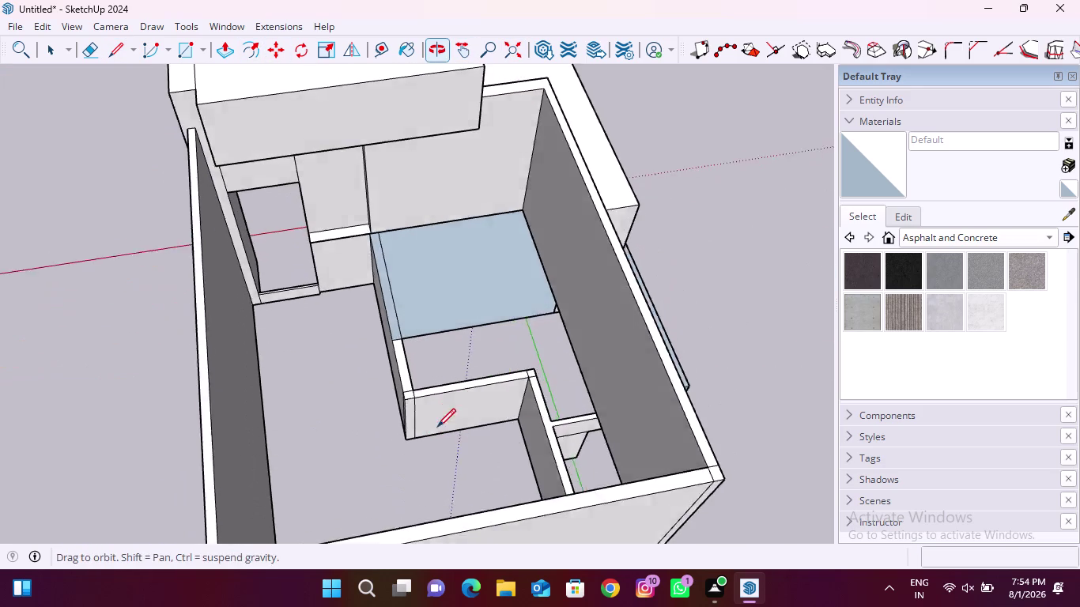
click(189, 50)
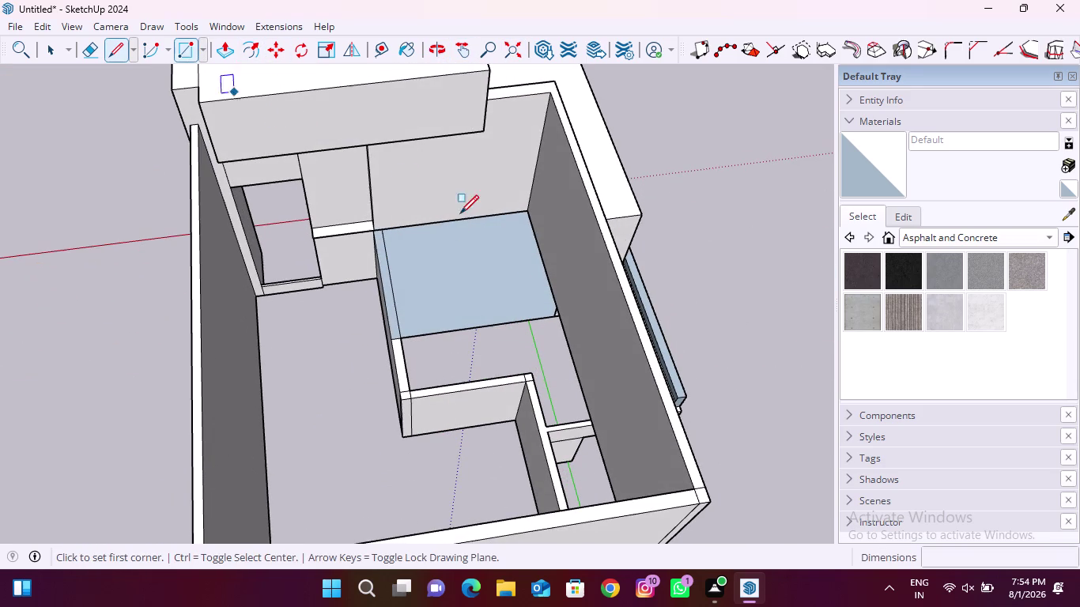
scroll(up, 3)
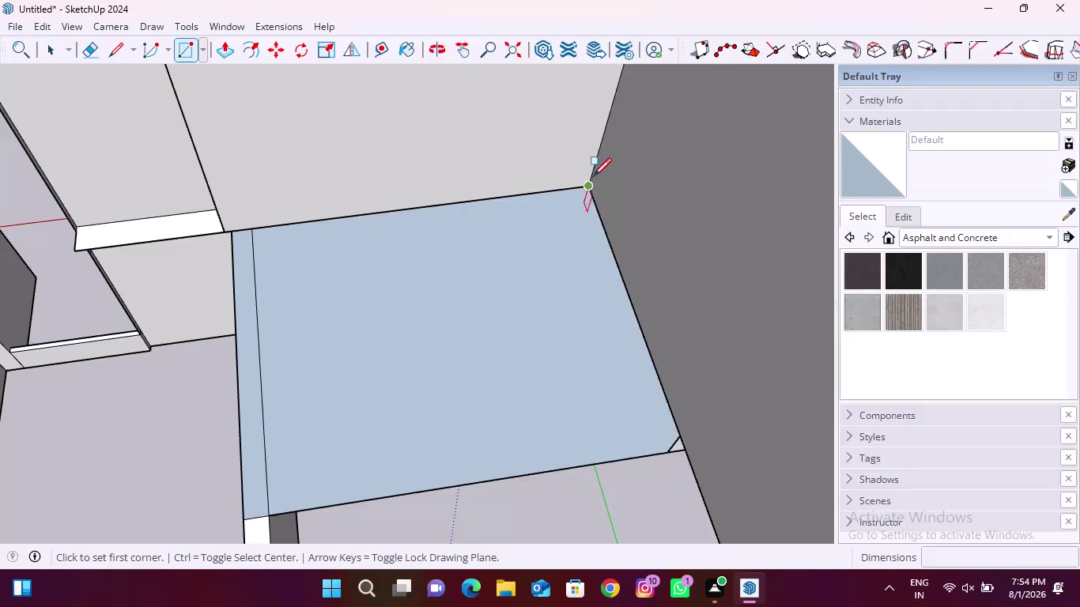
click(593, 176)
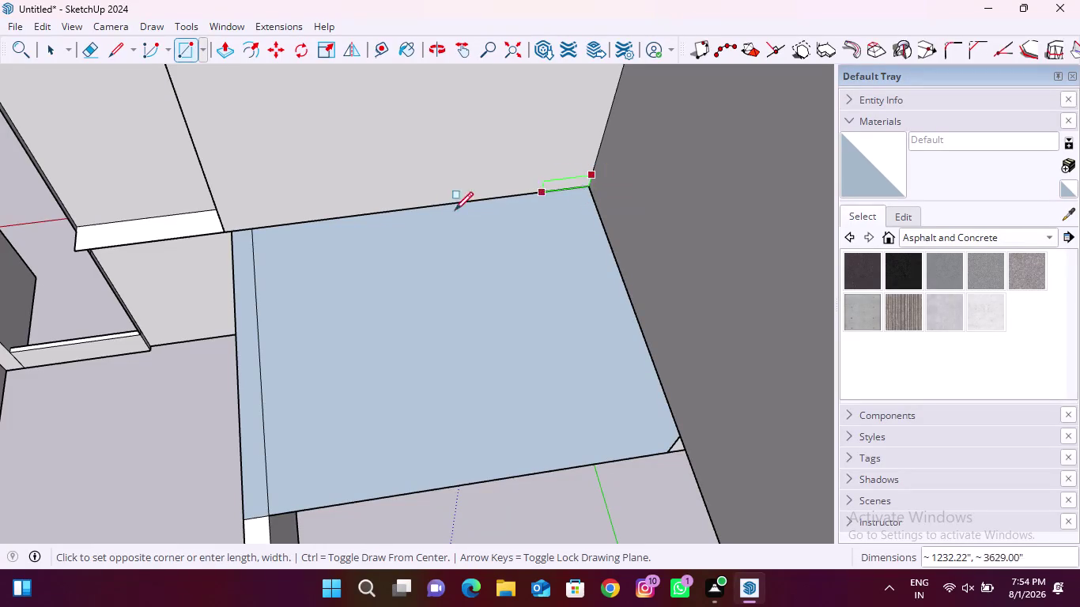
scroll(down, 3)
Finish the rectangle at the far inner corner and pick the new face with Push/Pull.
middle_drag(473, 245, 158, 337)
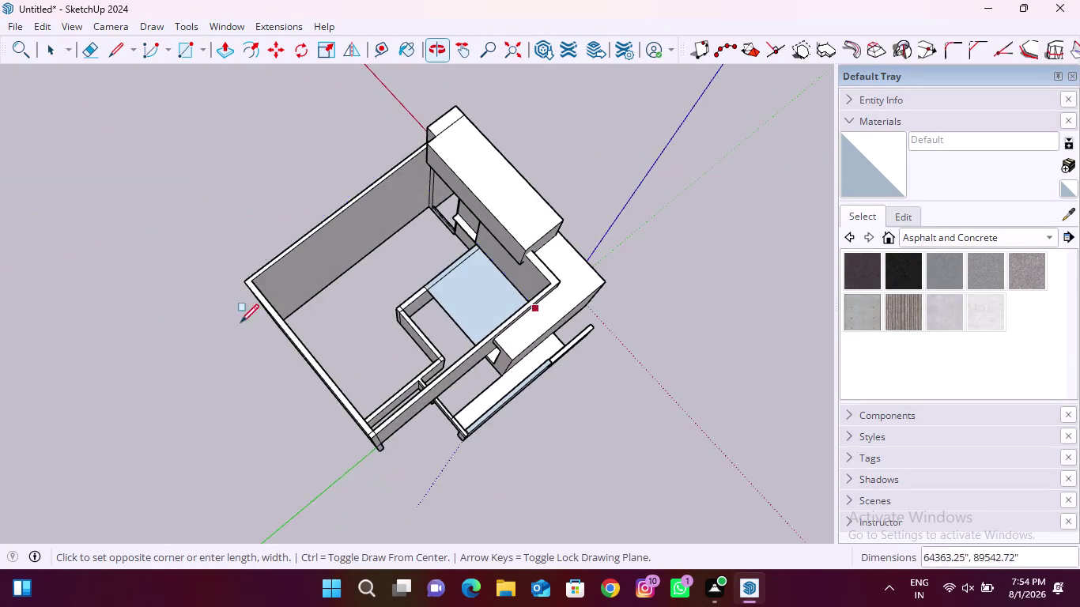
middle_drag(410, 303, 211, 258)
scroll(up, 3)
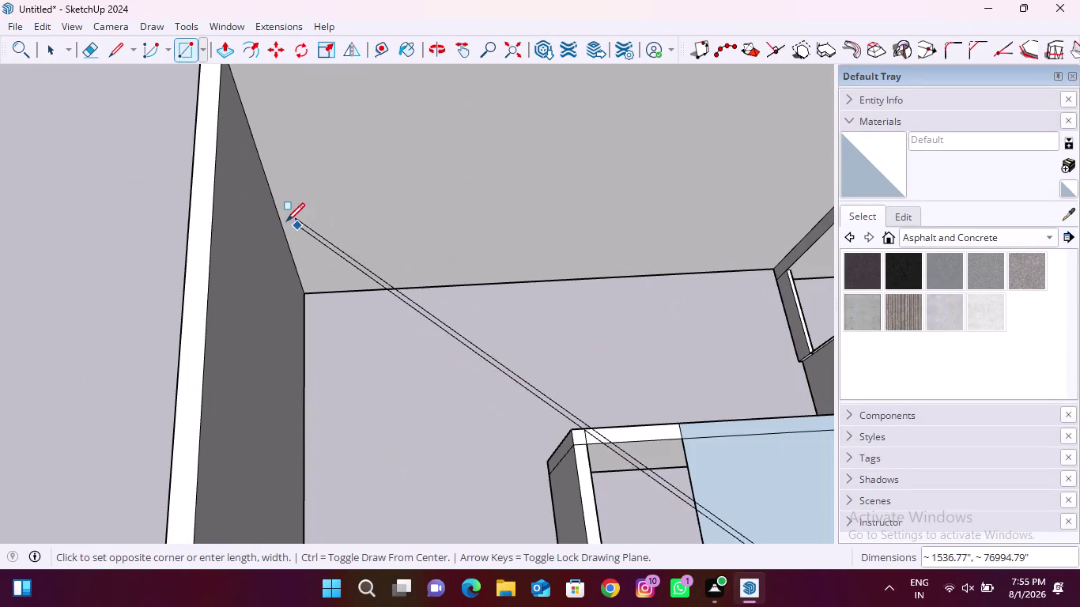
scroll(down, 3)
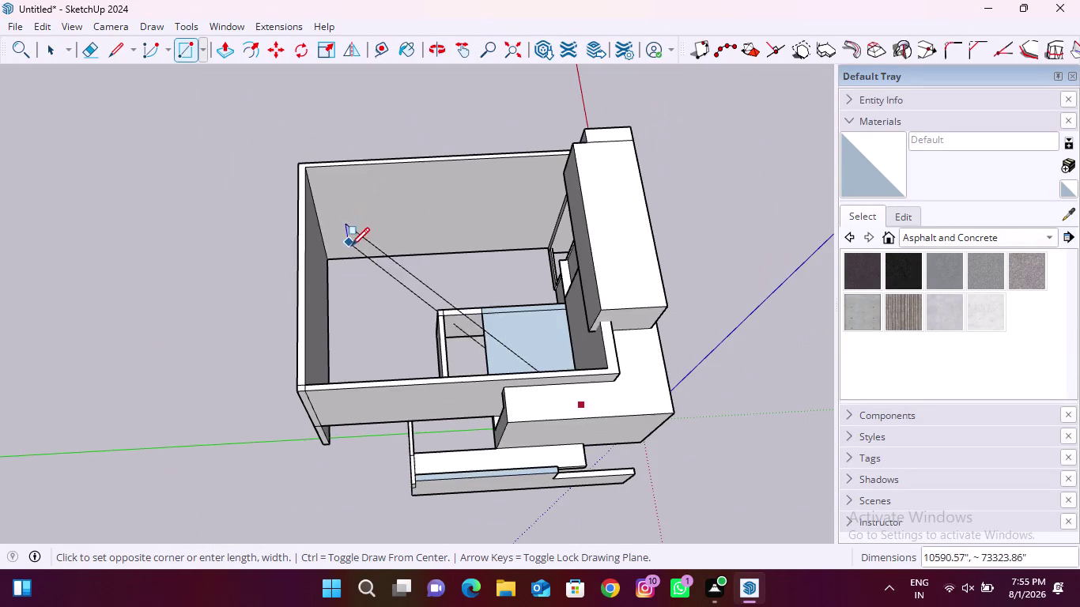
key(Up)
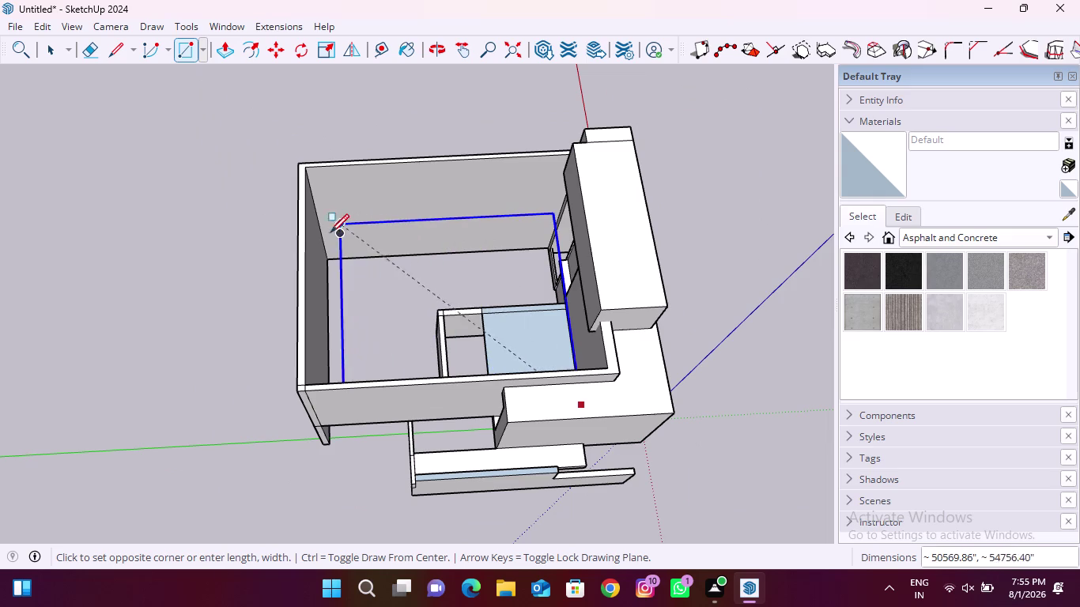
click(321, 224)
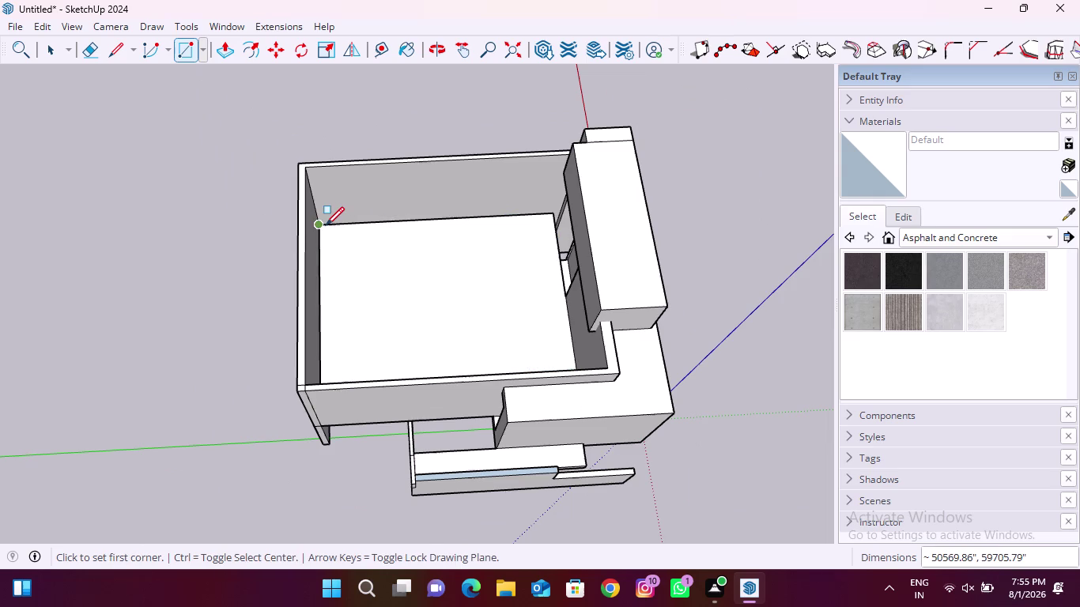
click(225, 49)
click(463, 285)
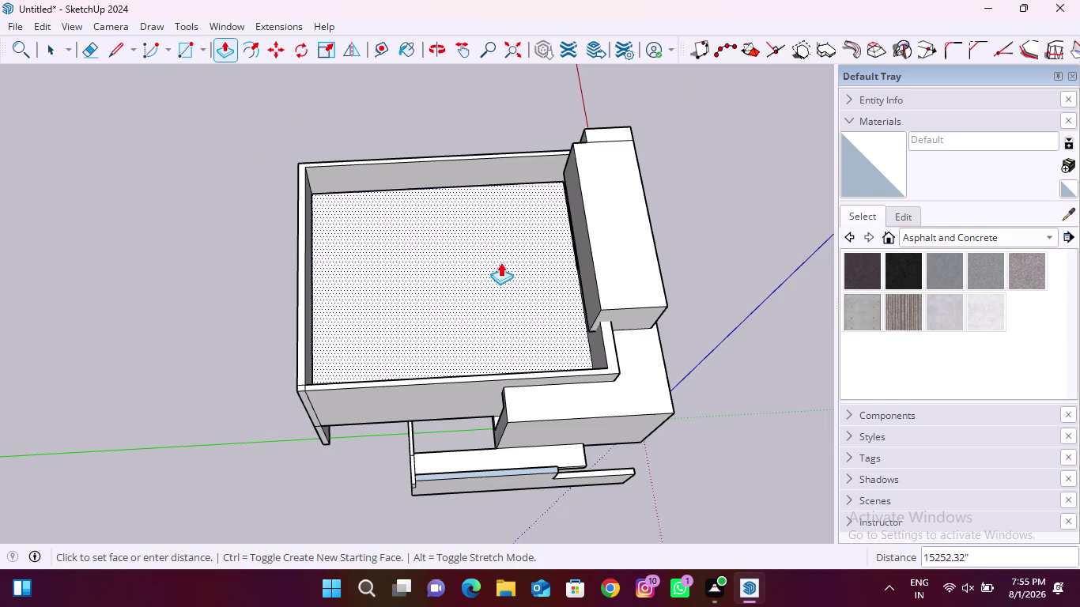
Extrude the new interior floor face and confirm its depth.
middle_drag(582, 259, 99, 287)
scroll(down, 3)
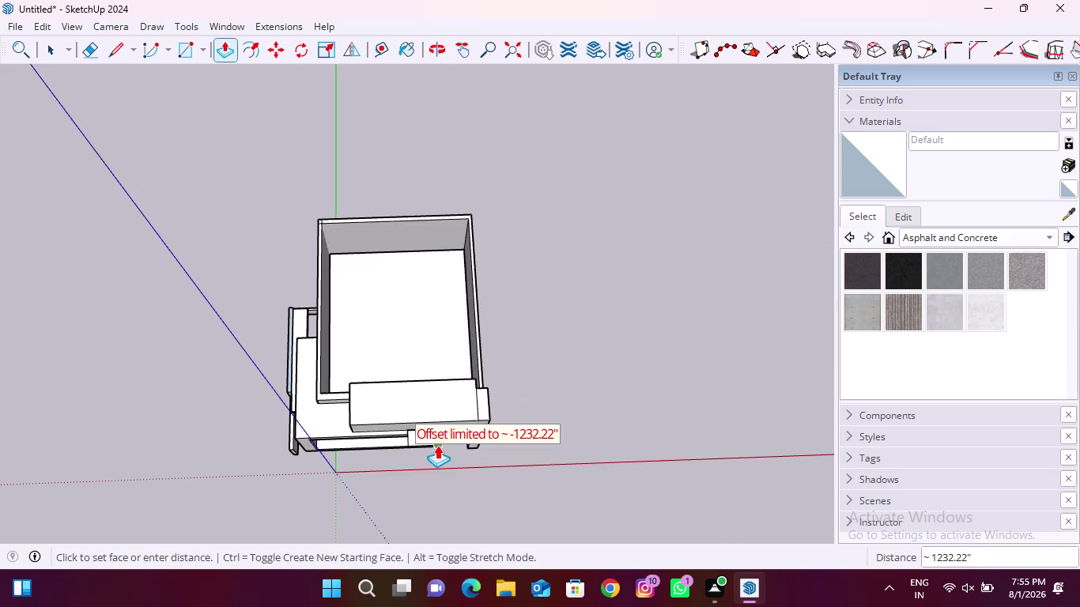
scroll(up, 3)
scroll(down, 3)
middle_drag(447, 445, 403, 245)
scroll(up, 3)
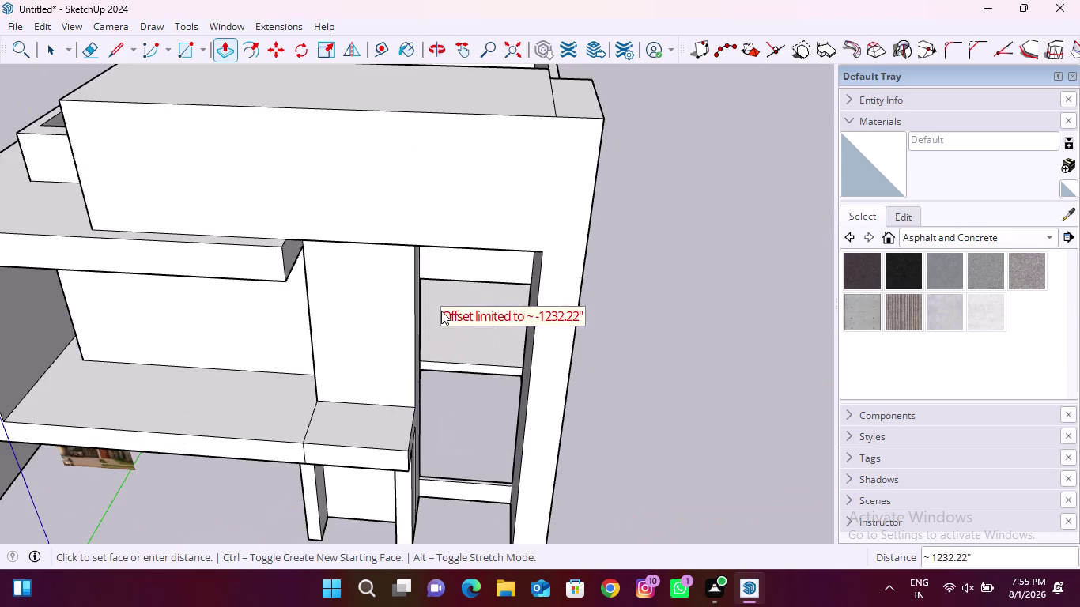
scroll(up, 3)
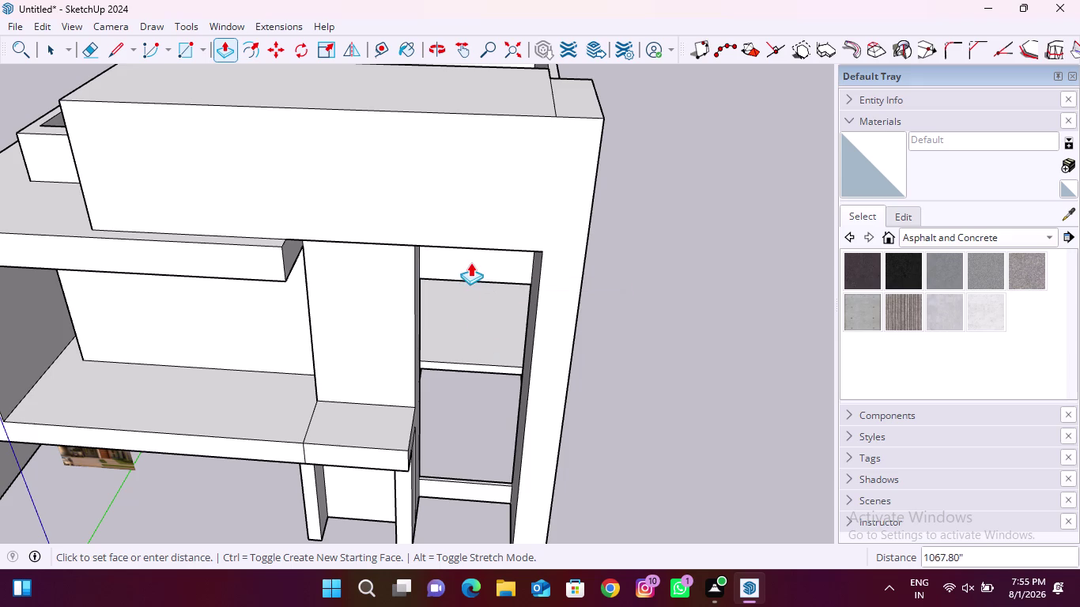
scroll(down, 3)
key(Escape)
Push/pull the strip face inside the side opening, then return to Select.
scroll(up, 3)
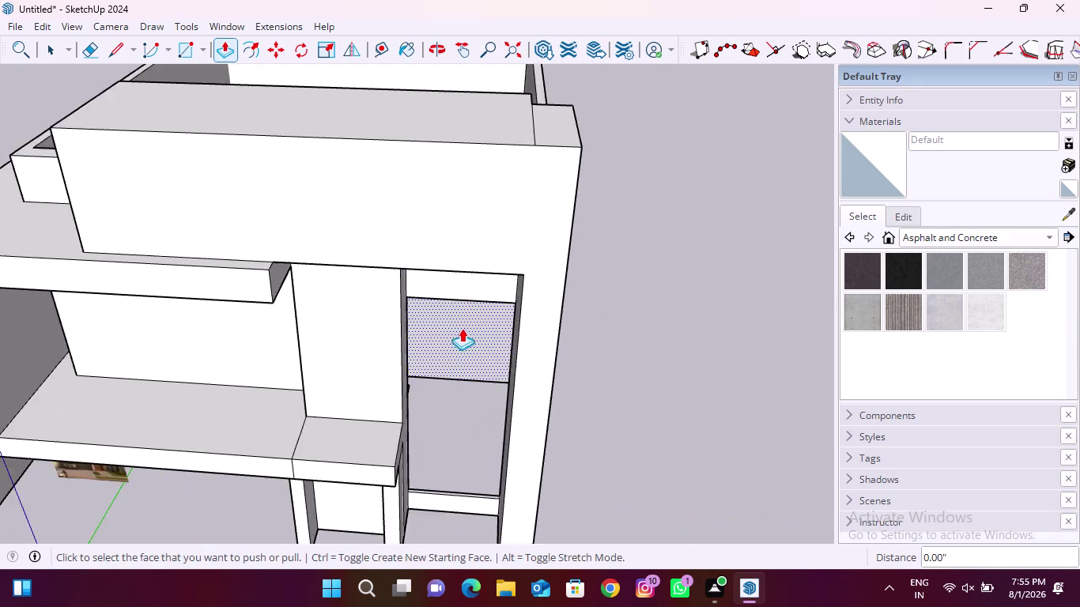
scroll(up, 3)
middle_drag(457, 388, 379, 276)
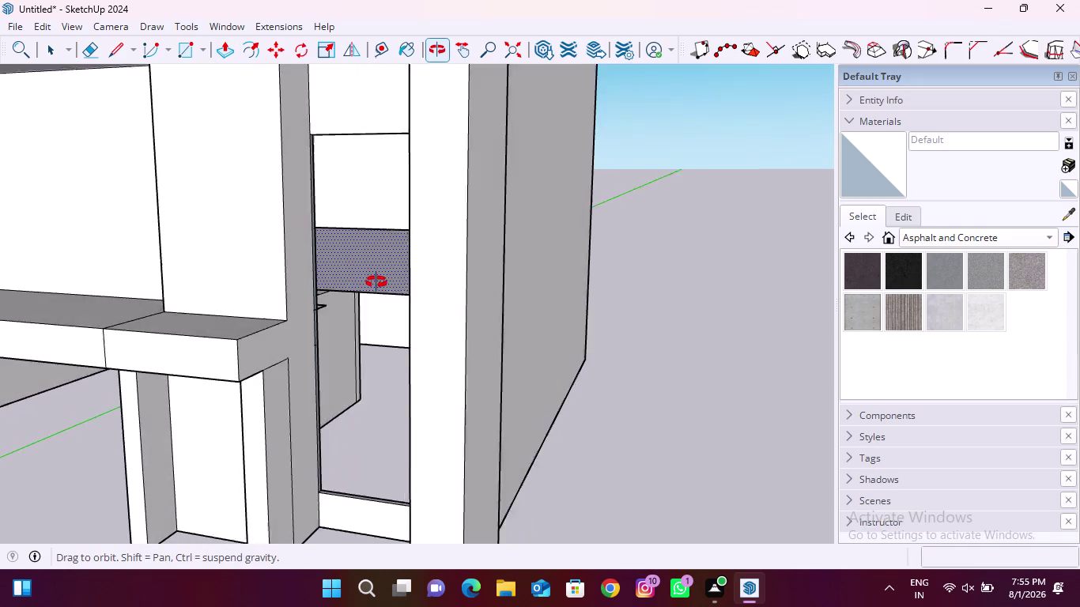
middle_drag(379, 276, 375, 287)
scroll(up, 3)
click(363, 291)
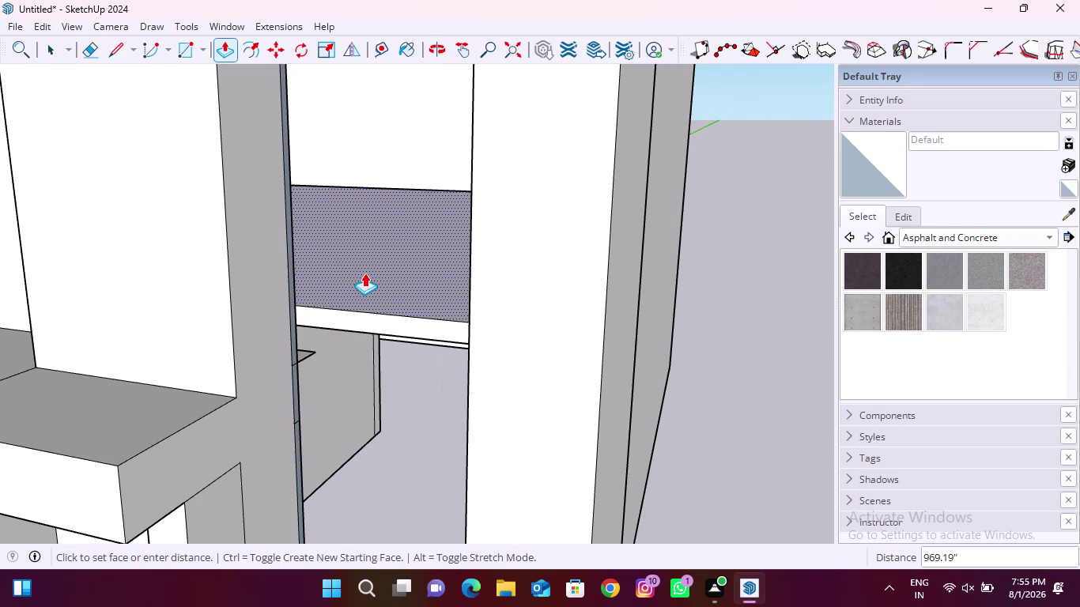
click(365, 275)
scroll(down, 3)
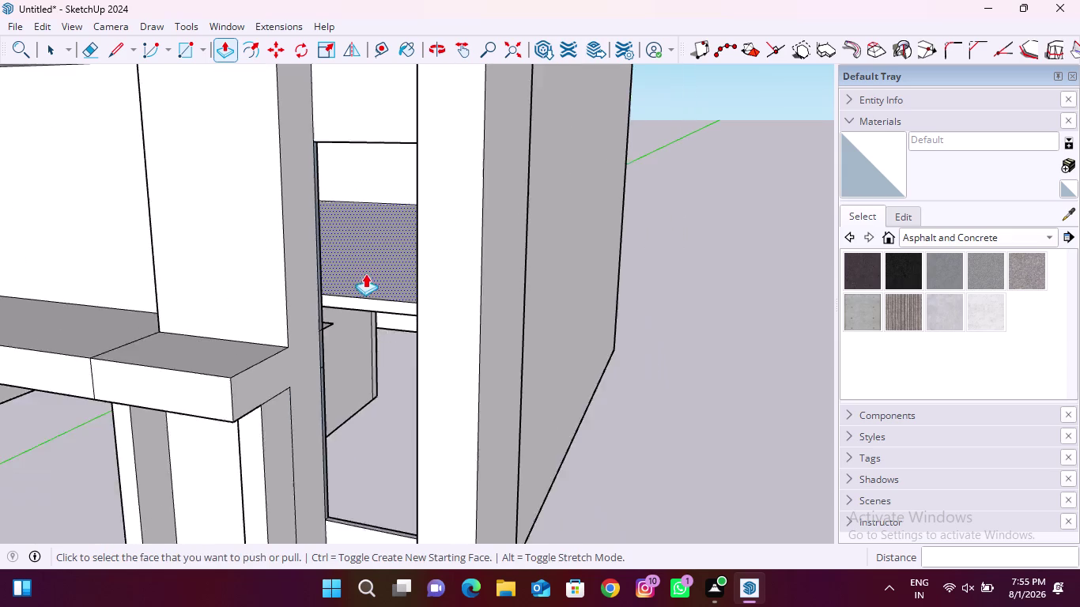
scroll(down, 3)
key(space)
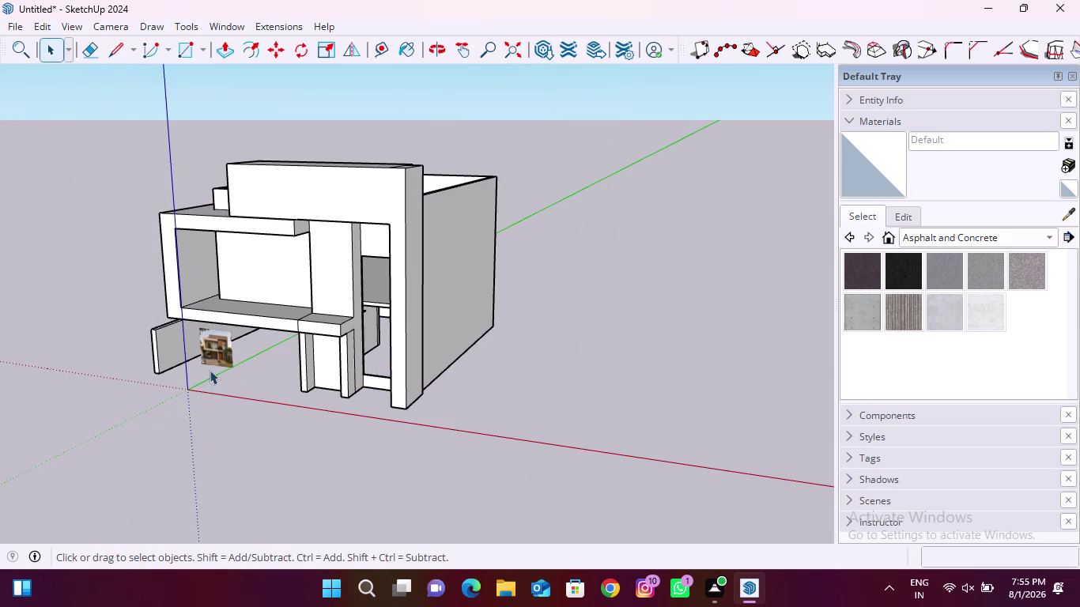
scroll(up, 3)
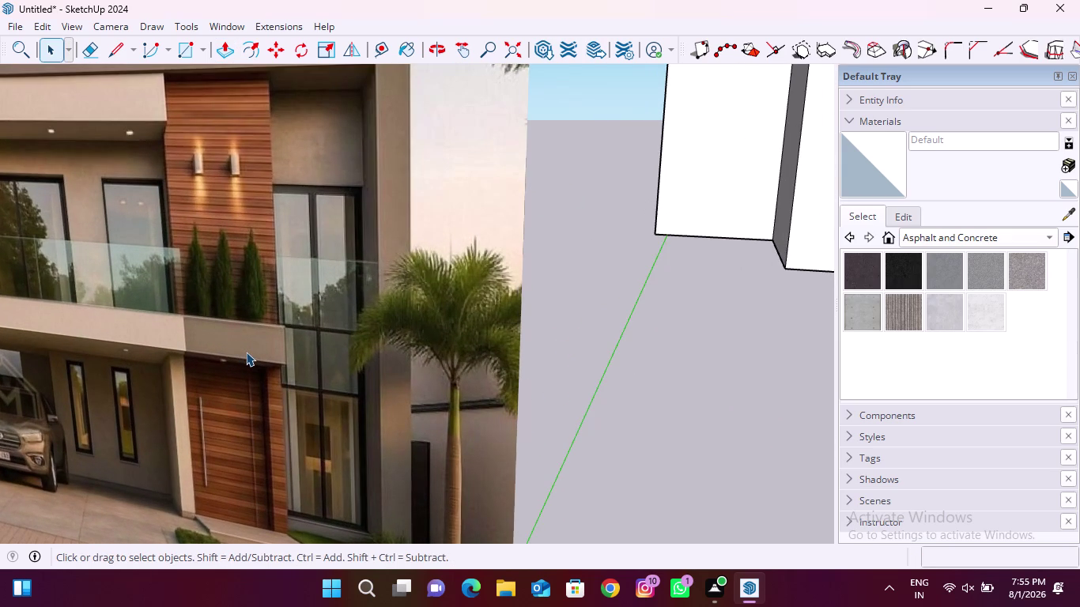
scroll(down, 3)
scroll(up, 3)
middle_drag(257, 409, 264, 397)
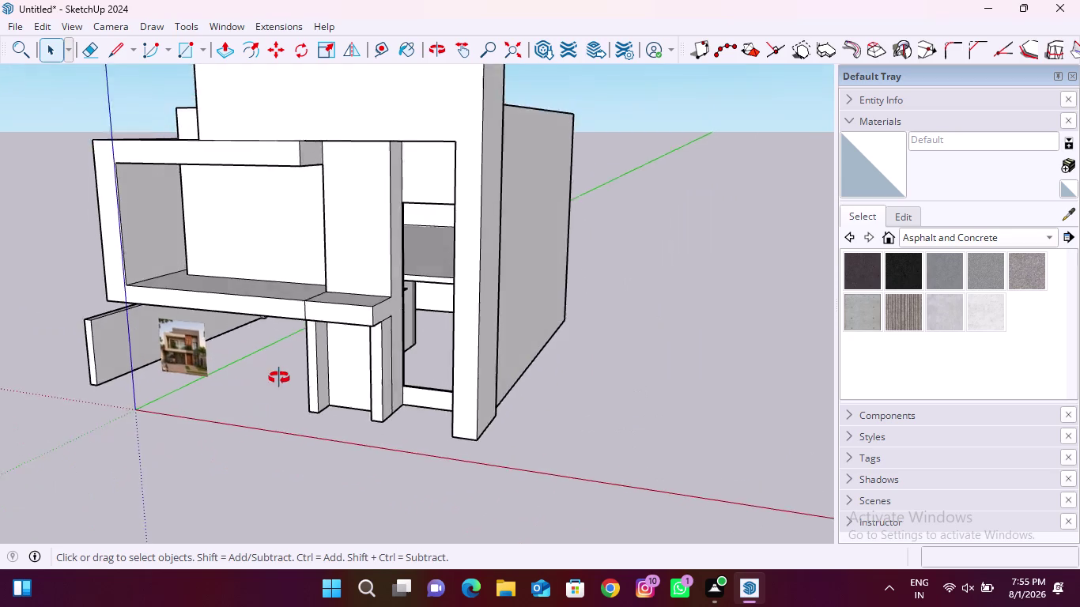
middle_drag(265, 397, 314, 343)
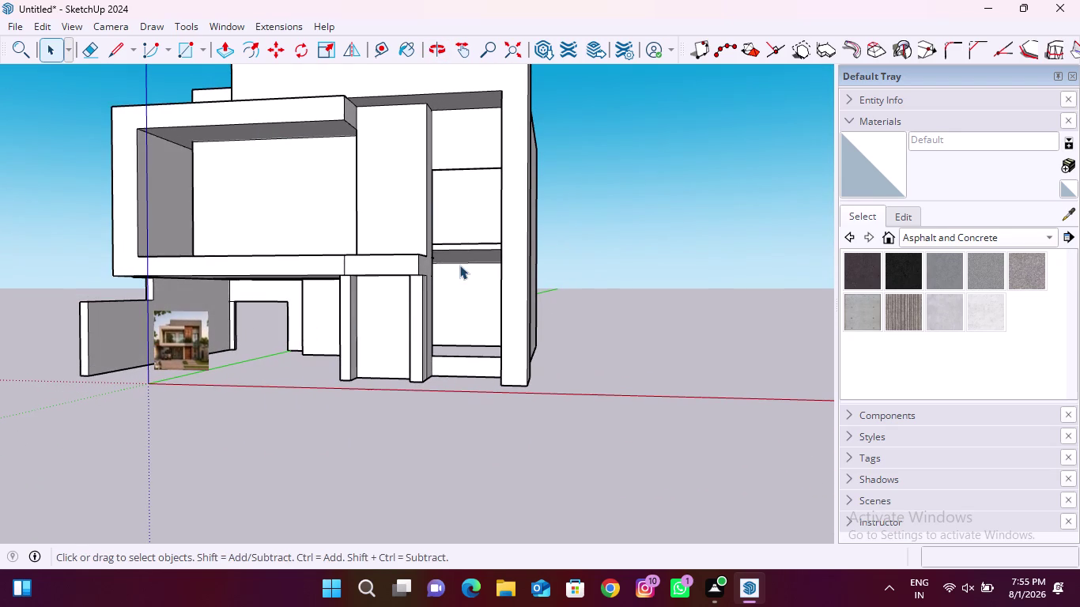
triple_click(461, 261)
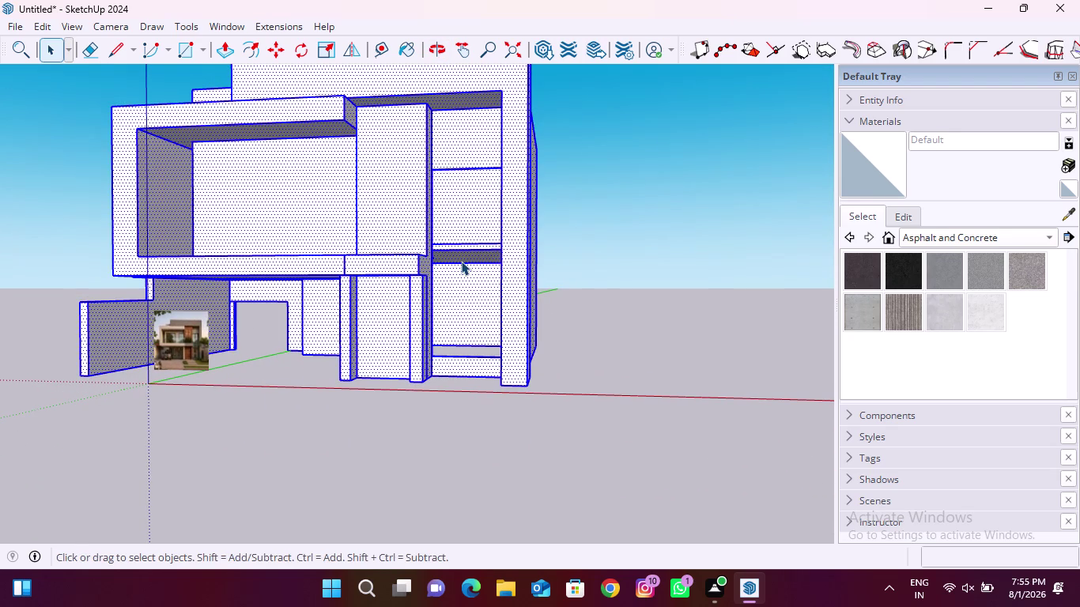
key(space)
click(528, 278)
key(Escape)
scroll(up, 3)
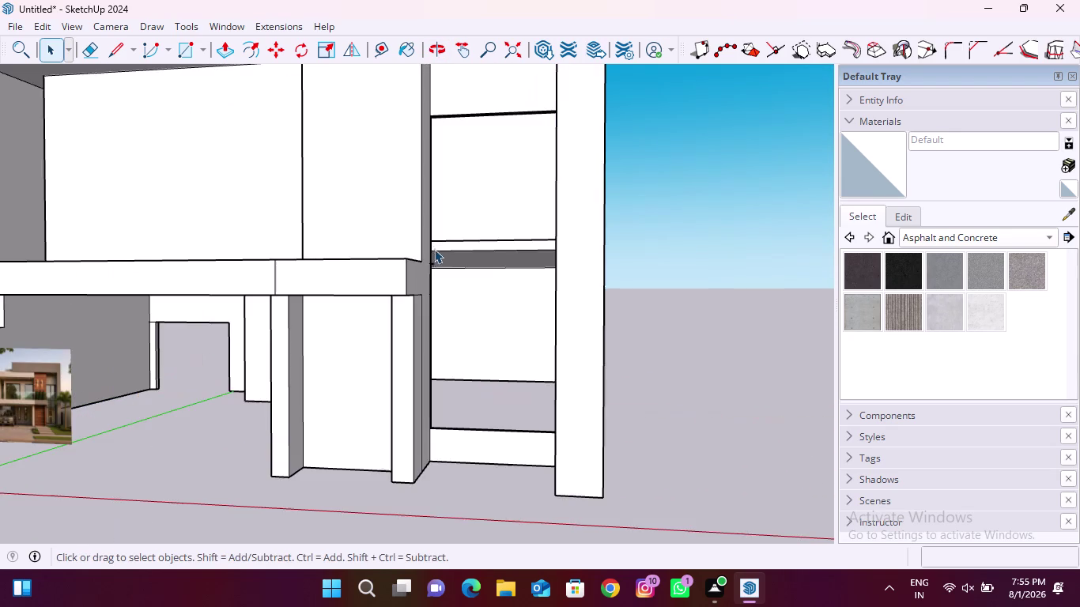
middle_drag(436, 276, 393, 289)
scroll(up, 3)
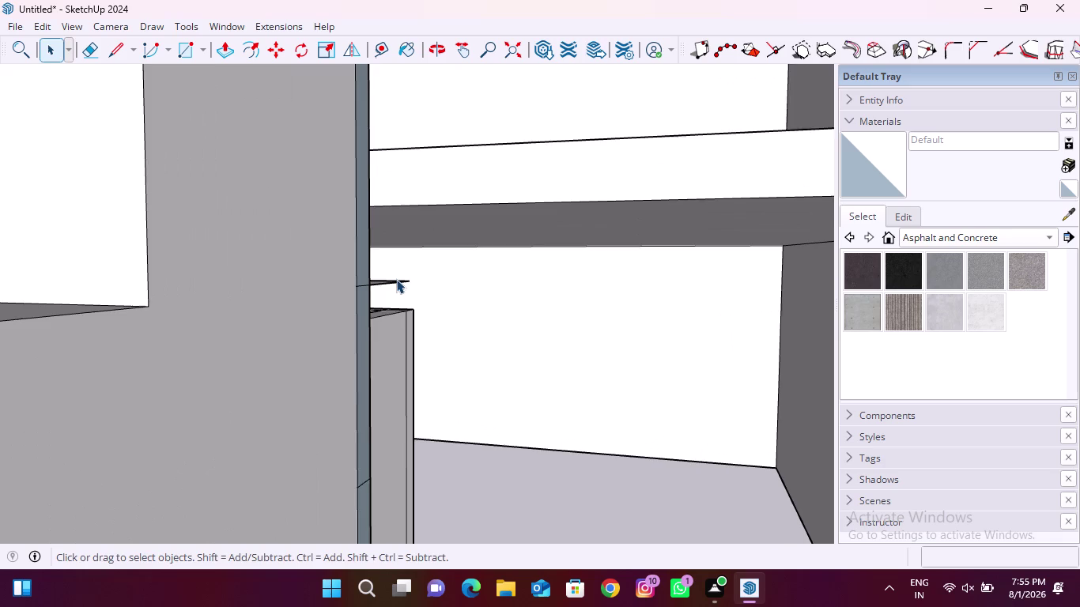
middle_drag(396, 282, 322, 400)
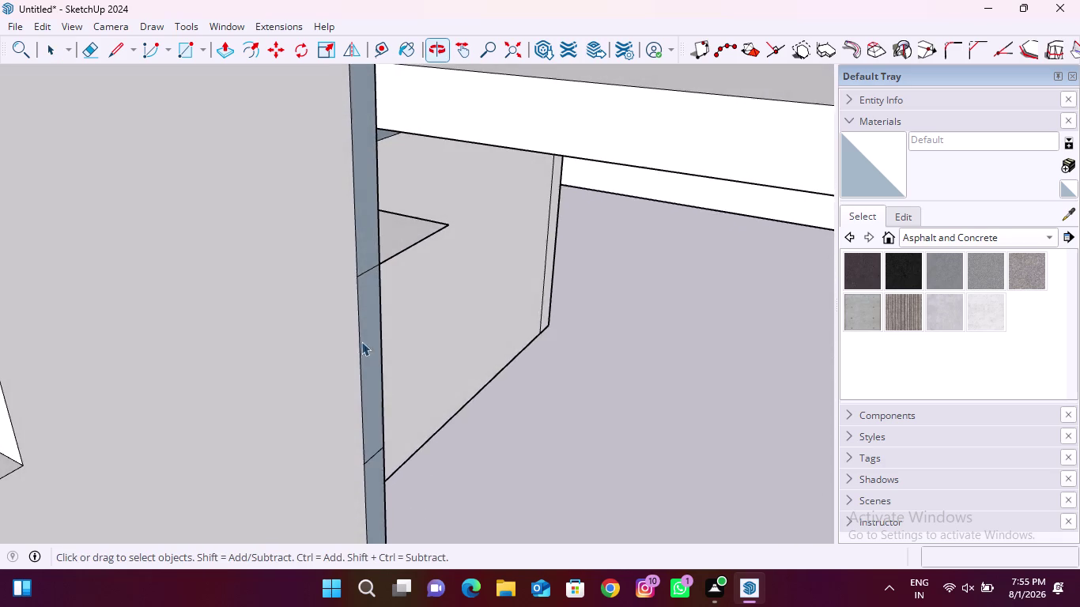
scroll(up, 3)
middle_drag(420, 232, 262, 308)
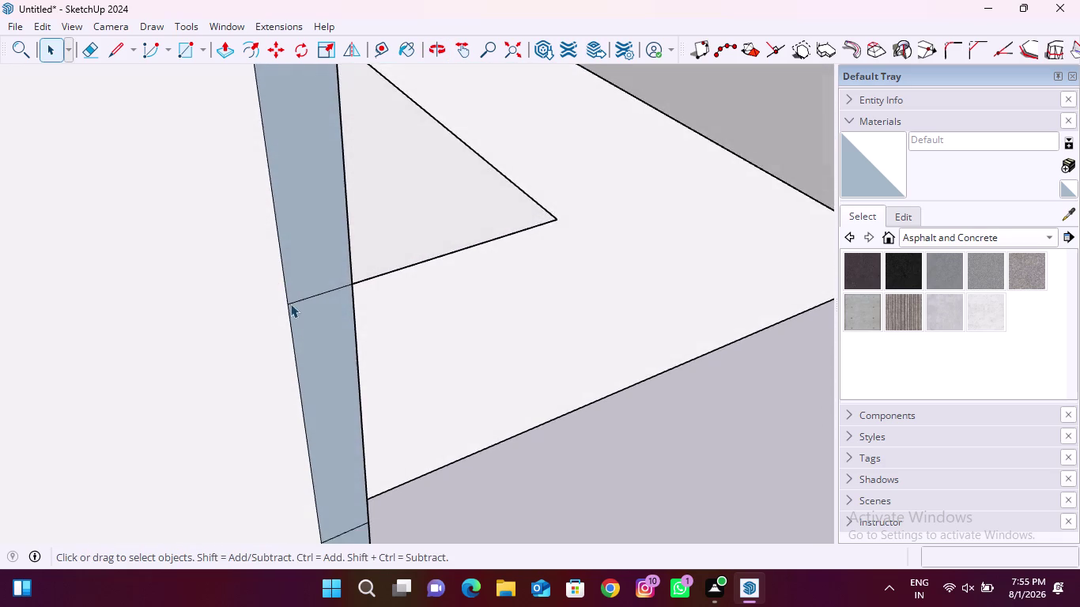
scroll(down, 3)
scroll(down, 3)
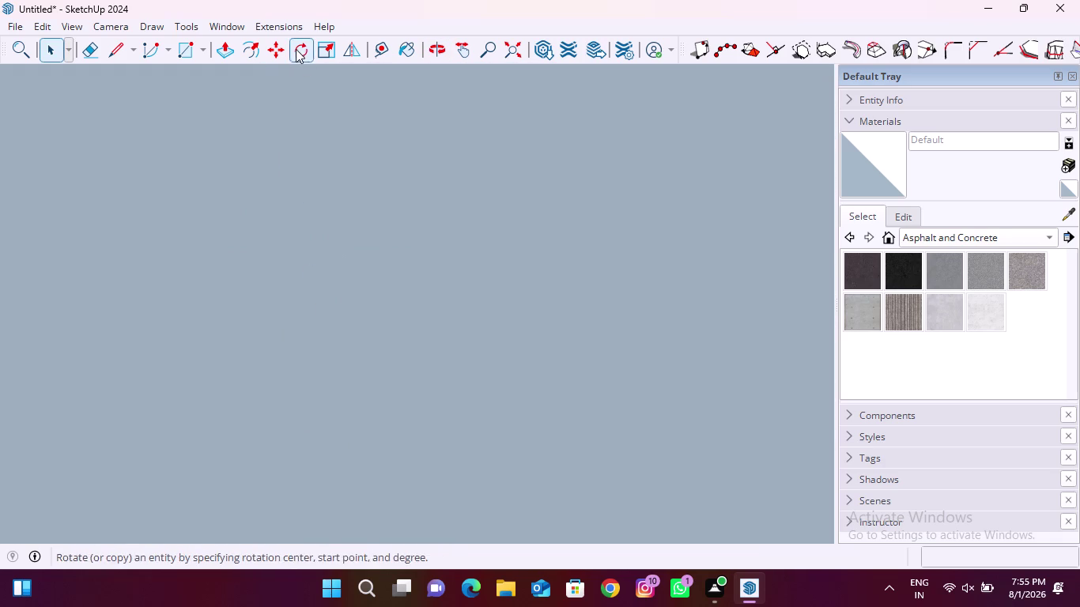
click(524, 39)
middle_drag(204, 416, 234, 367)
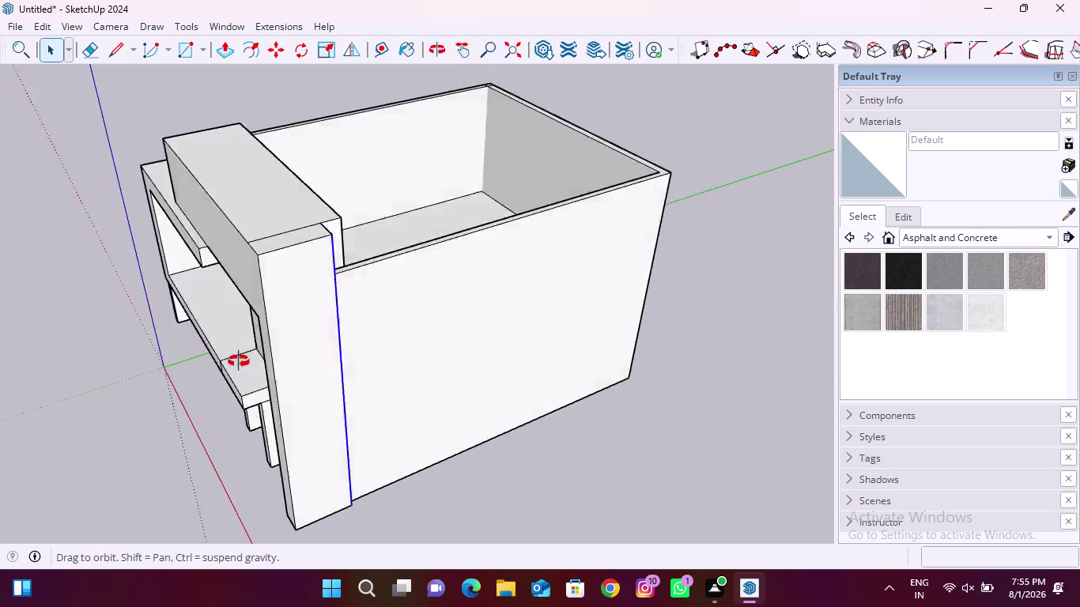
middle_drag(234, 366, 334, 254)
scroll(up, 3)
middle_drag(389, 191, 387, 150)
scroll(up, 3)
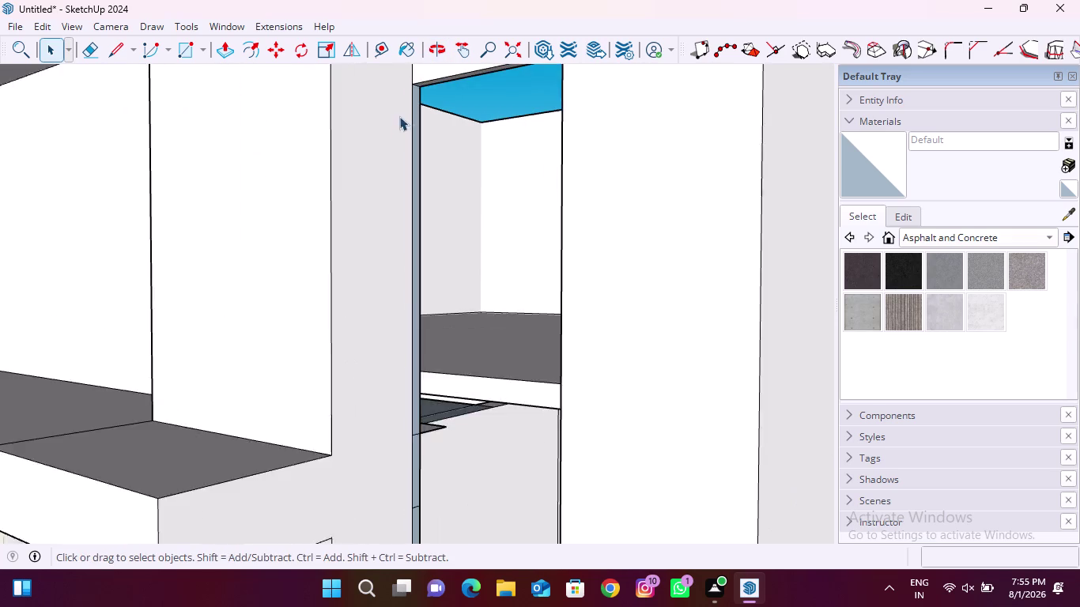
scroll(up, 3)
click(417, 127)
scroll(down, 3)
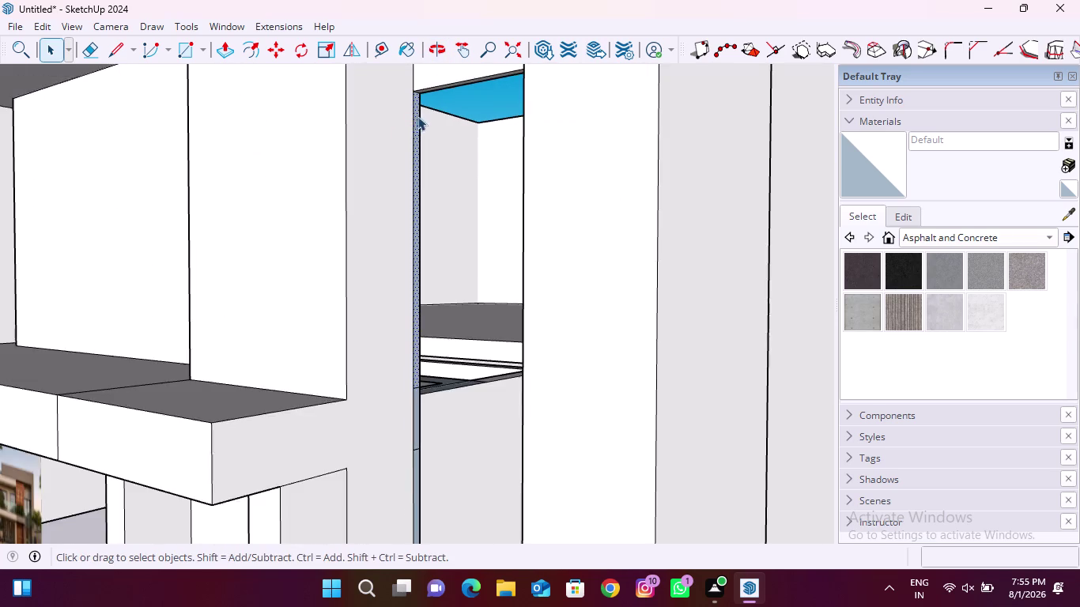
scroll(down, 3)
scroll(up, 3)
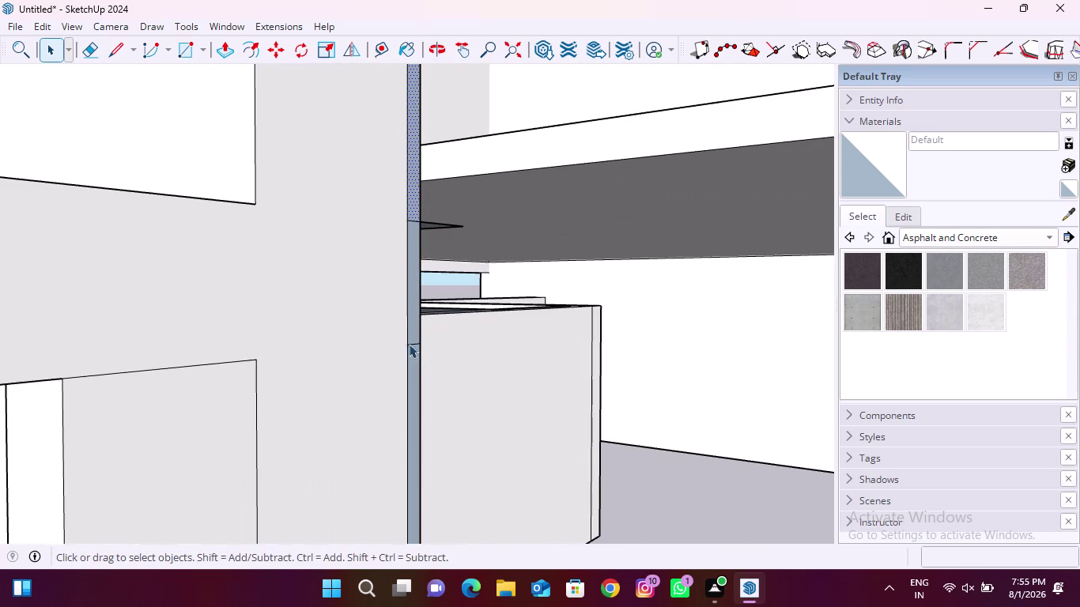
middle_drag(392, 320, 369, 321)
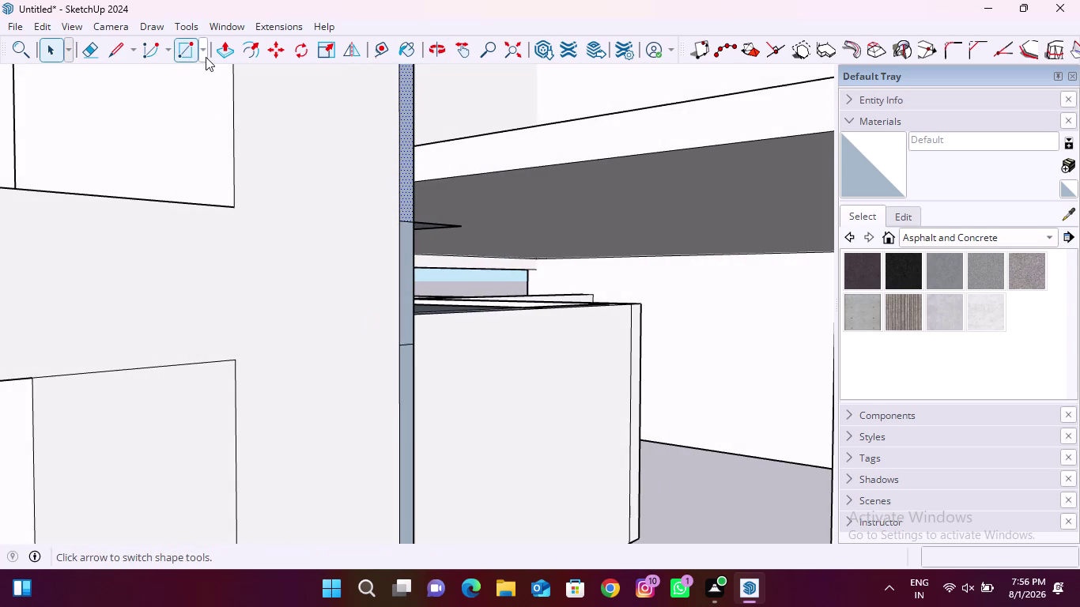
click(97, 51)
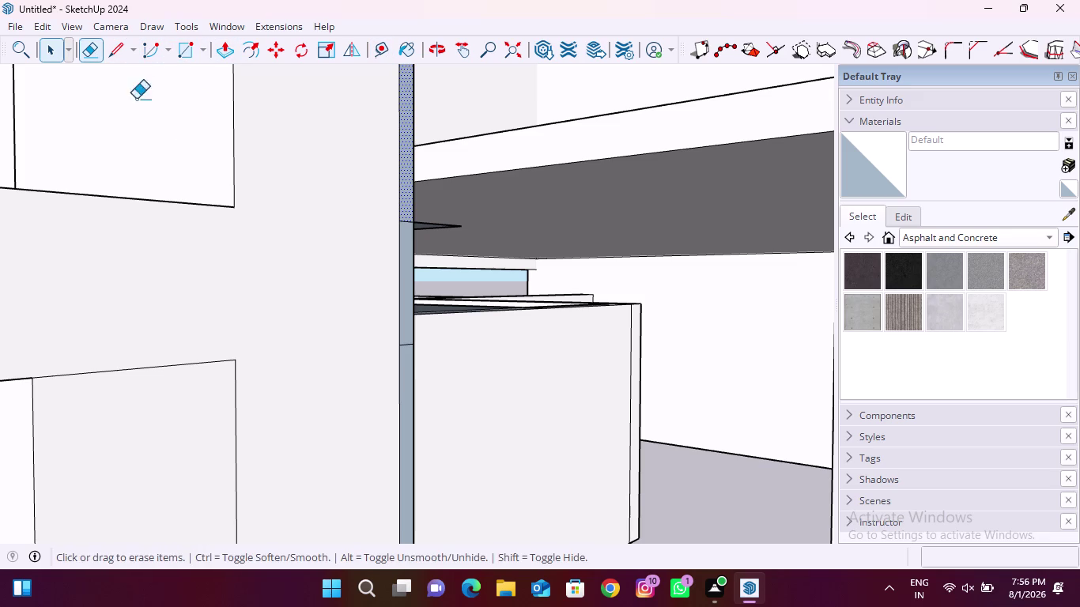
scroll(up, 3)
drag(430, 176, 429, 198)
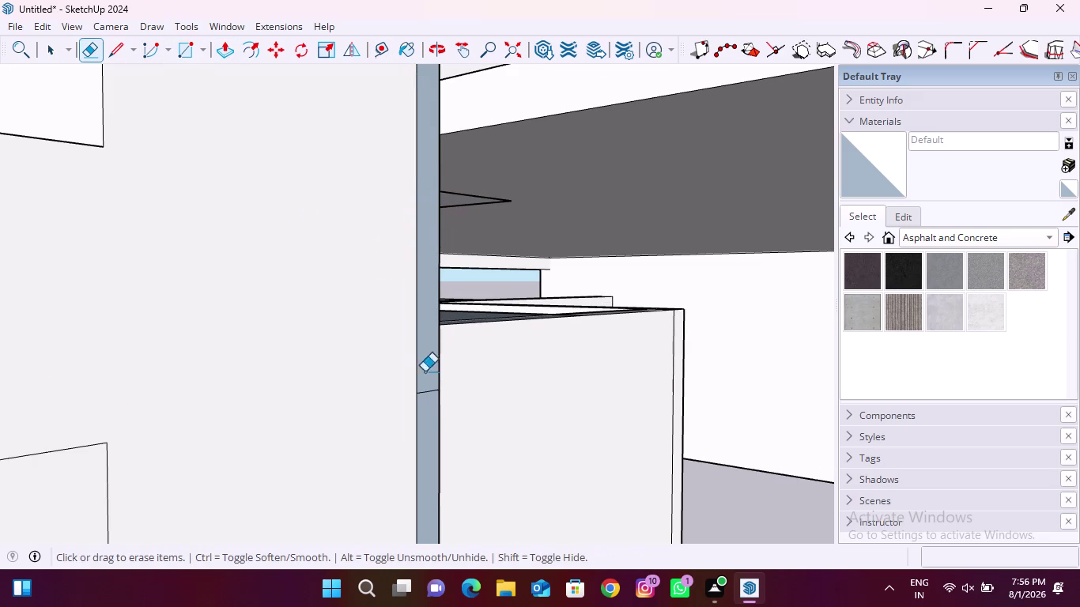
drag(424, 372, 431, 409)
scroll(down, 3)
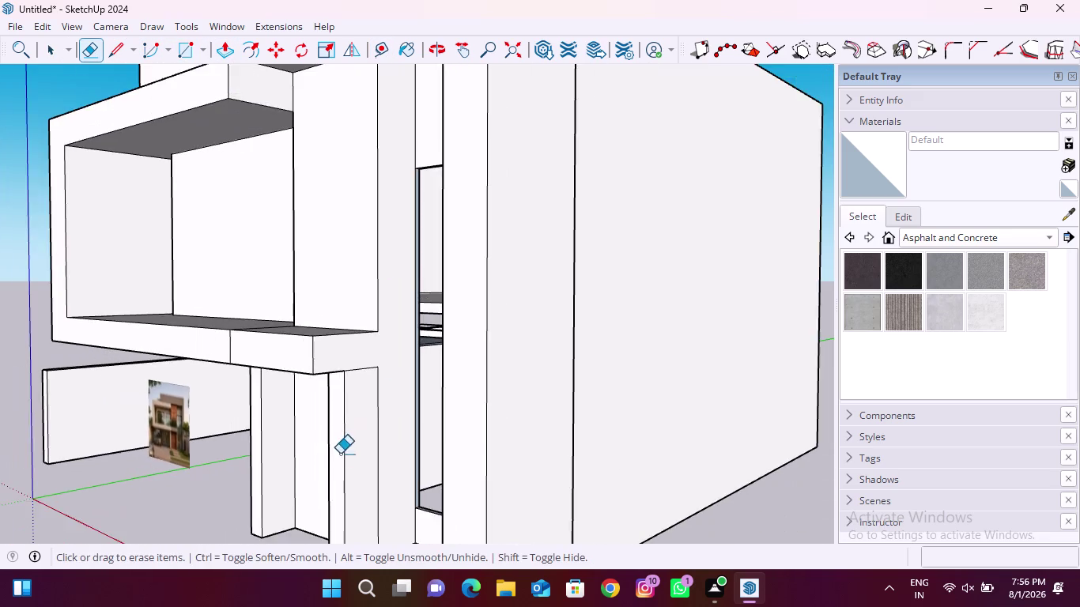
middle_drag(342, 455, 493, 453)
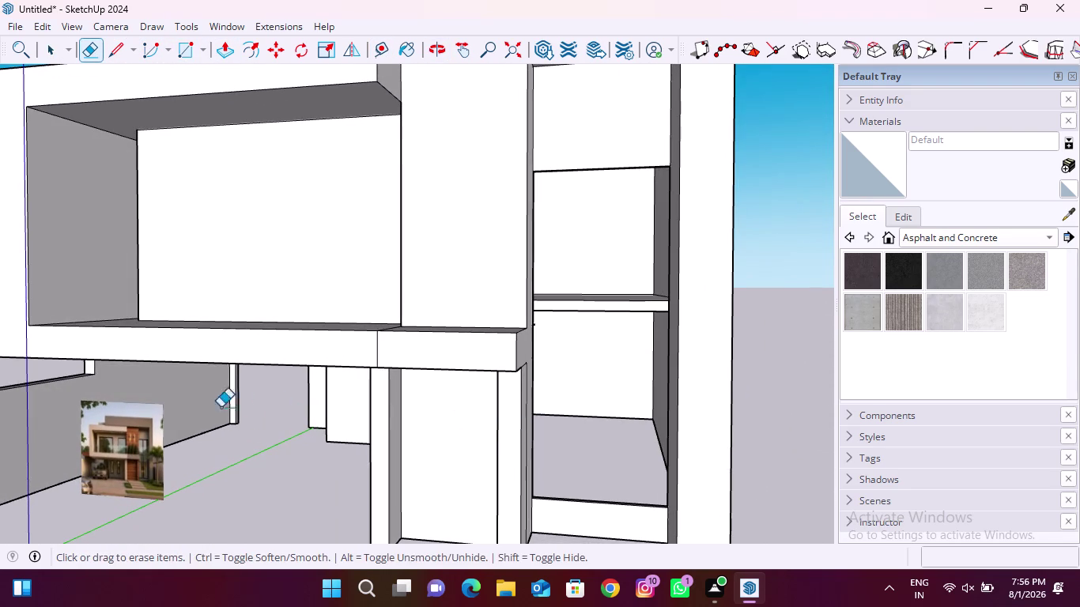
scroll(down, 3)
middle_drag(262, 436, 298, 423)
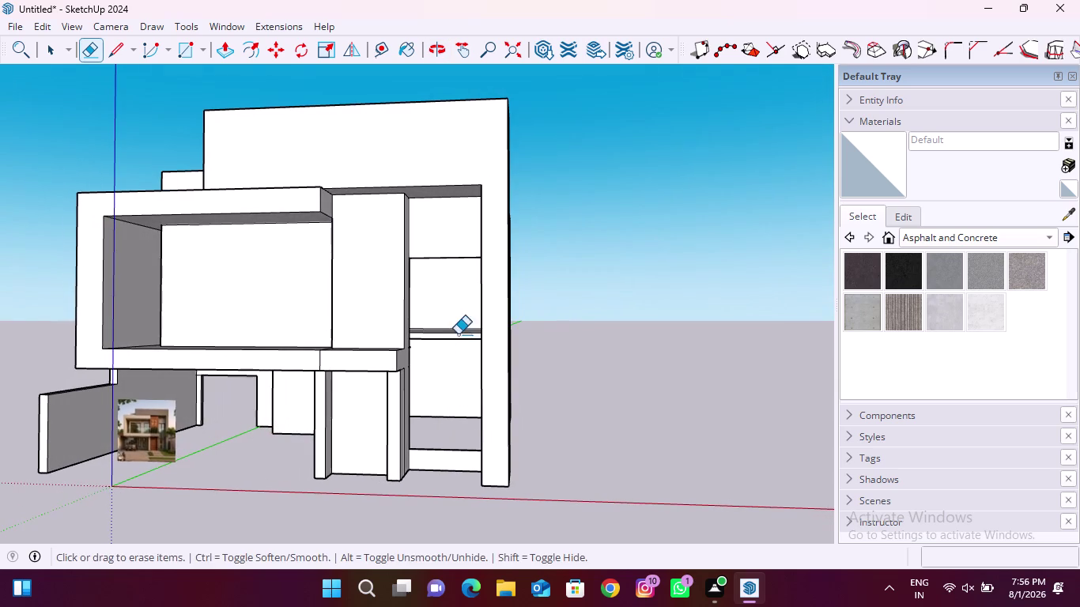
scroll(up, 3)
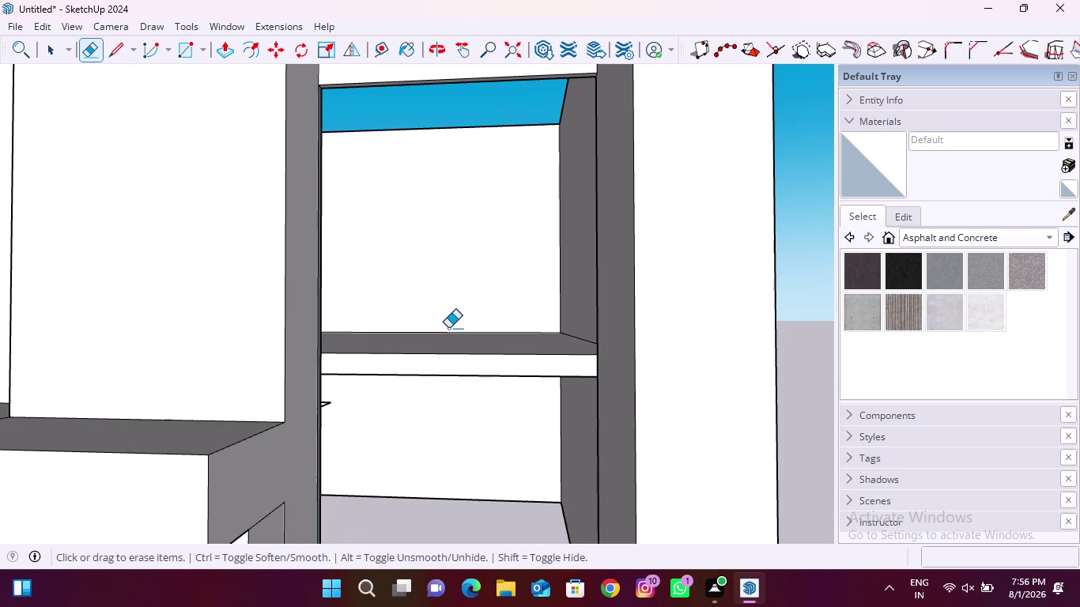
scroll(down, 3)
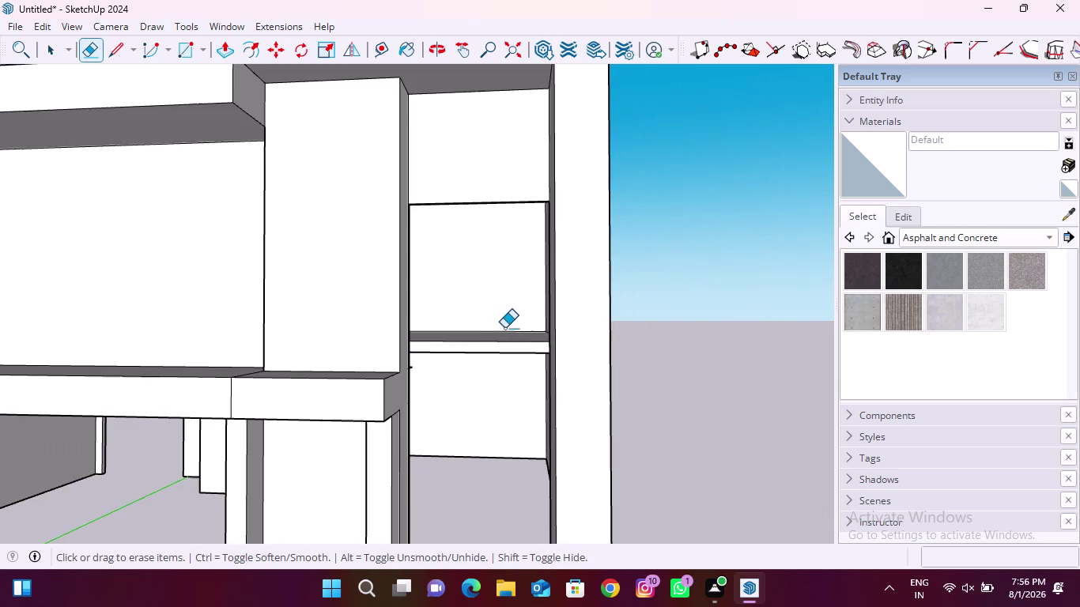
scroll(down, 3)
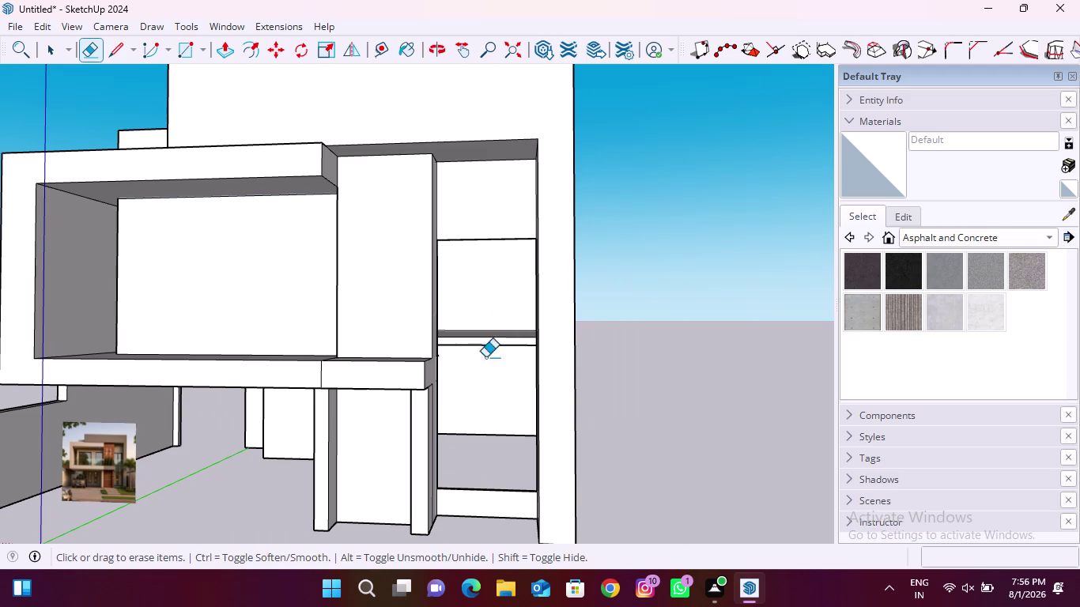
click(58, 55)
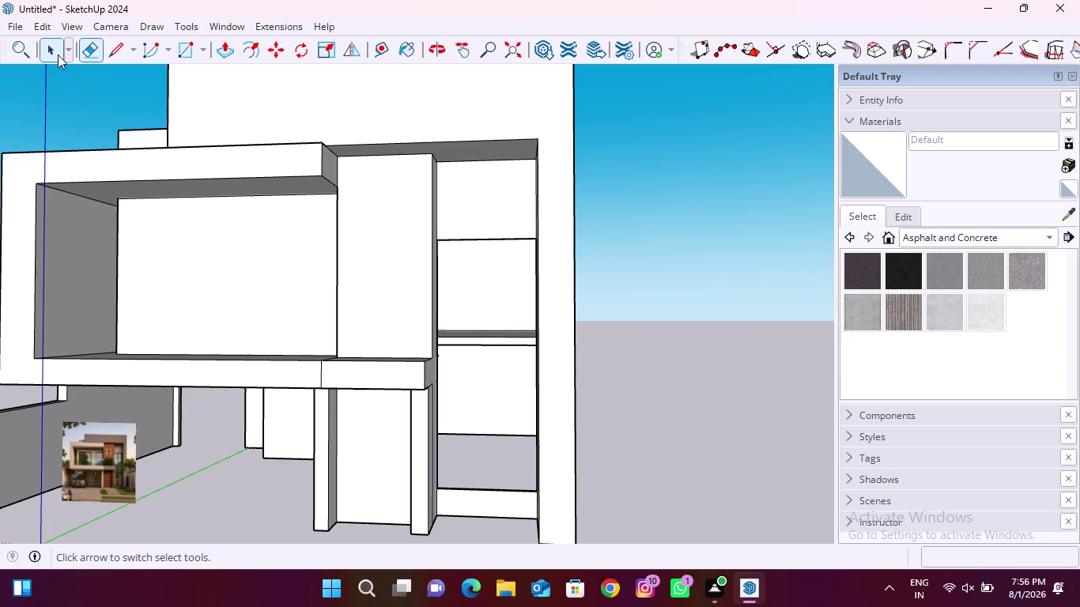
double_click(491, 341)
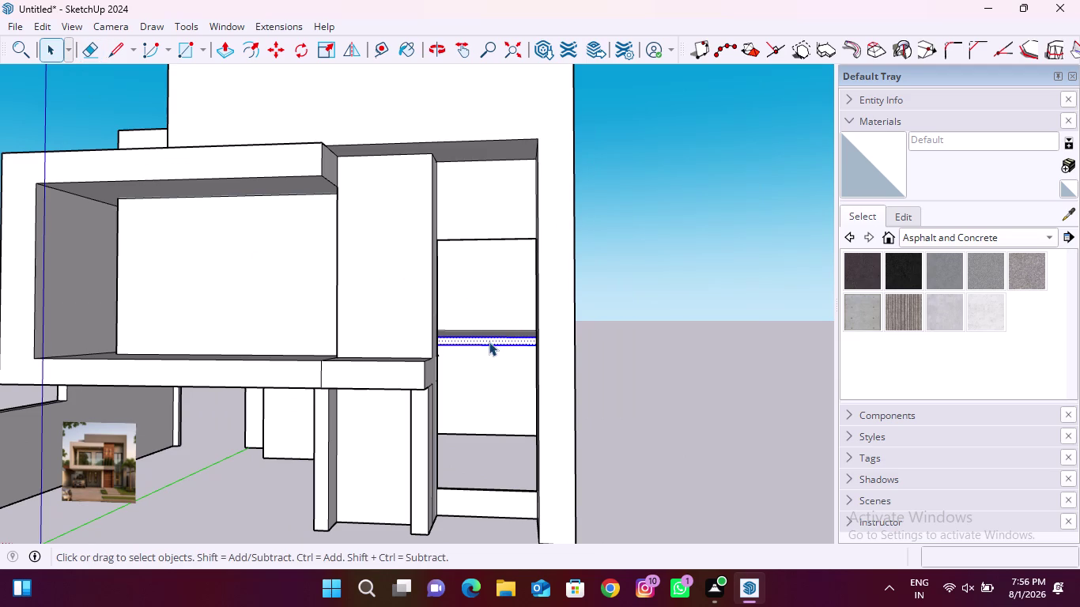
Delete the four stray edges, including a diagonal one, on the floor slab.
key(Delete)
middle_drag(496, 330, 505, 370)
scroll(up, 3)
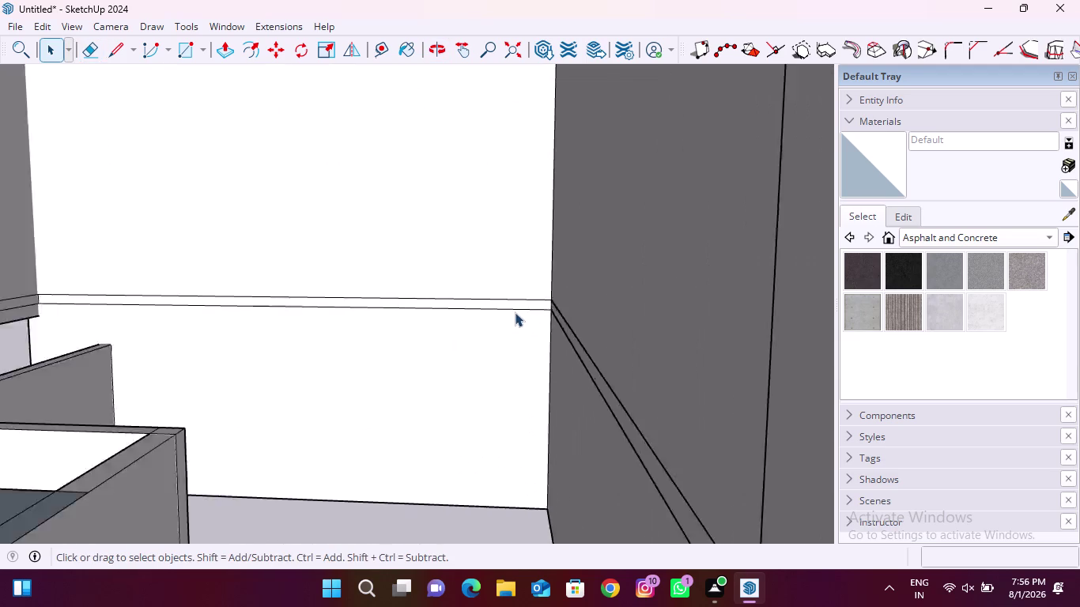
scroll(up, 3)
click(514, 308)
key(Delete)
click(519, 291)
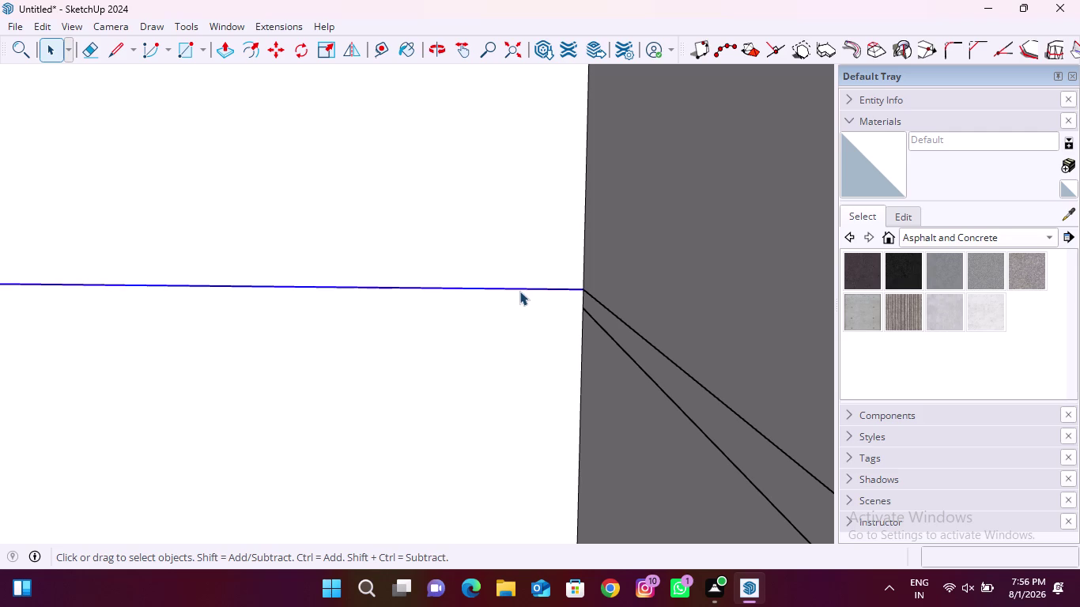
key(Delete)
click(627, 325)
key(Delete)
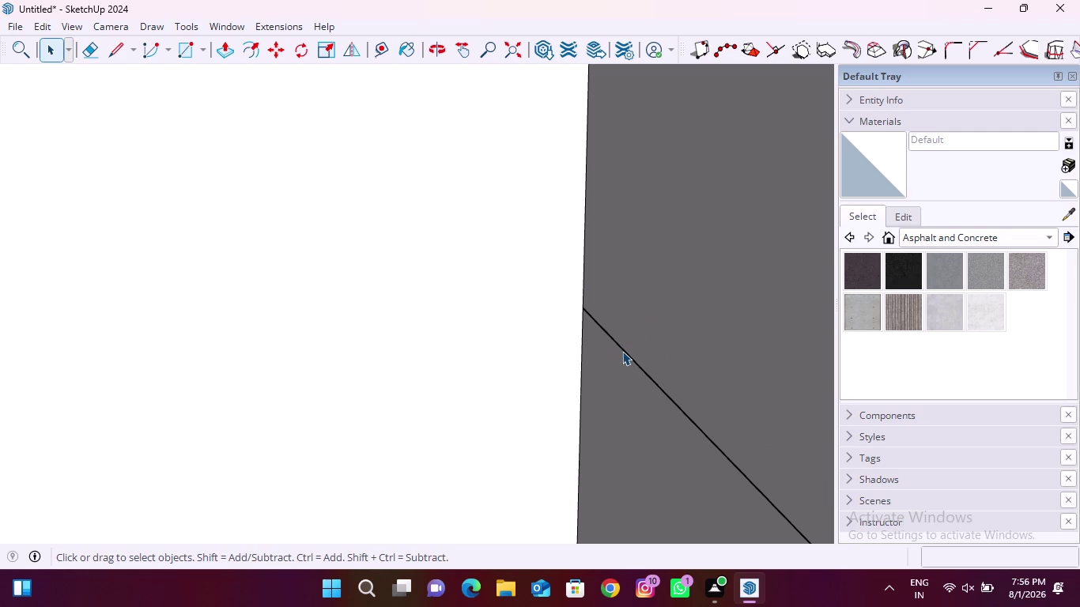
click(622, 351)
key(Delete)
Look down over the house interior, then undo the last nine operations.
scroll(down, 3)
middle_drag(507, 327, 451, 343)
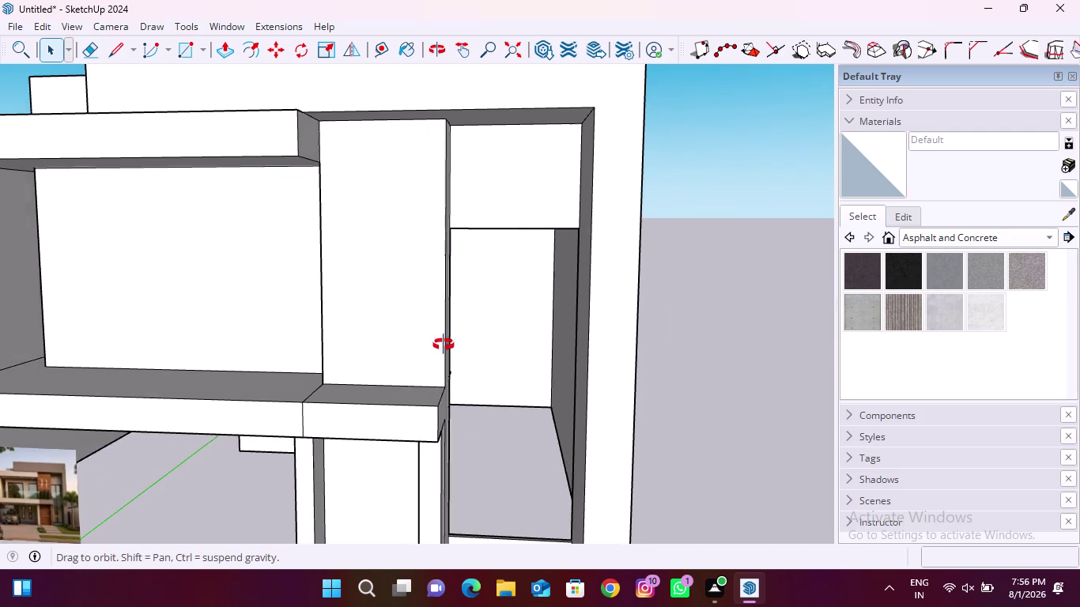
middle_drag(451, 343, 10, 485)
middle_drag(513, 237, 292, 251)
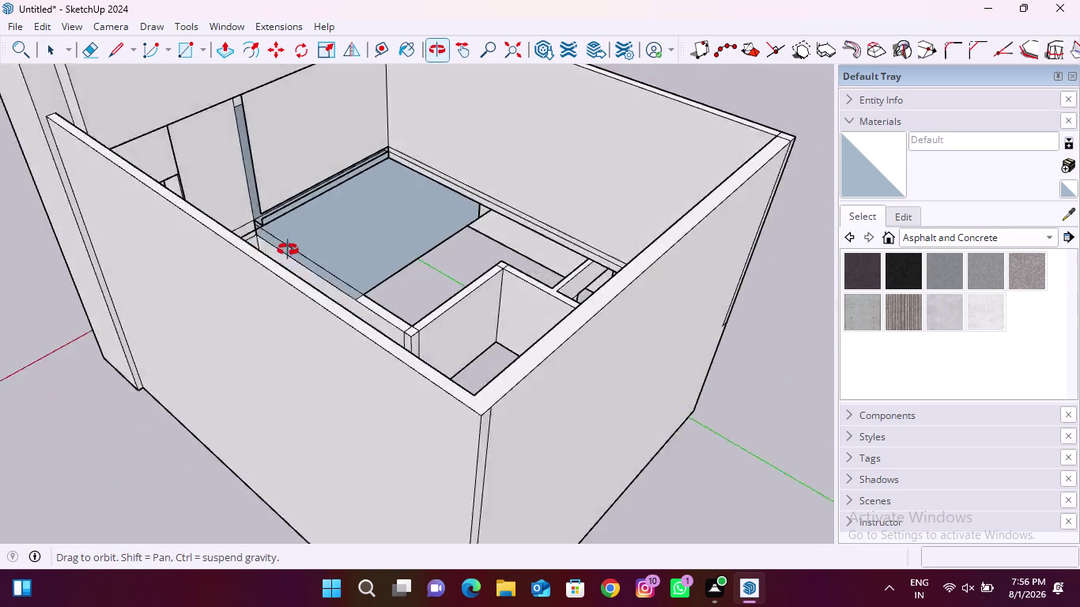
middle_drag(293, 251, 265, 250)
scroll(up, 3)
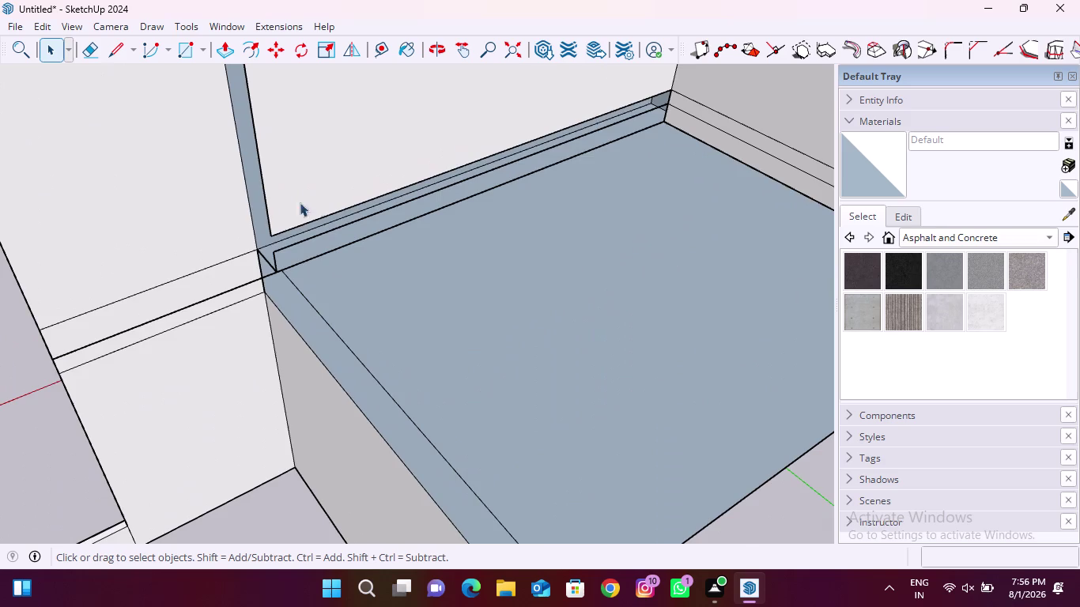
scroll(down, 3)
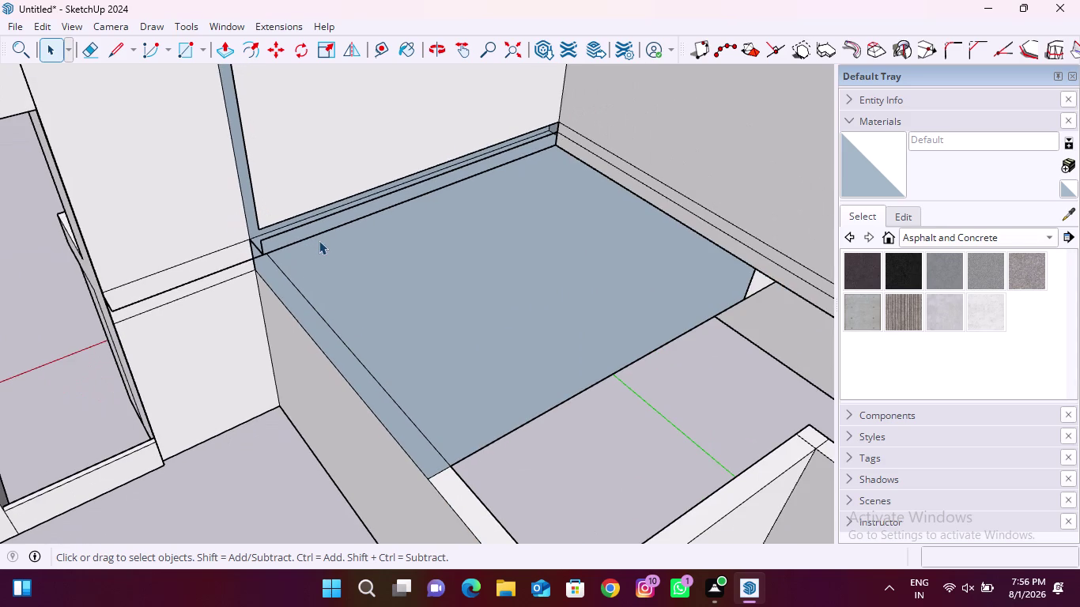
key(ctrl+z)
key(ctrl+z)
key(ctrl+z)
key(ctrl+z)
key(ctrl+z)
key(ctrl+z)
key(ctrl+z)
key(ctrl+z)
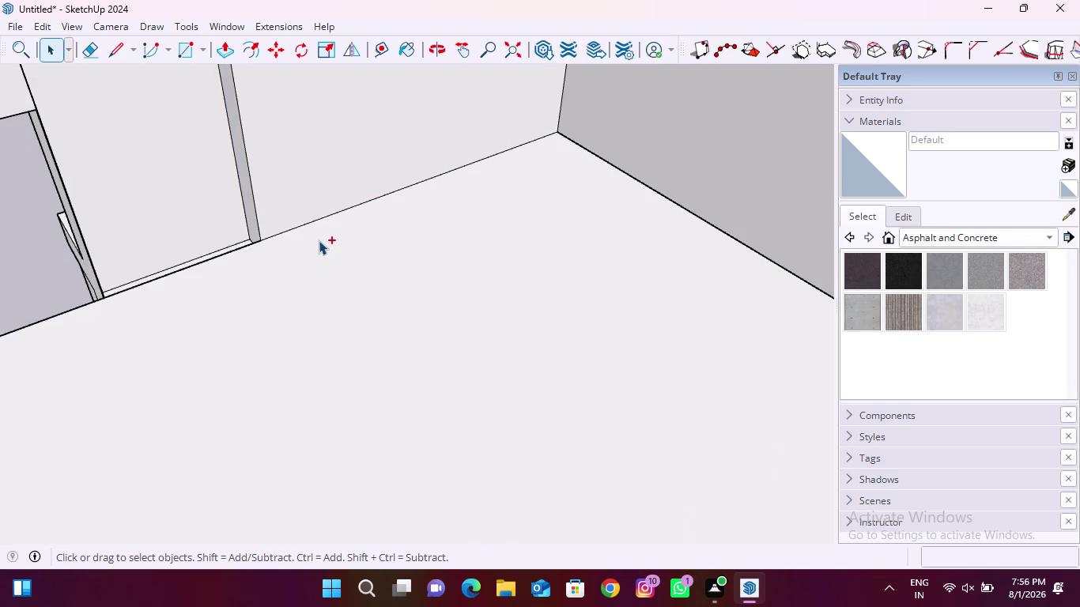
key(ctrl+z)
Delete the two stray edges by the thin strip, then view the house interior.
scroll(down, 3)
middle_drag(144, 327, 499, 149)
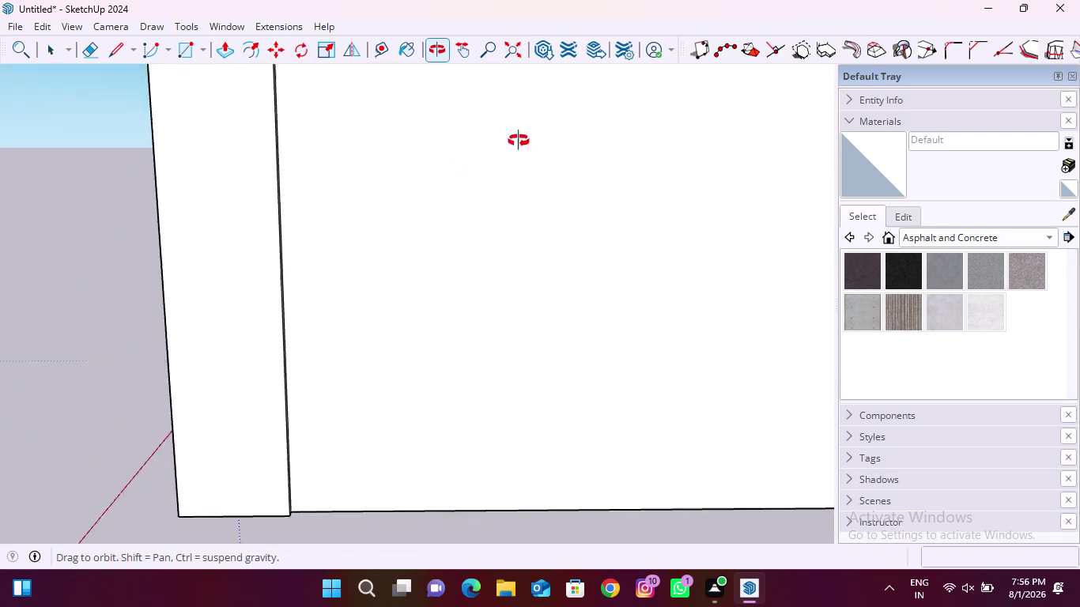
middle_drag(499, 149, 705, 110)
scroll(up, 3)
scroll(down, 3)
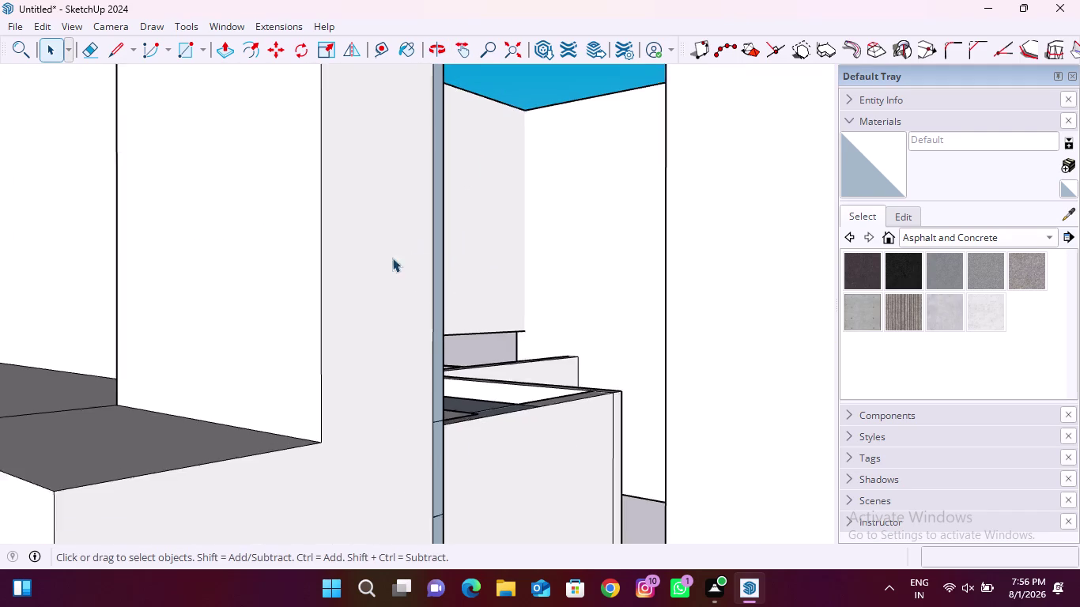
scroll(down, 3)
scroll(up, 3)
click(431, 379)
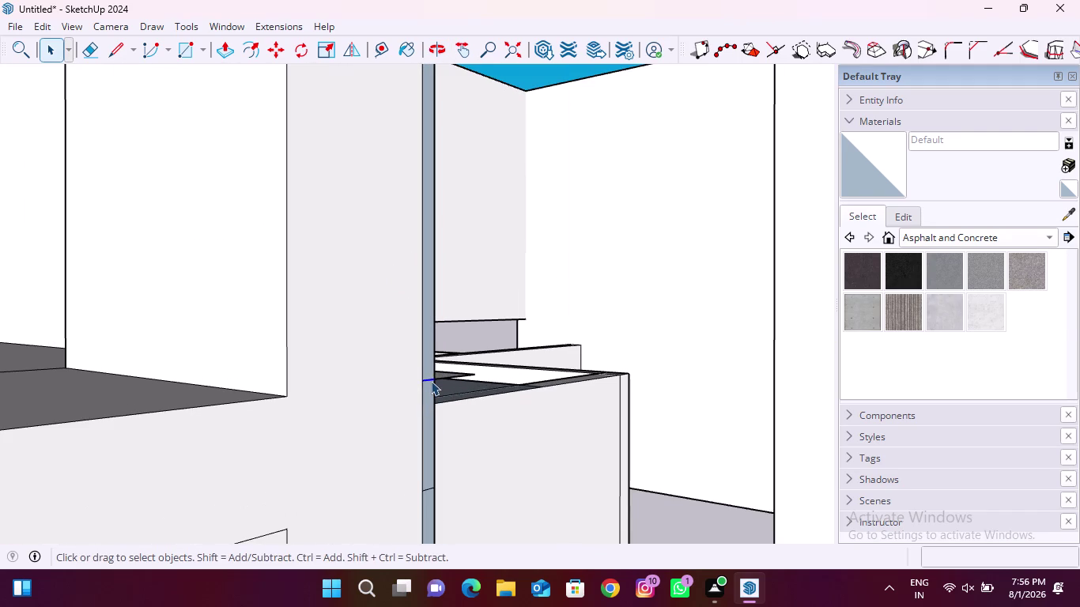
key(Delete)
scroll(up, 3)
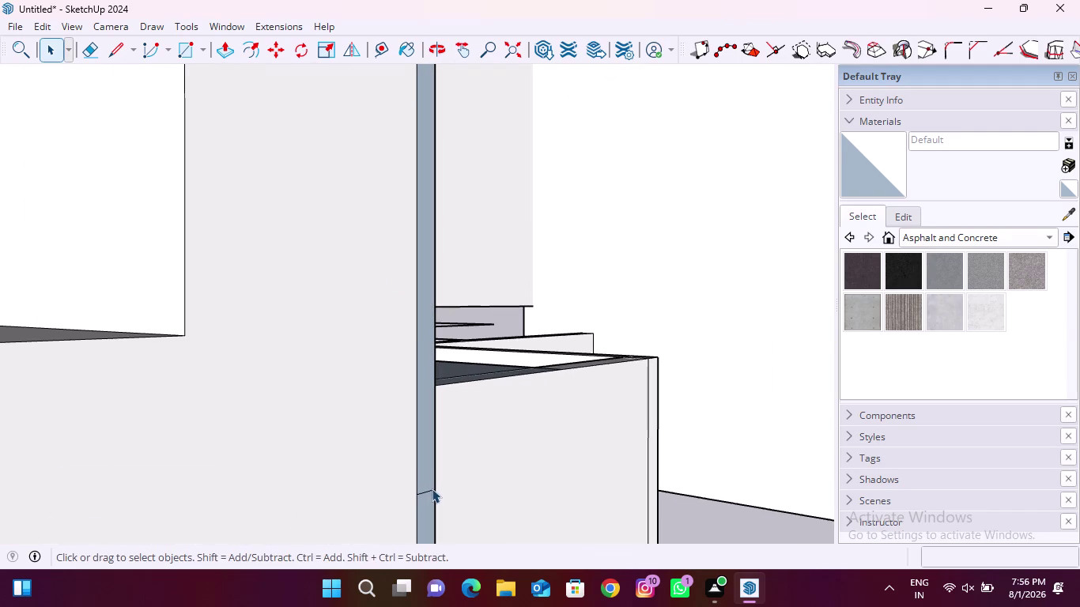
click(432, 488)
key(Delete)
scroll(down, 3)
middle_drag(571, 299, 533, 337)
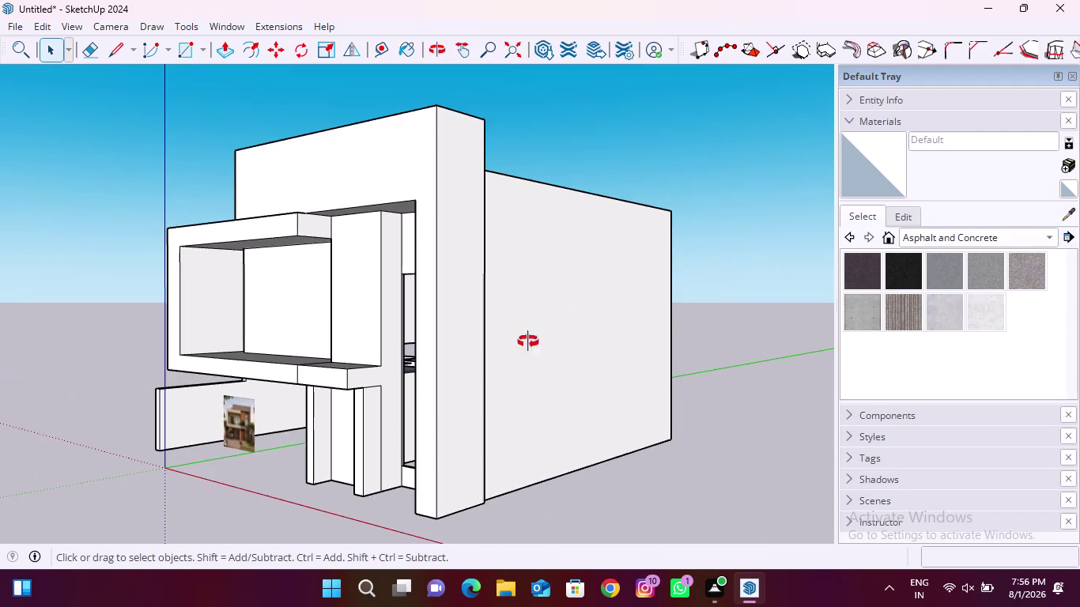
middle_drag(533, 338, 95, 529)
scroll(up, 3)
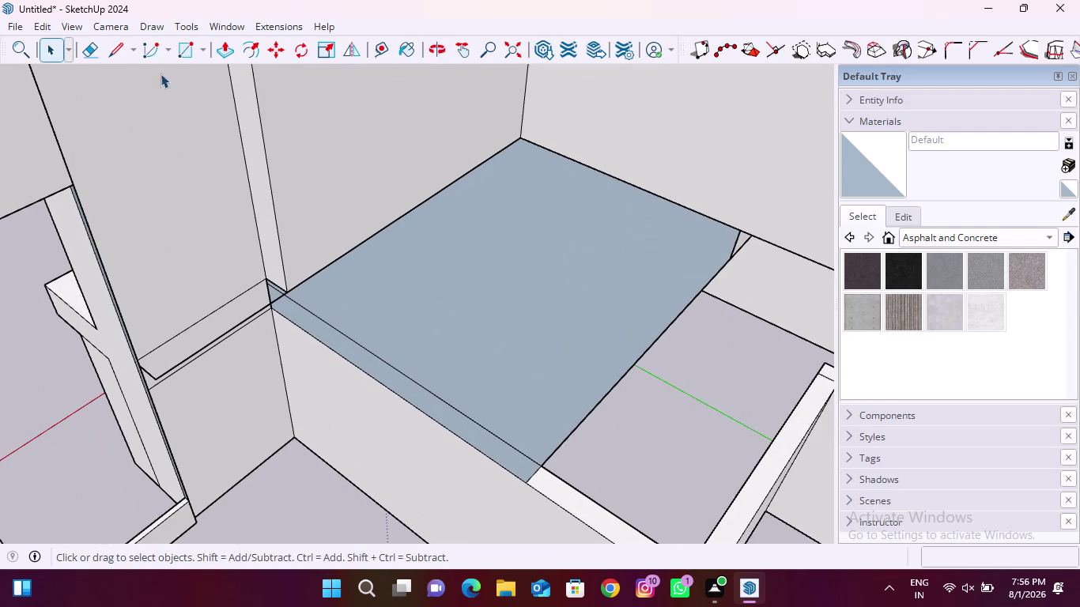
Draw a floor rectangle between opposite inner corners of the upper storey walls.
click(191, 51)
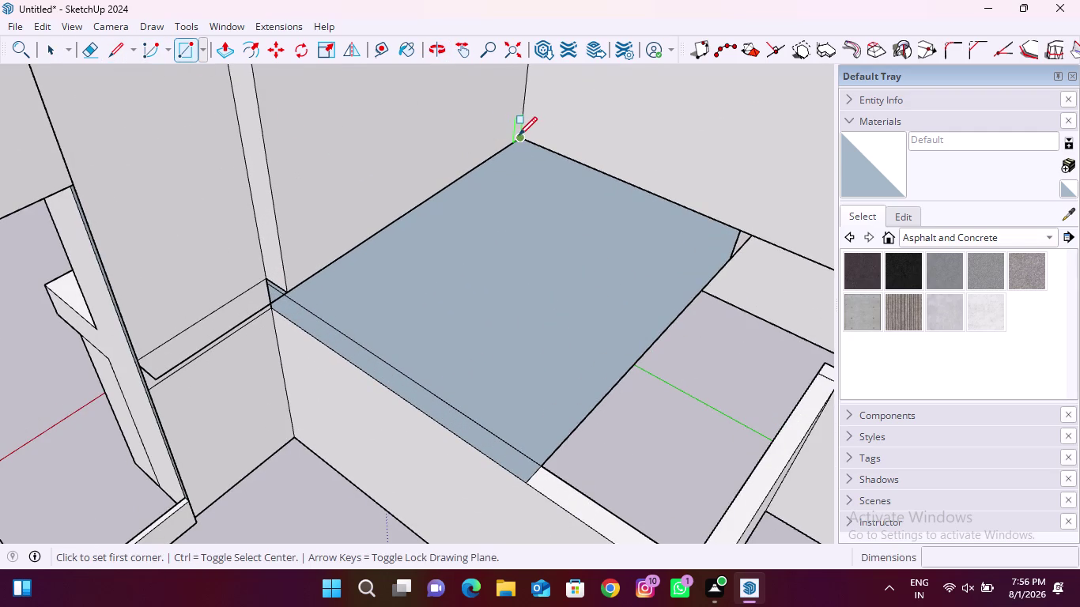
click(519, 136)
key(Up)
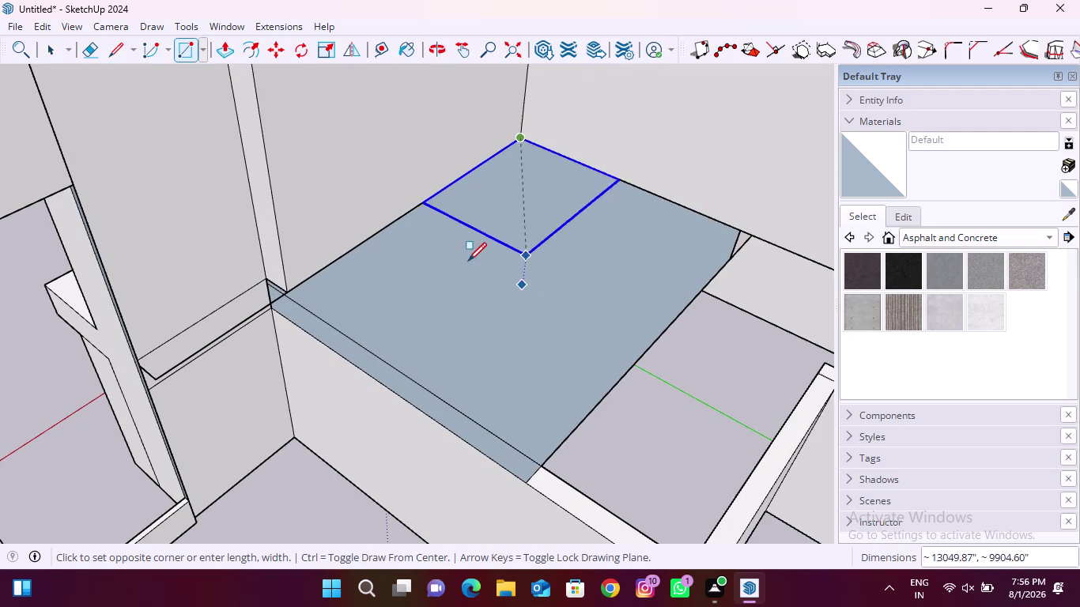
scroll(down, 3)
middle_drag(575, 238, 0, 482)
scroll(up, 3)
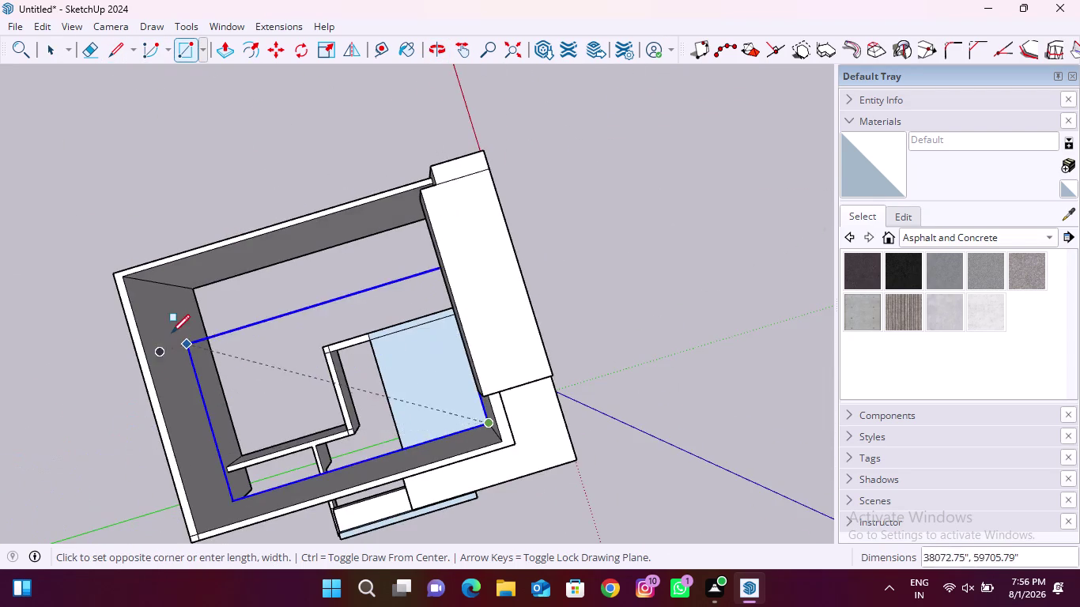
scroll(up, 3)
click(172, 257)
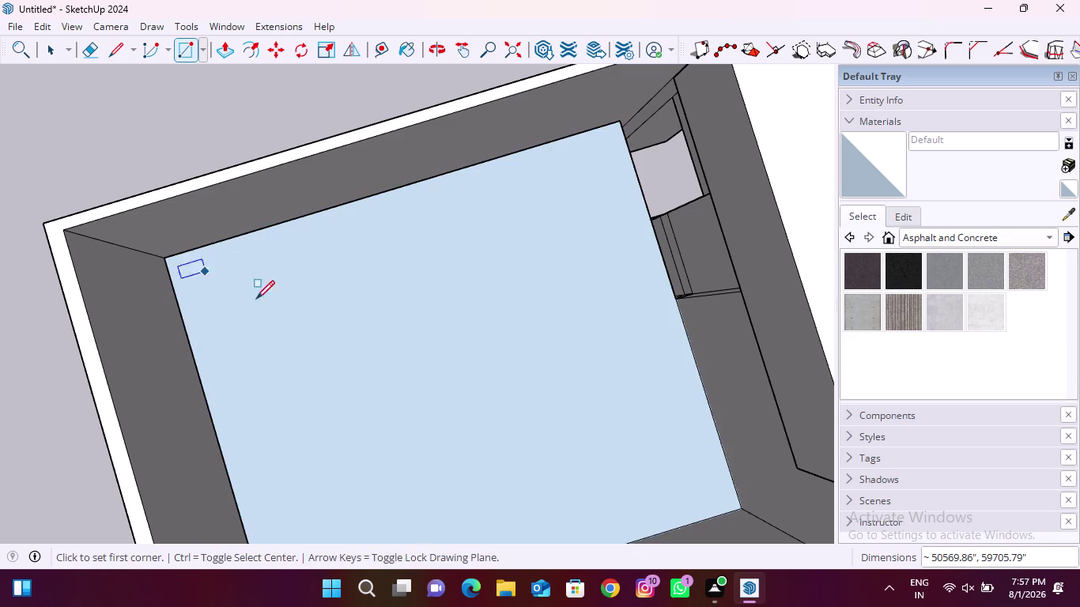
scroll(down, 3)
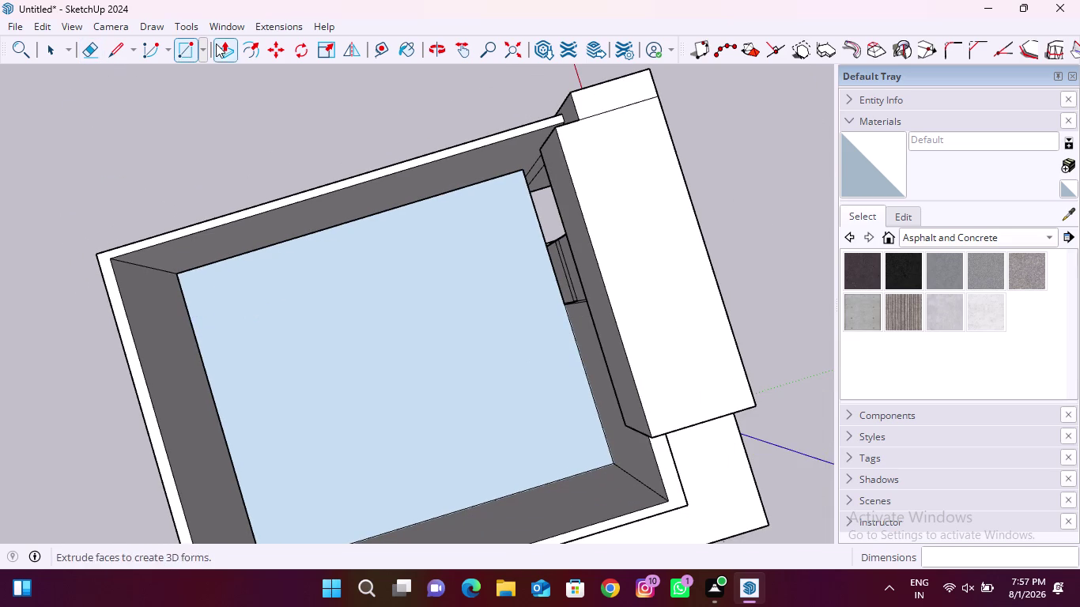
Start a Push/Pull extrusion on the new floor face.
click(216, 44)
click(444, 283)
middle_drag(813, 188, 278, 256)
scroll(down, 3)
click(506, 45)
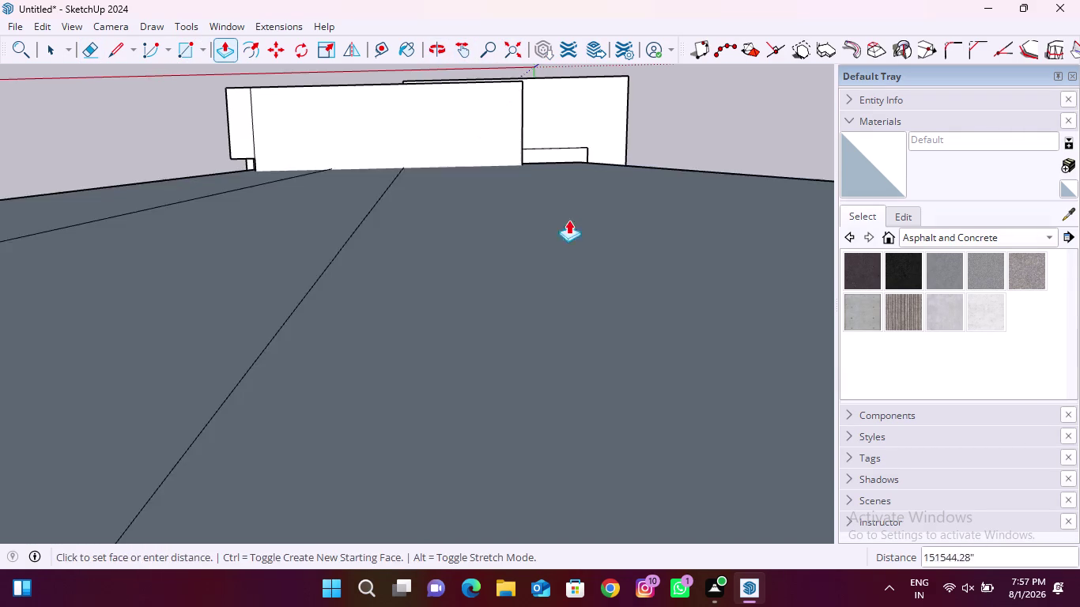
Return to an overall view of the house and push/pull the side-opening slab face.
middle_drag(595, 207, 72, 227)
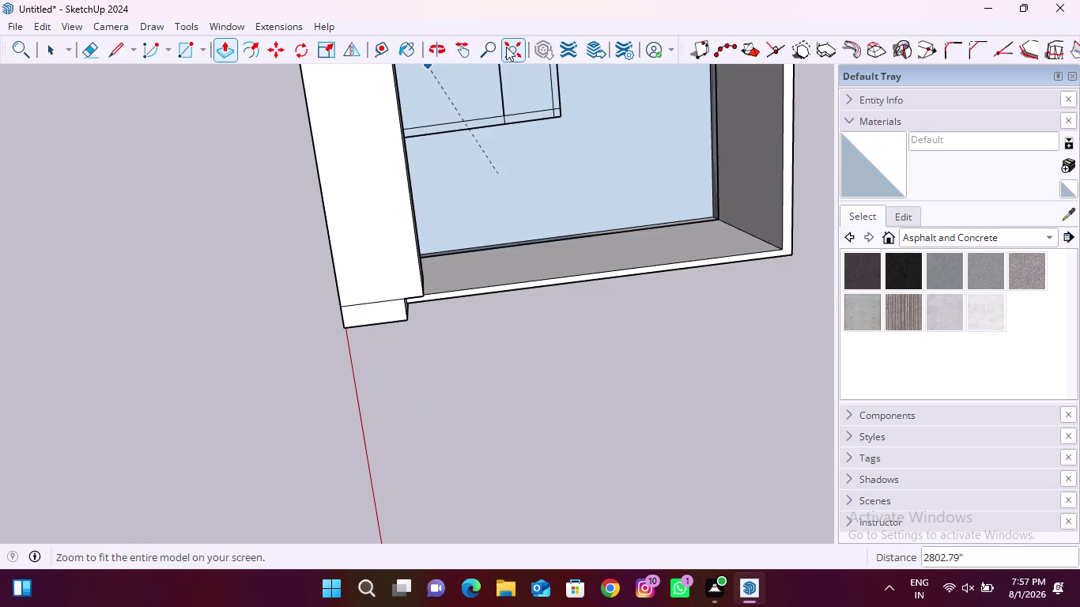
click(508, 46)
scroll(down, 3)
middle_drag(196, 243, 597, 71)
middle_drag(256, 446, 340, 310)
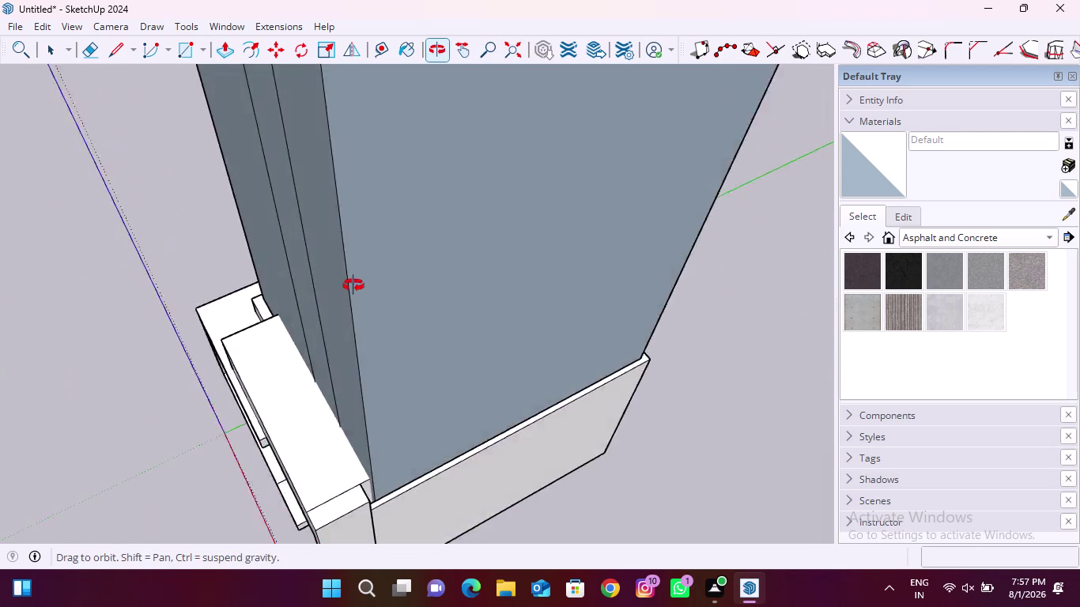
middle_drag(340, 309, 425, 175)
scroll(down, 3)
scroll(up, 3)
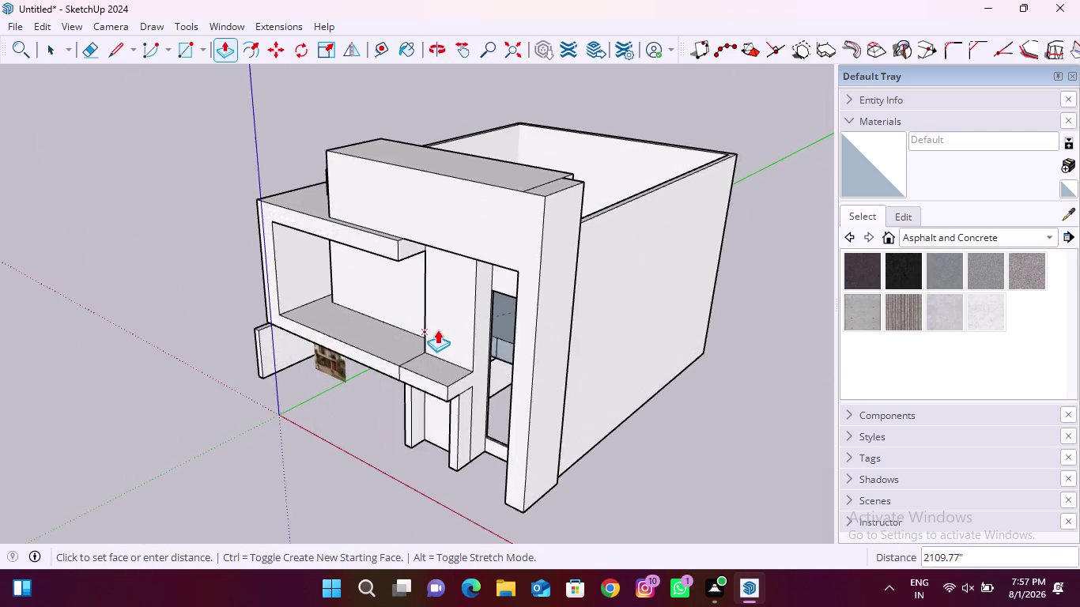
scroll(up, 3)
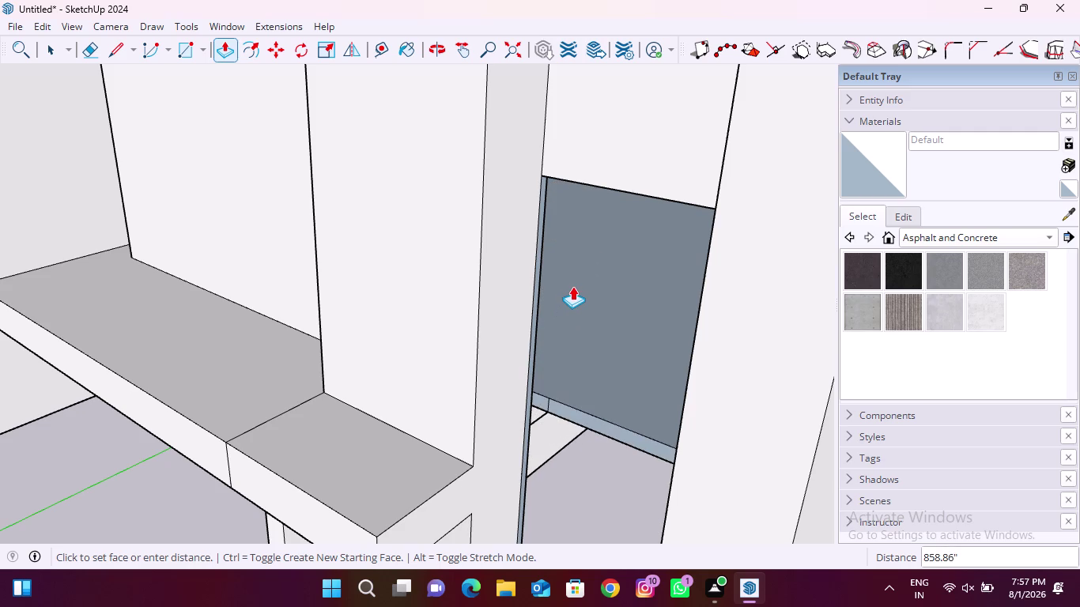
click(572, 288)
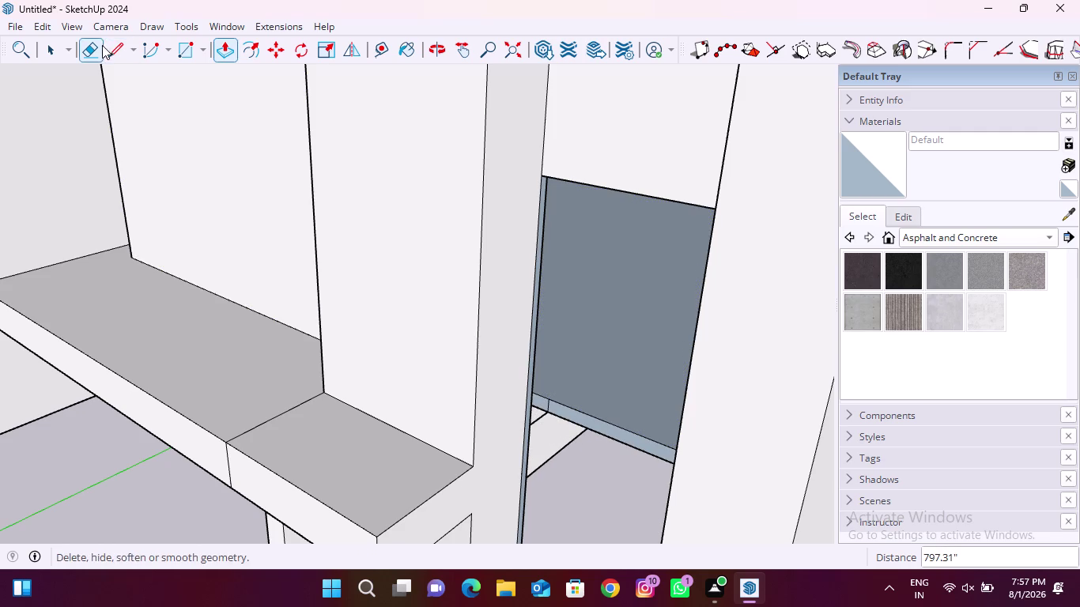
drag(101, 46, 109, 50)
scroll(up, 3)
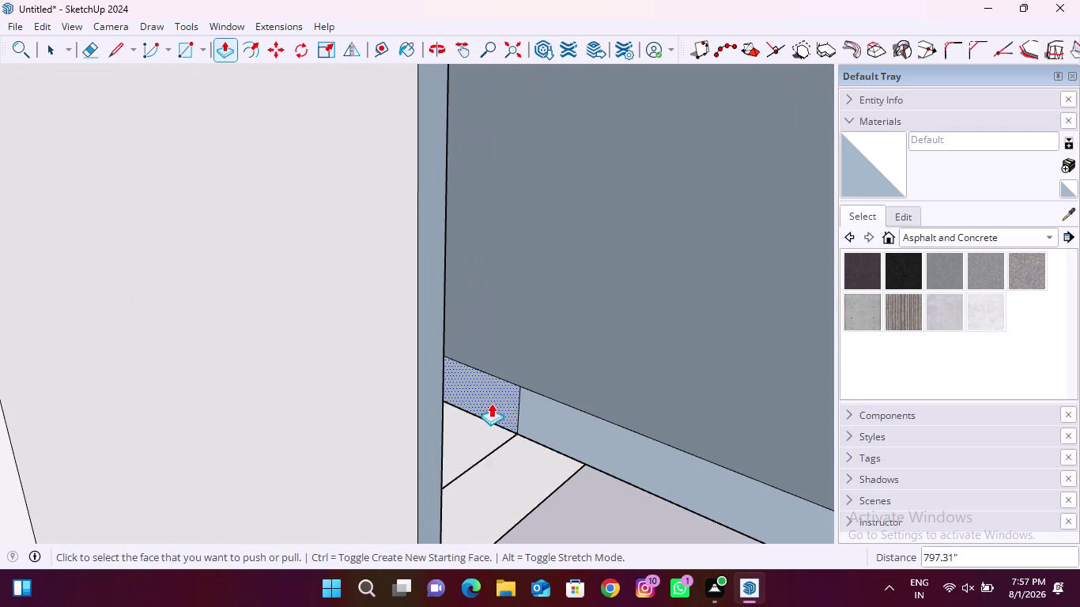
Erase the stray edge beside the slab with the Eraser.
click(95, 49)
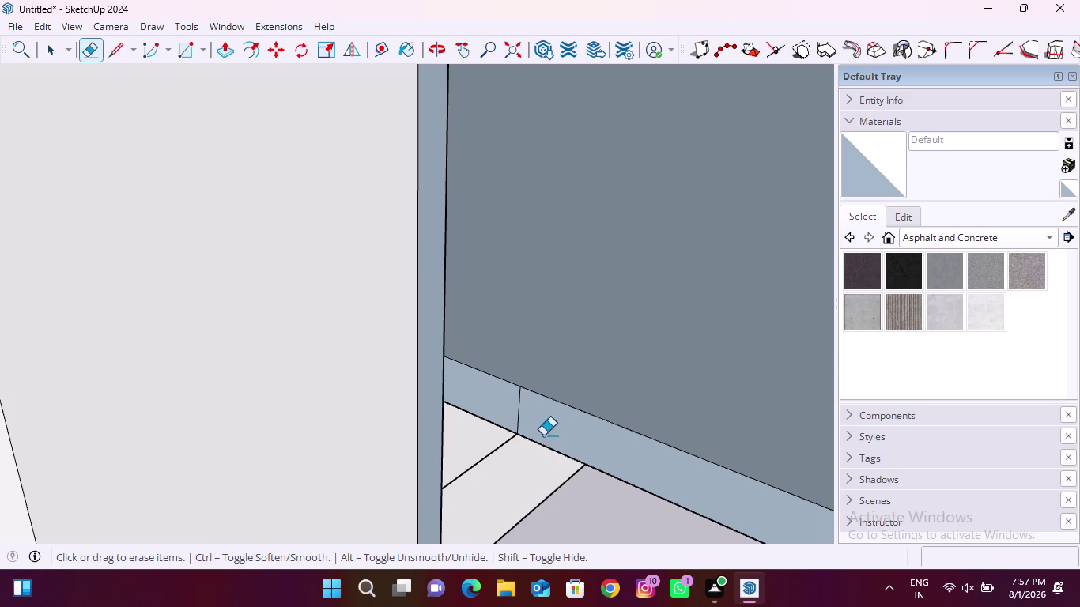
drag(540, 432, 507, 413)
scroll(down, 3)
middle_drag(475, 457, 506, 420)
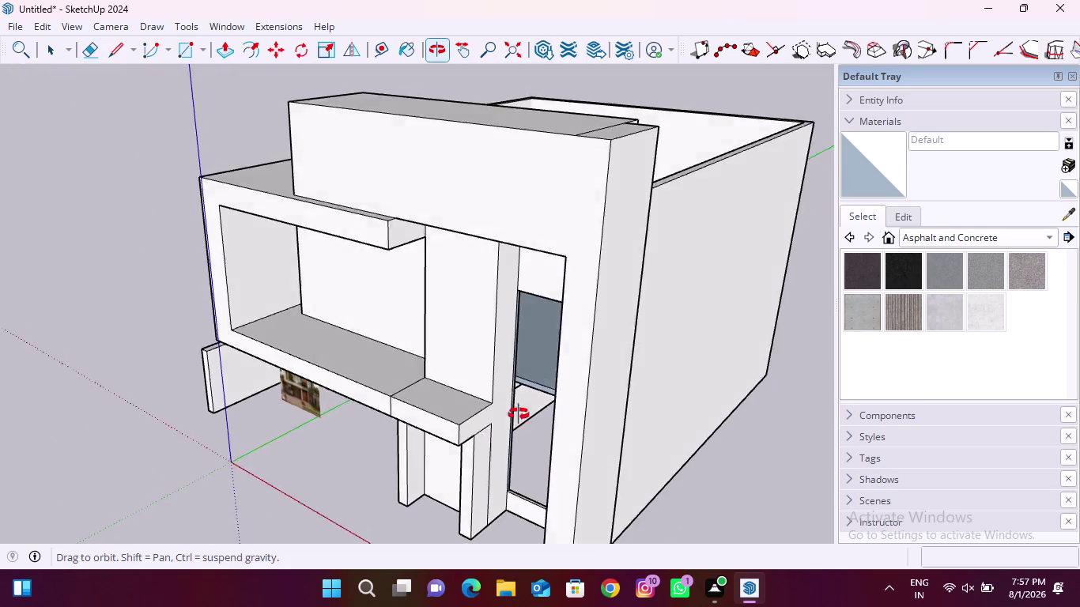
middle_drag(506, 420, 571, 389)
Select the slab face in the side opening and open its context menu.
key(space)
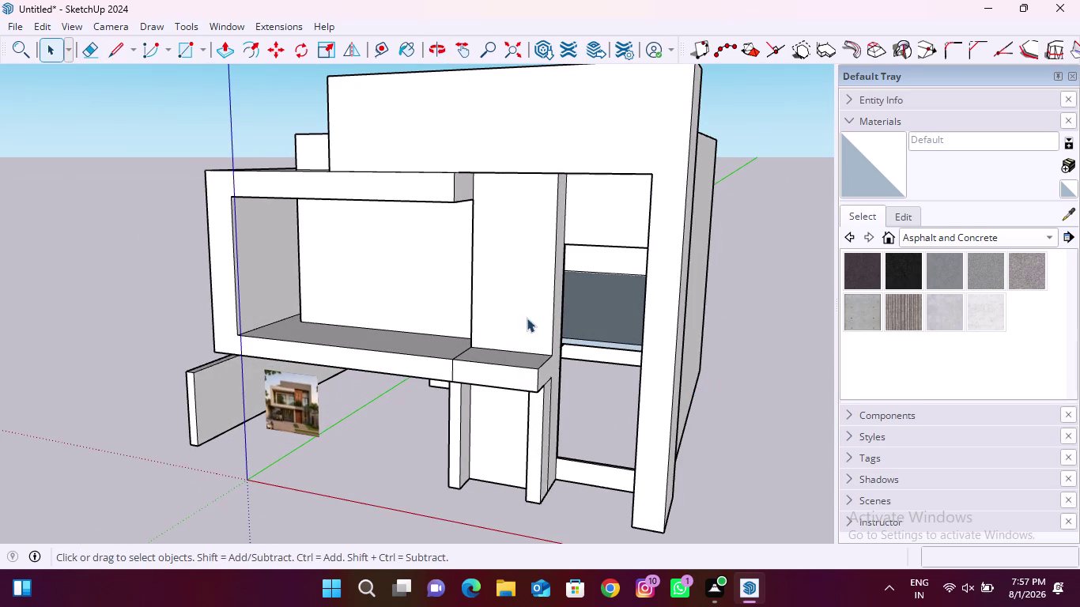
click(612, 316)
right_click(611, 316)
Reverse the thin side slab's faces from its context menu.
click(665, 489)
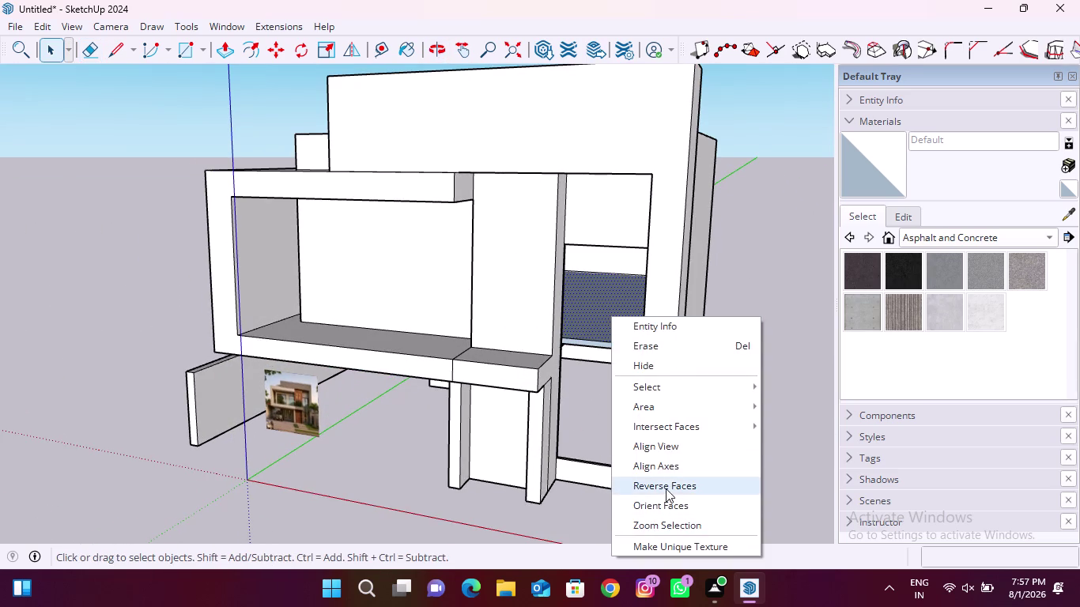
scroll(up, 3)
click(618, 337)
right_click(617, 337)
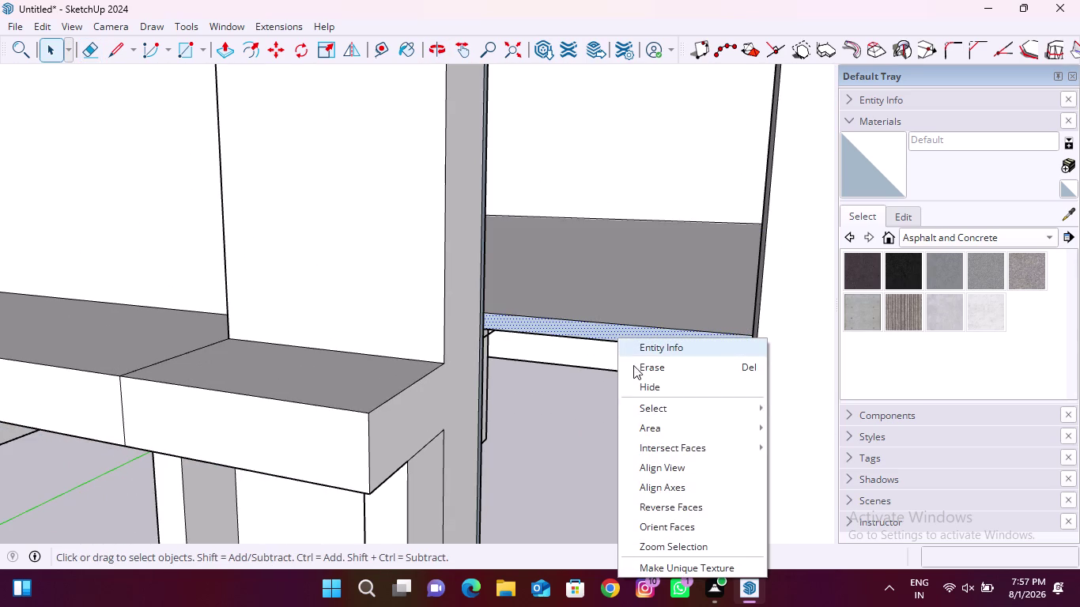
click(651, 506)
From underneath the slab, delete the stray diagonal edge and one more selected element.
scroll(down, 3)
middle_drag(536, 465, 610, 364)
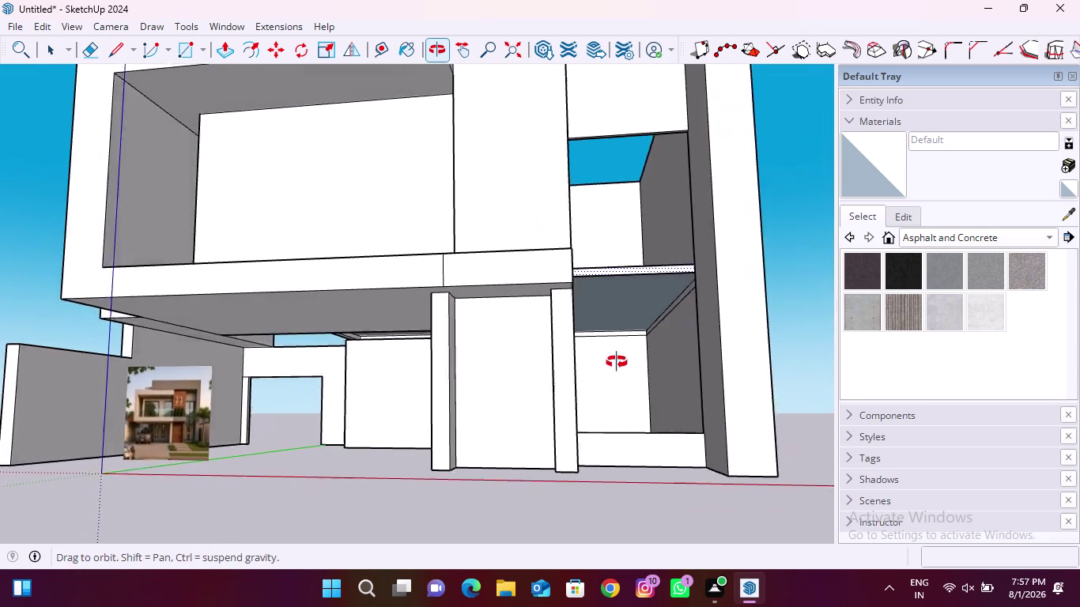
middle_drag(610, 364, 636, 370)
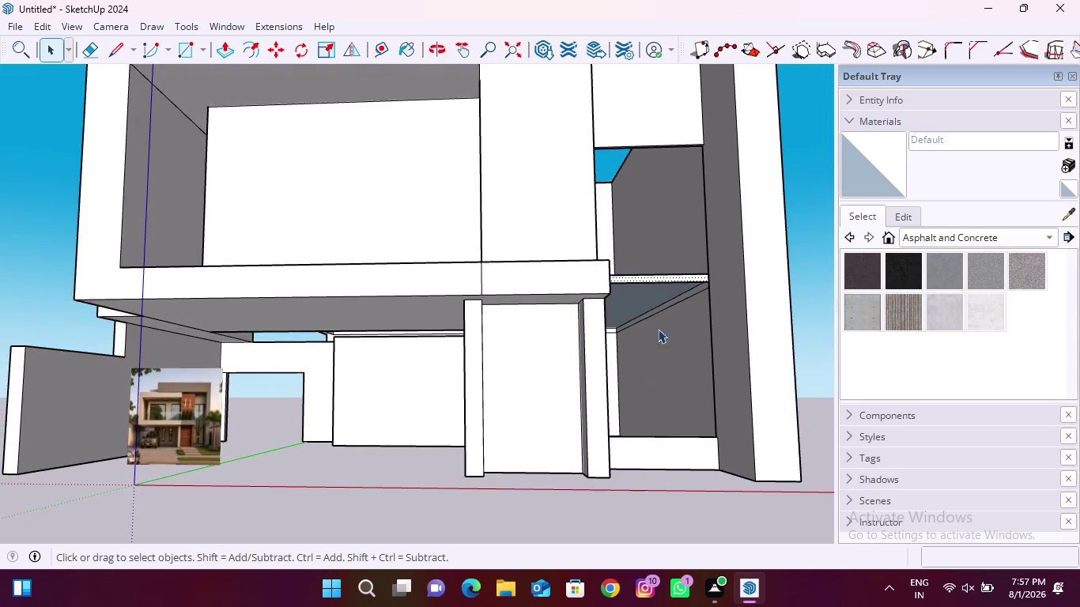
scroll(up, 3)
middle_drag(667, 316, 679, 292)
scroll(up, 3)
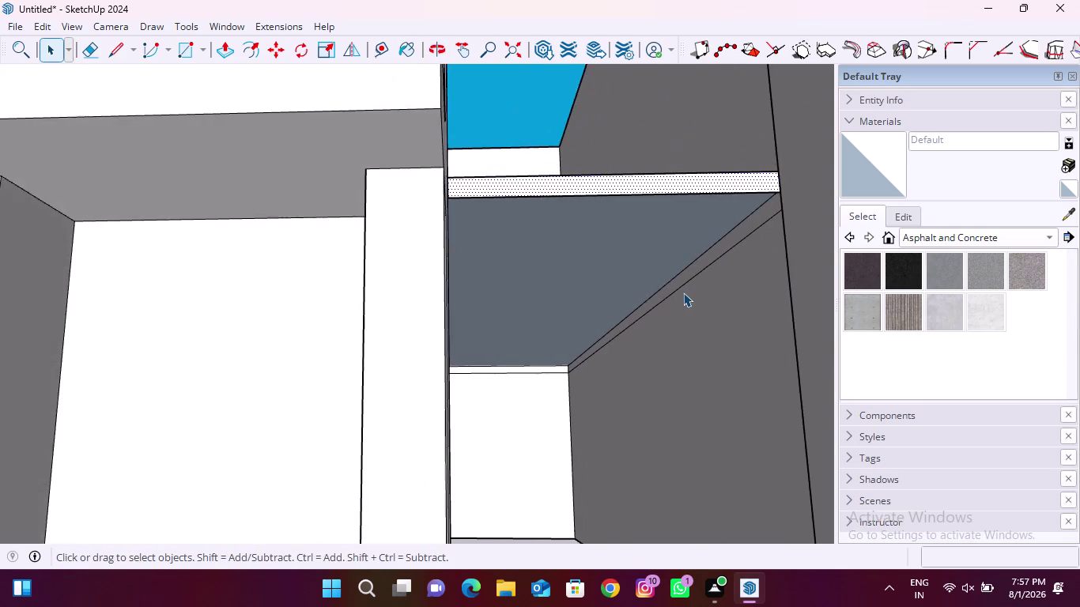
scroll(up, 3)
click(691, 280)
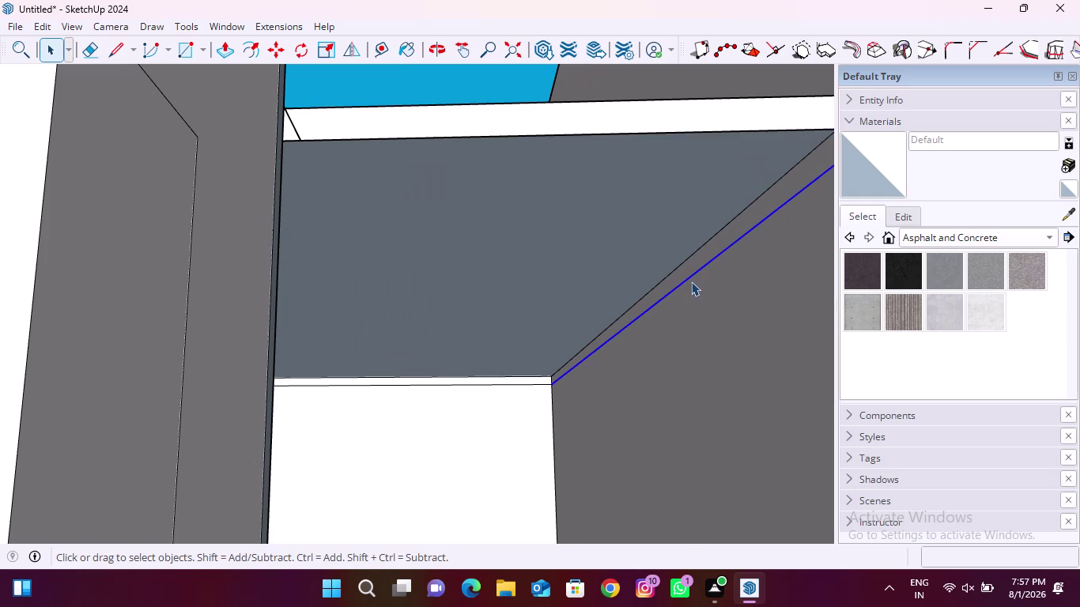
key(Delete)
click(534, 386)
key(Delete)
scroll(down, 3)
middle_drag(489, 390, 501, 449)
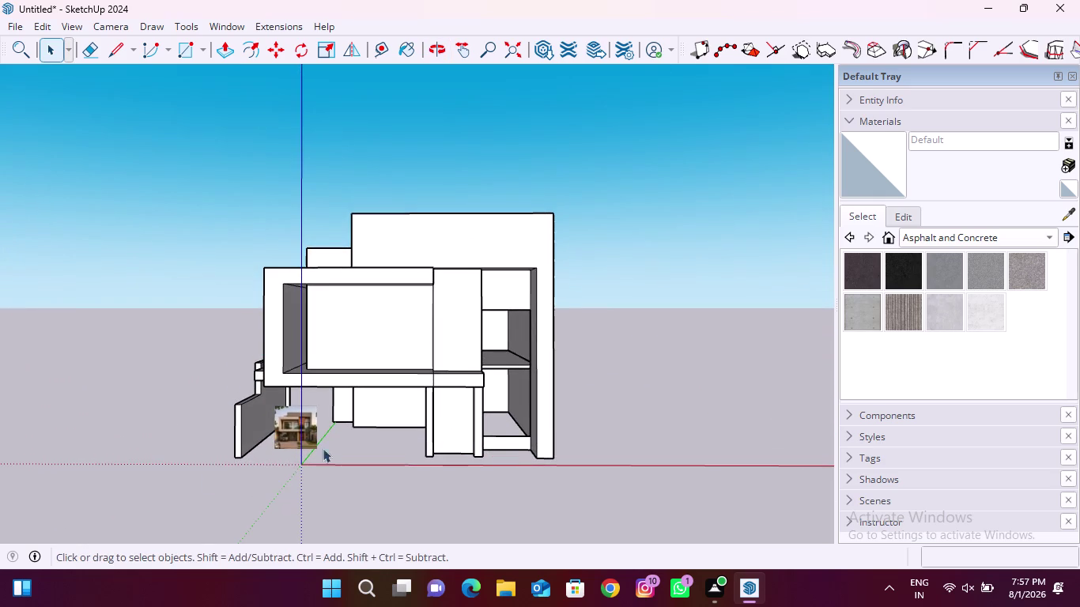
scroll(up, 3)
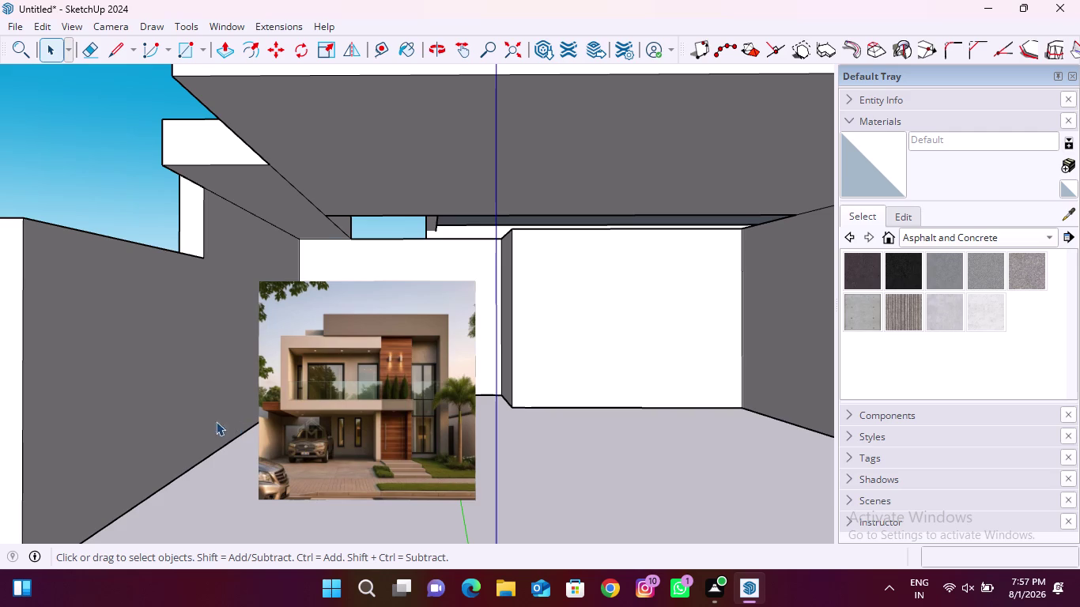
scroll(down, 3)
scroll(down, 3)
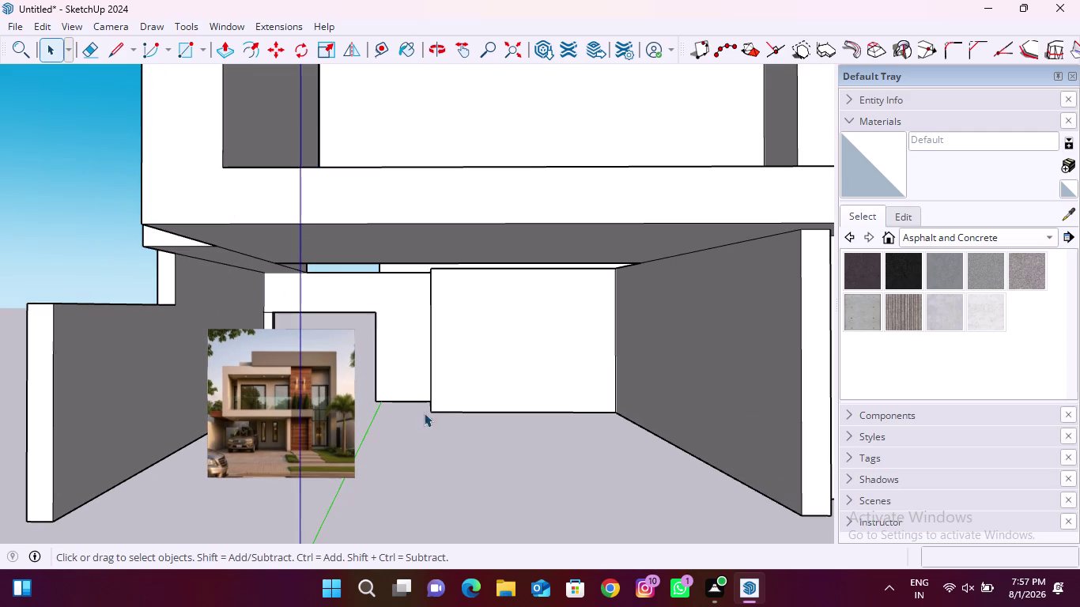
scroll(up, 3)
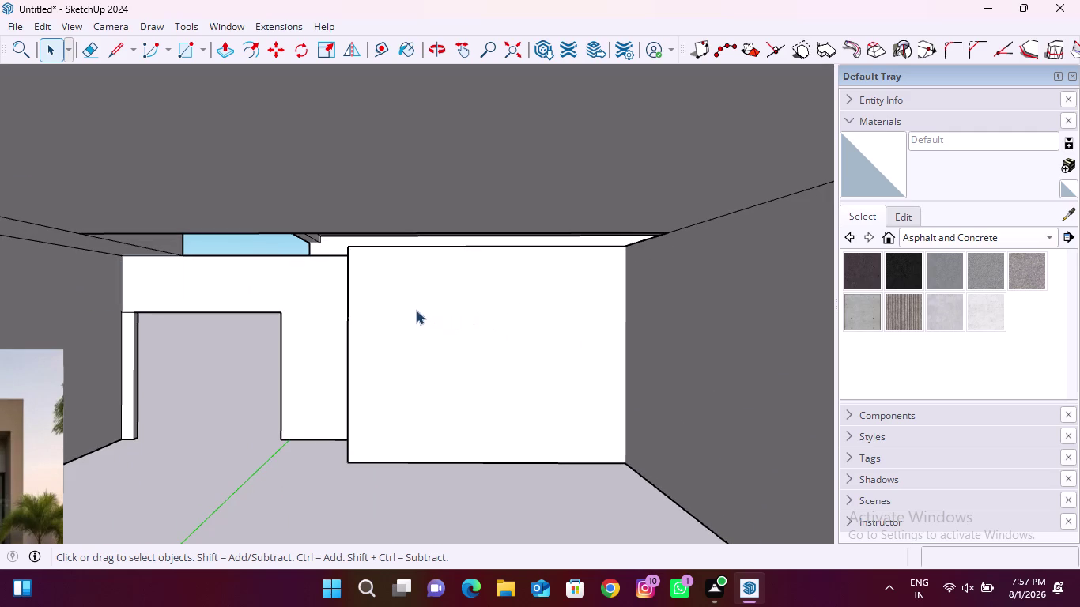
middle_drag(347, 240, 376, 201)
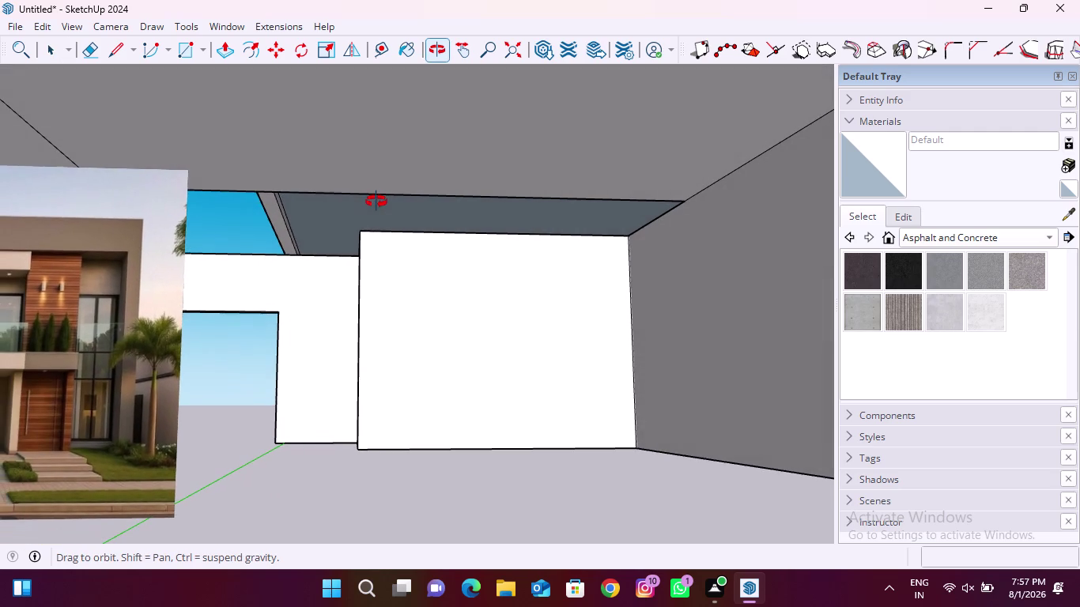
middle_drag(376, 201, 861, 293)
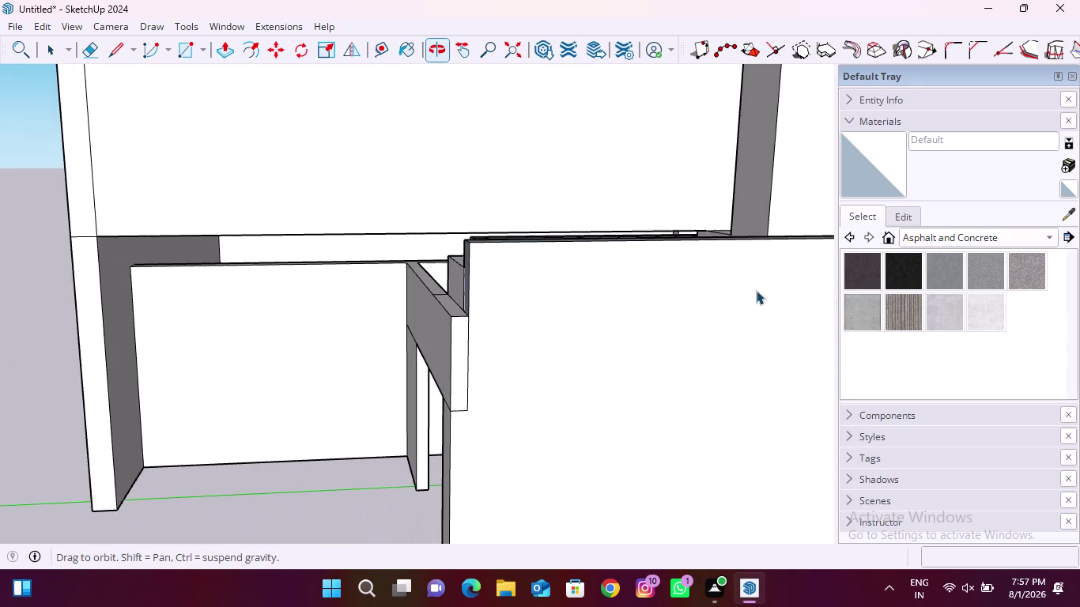
middle_drag(537, 302, 839, 280)
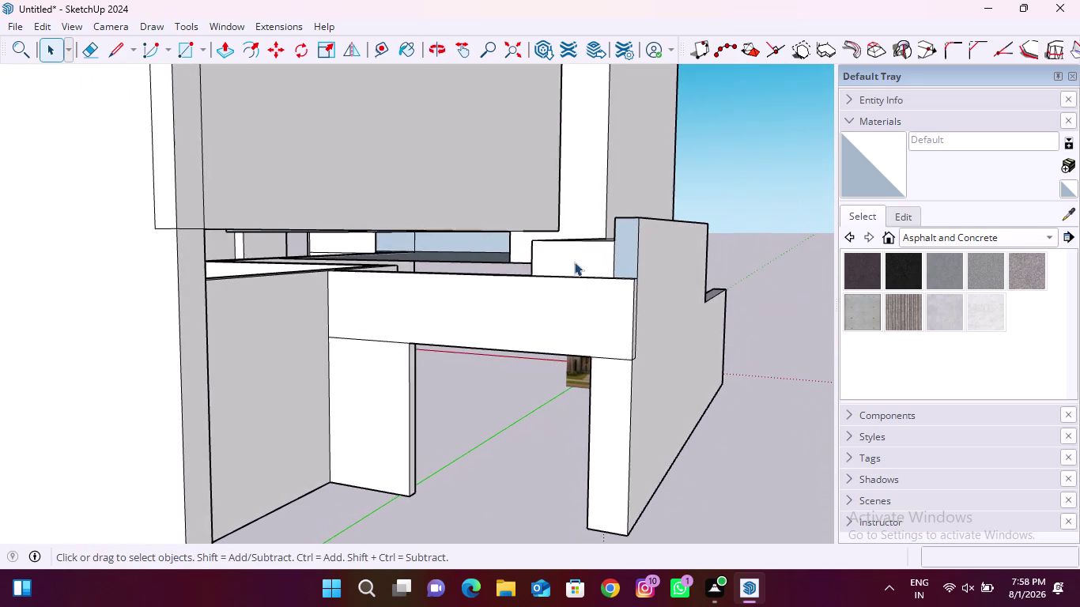
scroll(up, 3)
middle_drag(469, 265, 473, 277)
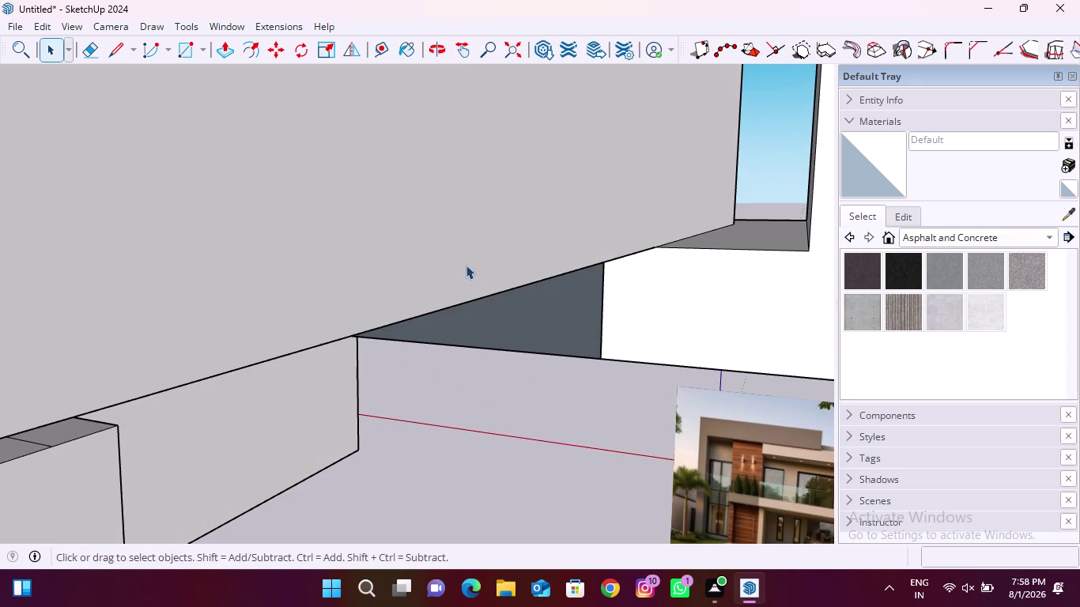
middle_drag(422, 382, 521, 333)
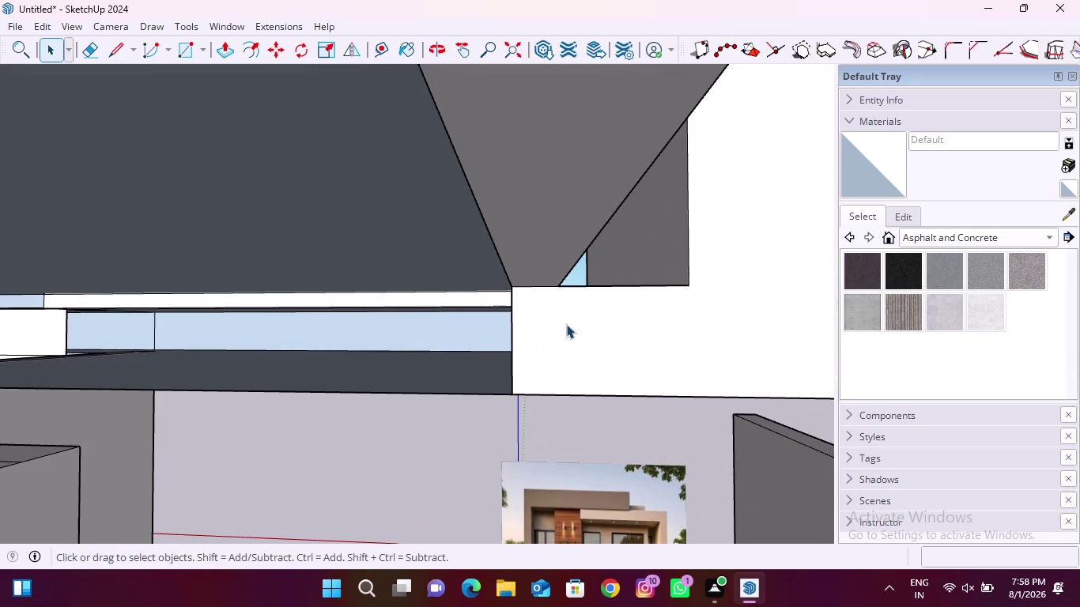
scroll(down, 3)
scroll(down, 3)
middle_drag(0, 339, 130, 331)
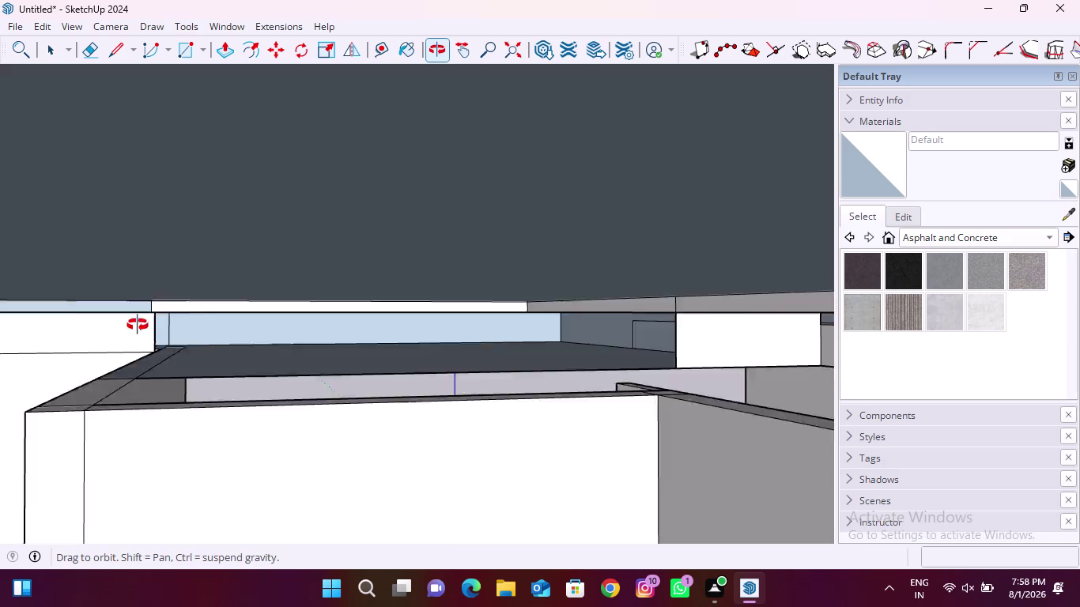
middle_drag(130, 331, 183, 336)
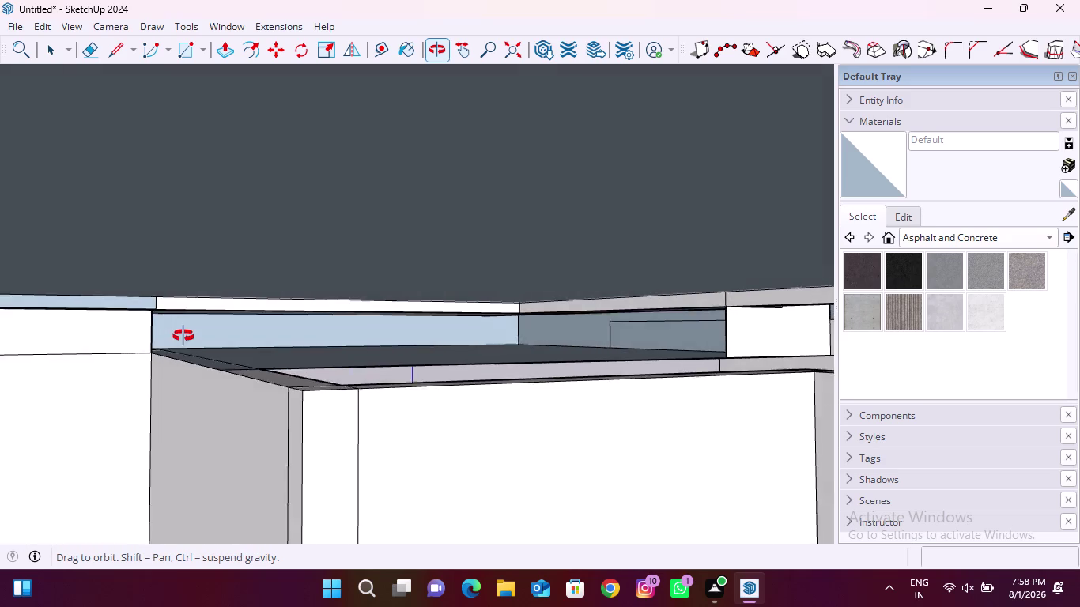
middle_drag(184, 336, 246, 344)
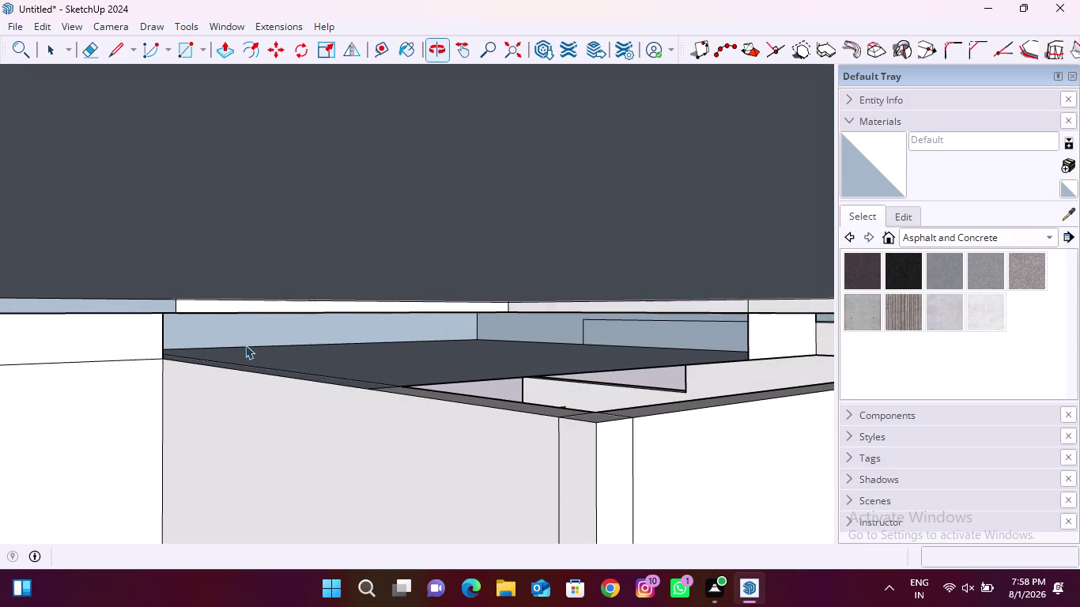
click(179, 55)
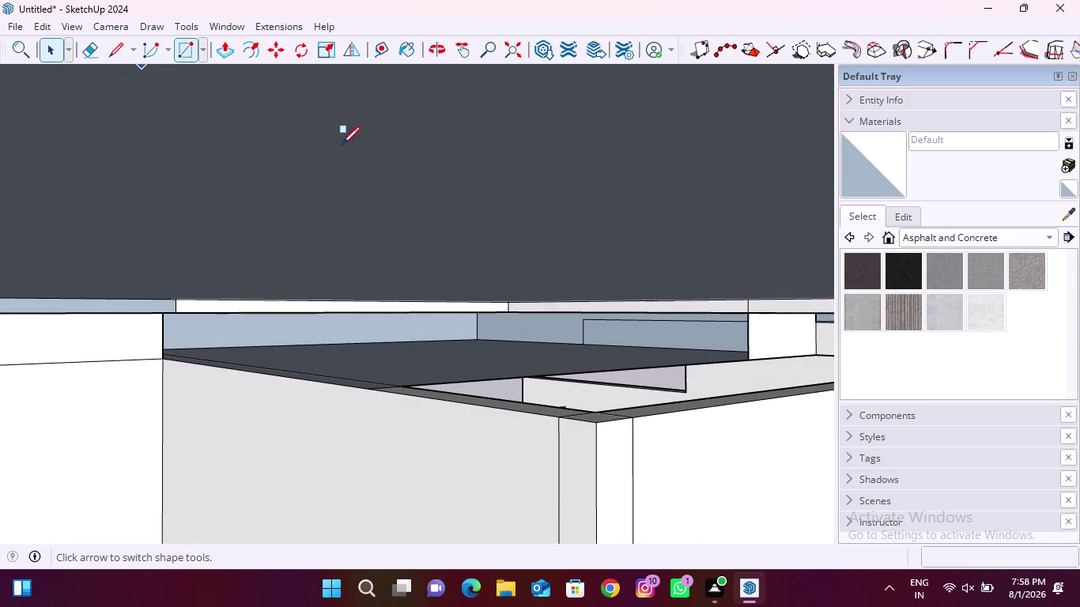
Start a vertical rectangle on the parapet's top edge, then cancel it.
click(749, 357)
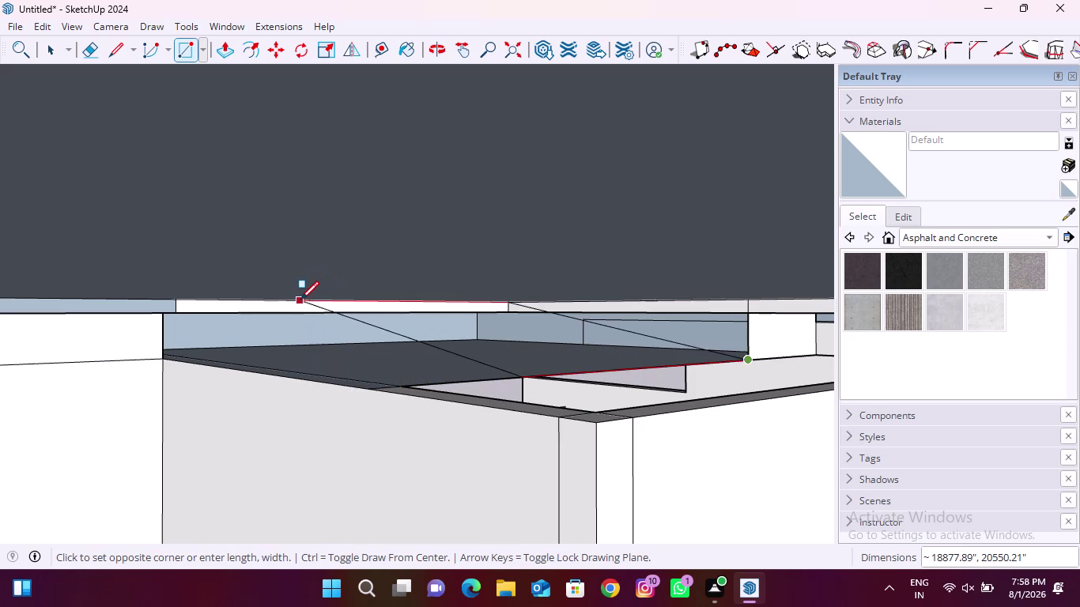
key(Right)
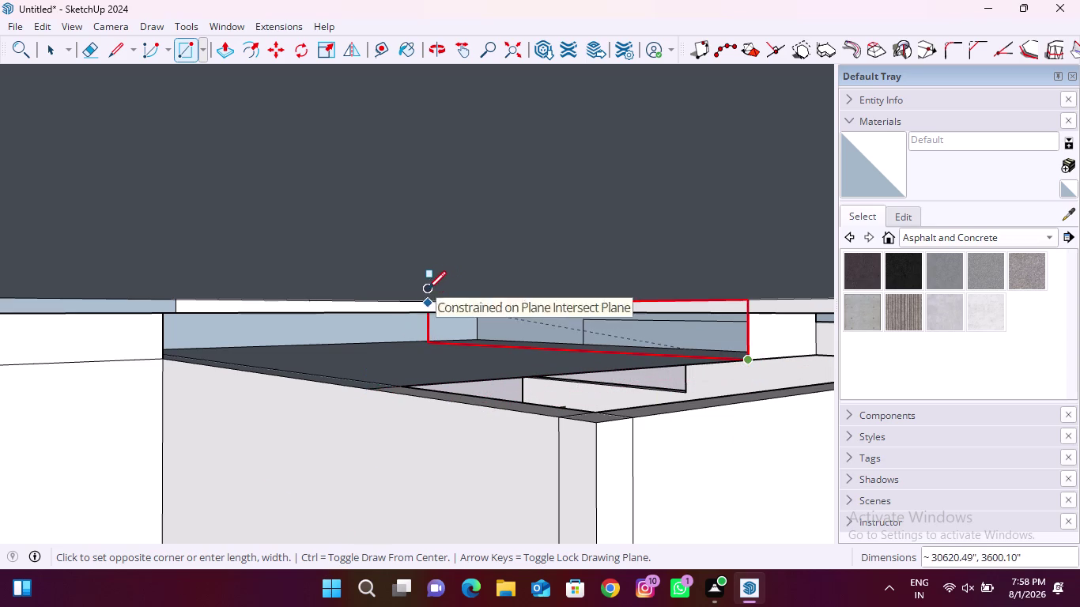
middle_drag(392, 396, 574, 335)
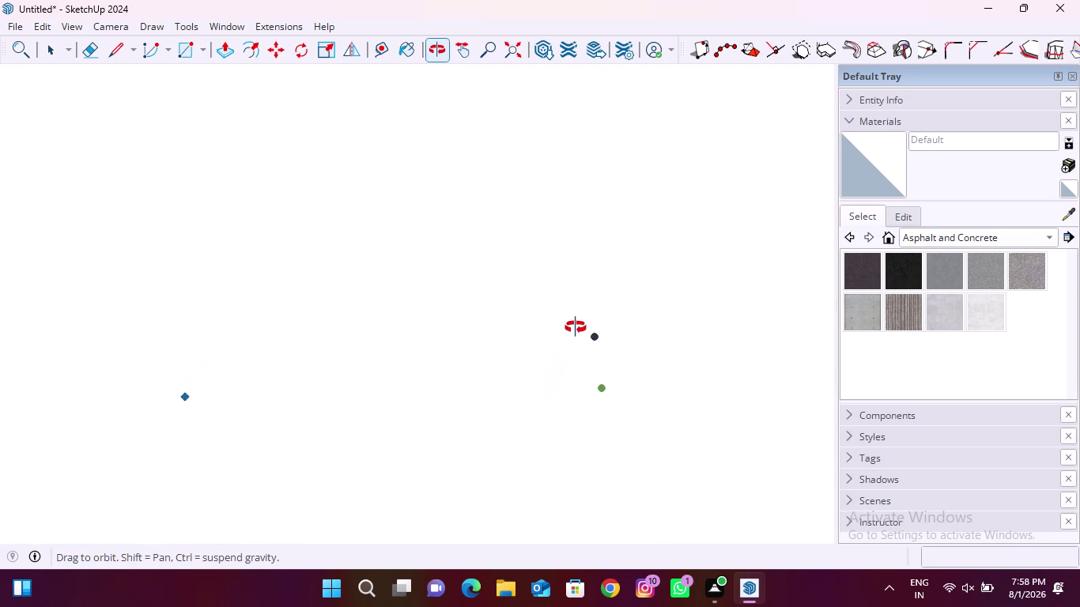
middle_drag(574, 336, 573, 300)
middle_drag(573, 300, 435, 324)
scroll(up, 3)
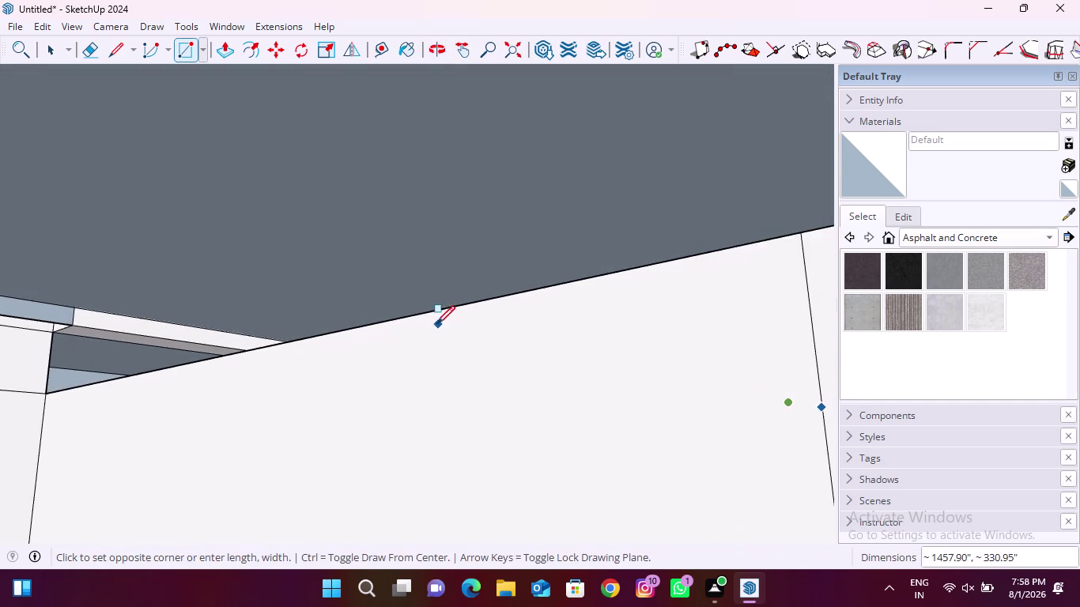
middle_drag(437, 324, 521, 391)
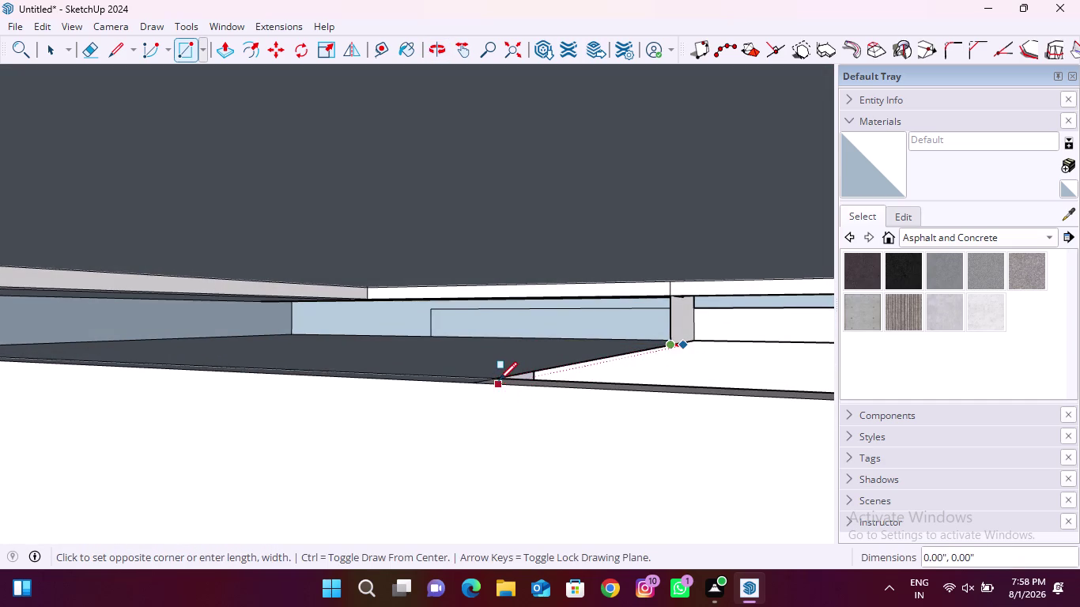
key(Escape)
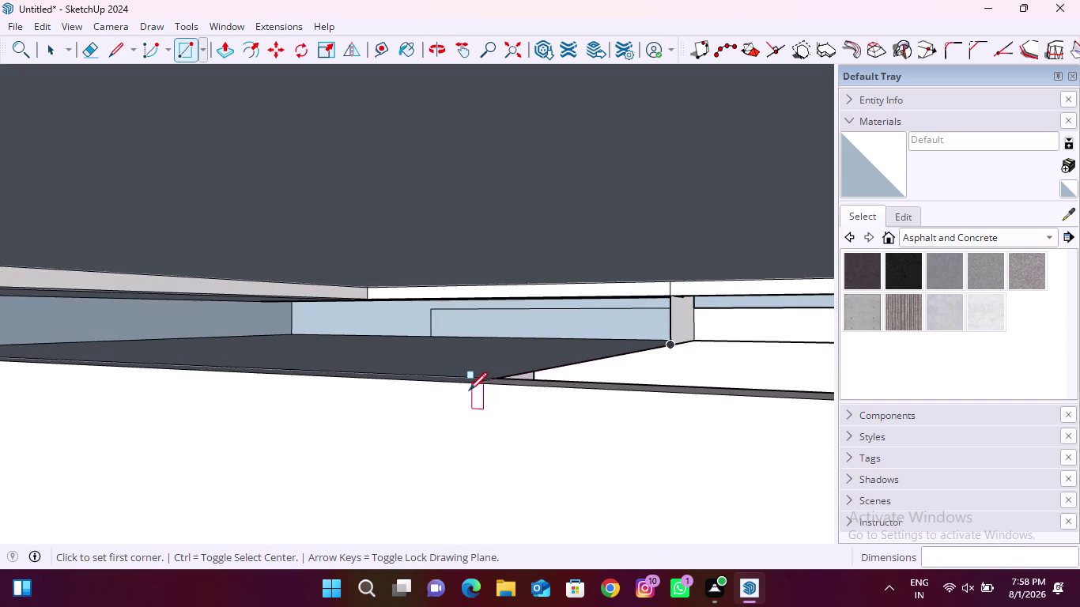
Draw a vertical rectangle from the slab corner that closes the gap.
click(472, 385)
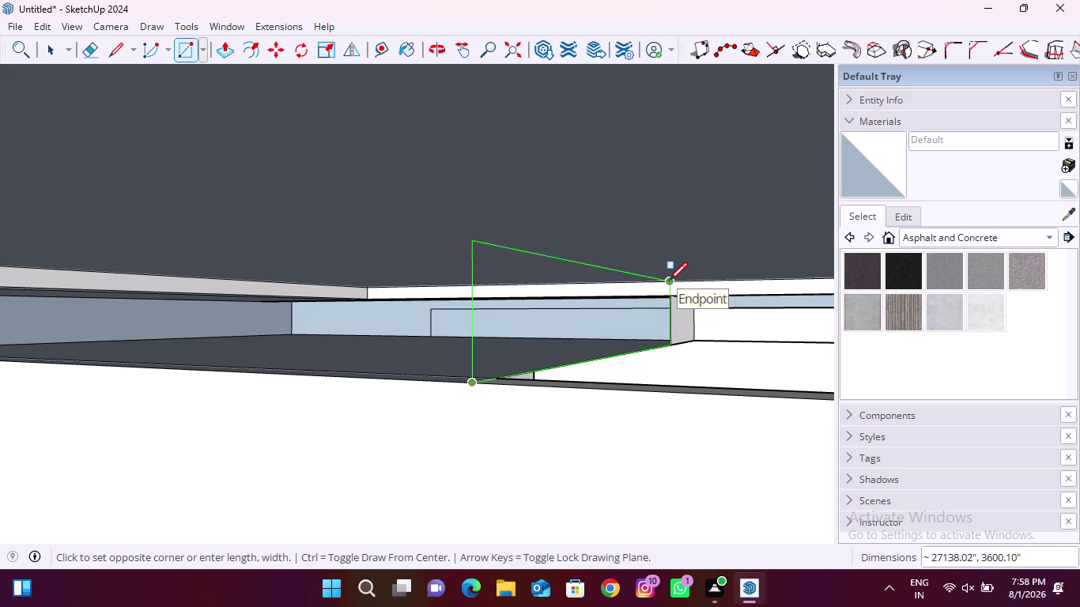
click(669, 281)
scroll(down, 3)
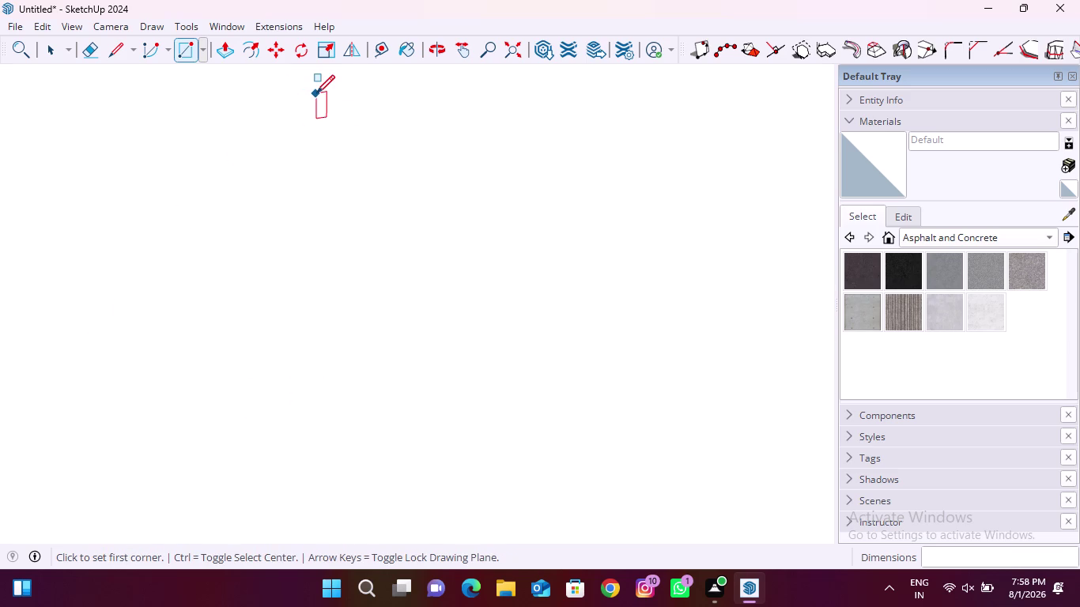
click(525, 50)
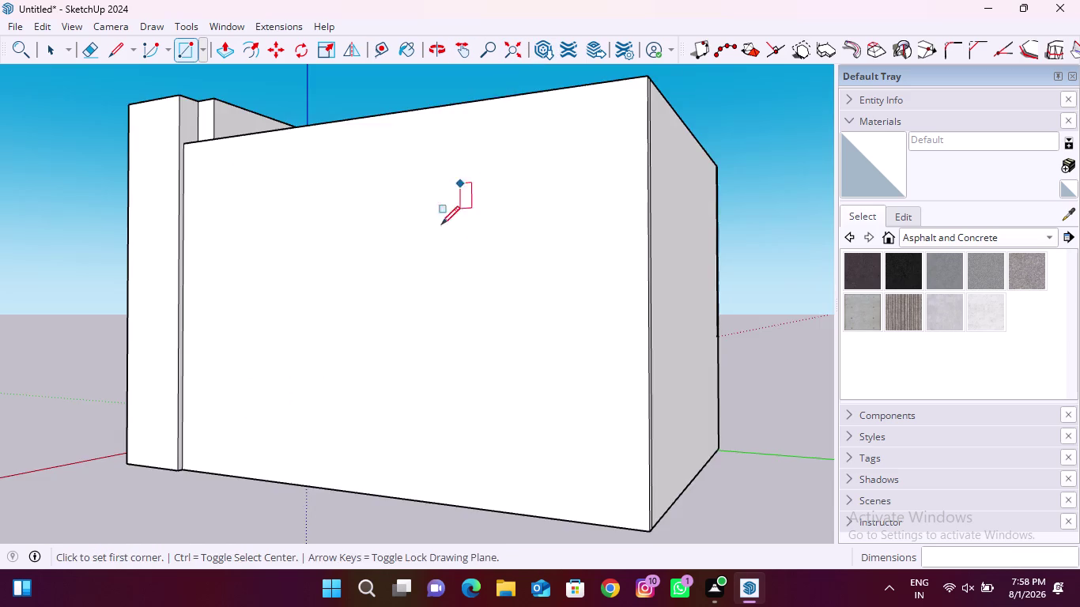
scroll(down, 3)
middle_drag(644, 234, 337, 539)
scroll(up, 3)
scroll(down, 3)
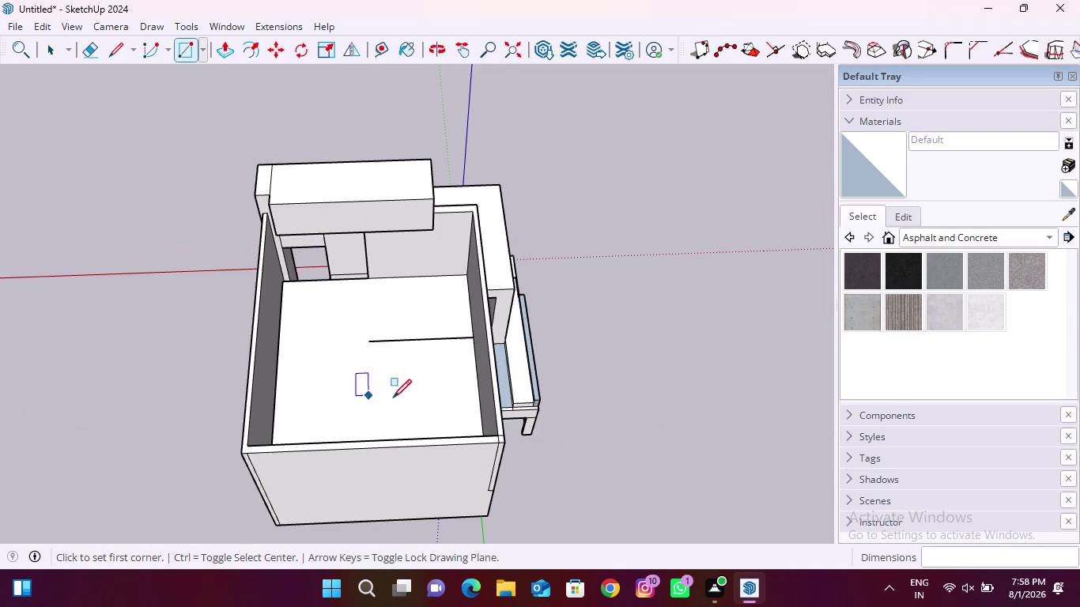
Move in close to the side balcony gap and switch to Push/Pull.
middle_drag(545, 427, 424, 298)
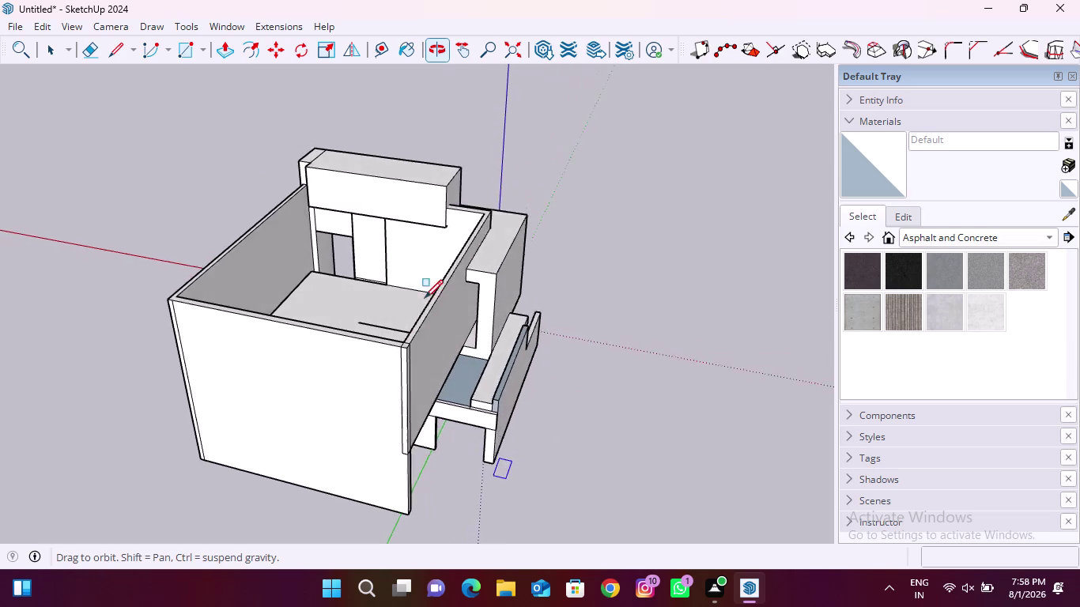
scroll(up, 3)
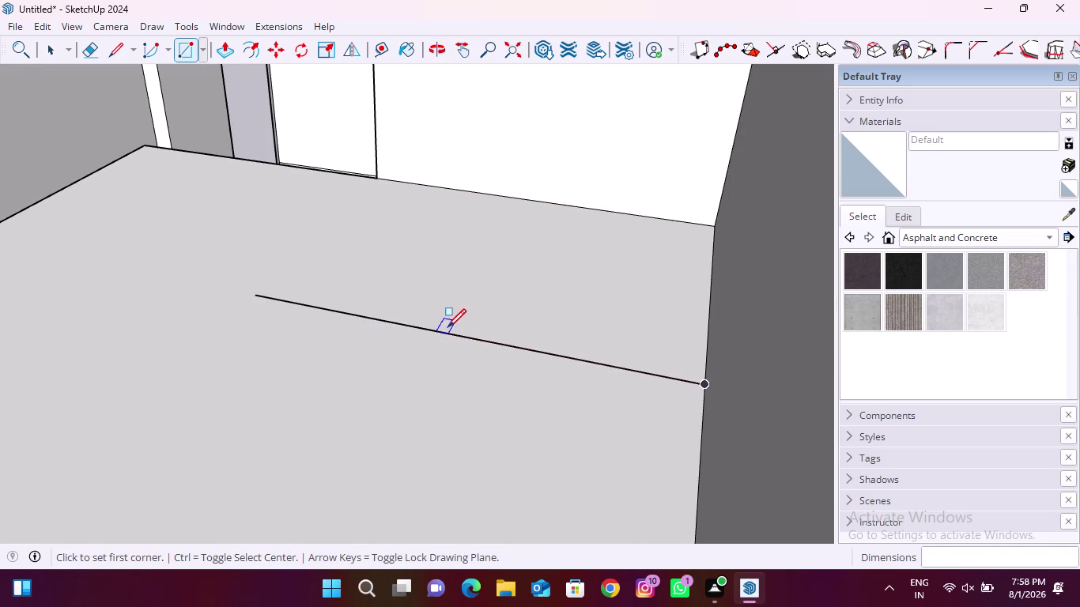
key(Escape)
scroll(down, 3)
middle_drag(417, 429, 405, 351)
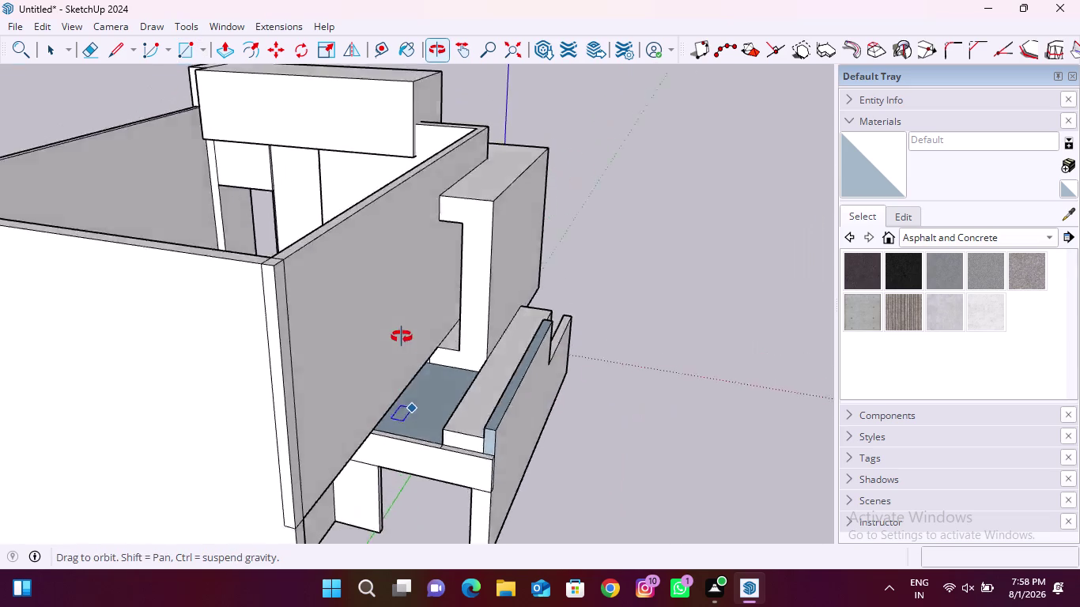
middle_drag(405, 351, 423, 255)
scroll(up, 3)
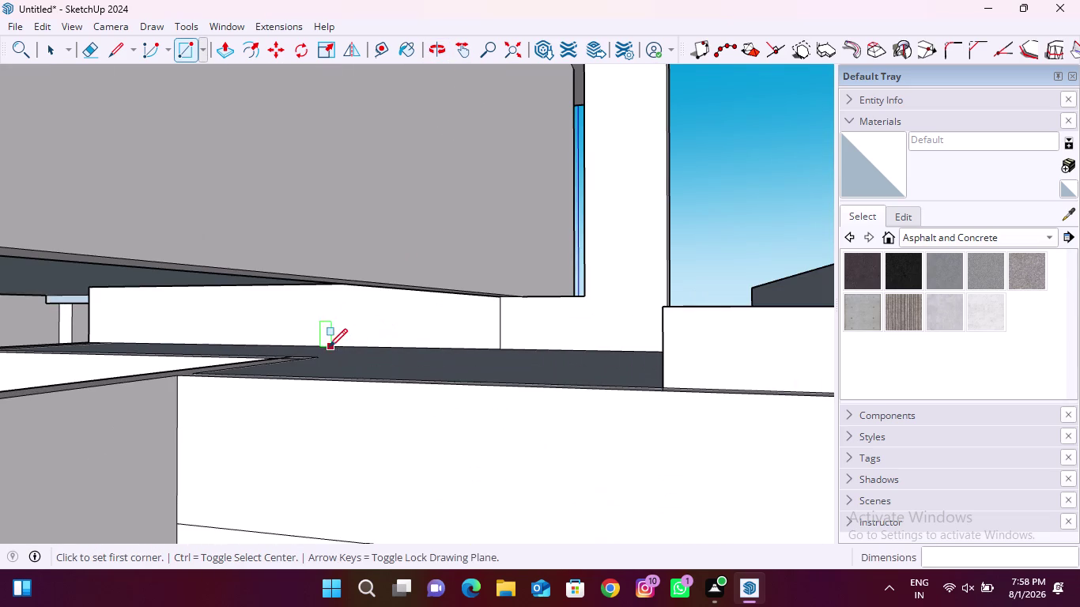
click(221, 52)
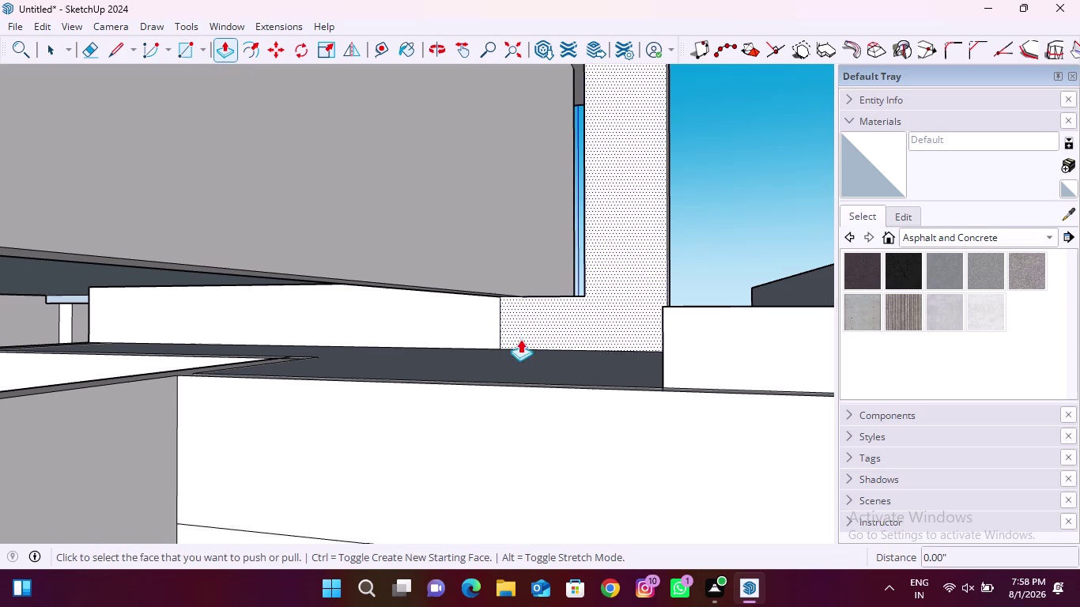
Extrude both gap-filling faces into solid blocks, then check the side wall.
click(491, 315)
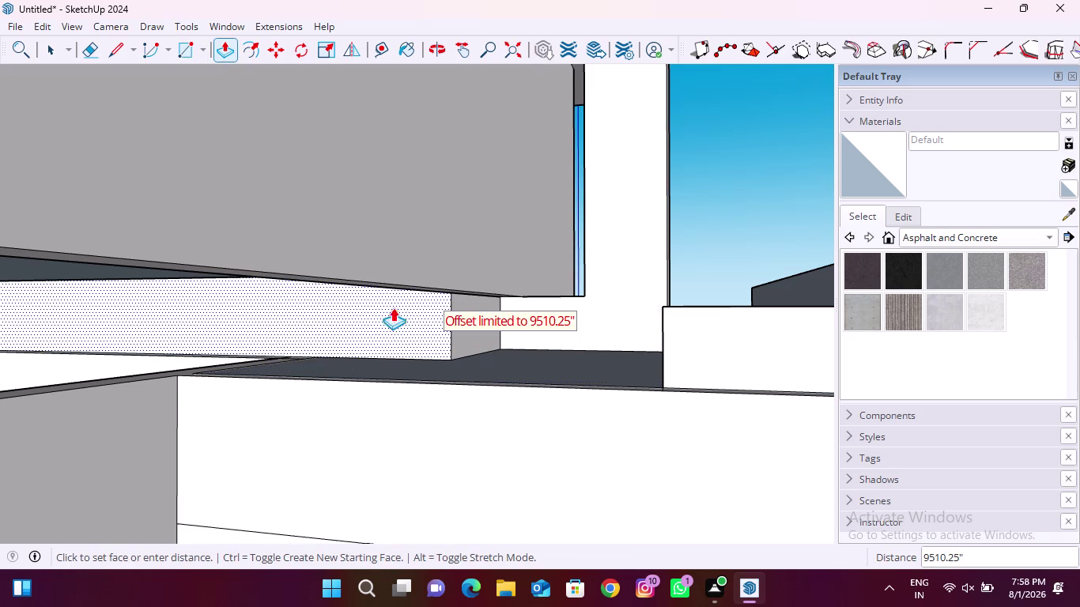
click(289, 339)
click(593, 317)
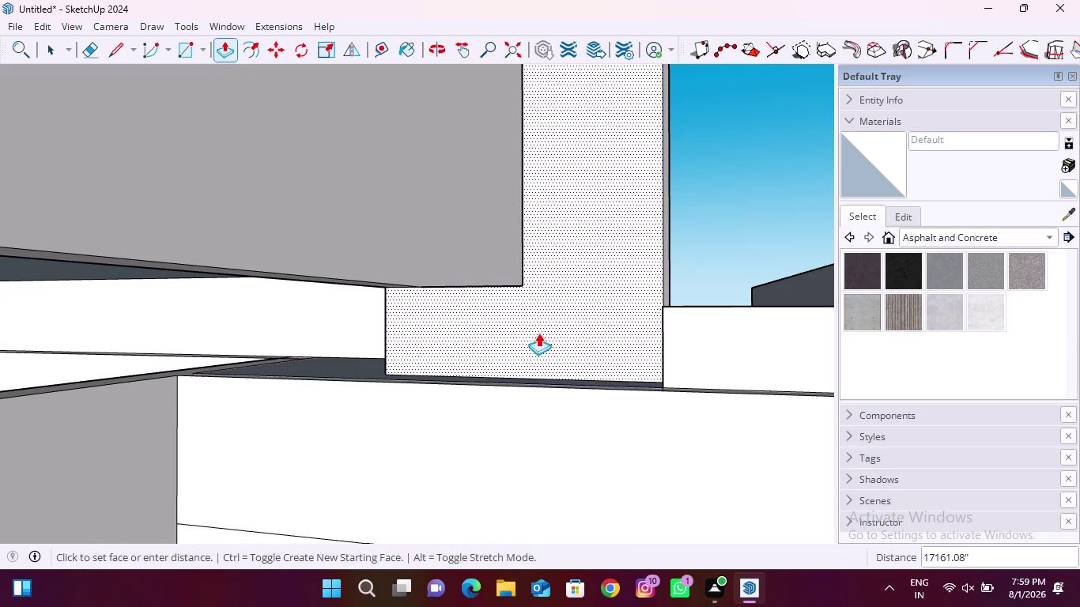
click(487, 342)
scroll(down, 3)
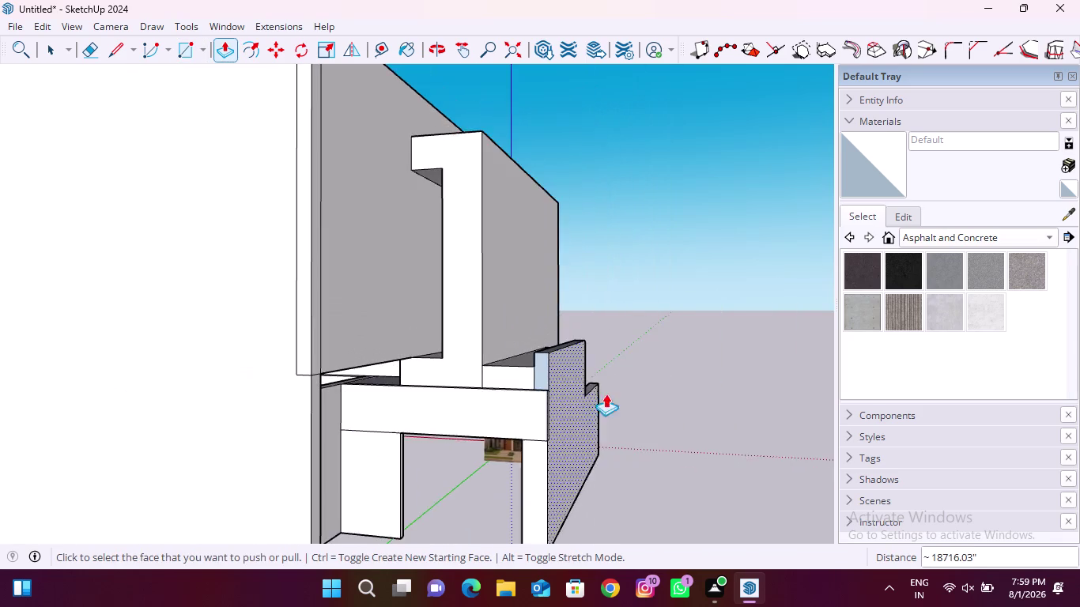
middle_drag(606, 393, 169, 552)
middle_drag(615, 430, 224, 345)
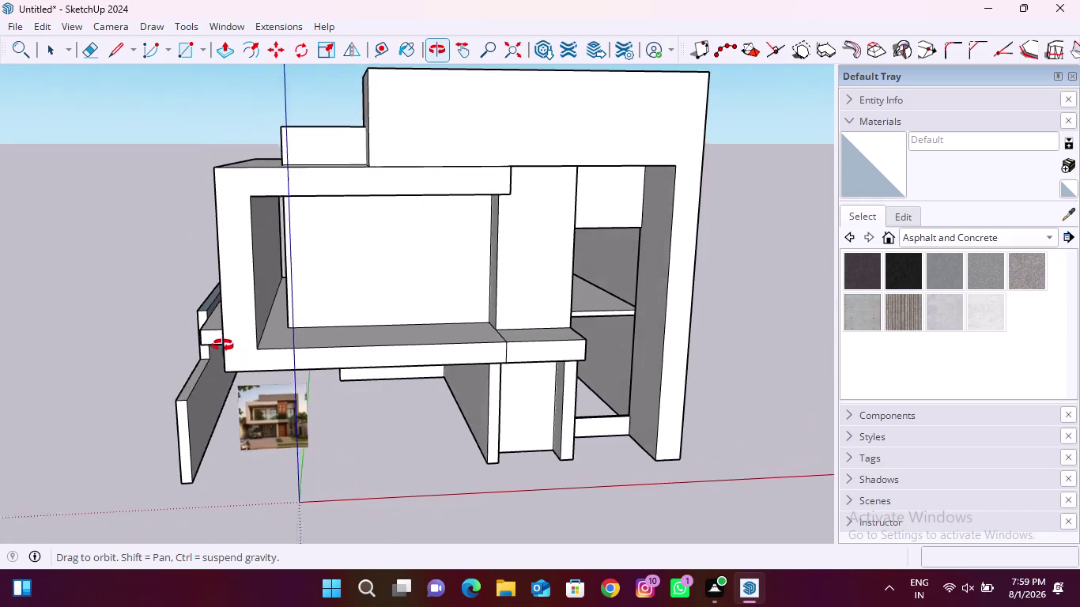
middle_drag(225, 346, 292, 248)
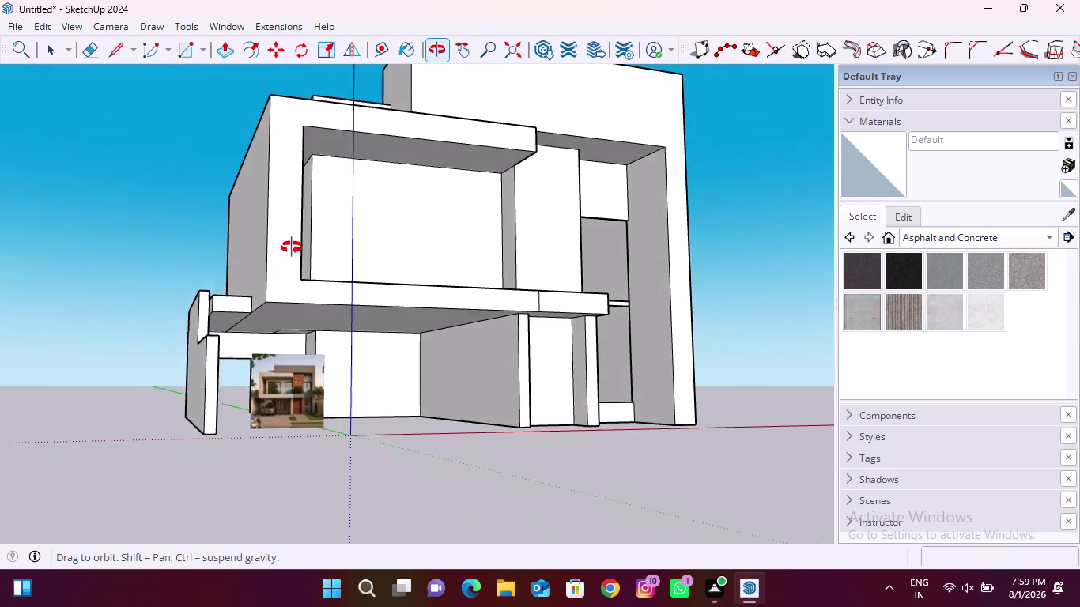
middle_drag(292, 248, 279, 258)
scroll(up, 3)
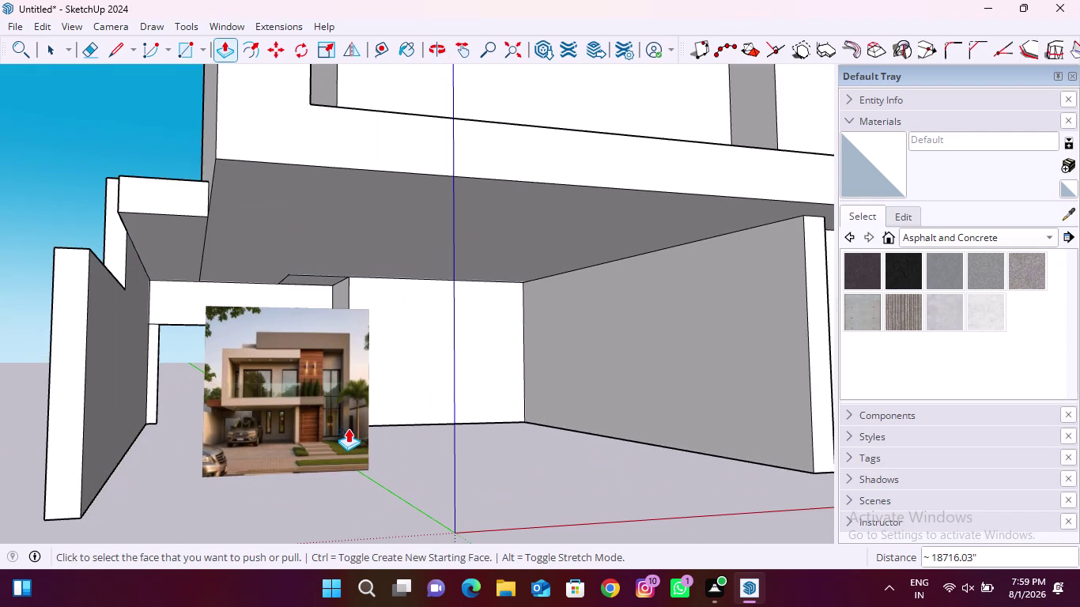
key(space)
scroll(up, 3)
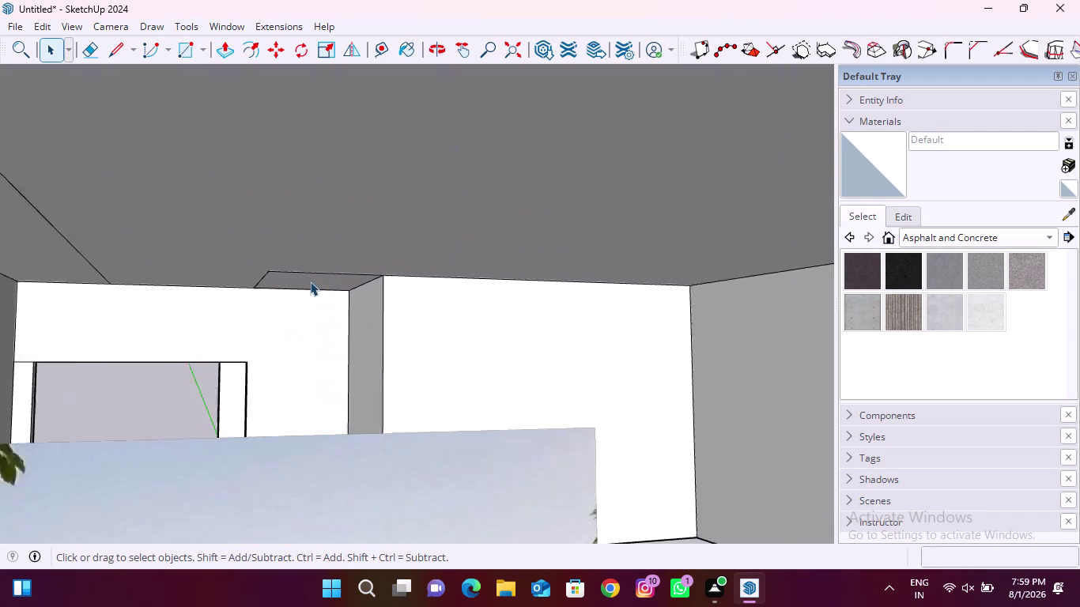
scroll(up, 3)
click(310, 272)
key(Delete)
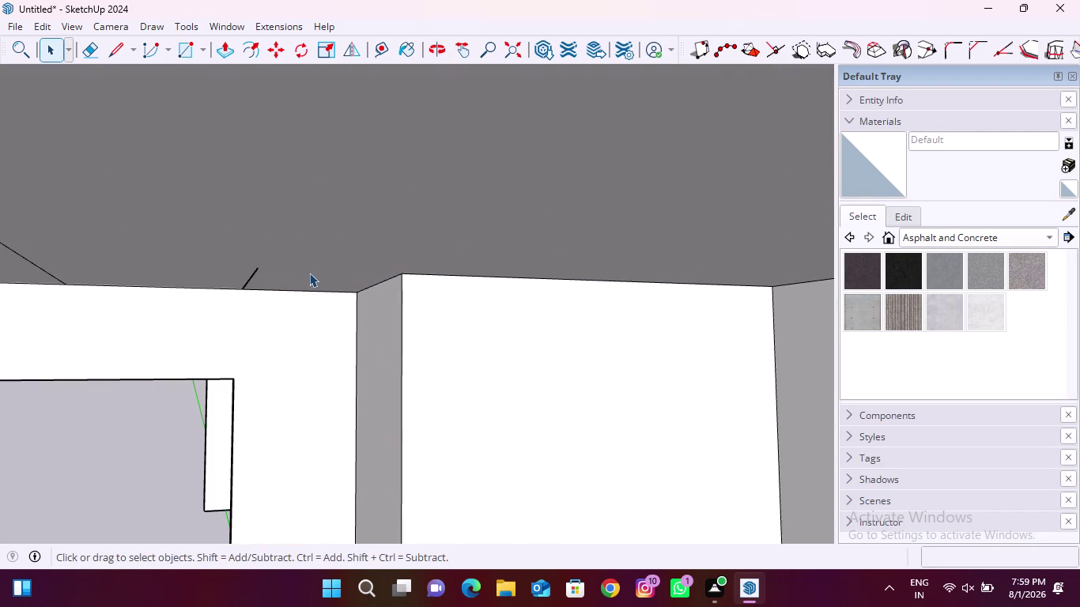
click(252, 276)
key(Delete)
scroll(down, 3)
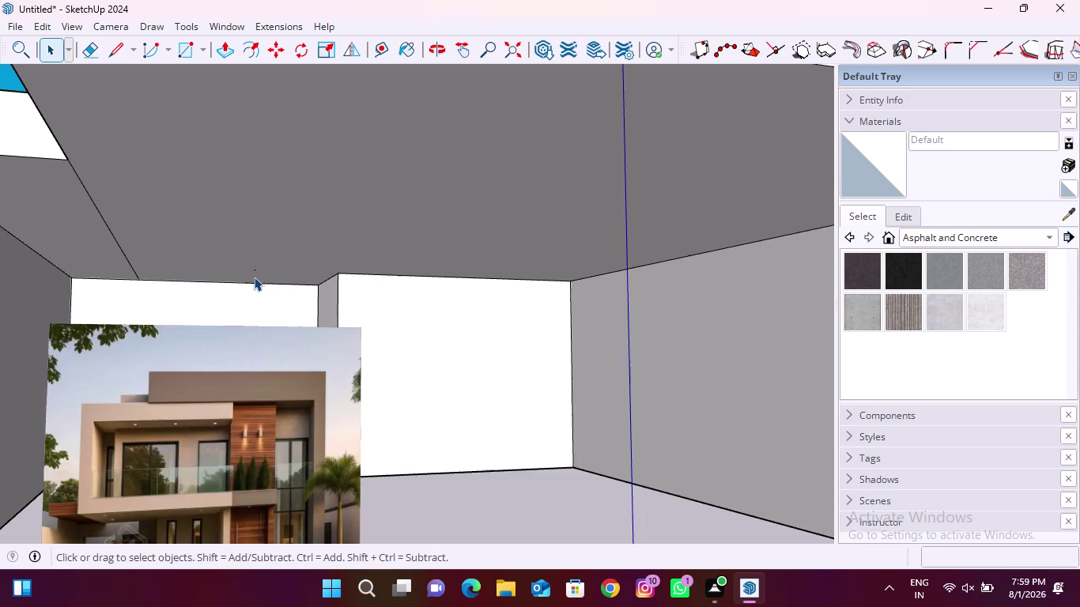
scroll(down, 3)
middle_drag(402, 341, 341, 371)
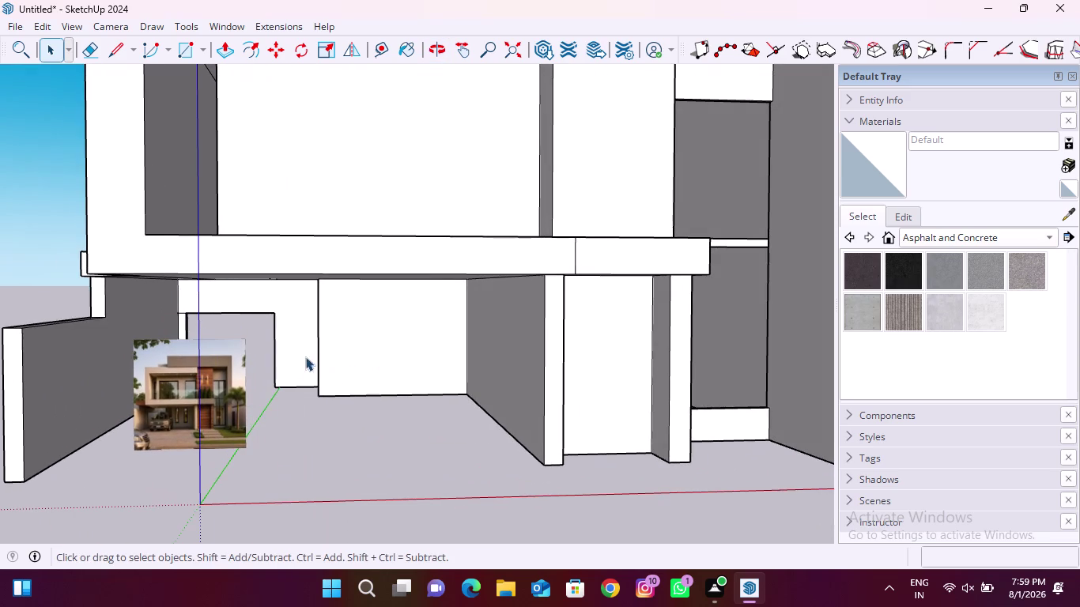
scroll(up, 3)
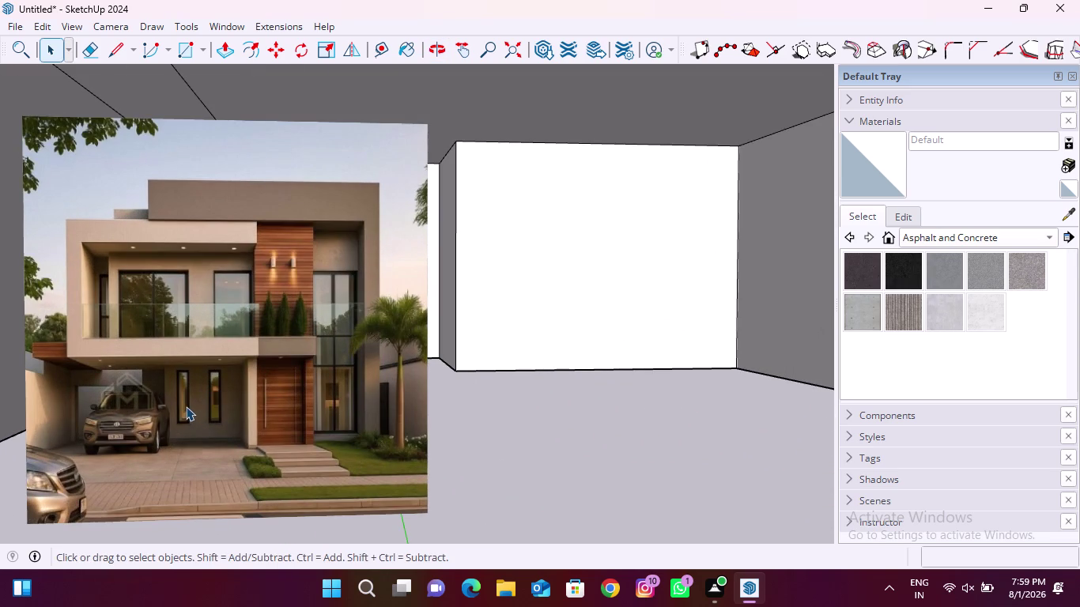
click(376, 50)
click(458, 205)
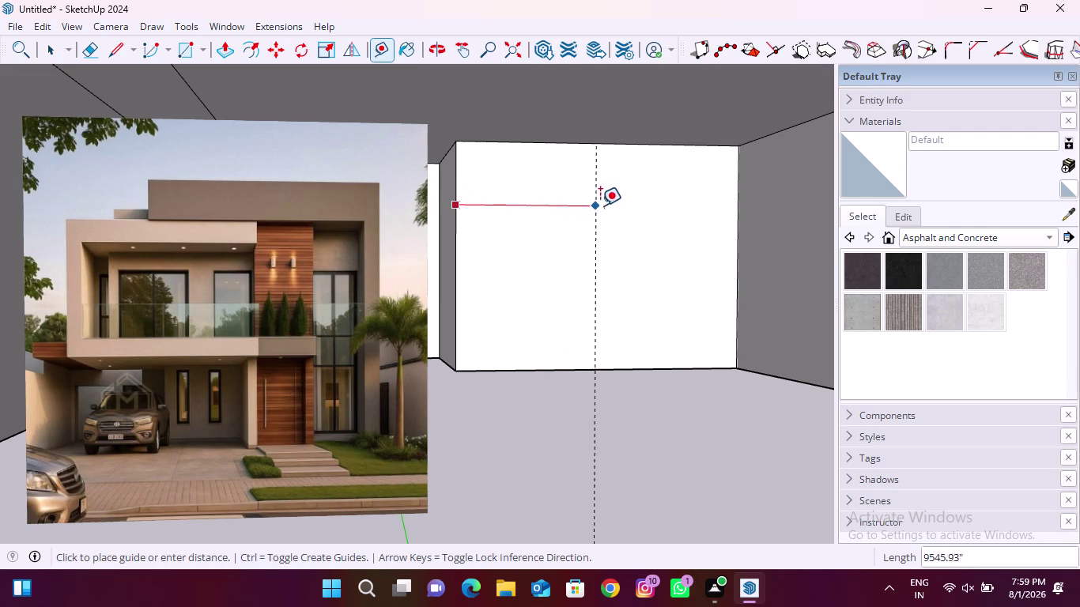
Place the first vertical guides on the white wall, undoing the last attempt.
click(603, 370)
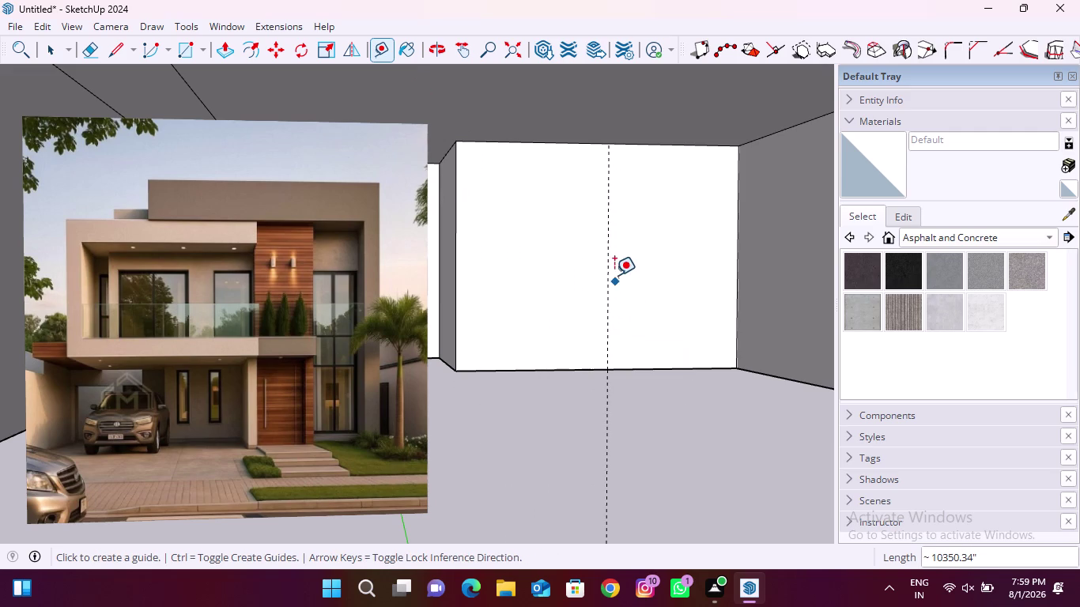
click(604, 256)
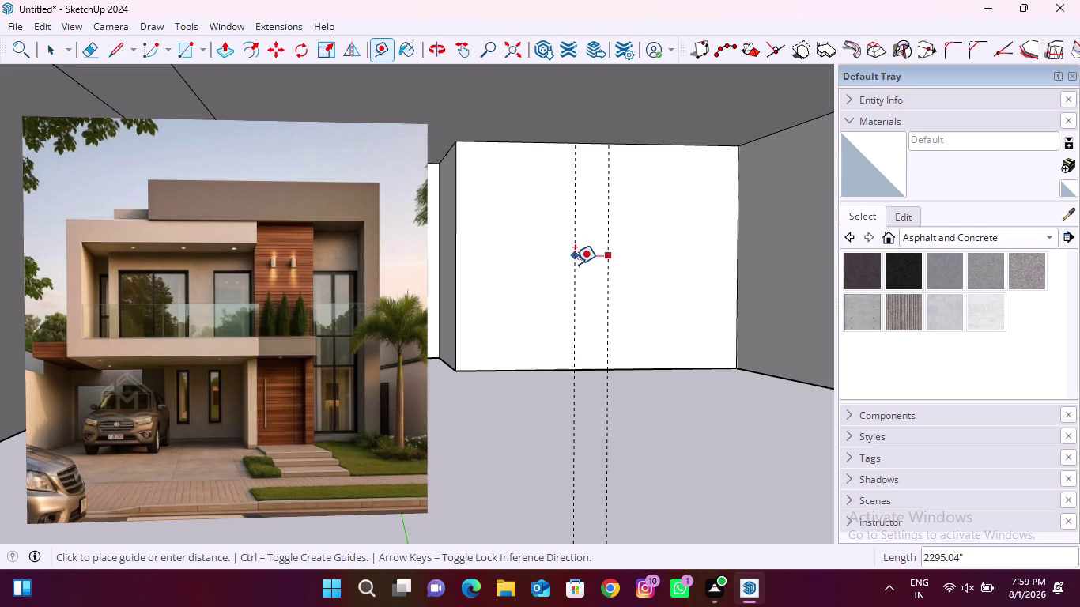
click(575, 265)
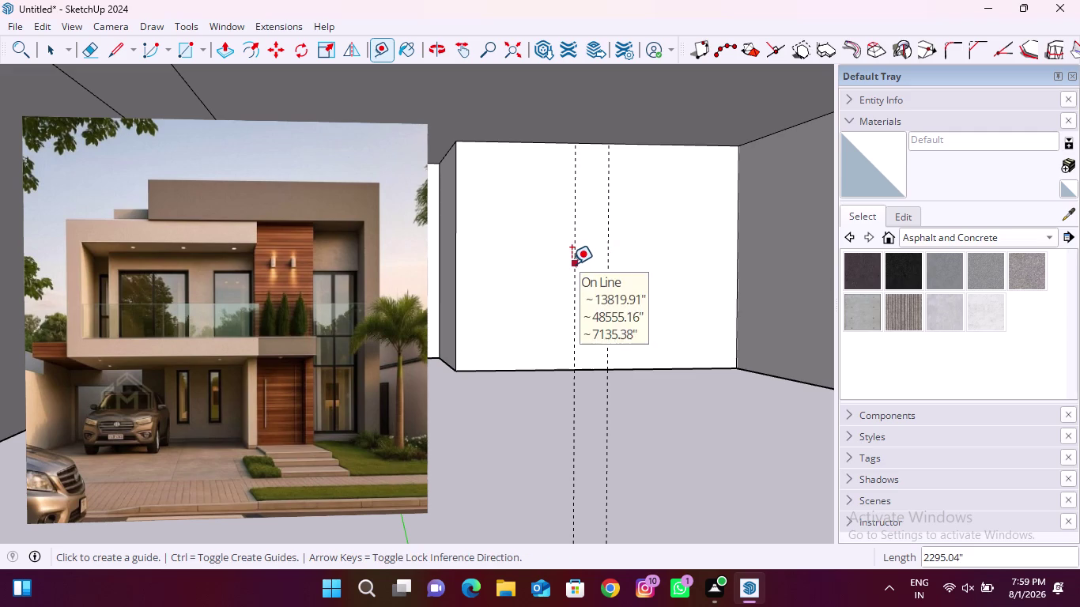
click(572, 264)
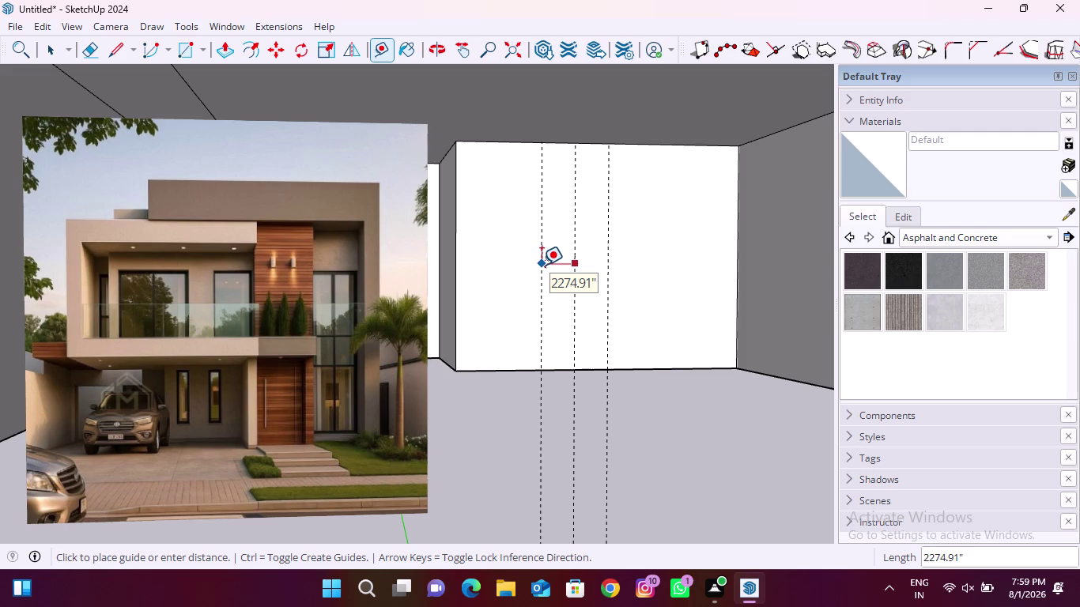
key(Escape)
key(ctrl+z)
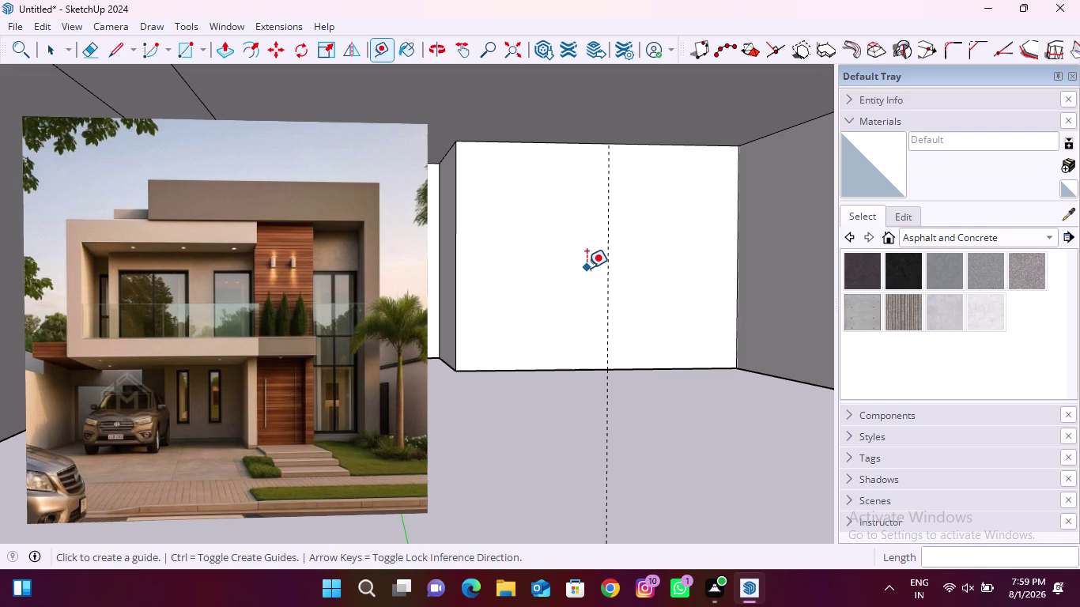
Add three vertical guides left of centre, then select the centre guide.
click(607, 265)
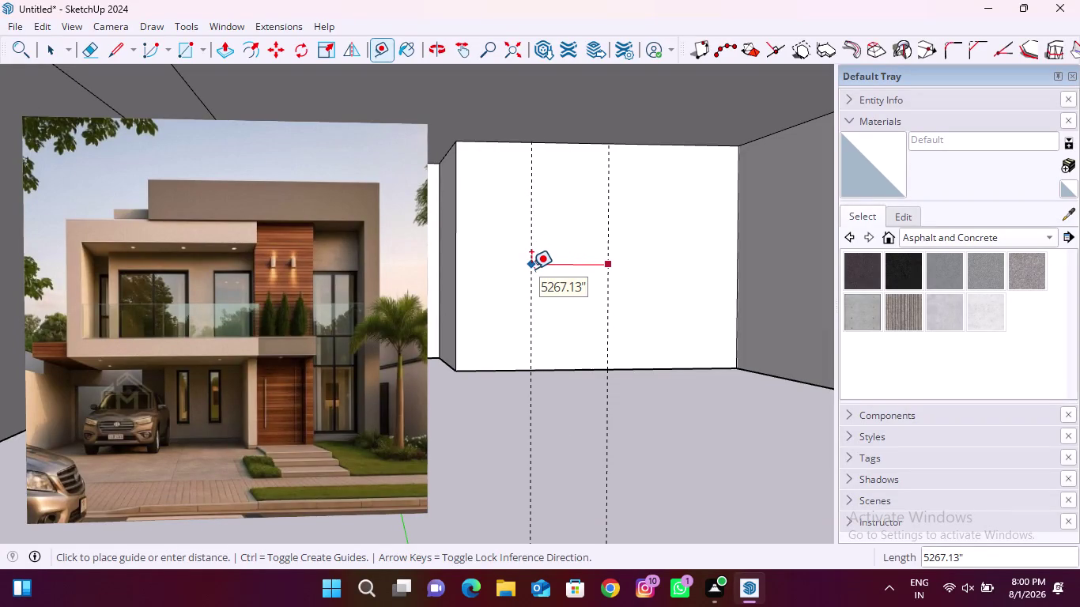
click(502, 274)
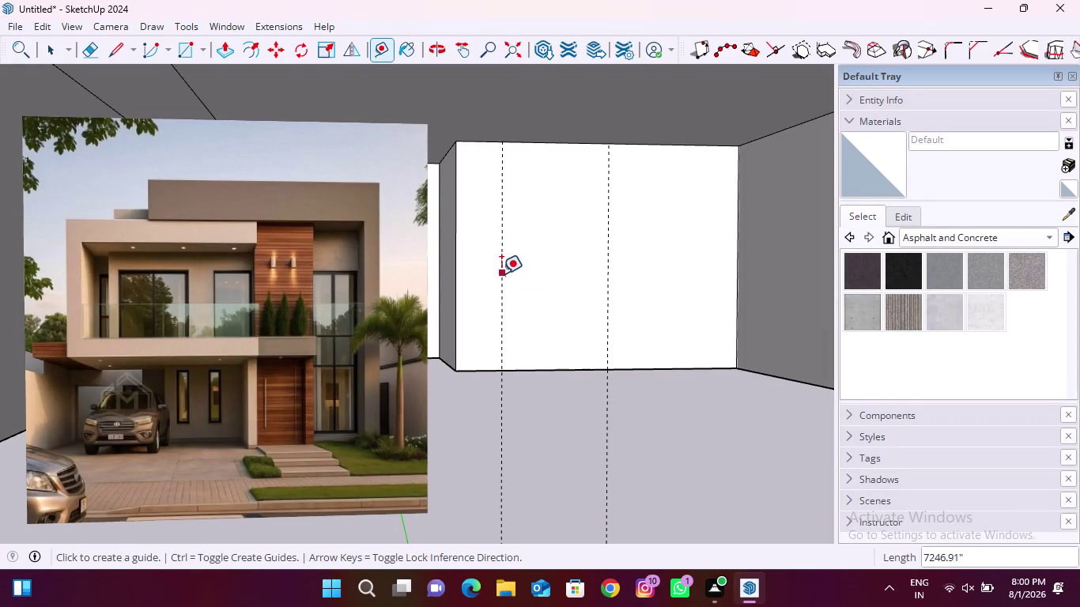
click(500, 272)
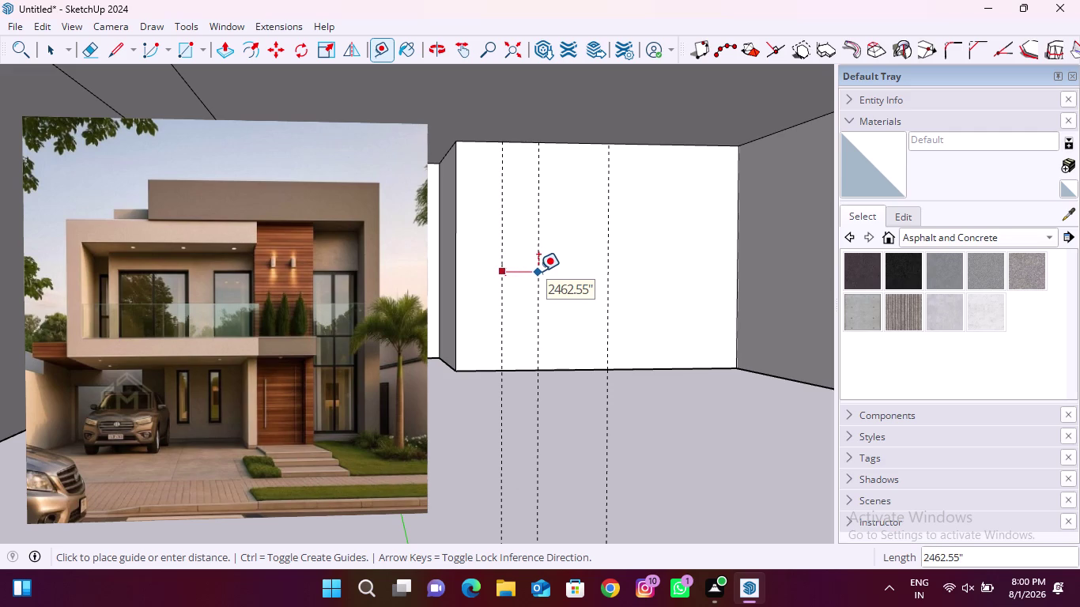
click(541, 271)
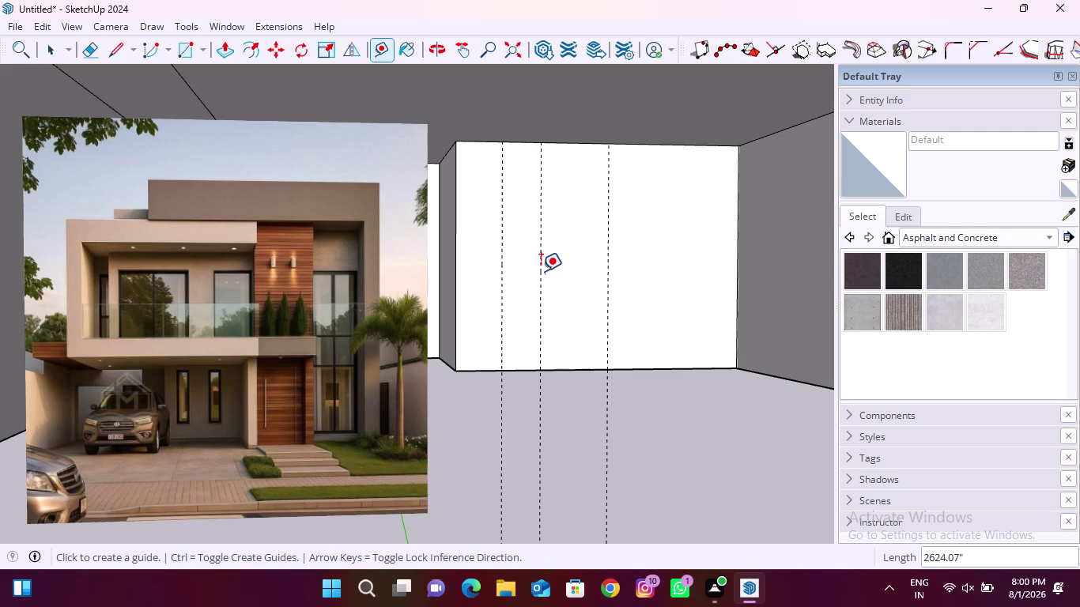
click(542, 278)
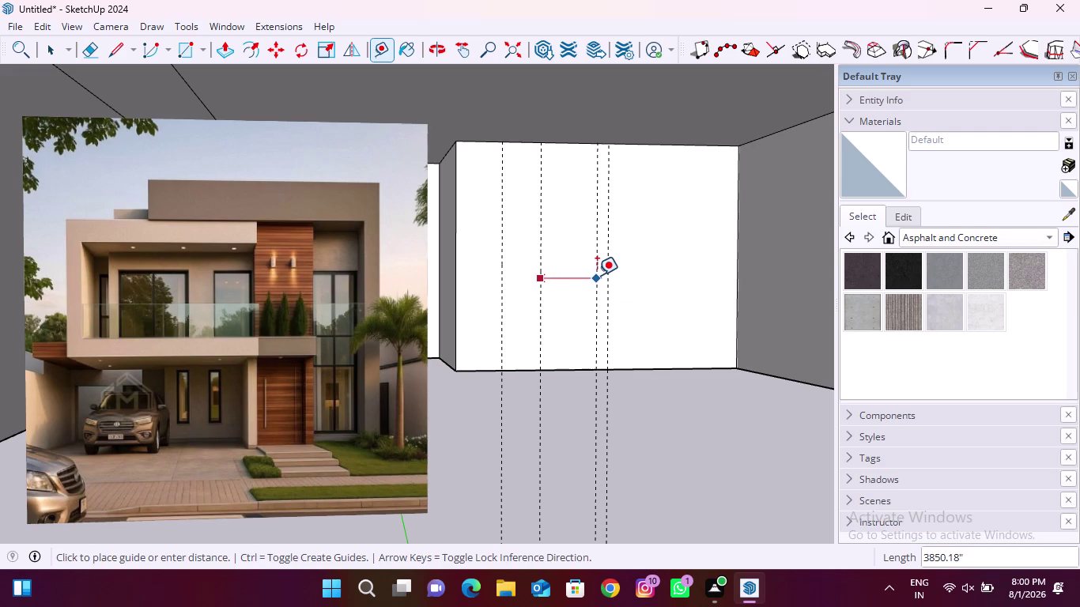
click(597, 275)
click(595, 276)
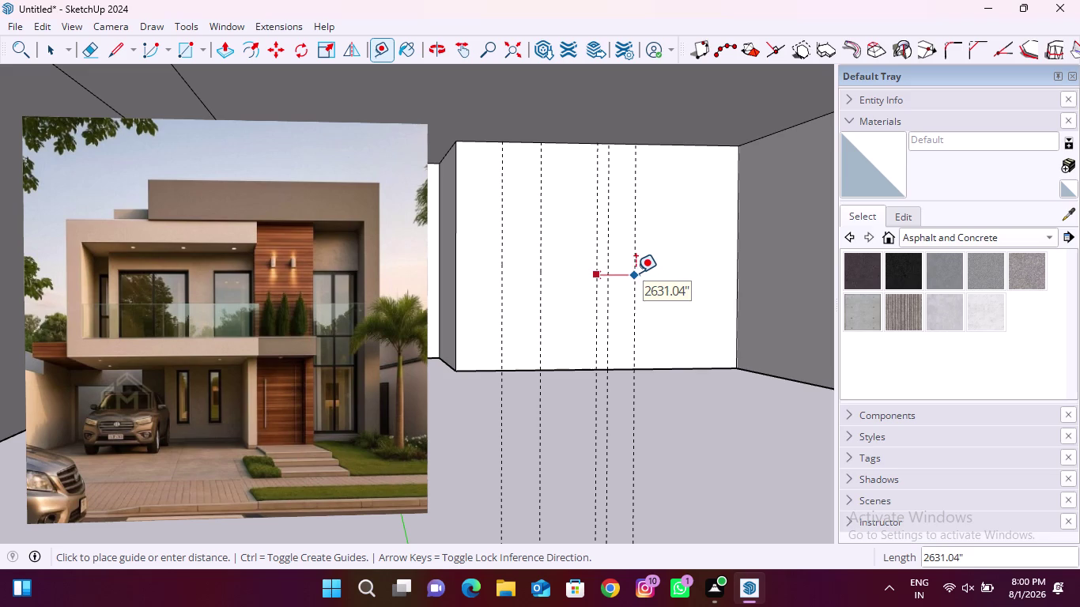
key(Escape)
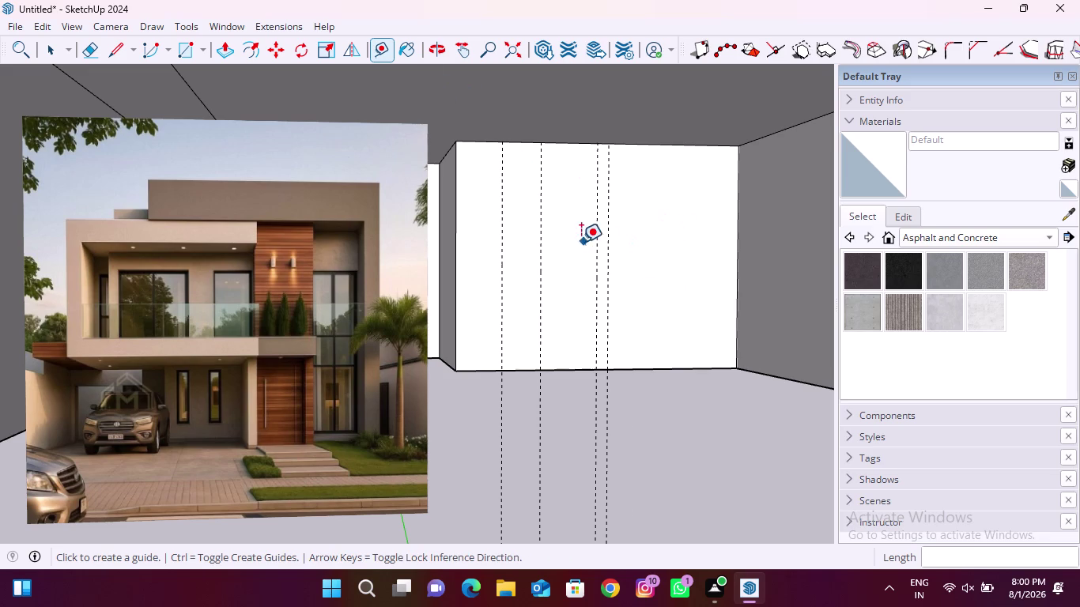
key(space)
click(607, 265)
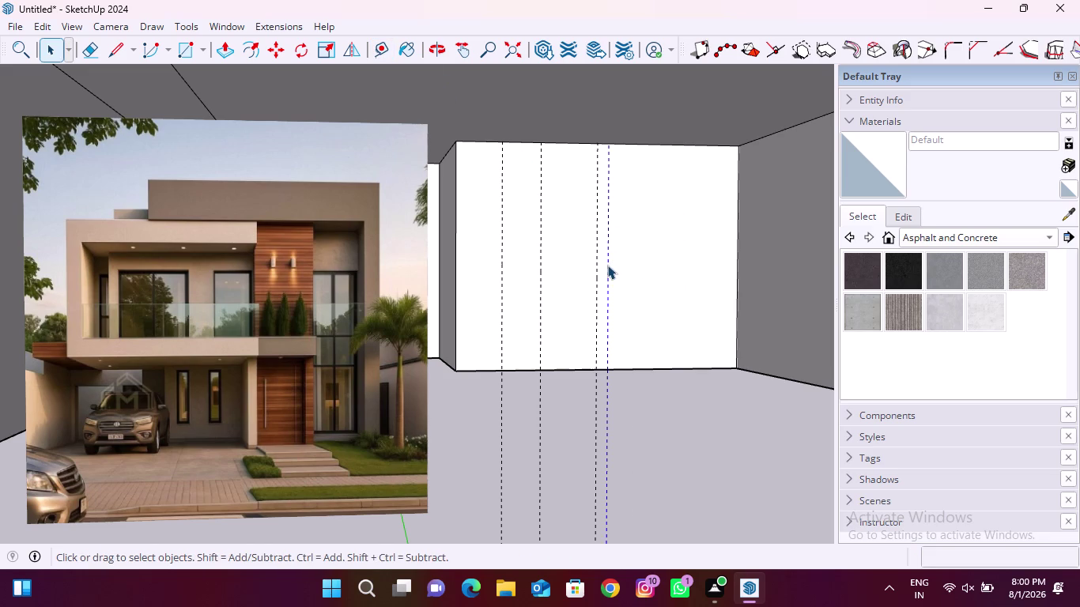
Delete the centre guide and Move-copy the two left guides to the right.
key(Delete)
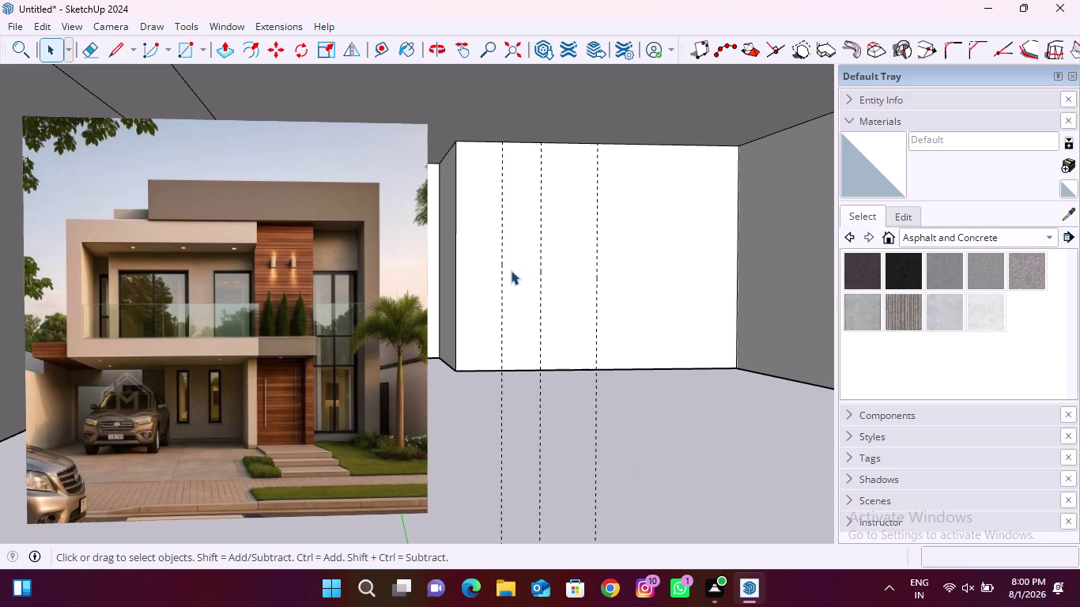
click(502, 279)
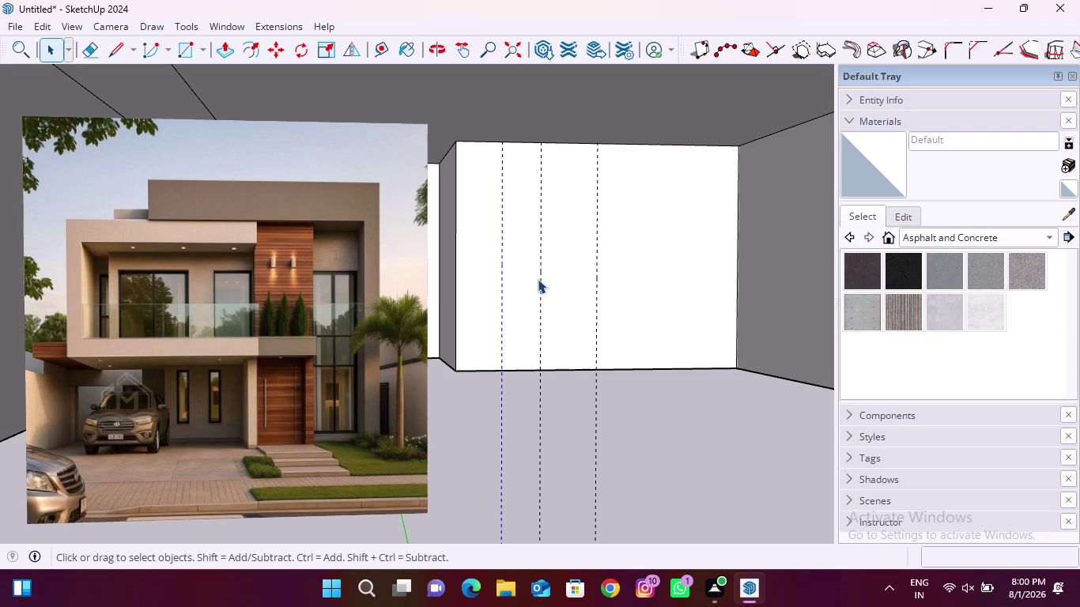
click(542, 276)
key(m)
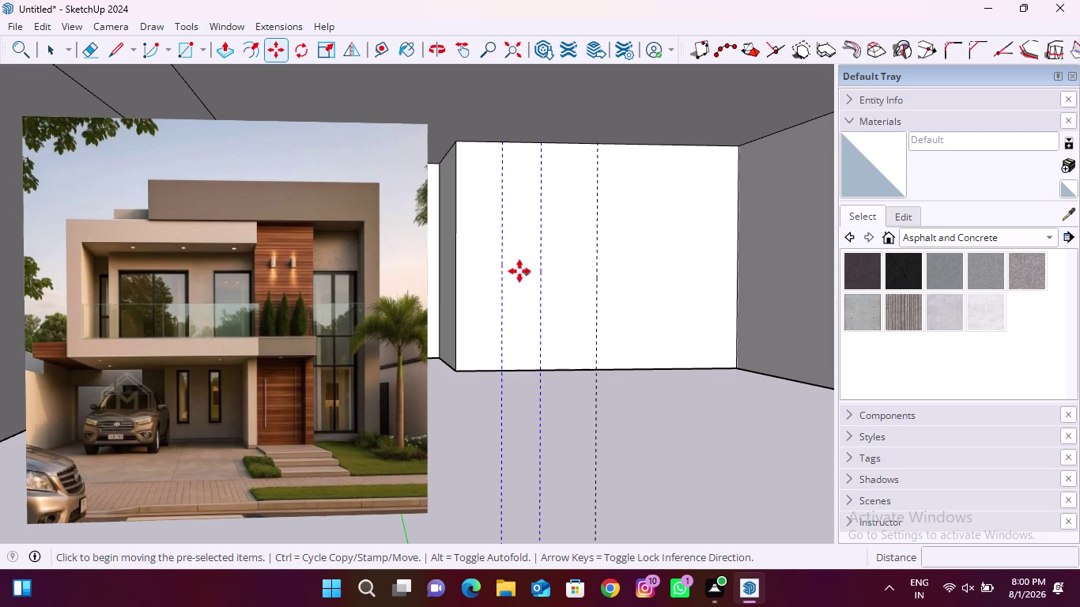
click(503, 272)
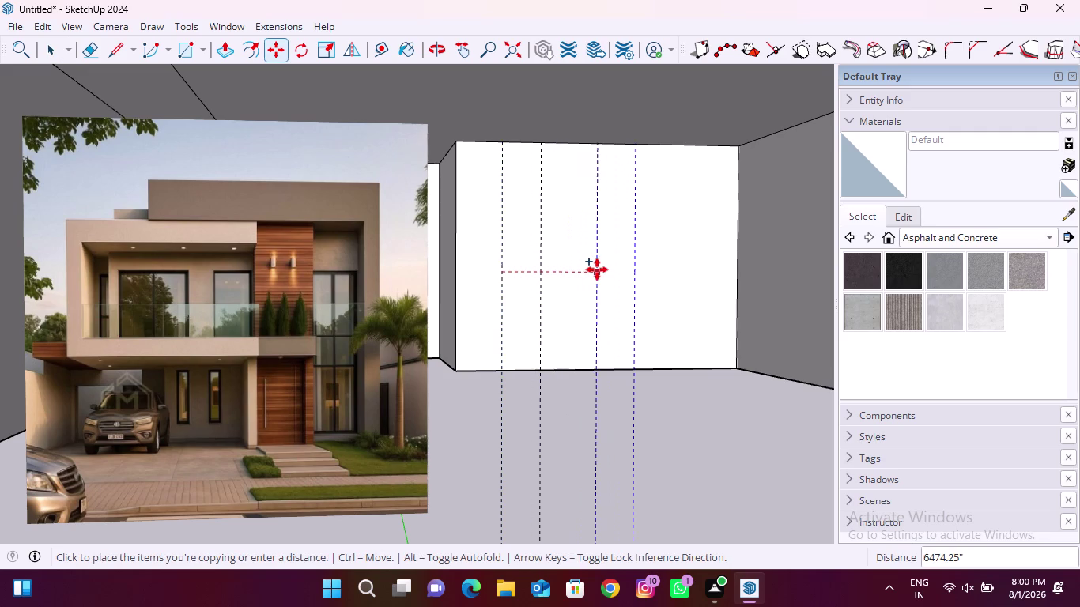
click(599, 269)
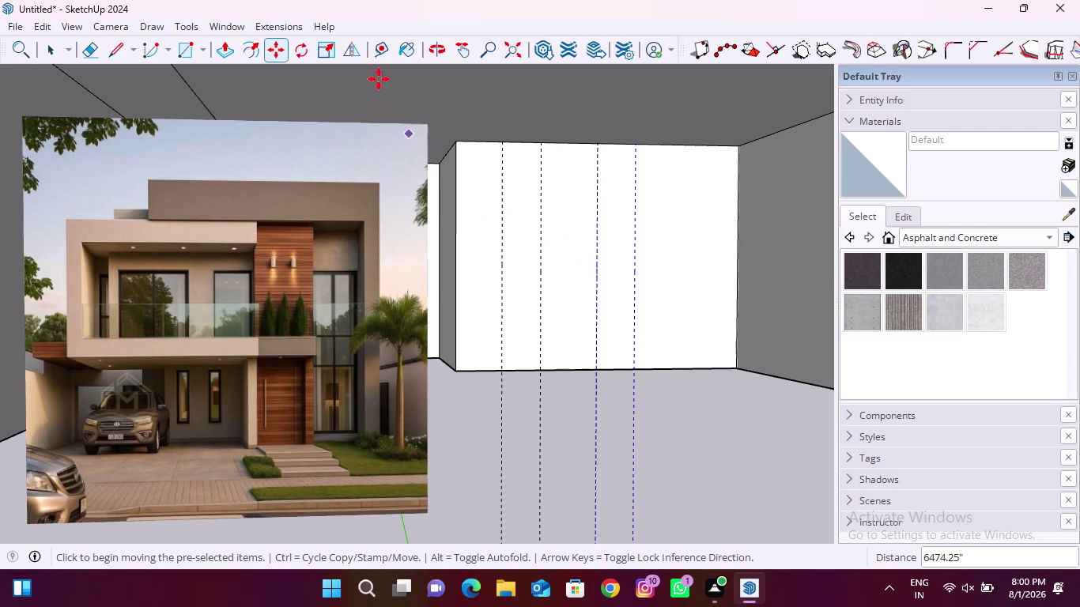
click(383, 57)
scroll(up, 3)
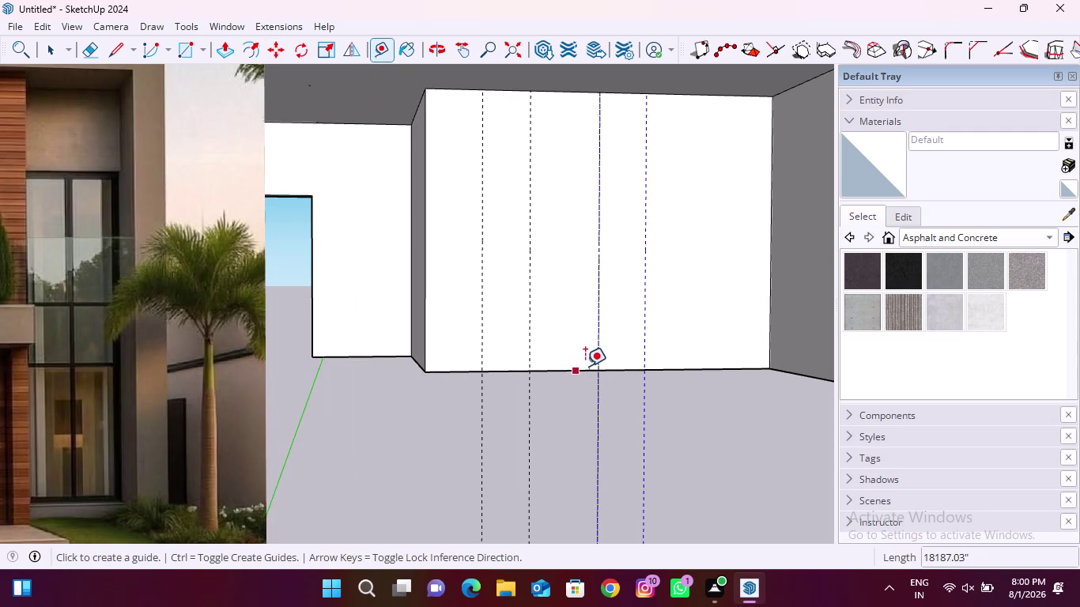
Add two horizontal guides from the wall's base, one partway up and one near the top.
scroll(down, 3)
click(576, 374)
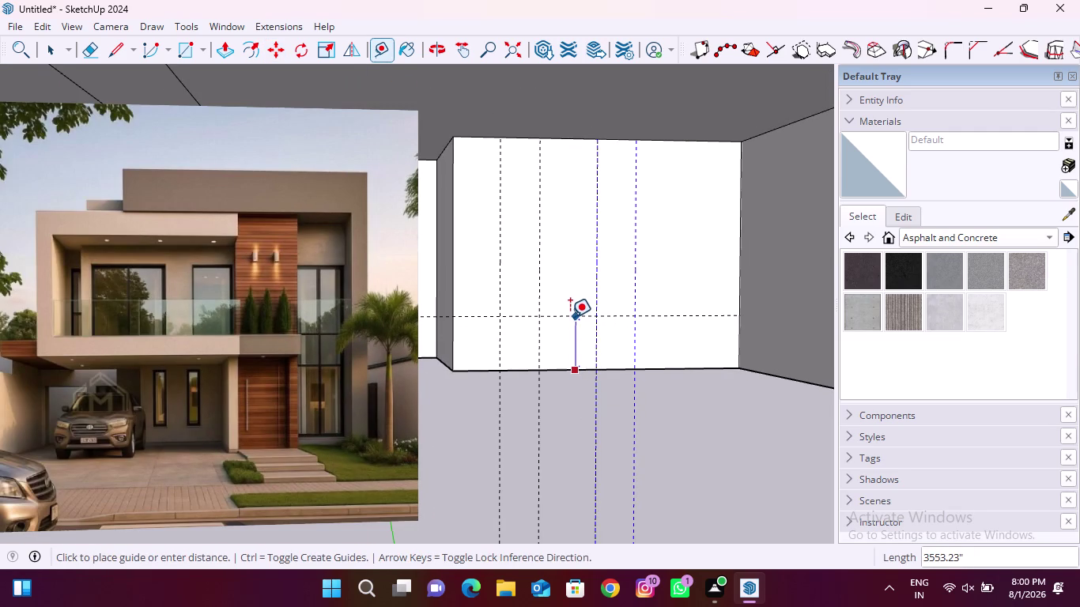
click(571, 317)
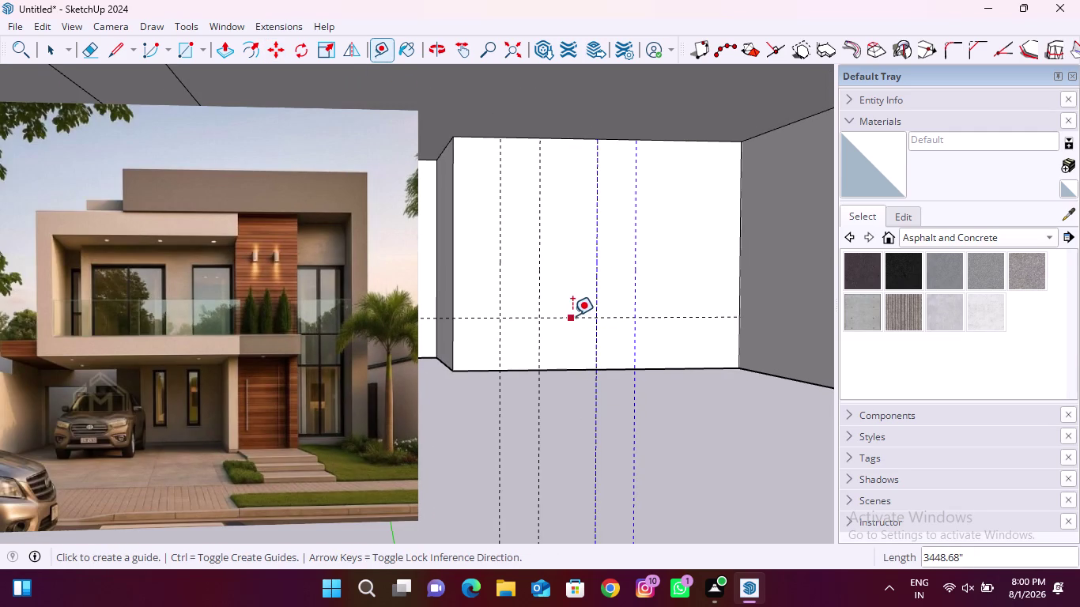
click(559, 139)
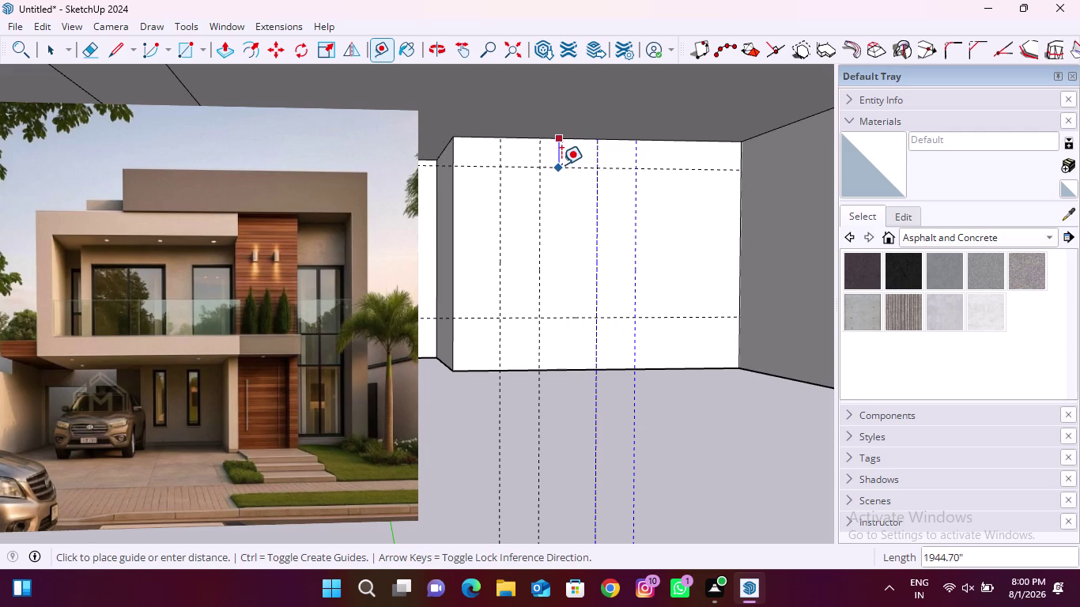
click(563, 168)
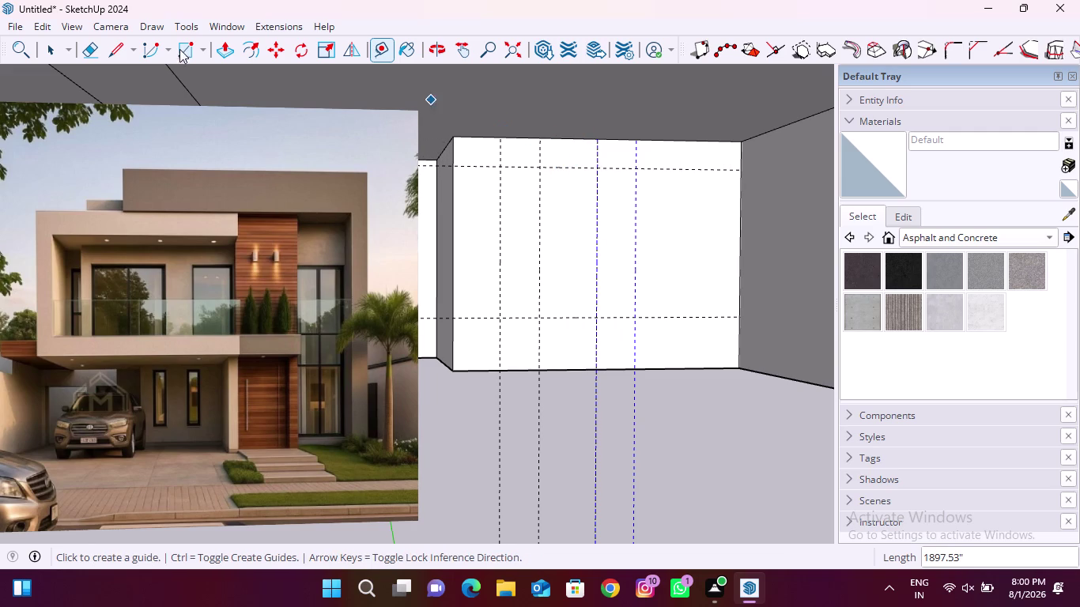
Start the left tall rectangle at a top guide intersection.
click(187, 50)
scroll(up, 3)
click(505, 161)
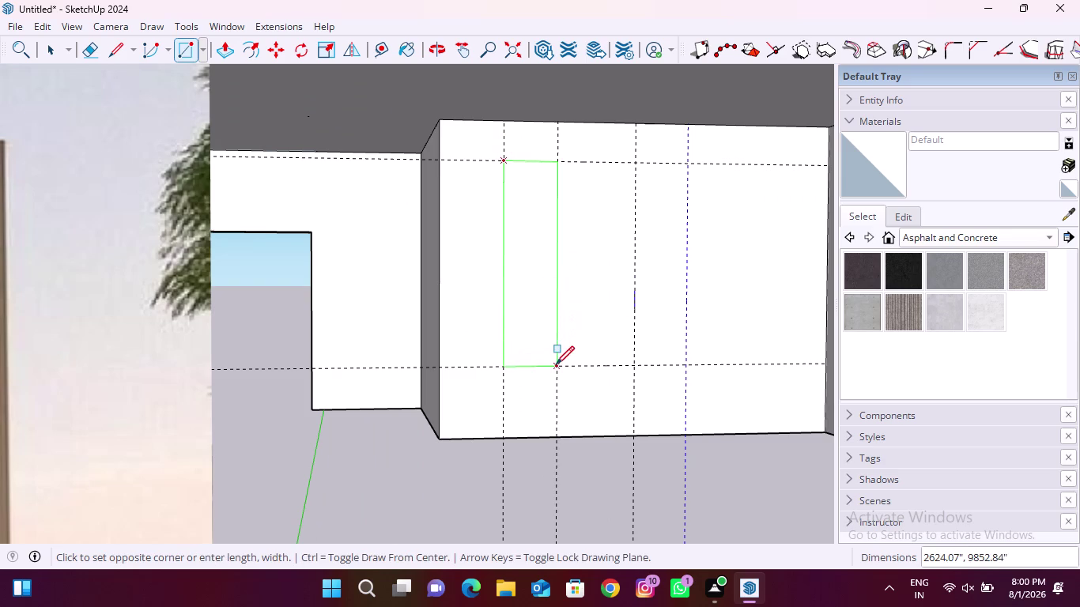
Draw the left and right tall rectangles between the guide pairs.
click(556, 365)
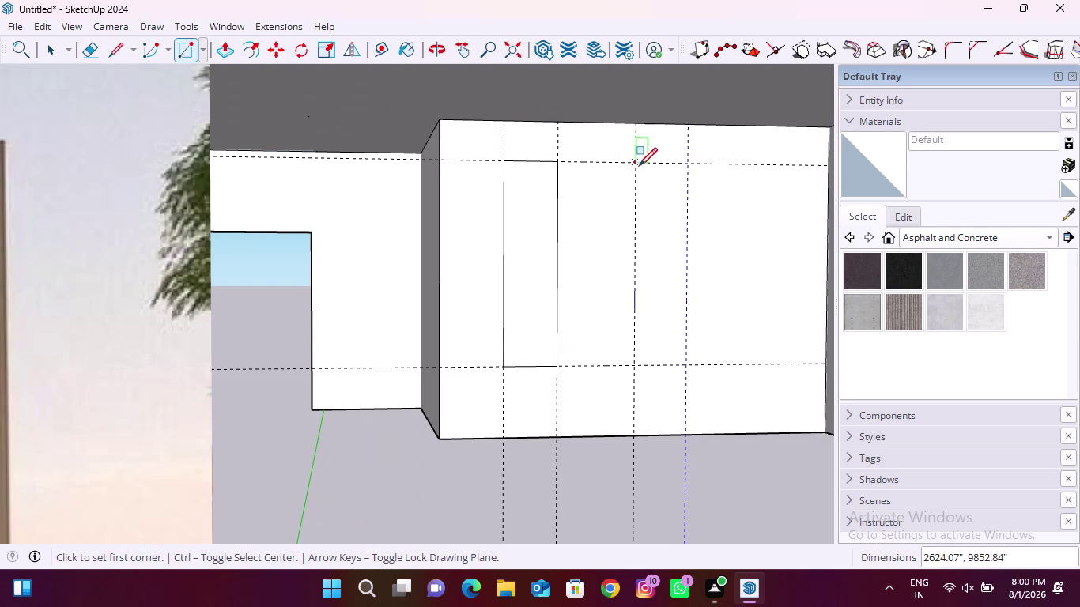
click(638, 166)
click(687, 367)
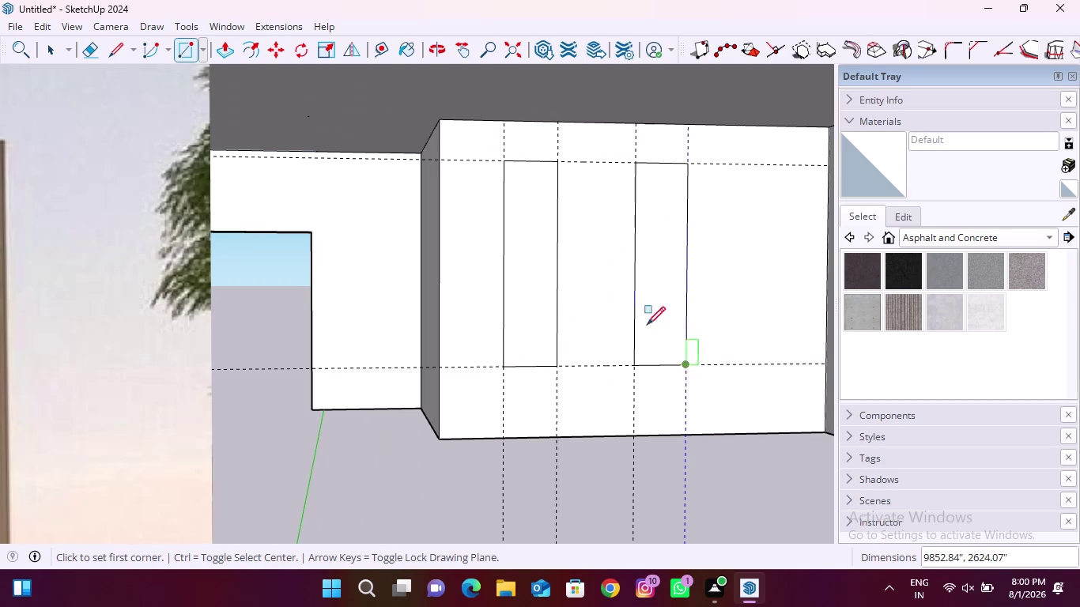
click(97, 56)
Erase all the vertical and horizontal guide lines from the wall.
drag(491, 323, 484, 362)
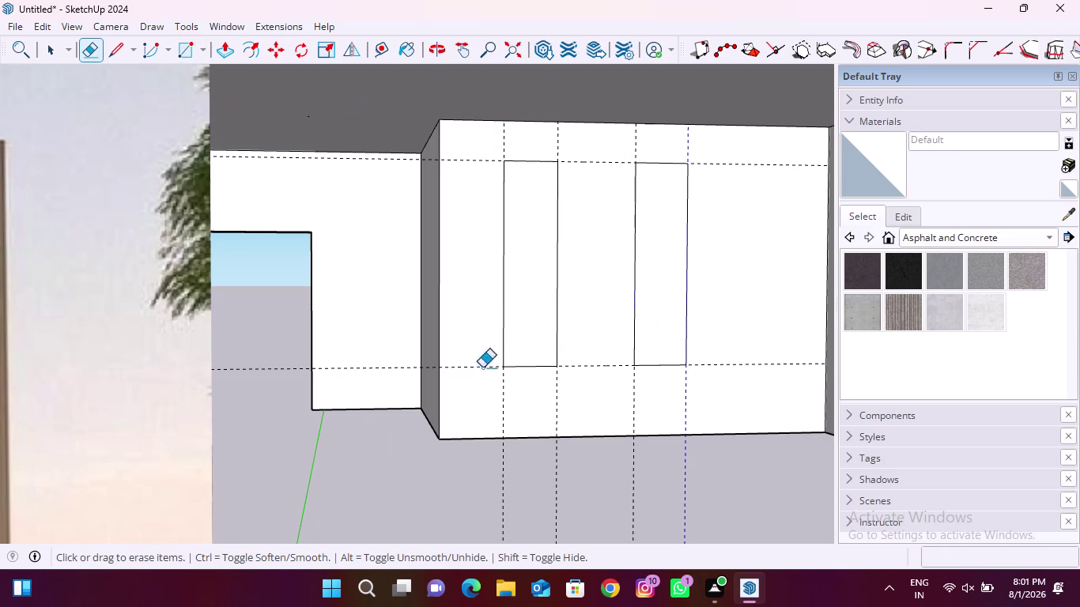
drag(484, 362, 482, 378)
drag(480, 385, 584, 394)
drag(604, 391, 718, 389)
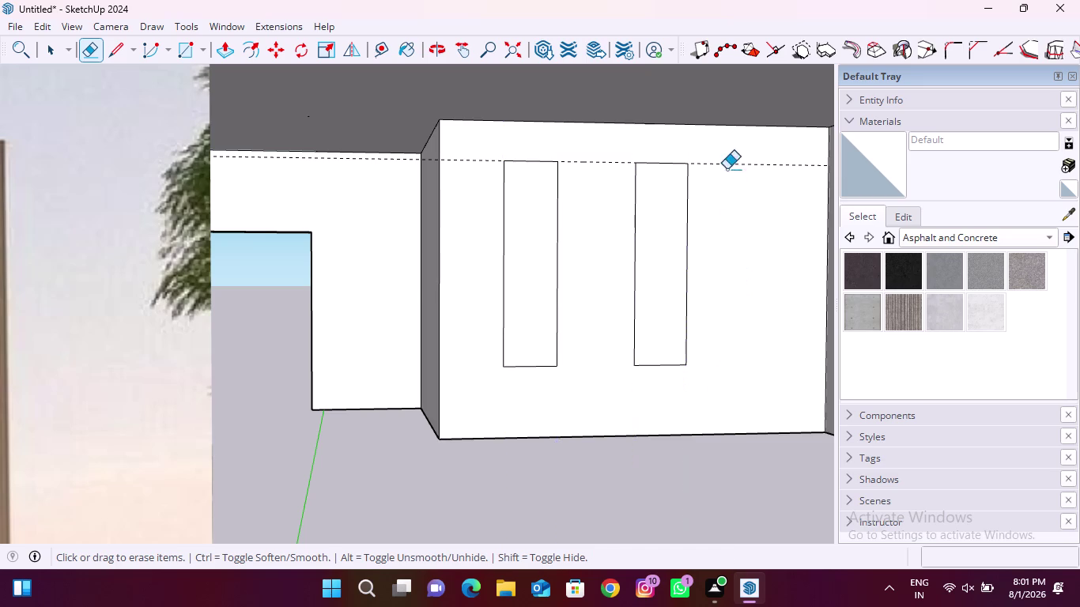
drag(727, 158, 731, 183)
click(232, 55)
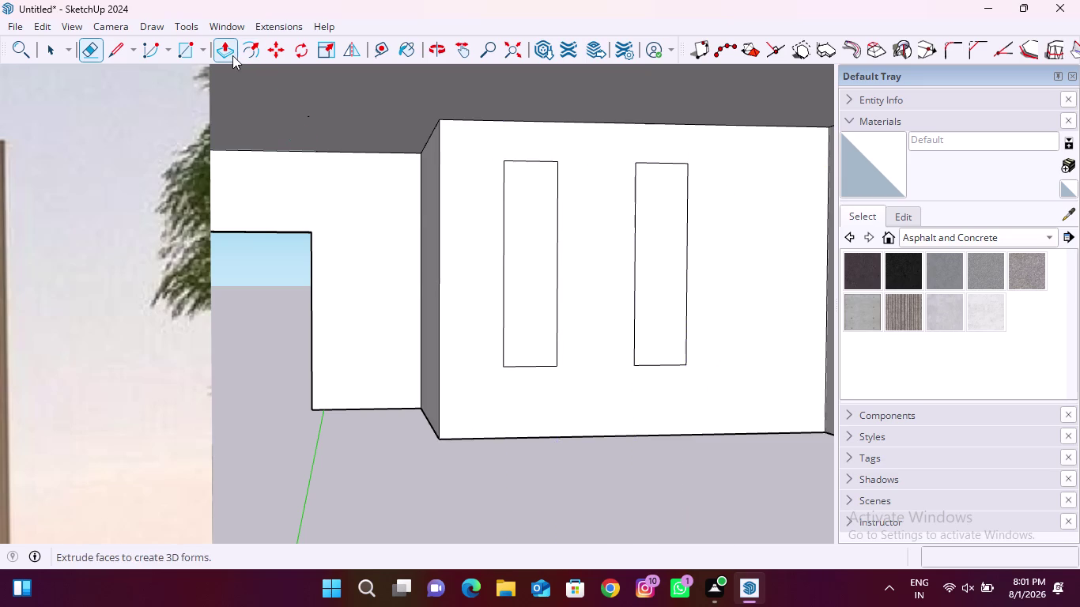
click(537, 267)
click(524, 254)
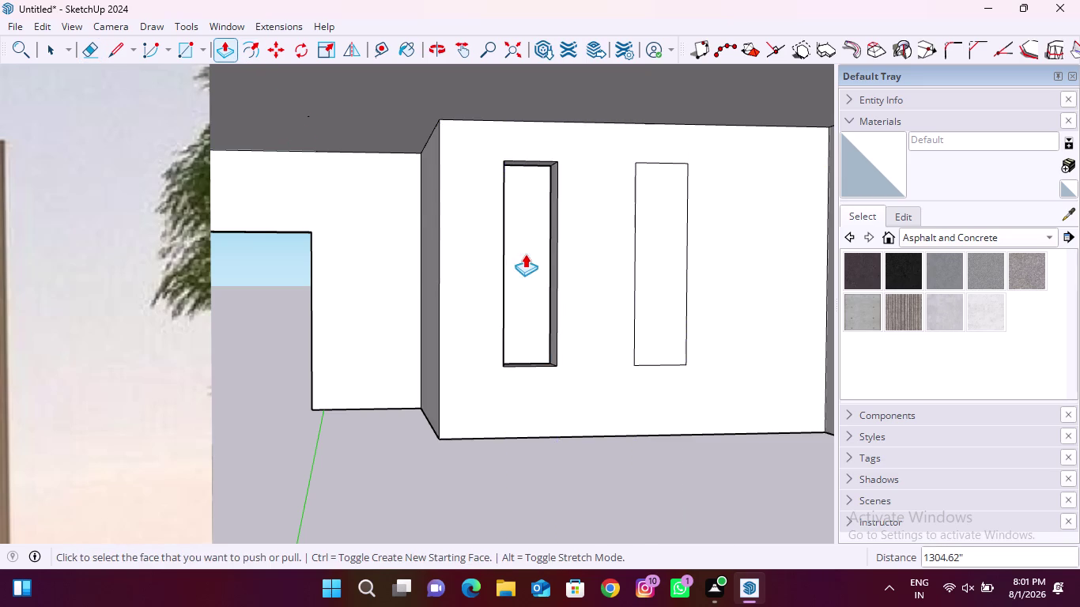
middle_drag(653, 283, 622, 351)
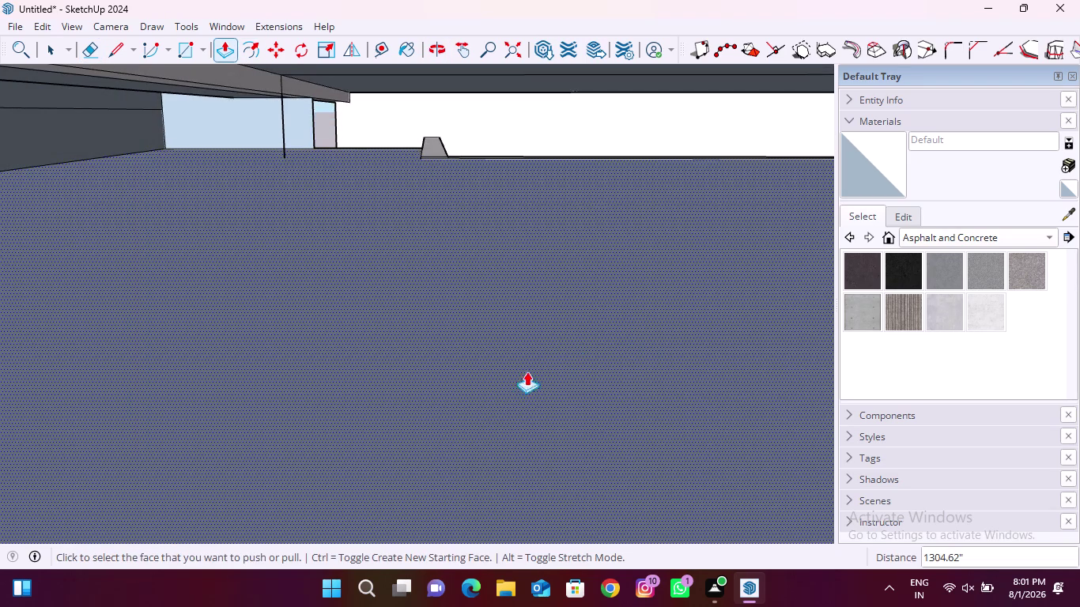
middle_drag(527, 372, 542, 244)
scroll(up, 3)
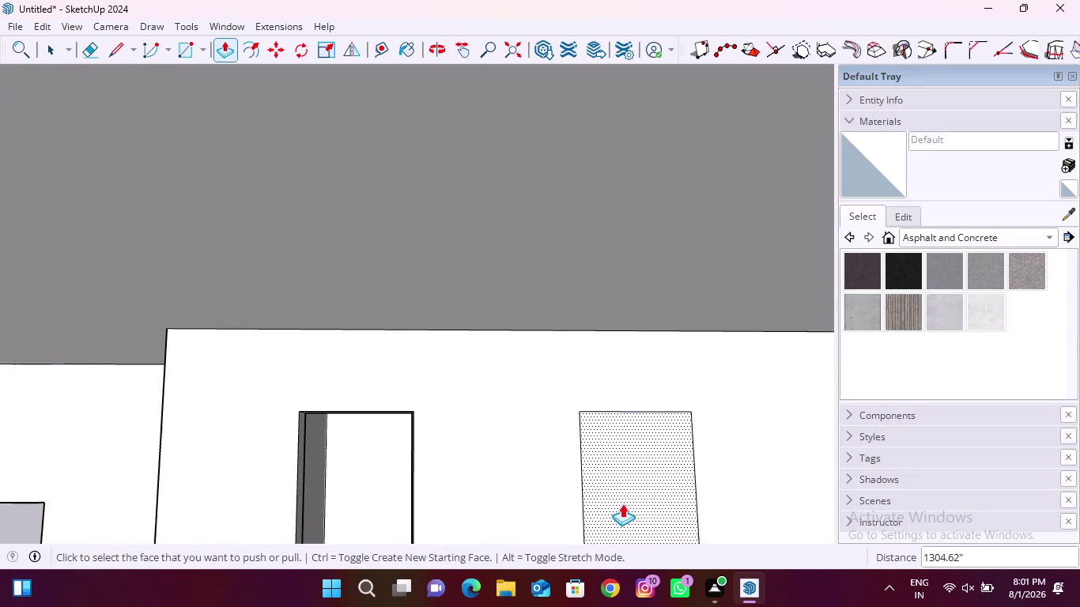
click(629, 488)
click(604, 473)
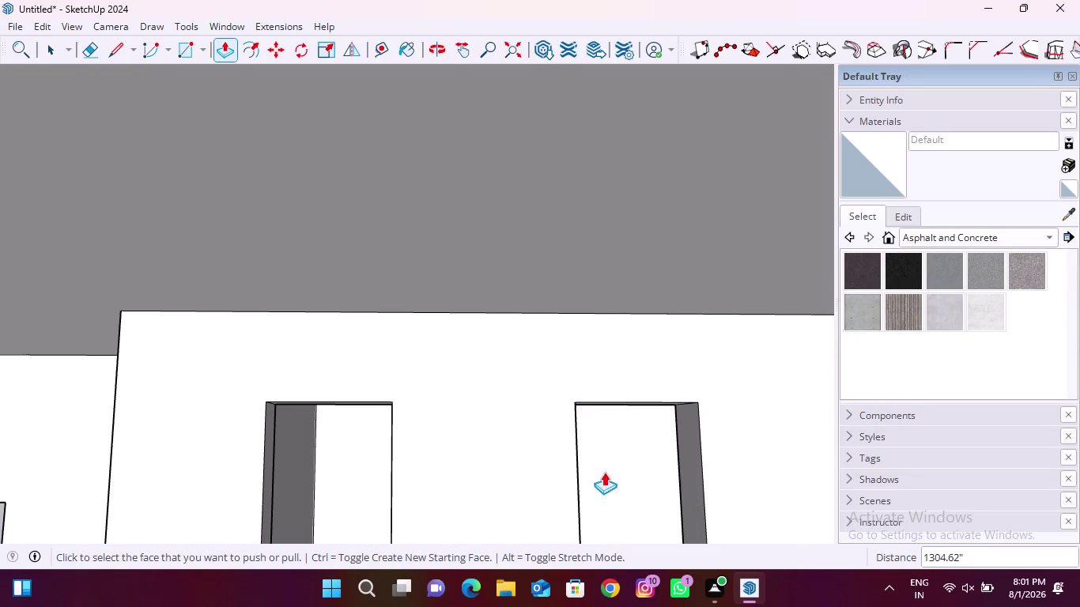
scroll(down, 3)
scroll(down, 3)
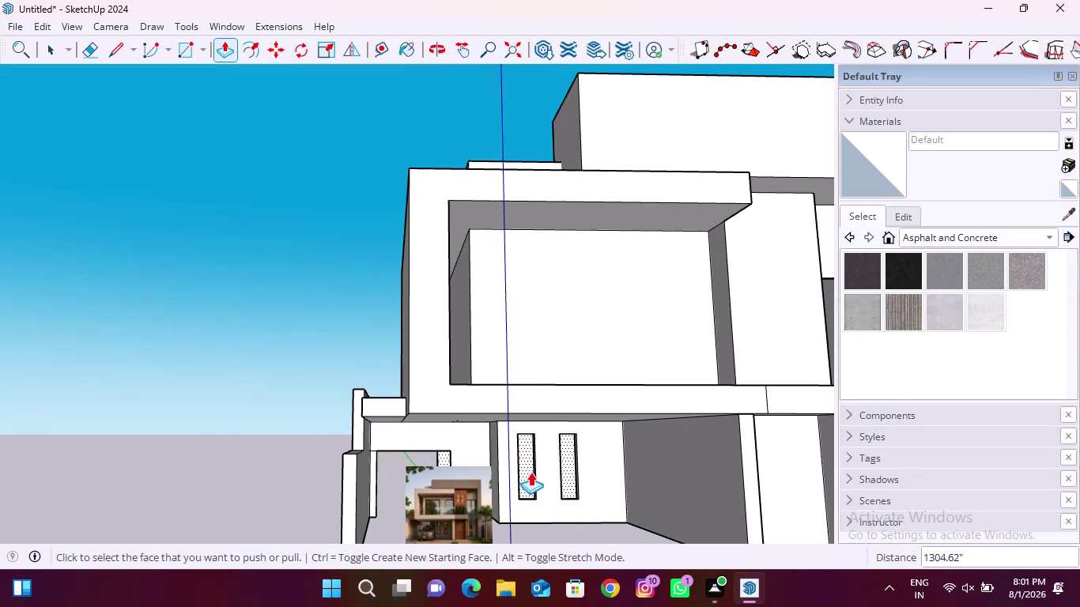
scroll(down, 3)
scroll(up, 3)
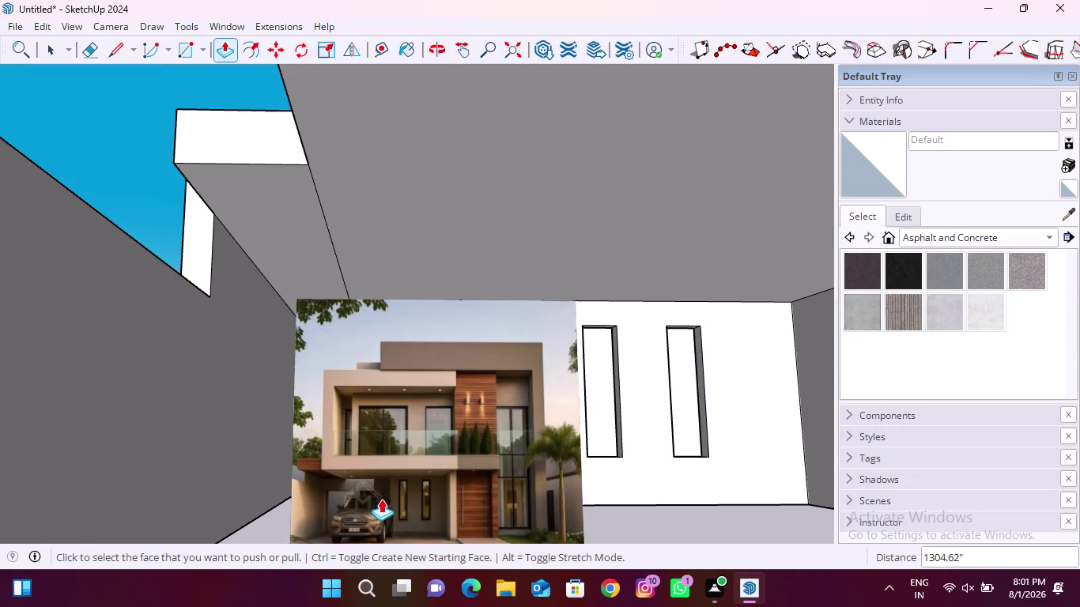
scroll(down, 3)
scroll(down, 3)
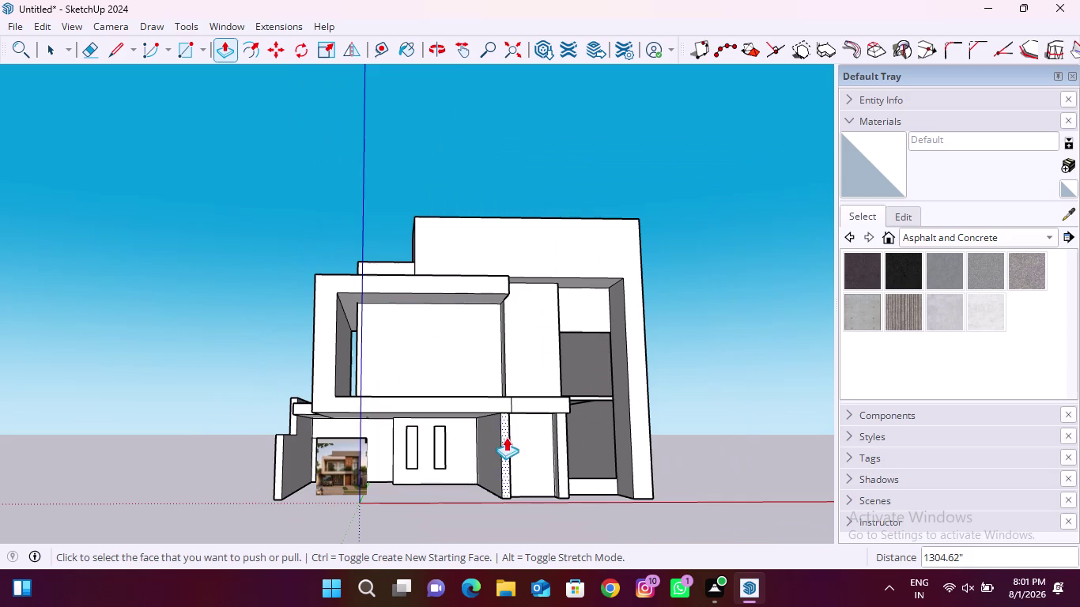
middle_drag(504, 437, 479, 490)
scroll(up, 3)
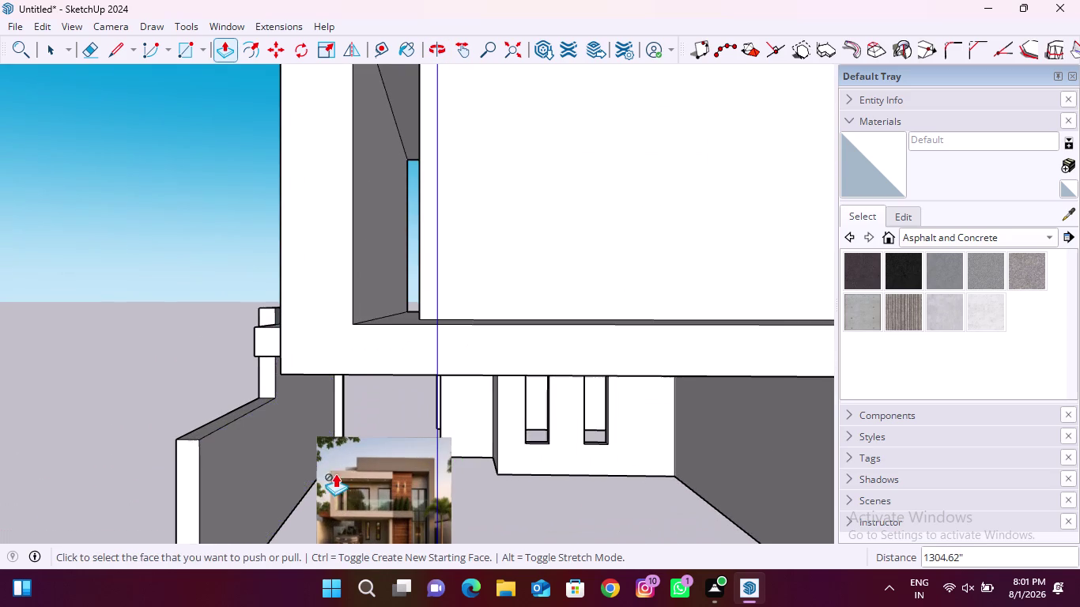
scroll(down, 3)
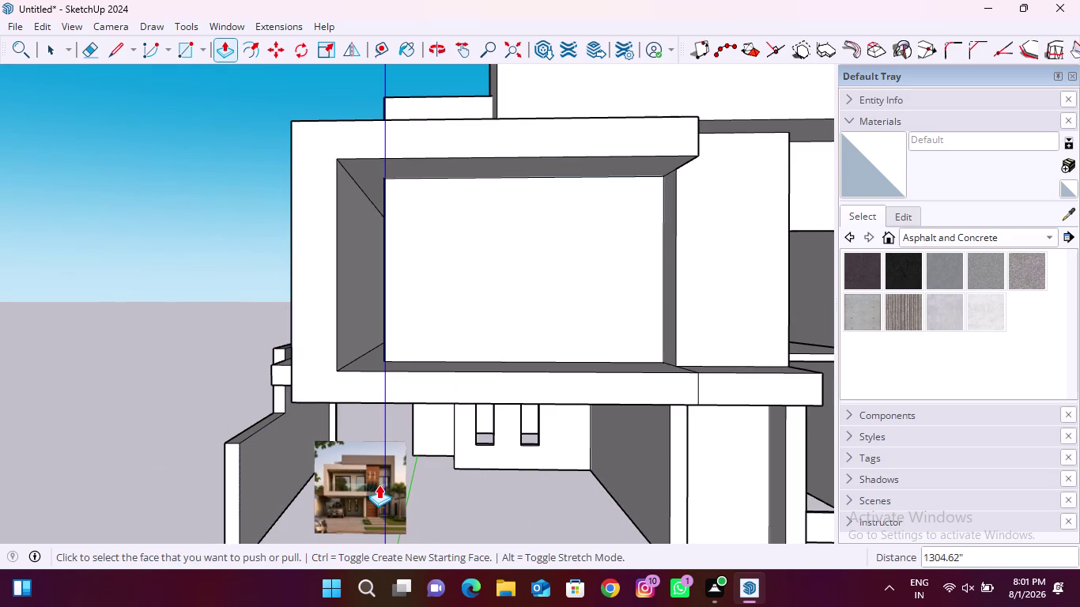
middle_drag(372, 481, 395, 486)
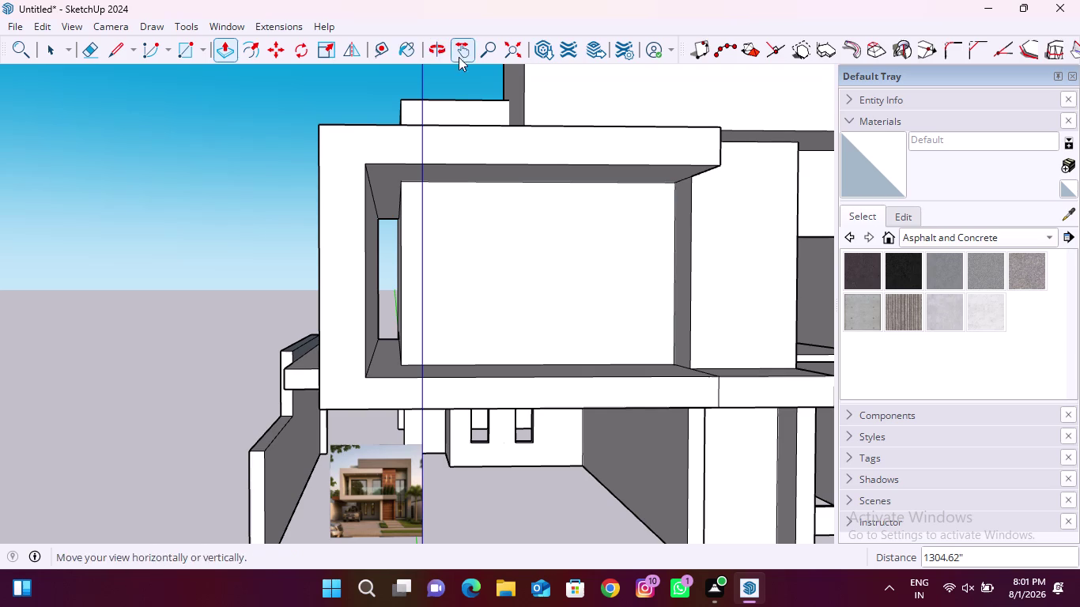
Place a horizontal guide just below the recessed opening's top inner edge.
click(379, 49)
scroll(up, 3)
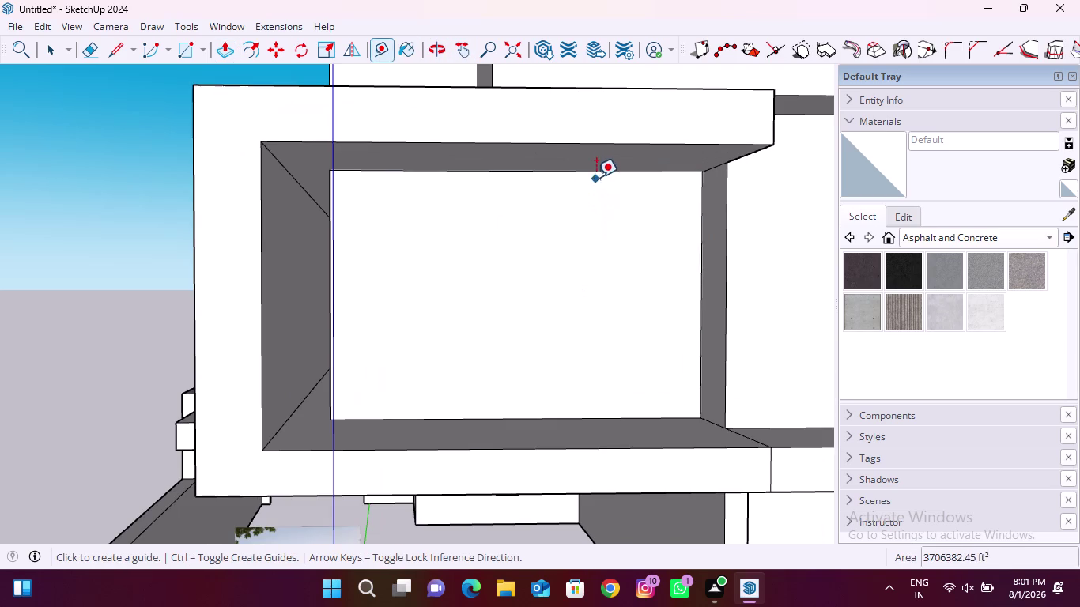
click(596, 173)
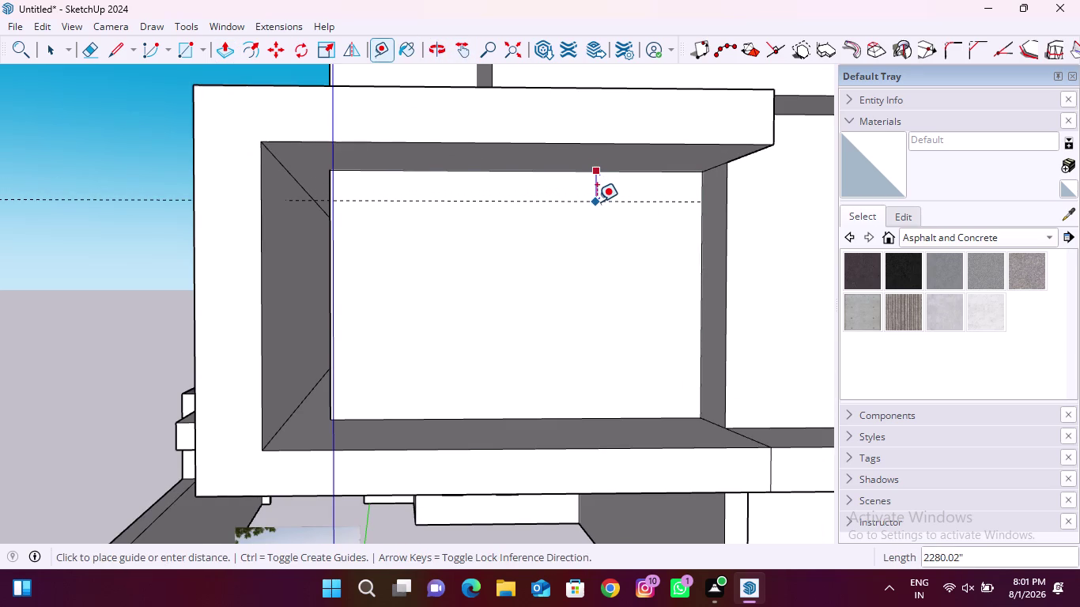
click(598, 197)
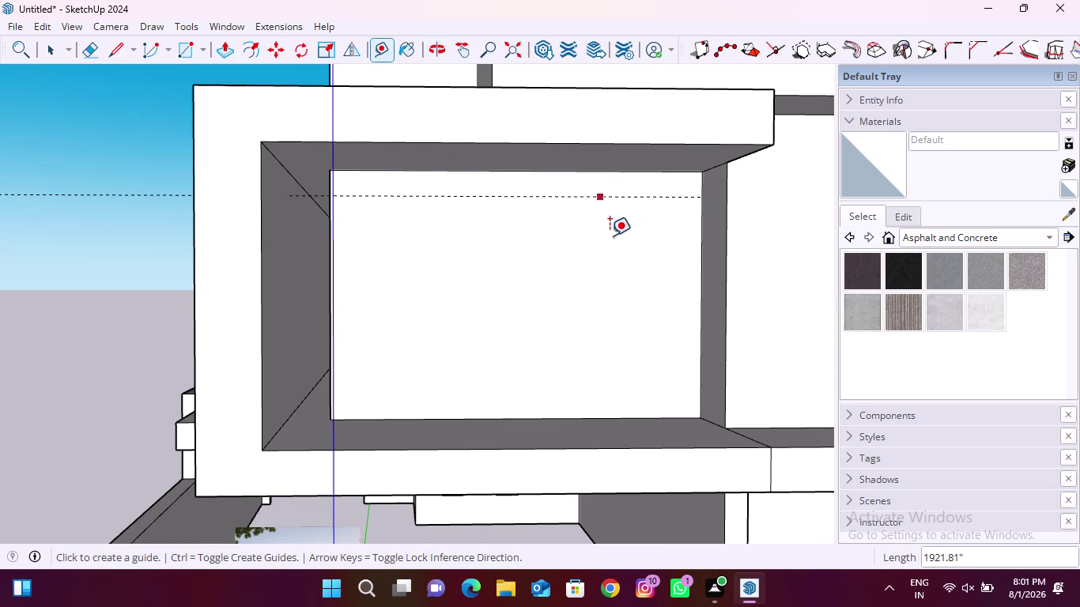
scroll(down, 3)
scroll(down, 3)
scroll(up, 3)
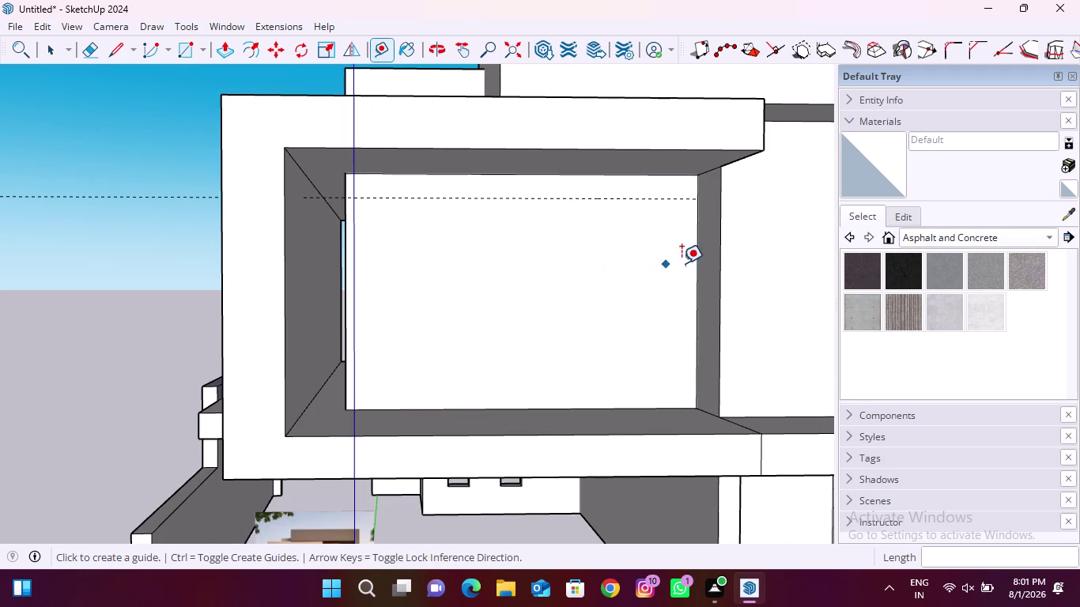
scroll(down, 3)
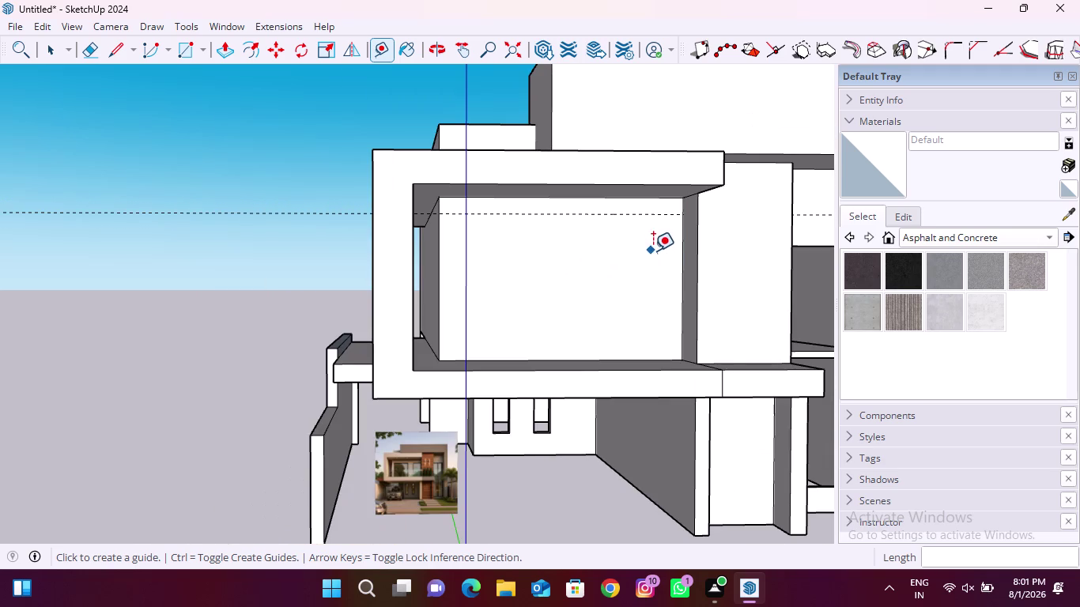
scroll(up, 3)
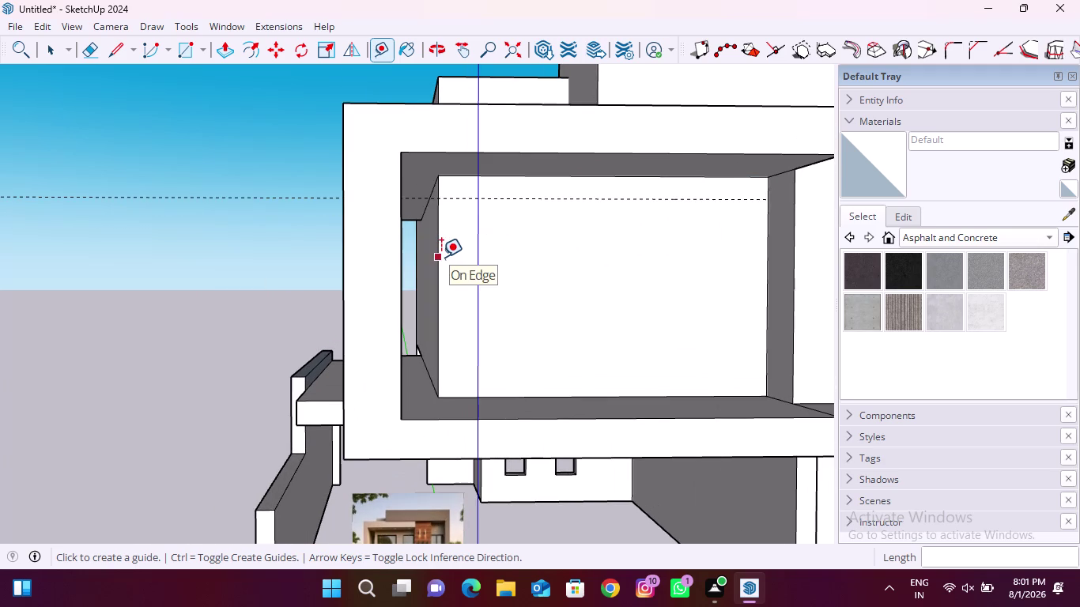
Add a vertical guide near the opening's left inner edge.
click(441, 257)
click(462, 257)
scroll(down, 3)
middle_drag(602, 283, 568, 293)
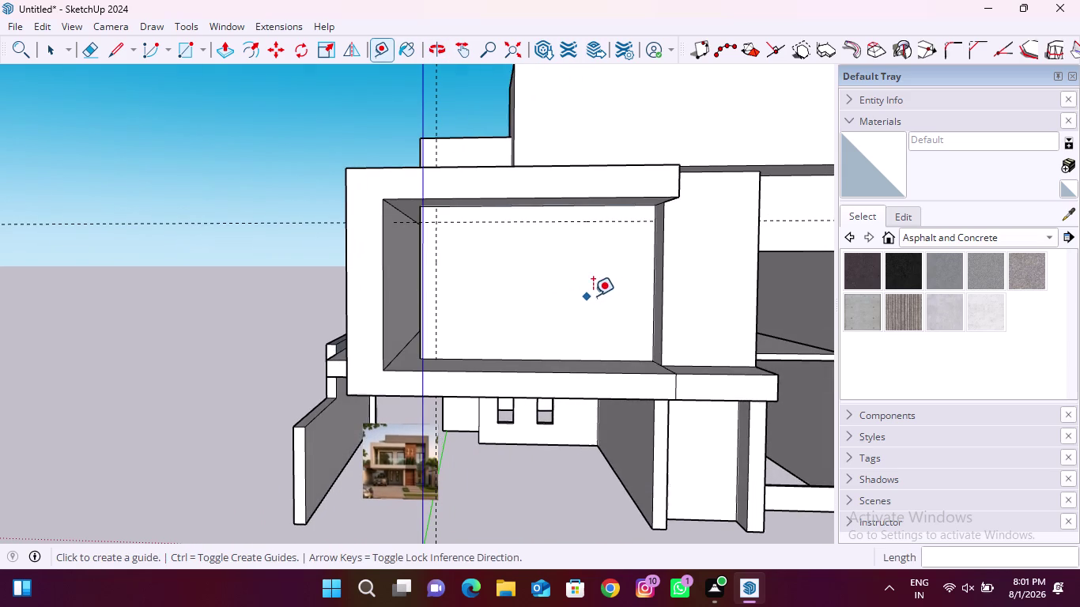
scroll(up, 3)
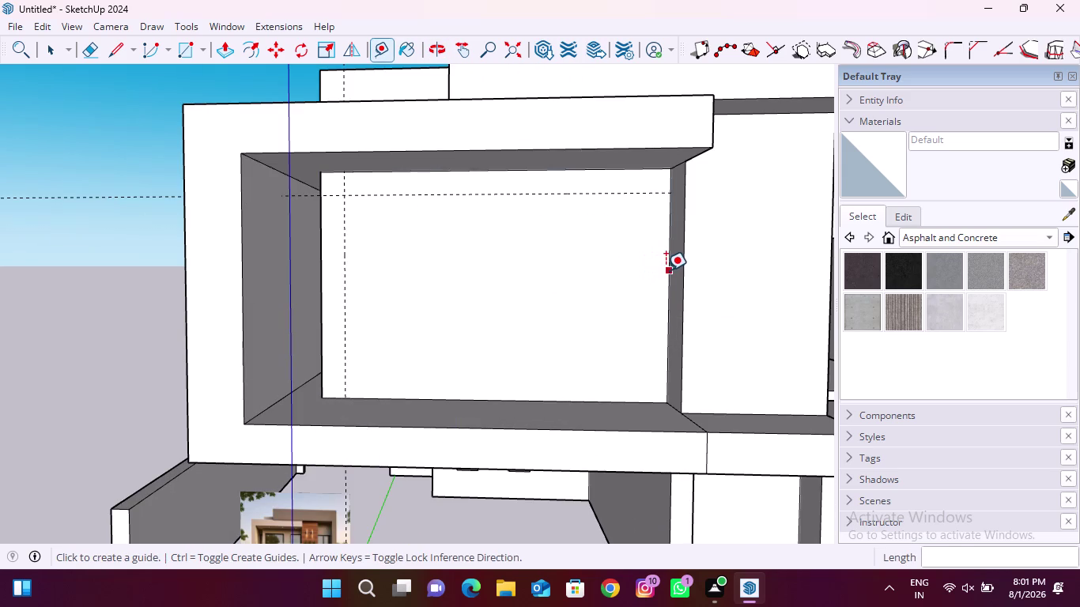
Add a central pair of vertical guides in from the right inner edge.
click(666, 270)
click(593, 272)
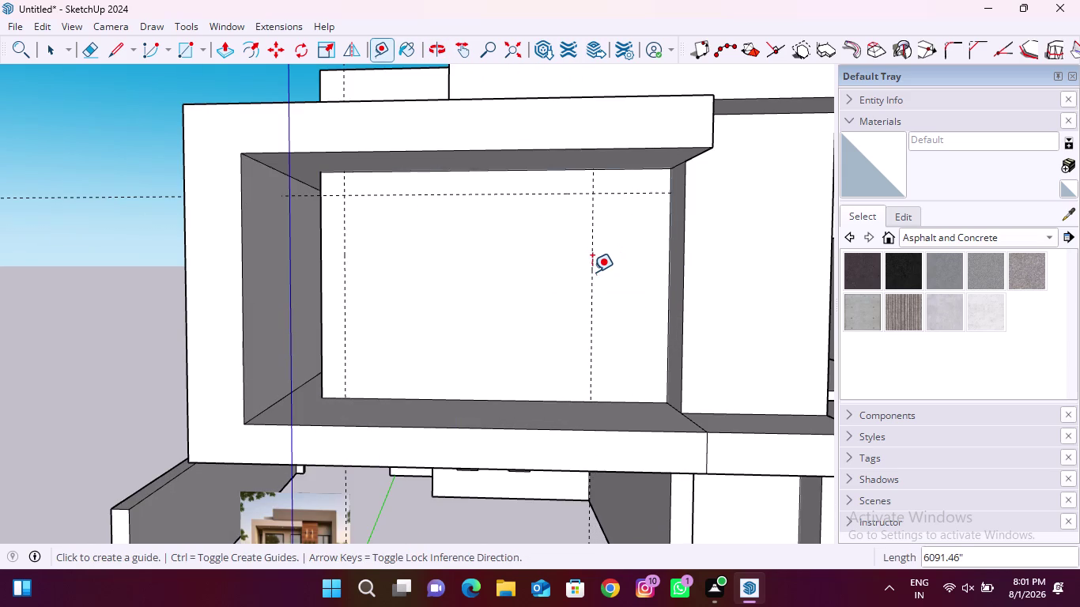
click(589, 272)
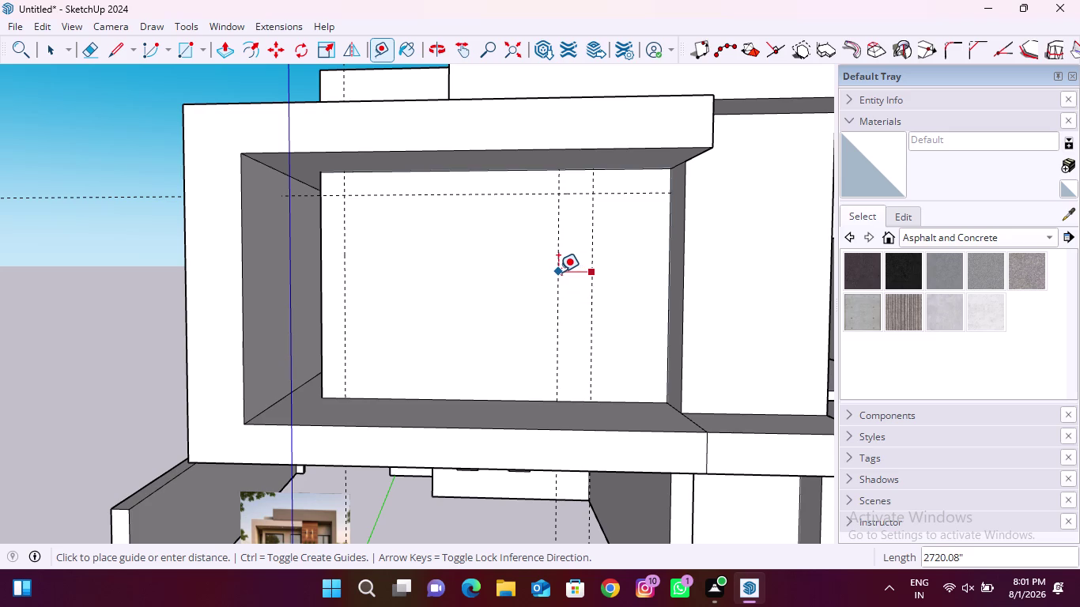
click(557, 273)
scroll(down, 3)
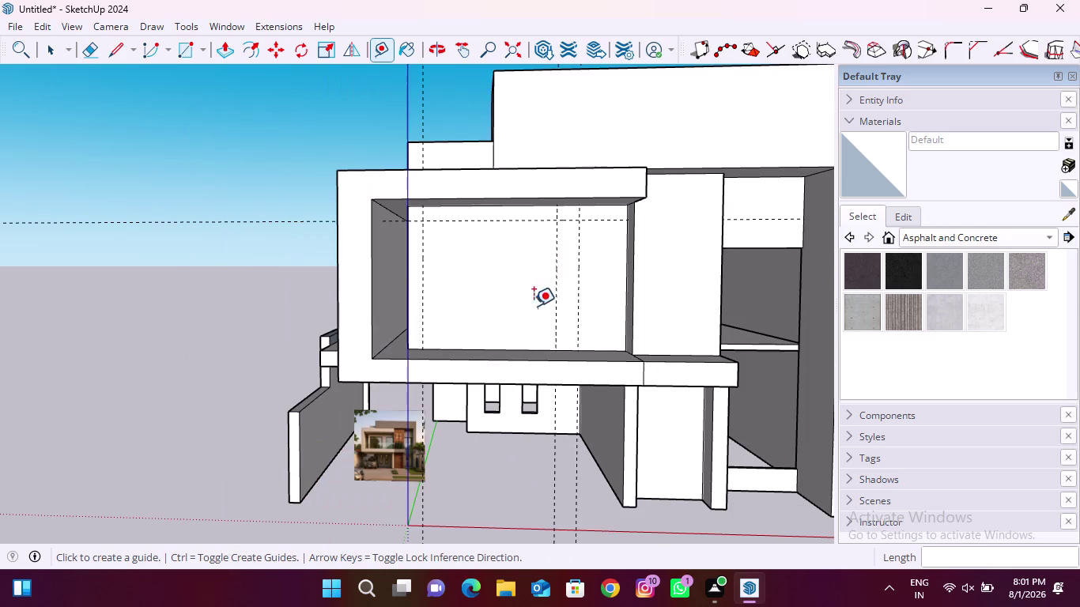
middle_drag(509, 301, 502, 333)
scroll(up, 3)
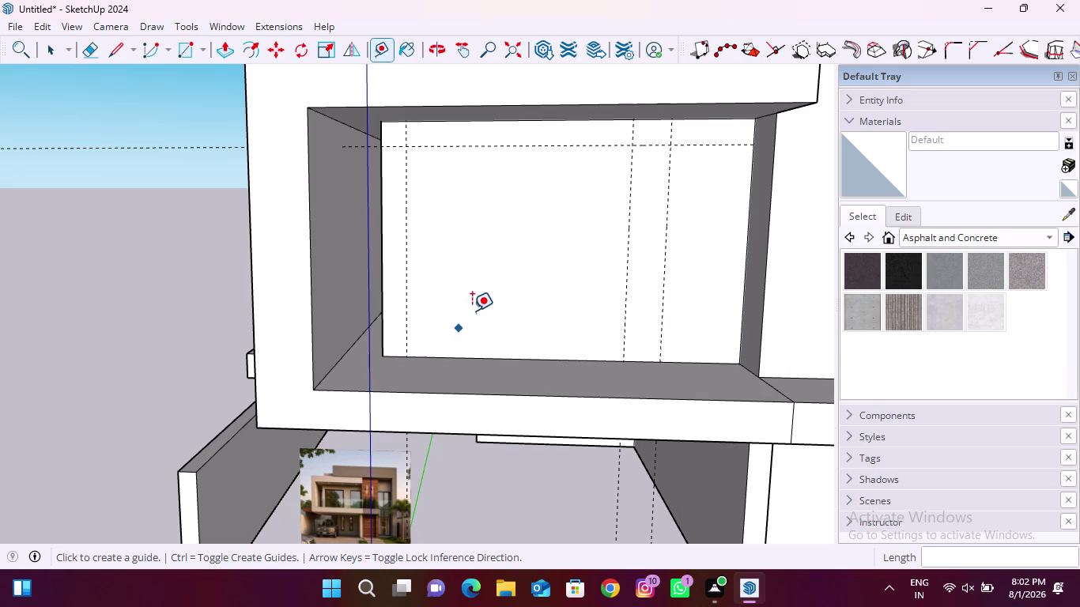
scroll(down, 3)
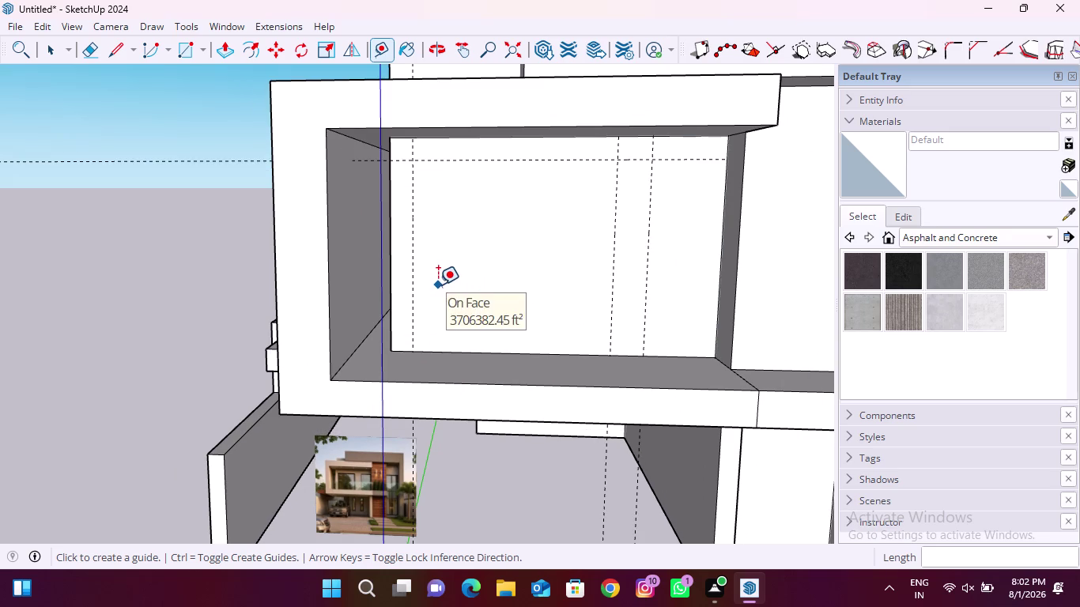
click(178, 57)
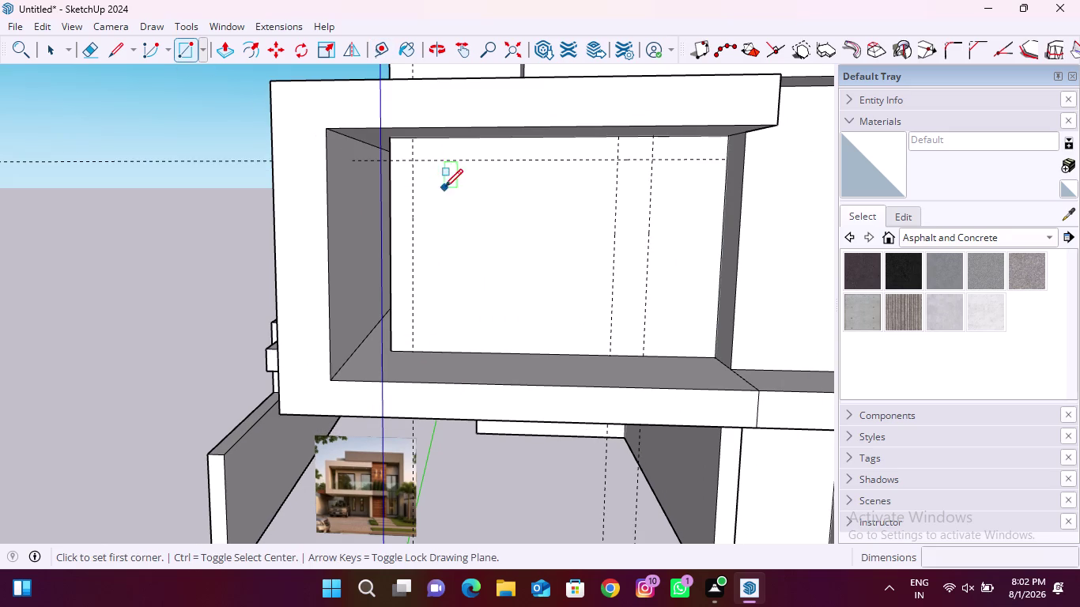
click(411, 165)
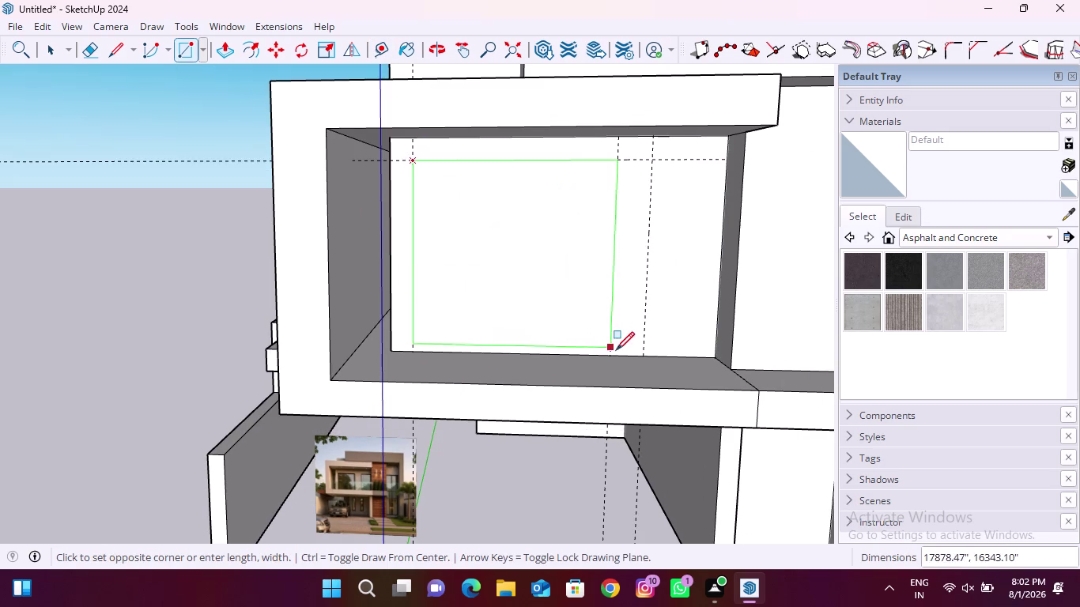
click(613, 353)
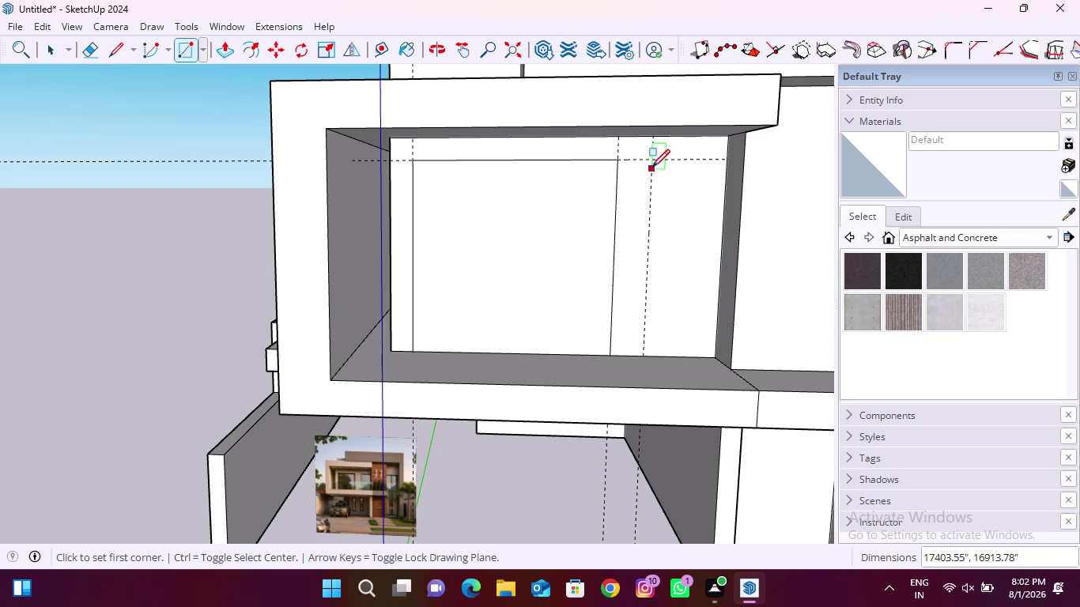
click(654, 164)
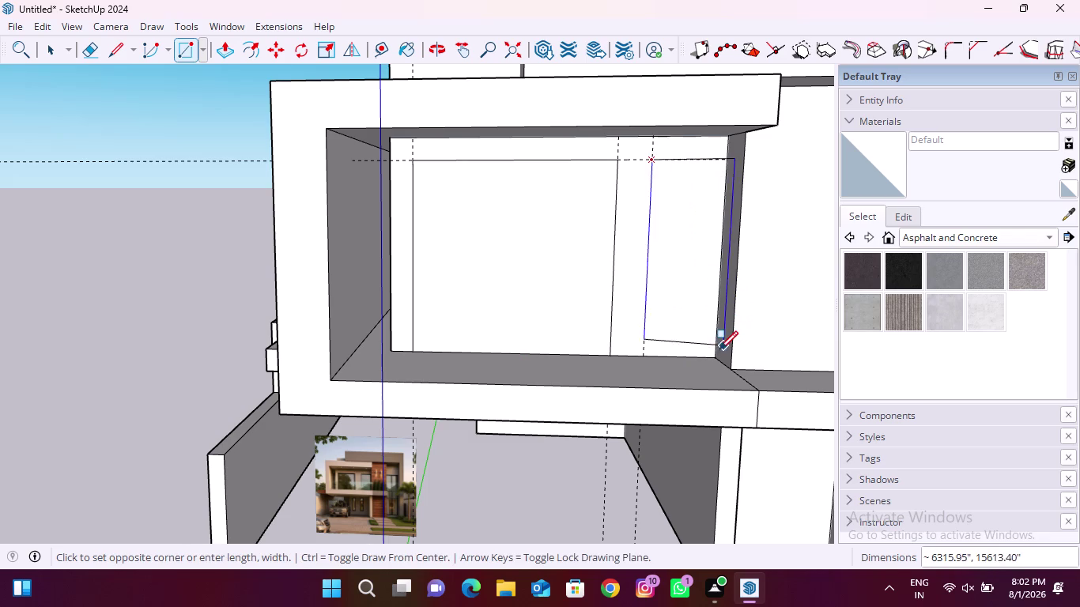
click(717, 353)
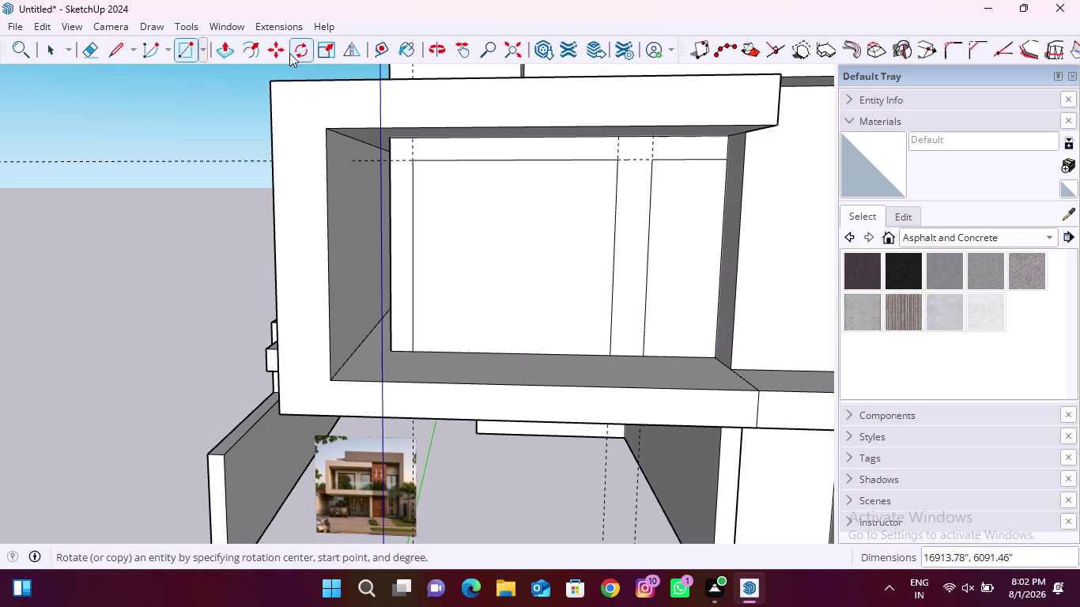
click(230, 51)
click(480, 245)
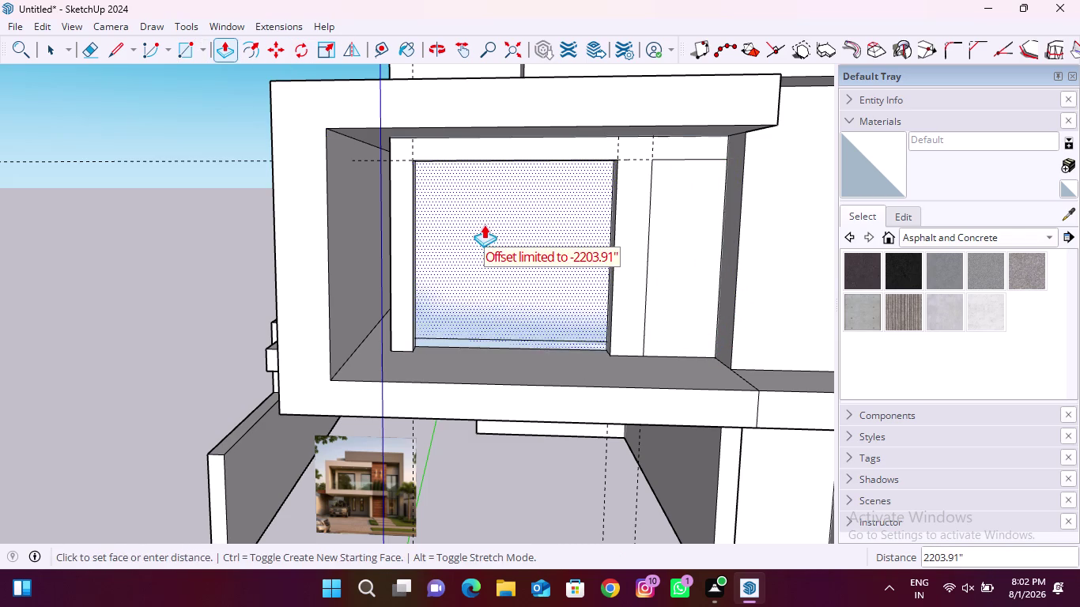
click(483, 225)
click(687, 258)
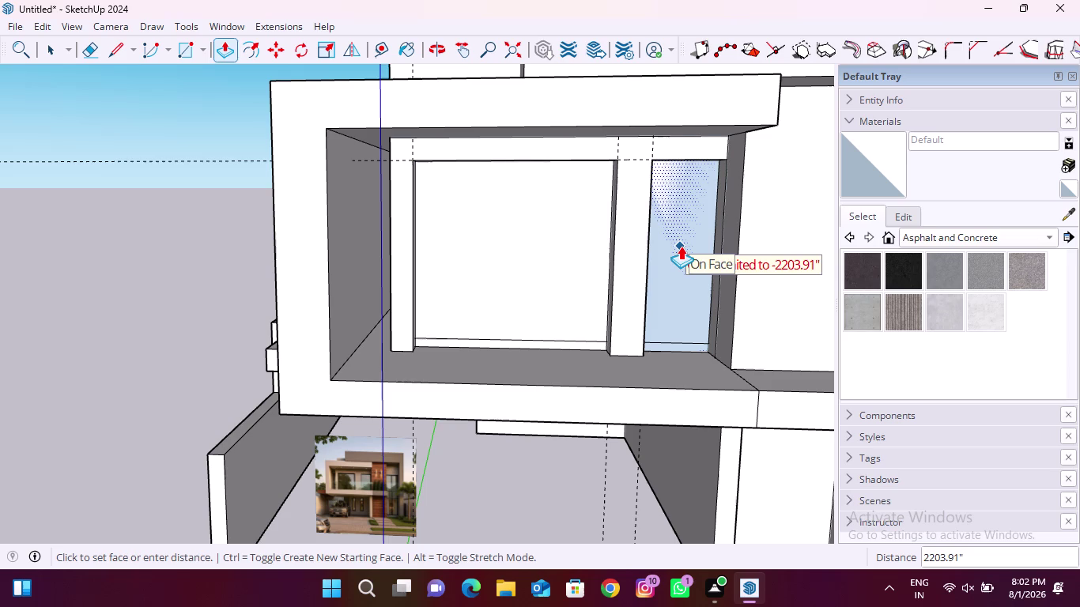
click(681, 246)
middle_drag(634, 202, 639, 257)
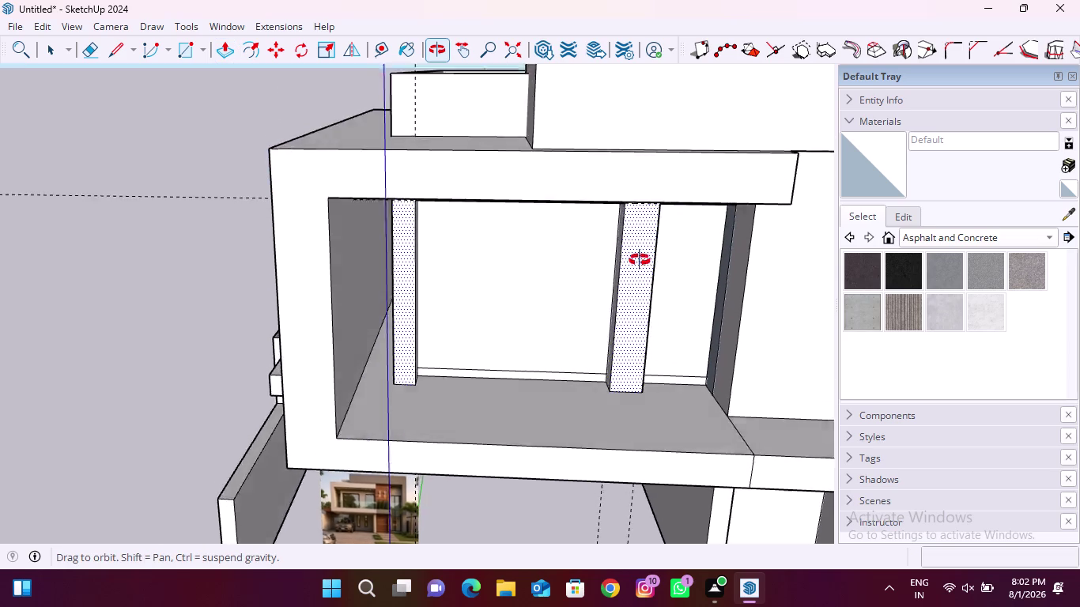
middle_drag(639, 257, 864, 532)
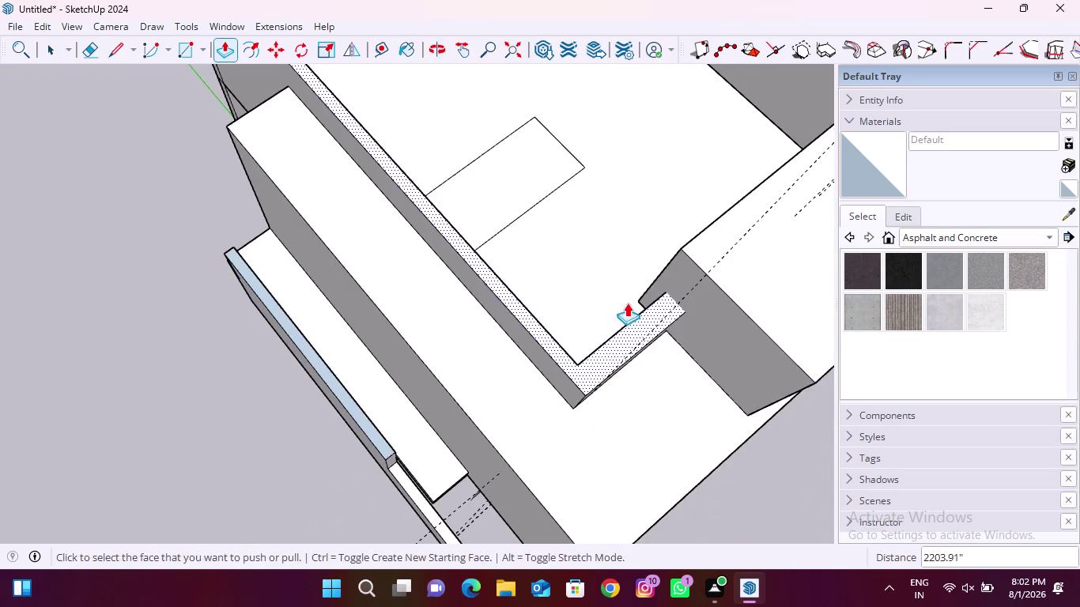
middle_drag(506, 248, 842, 247)
middle_drag(461, 150, 686, 160)
scroll(down, 3)
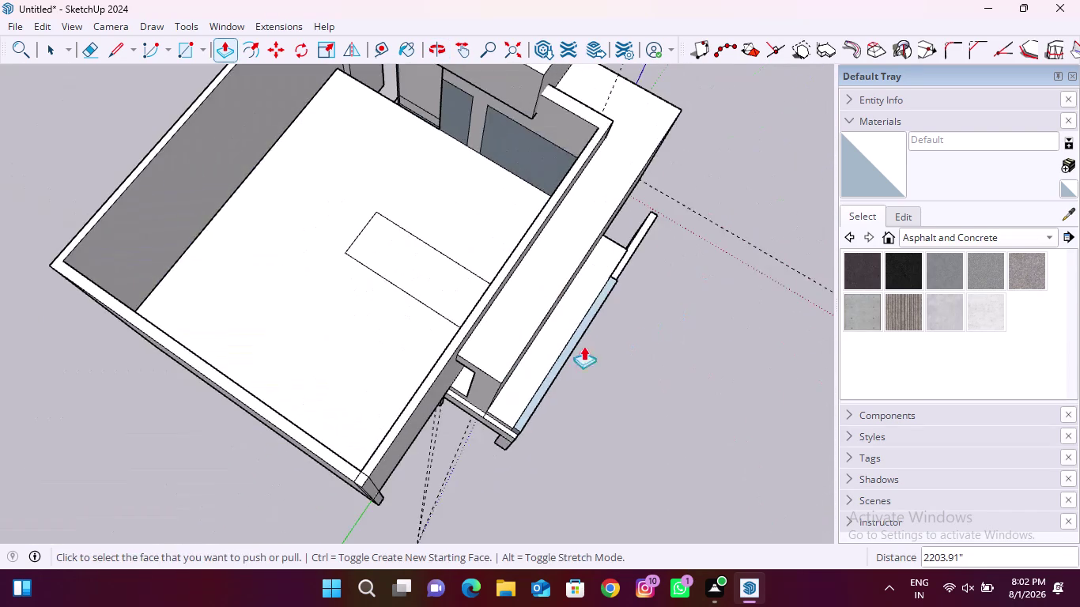
middle_drag(392, 370, 492, 261)
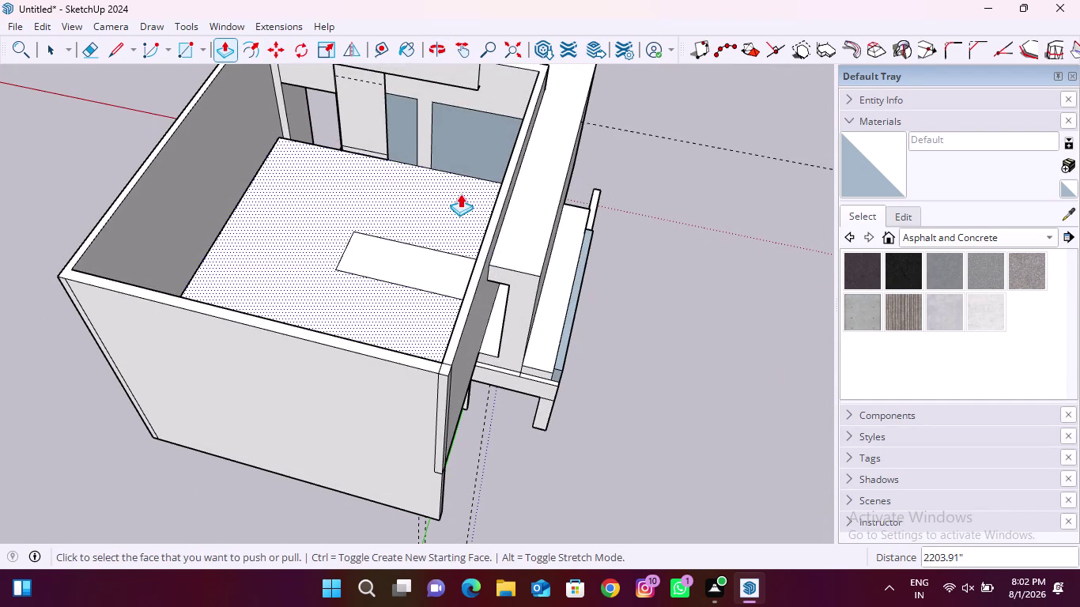
key(space)
click(454, 137)
key(Delete)
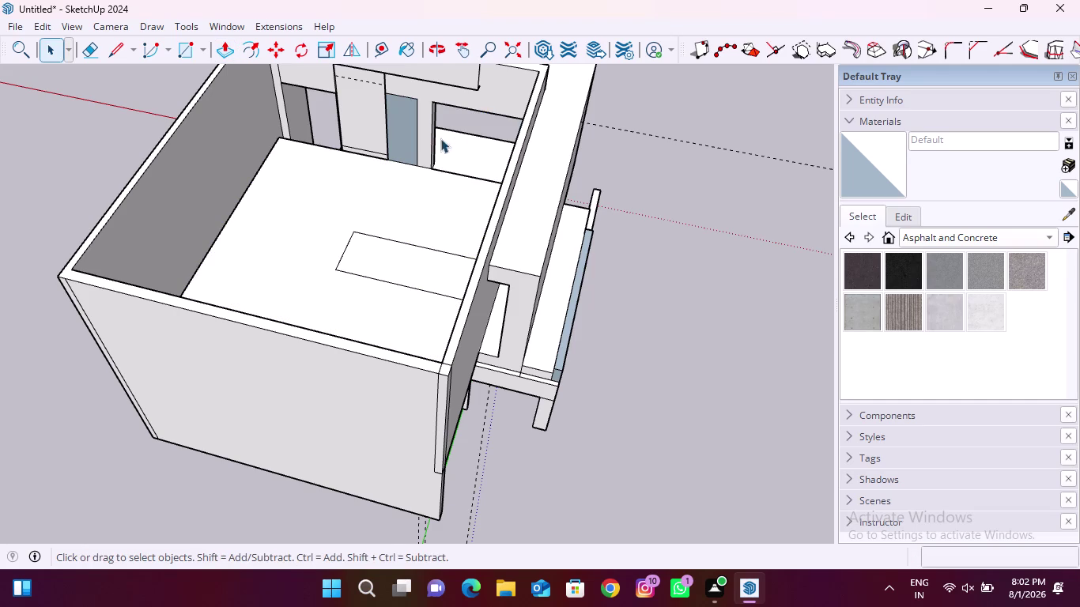
click(405, 132)
key(Delete)
middle_drag(589, 173, 173, 221)
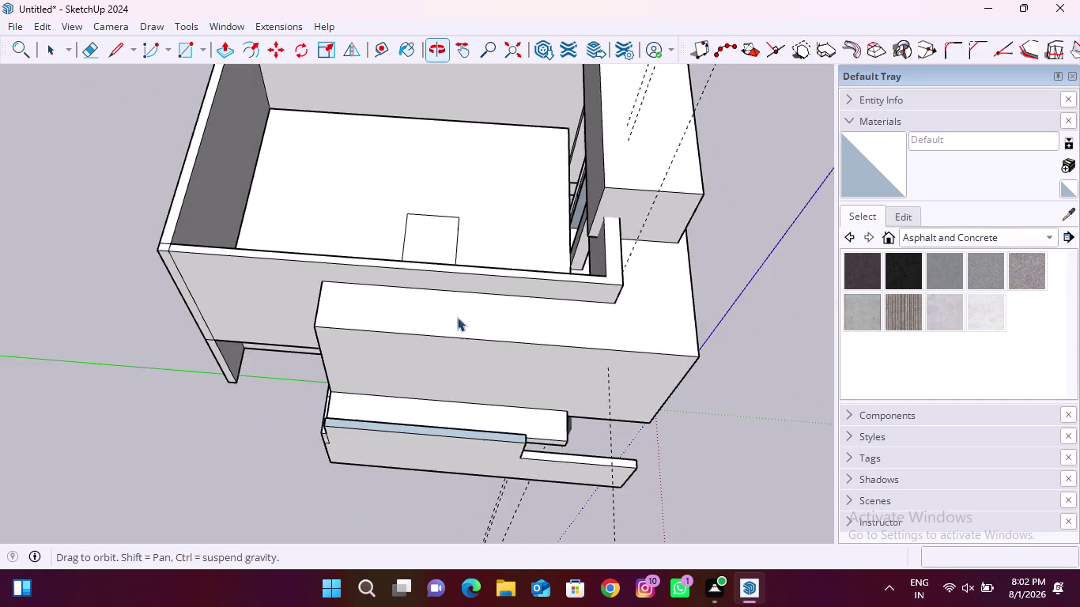
middle_drag(612, 336, 158, 145)
scroll(up, 3)
scroll(down, 3)
middle_drag(469, 384, 376, 313)
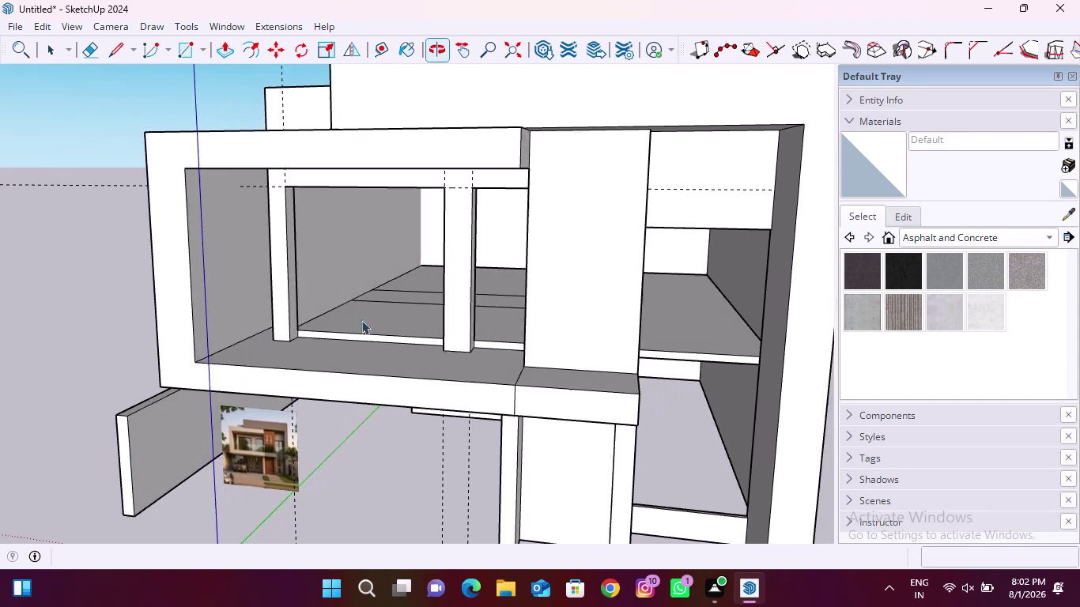
scroll(up, 3)
scroll(down, 3)
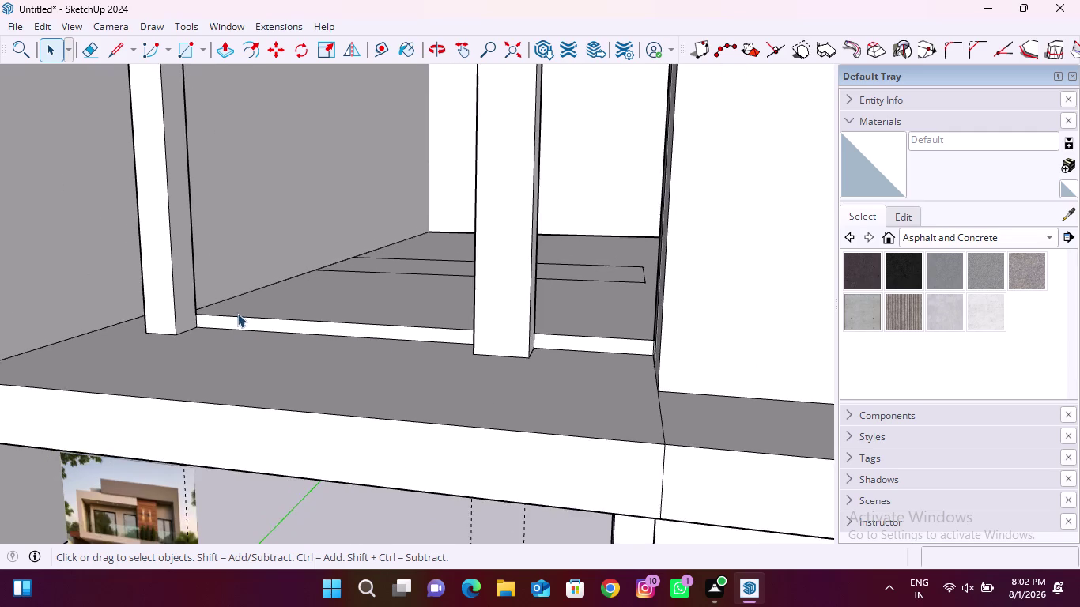
scroll(down, 3)
middle_drag(388, 372, 389, 371)
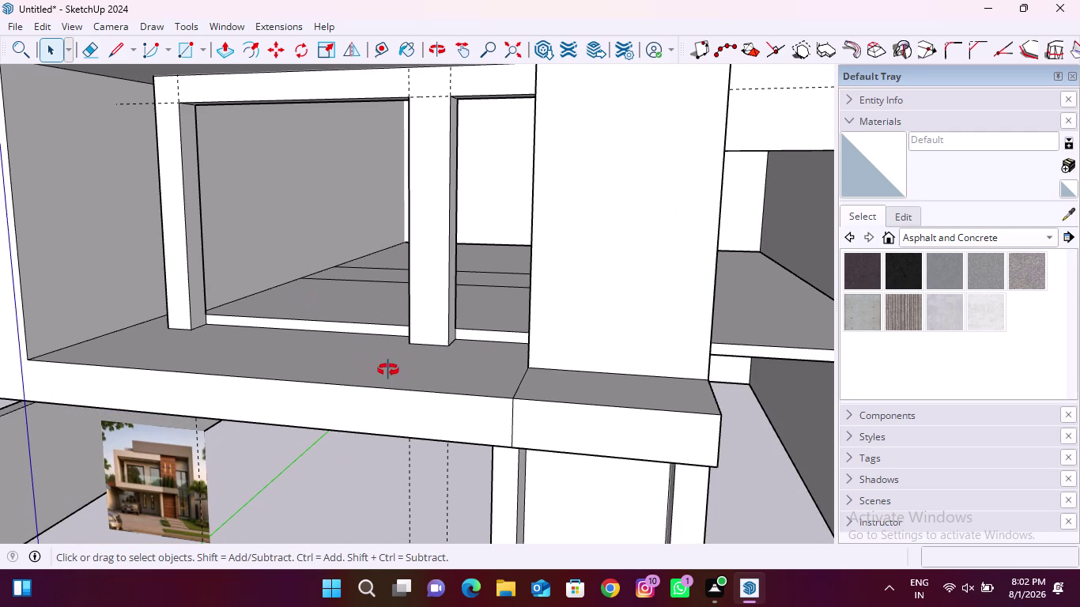
middle_drag(389, 371, 486, 377)
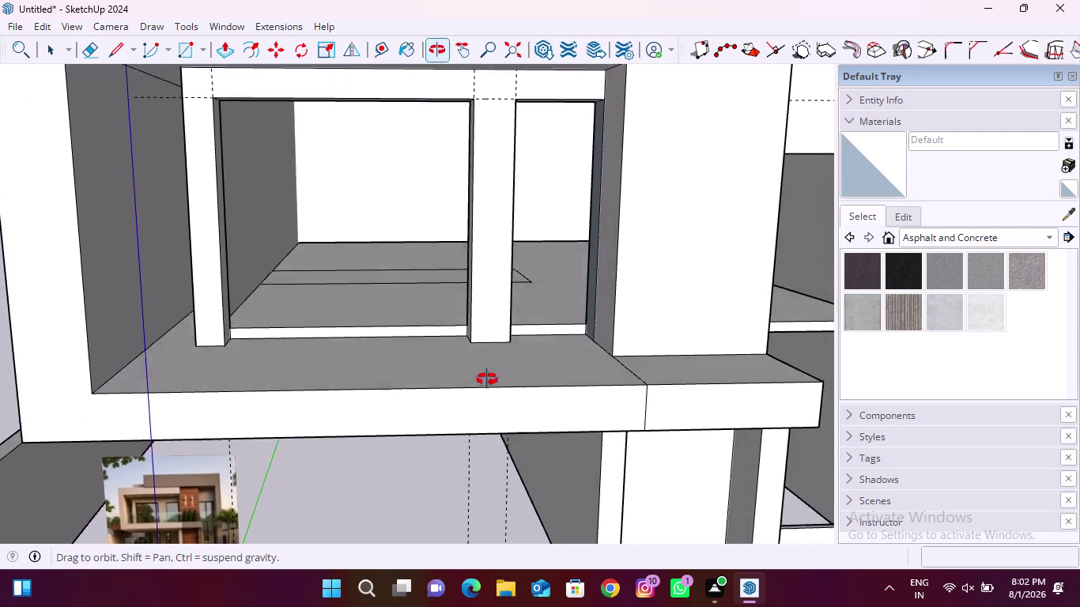
middle_drag(486, 377, 278, 351)
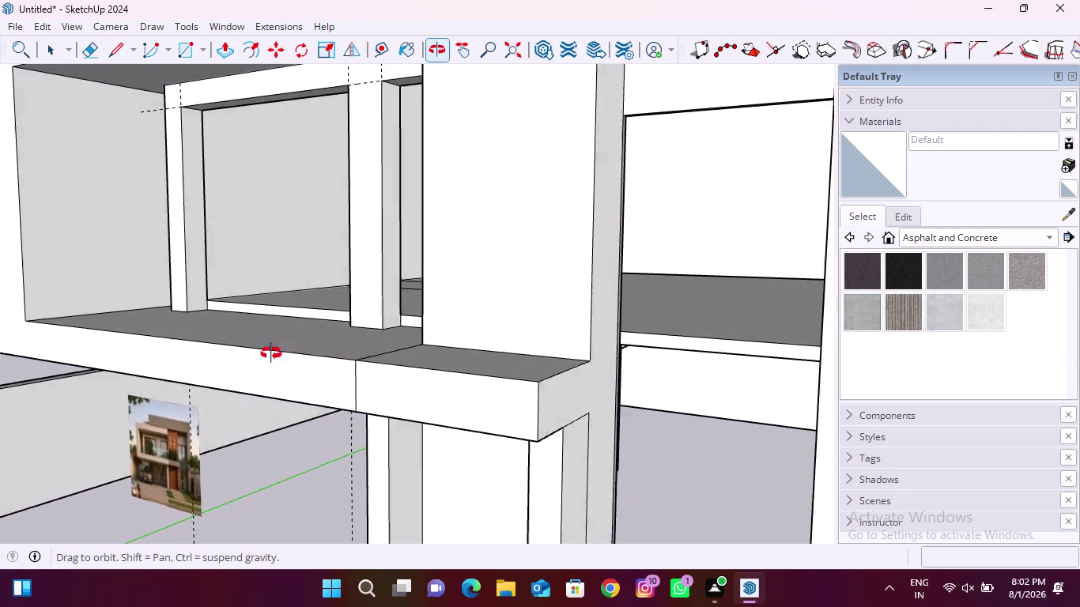
middle_drag(278, 351, 521, 409)
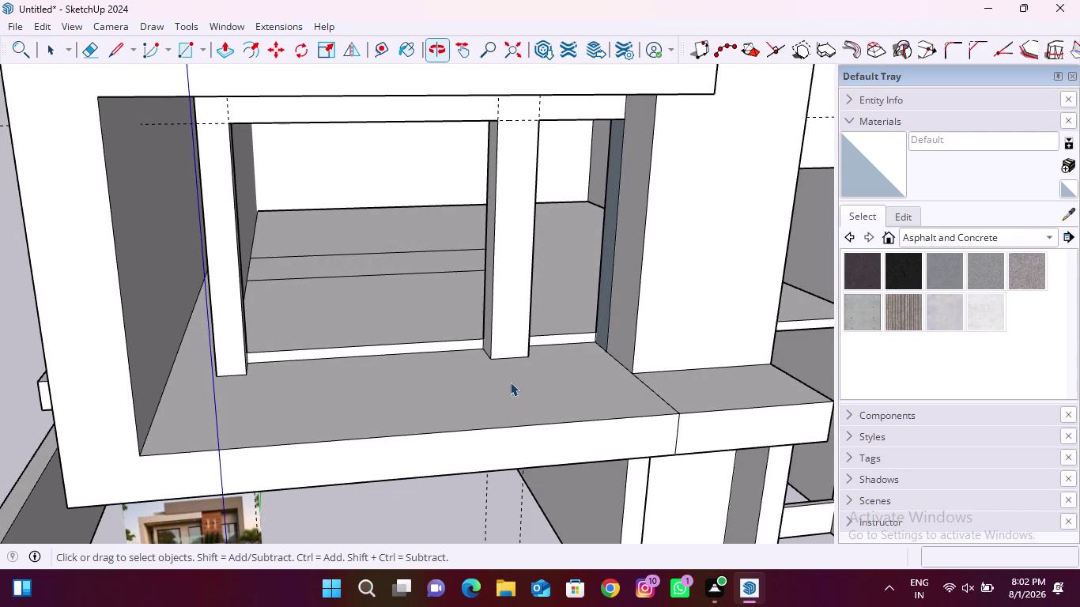
Begin push/pulling a balcony floor face and orbit to see the strip.
click(231, 51)
click(381, 296)
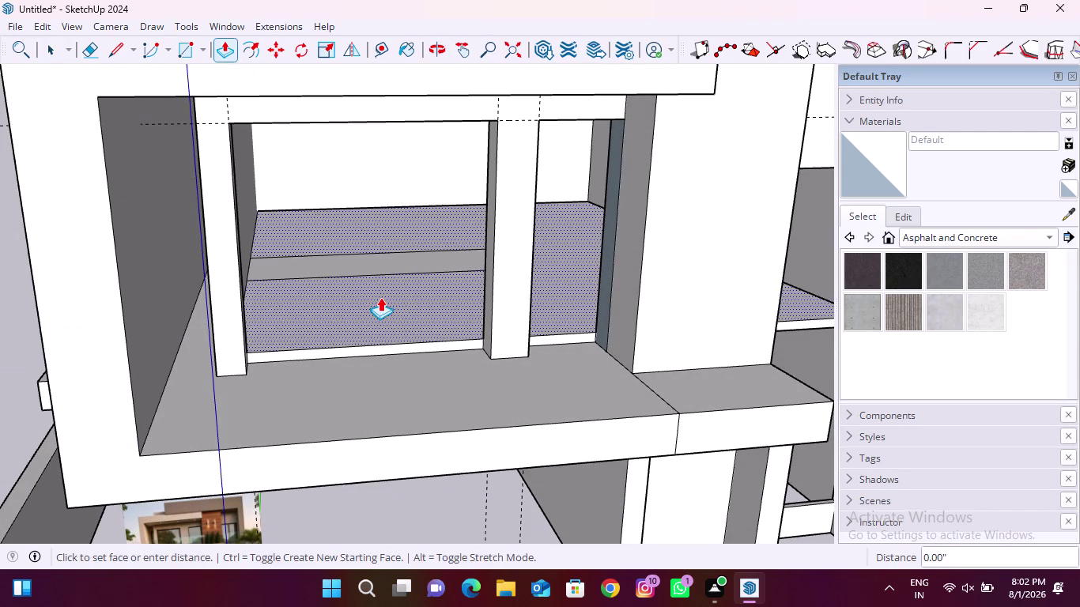
click(463, 376)
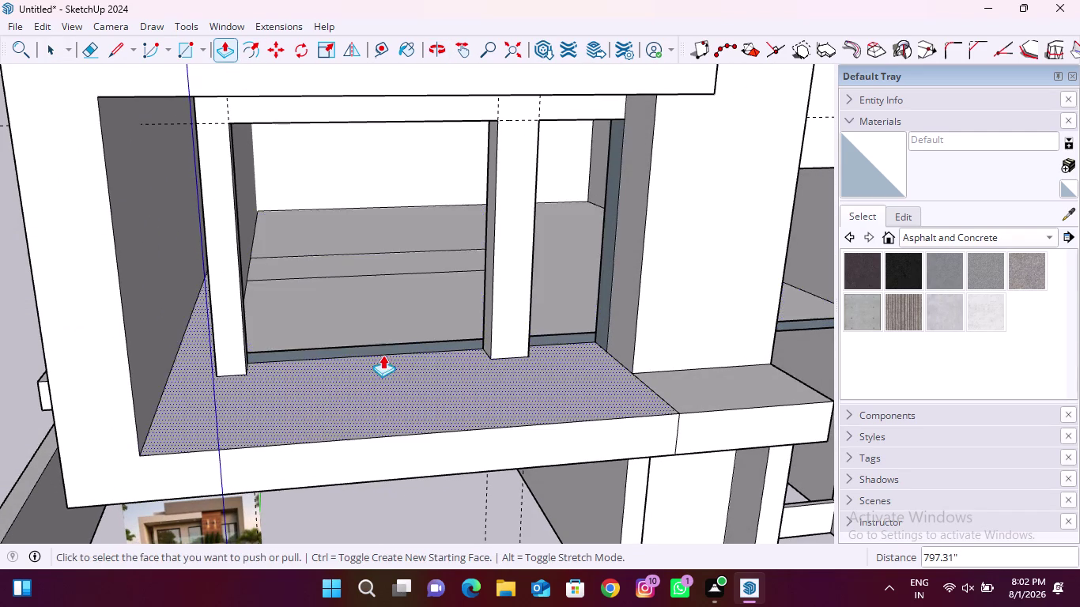
middle_drag(383, 355, 380, 315)
Push the raised thin balcony strip down flush with the floor.
click(364, 295)
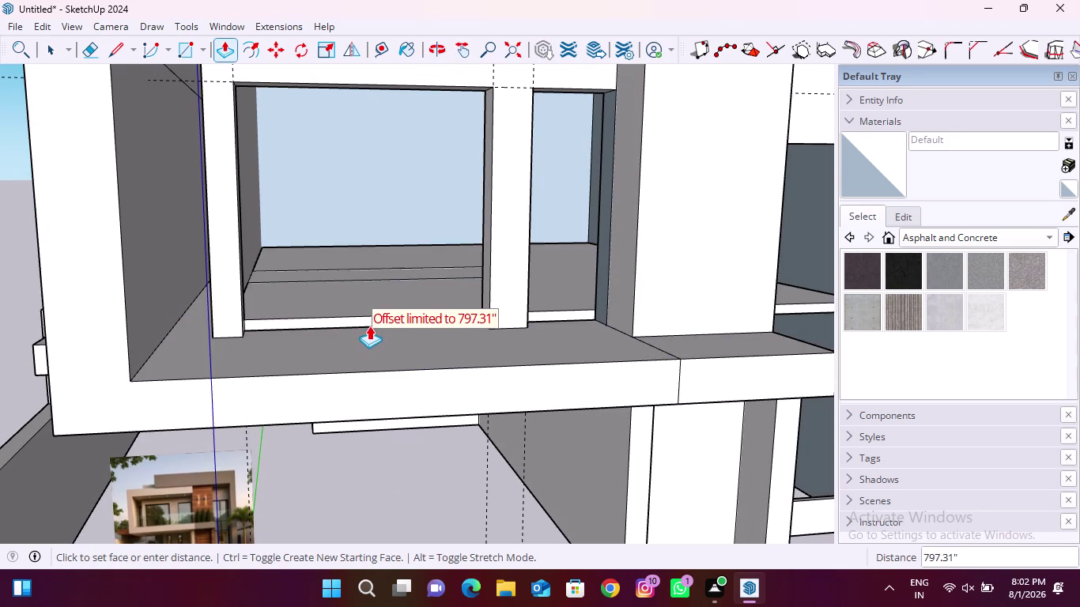
click(369, 326)
click(376, 285)
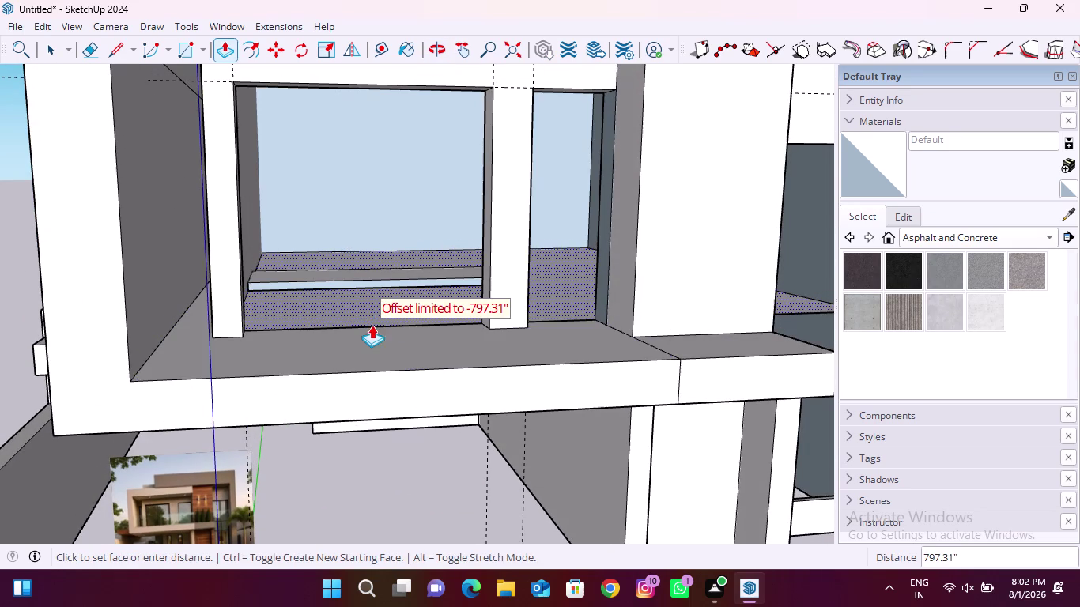
click(371, 332)
scroll(up, 3)
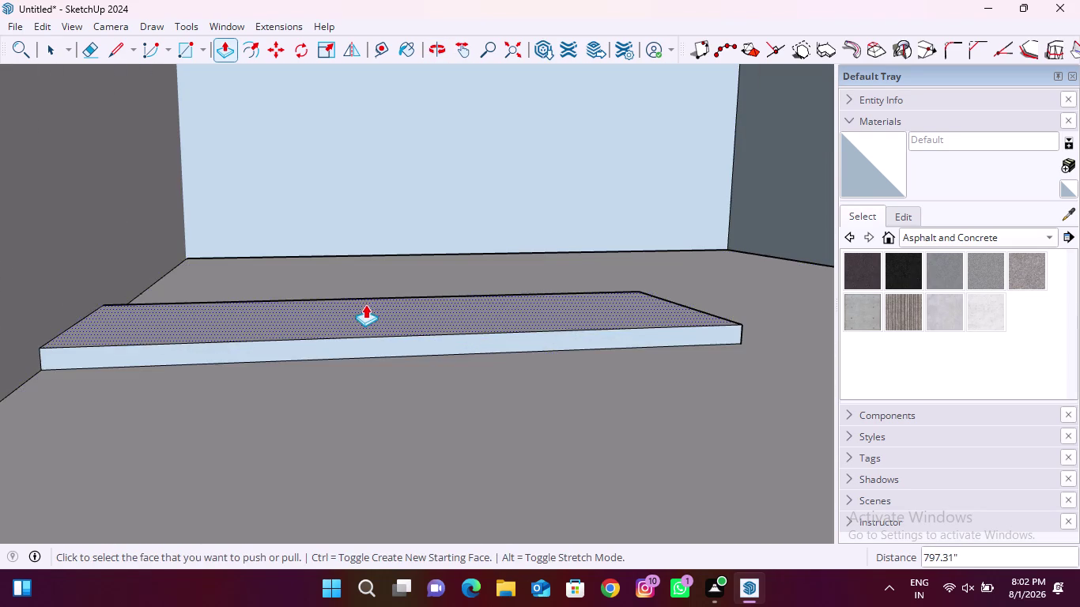
click(365, 304)
click(420, 394)
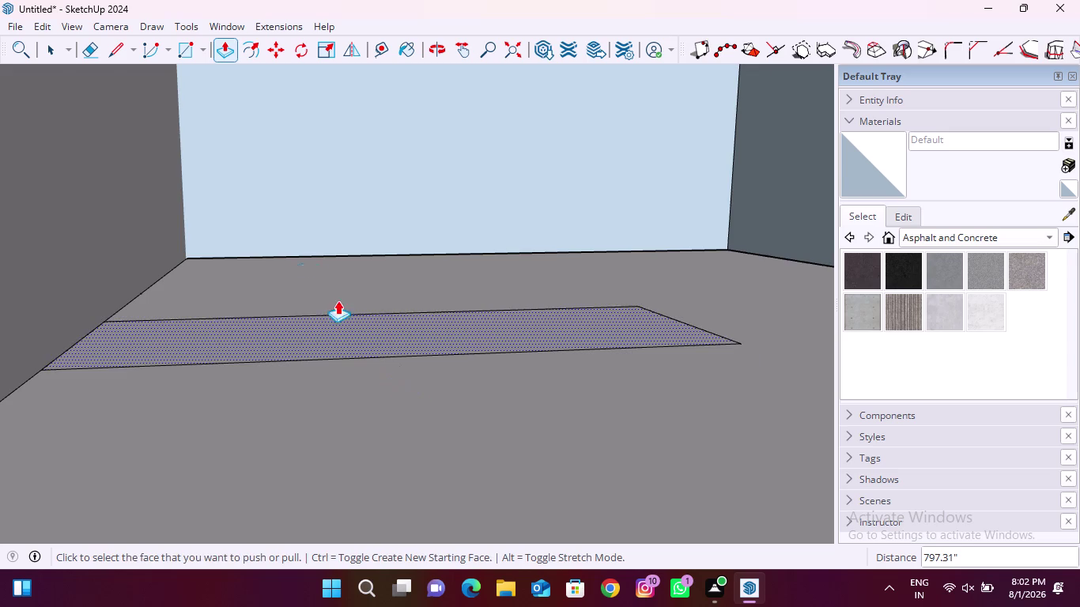
scroll(down, 3)
Orbit out to view the house front and side, then return to Select.
middle_drag(352, 329, 336, 277)
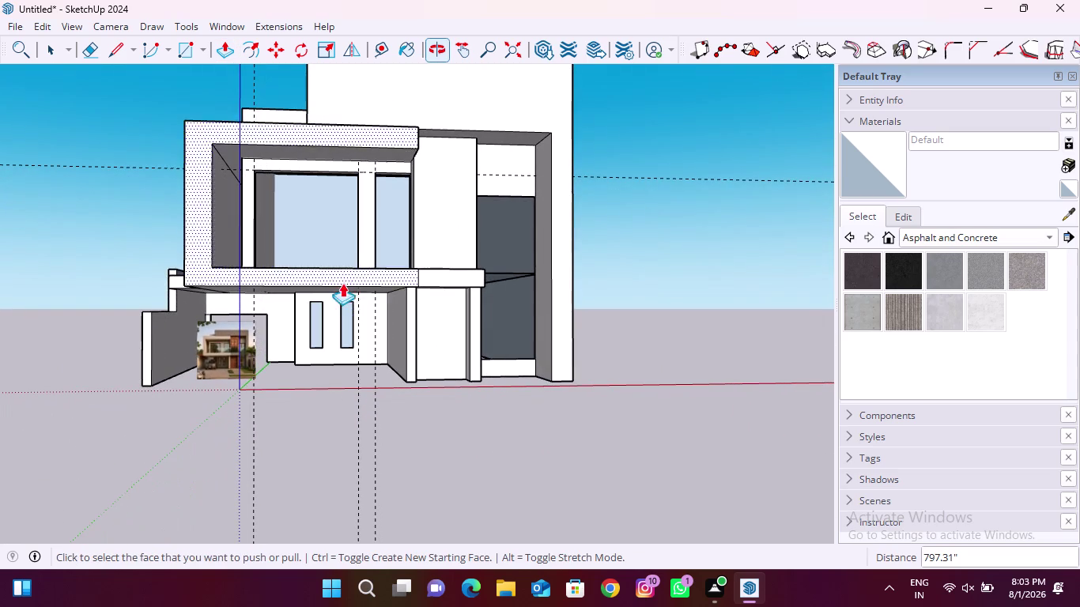
scroll(down, 3)
middle_drag(378, 279, 391, 340)
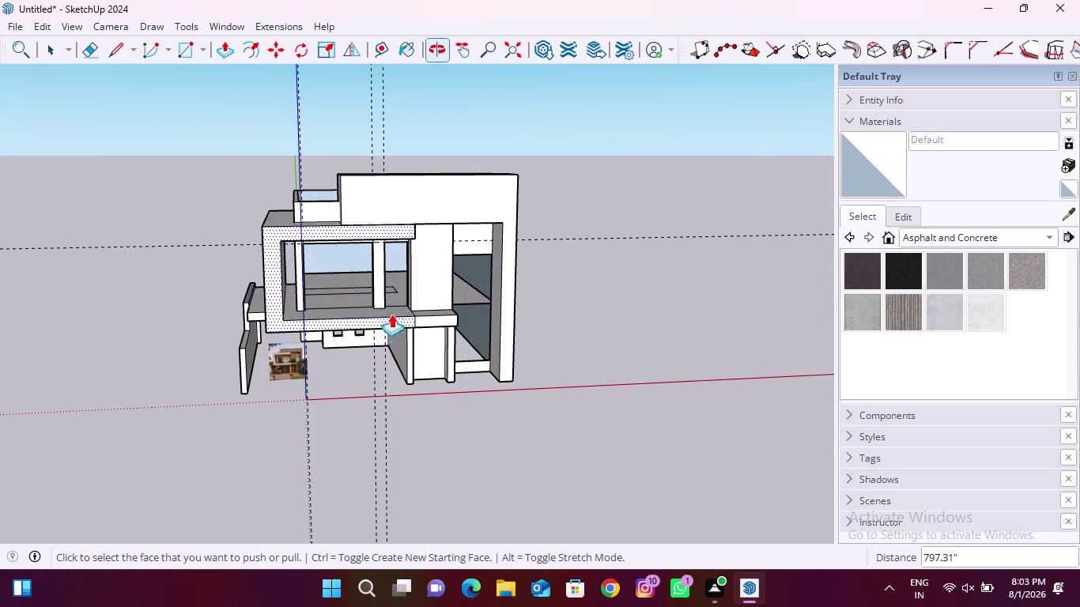
key(space)
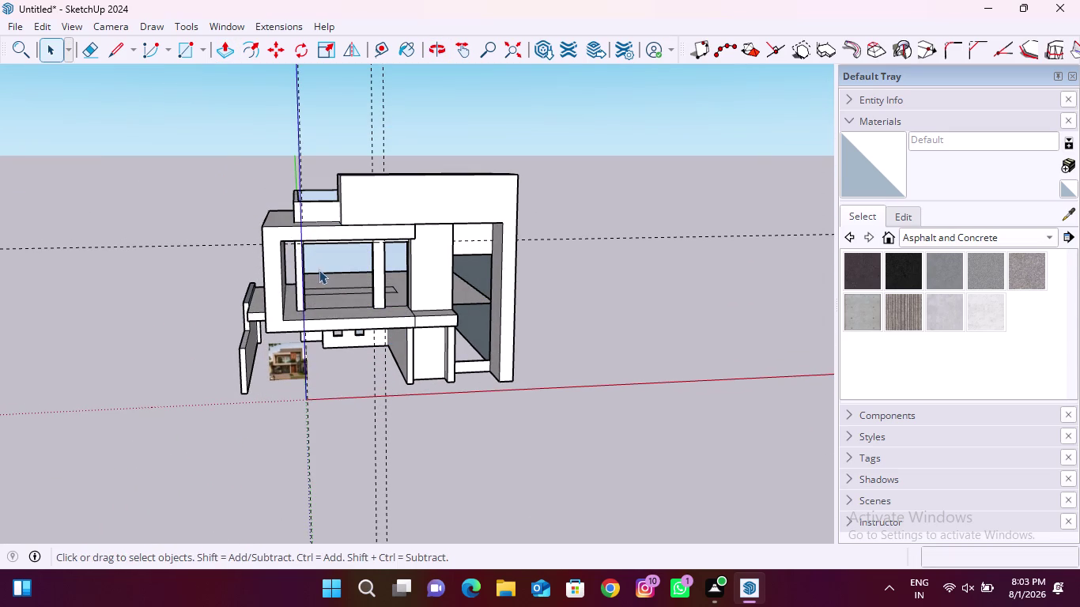
click(325, 259)
right_click(325, 265)
click(390, 431)
middle_drag(355, 341, 397, 309)
click(484, 282)
right_click(484, 283)
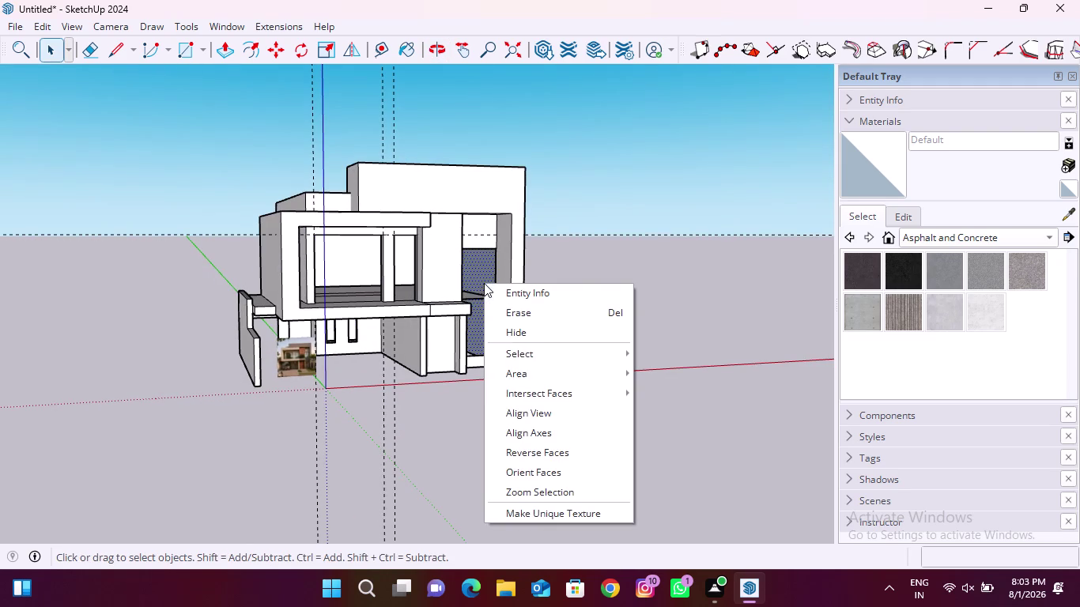
click(529, 447)
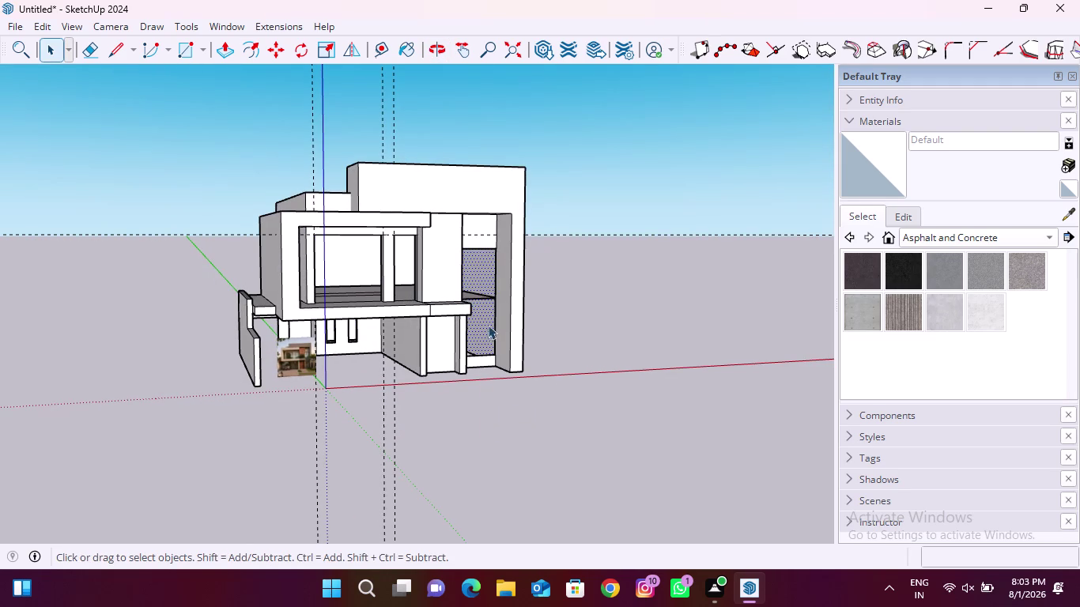
middle_drag(475, 302, 397, 318)
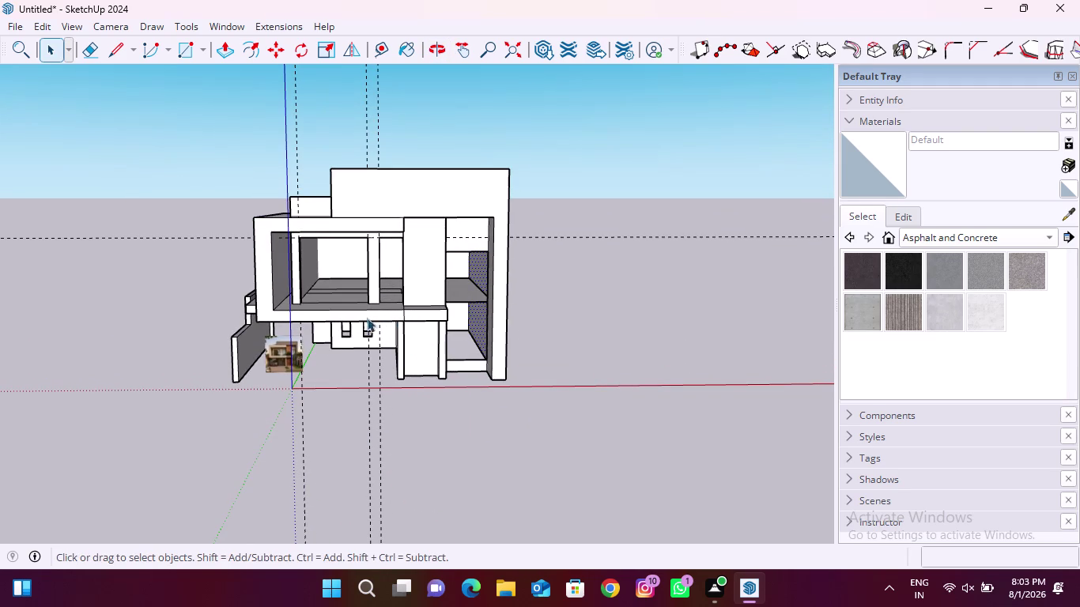
scroll(up, 3)
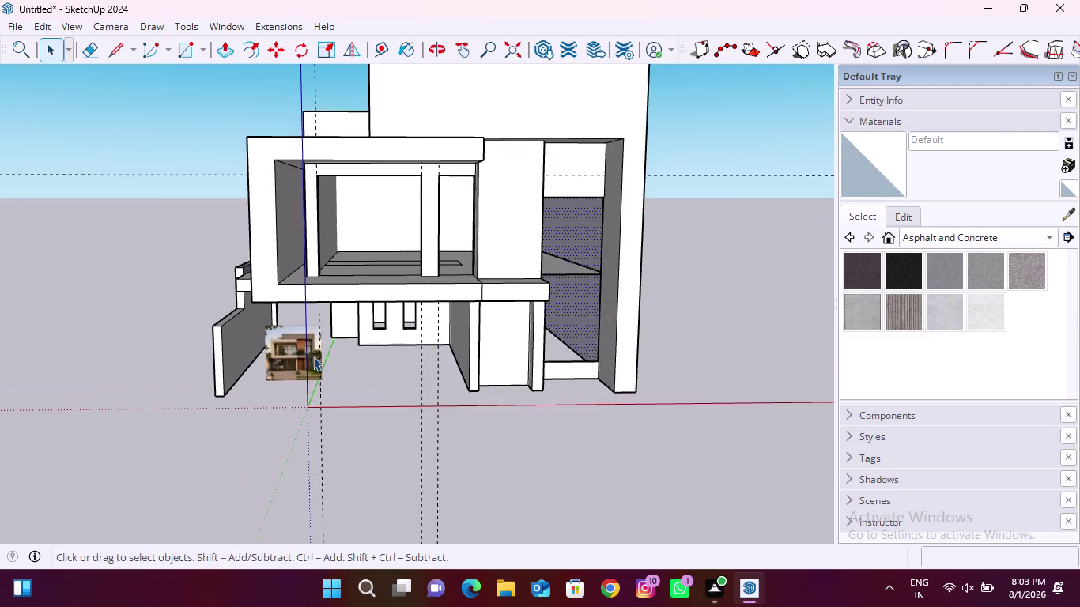
scroll(up, 3)
drag(587, 474, 146, 476)
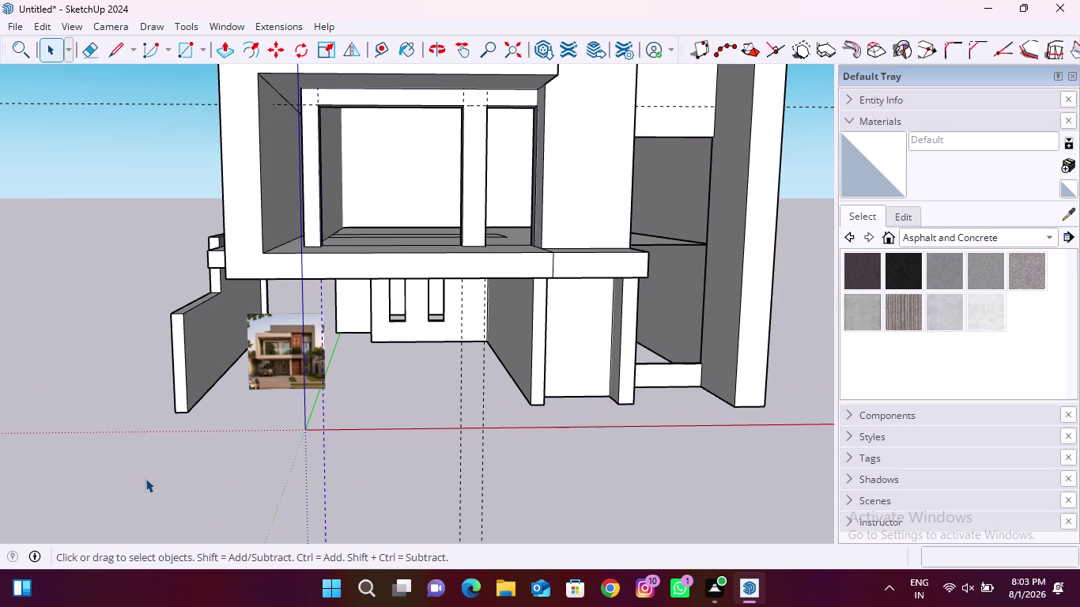
key(Delete)
scroll(down, 3)
drag(491, 461, 381, 474)
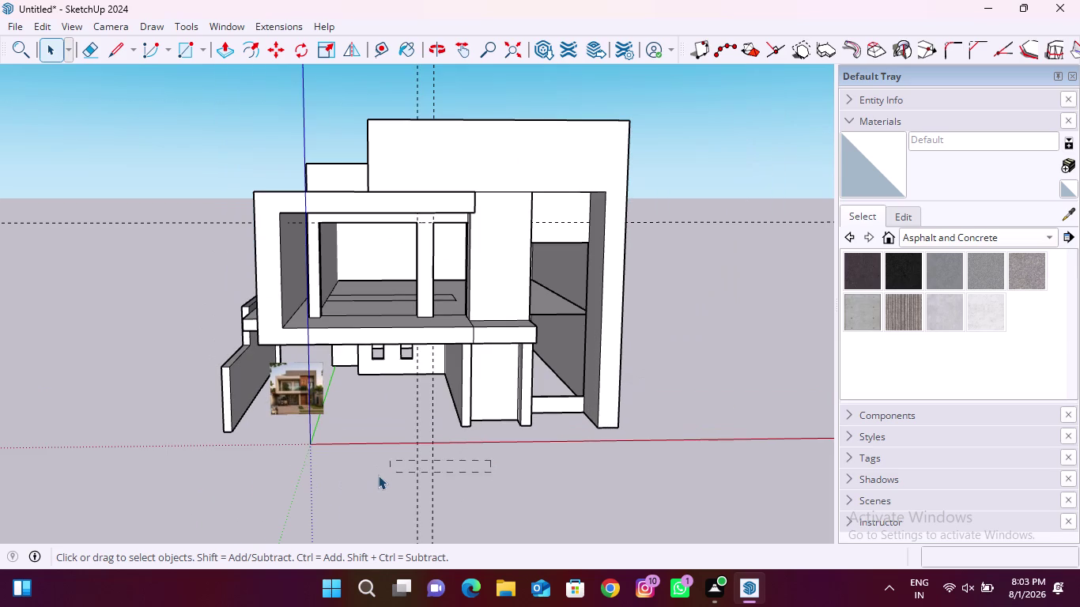
drag(380, 474, 377, 475)
key(Delete)
drag(0, 277, 93, 150)
drag(125, 331, 125, 331)
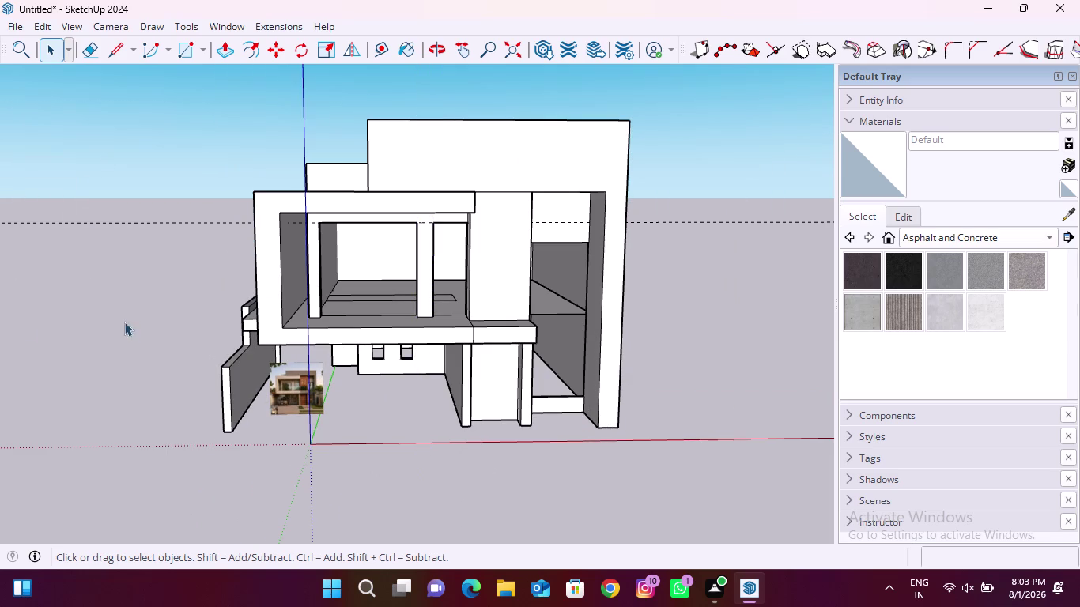
drag(124, 332, 69, 173)
key(Delete)
scroll(up, 3)
scroll(up, 3)
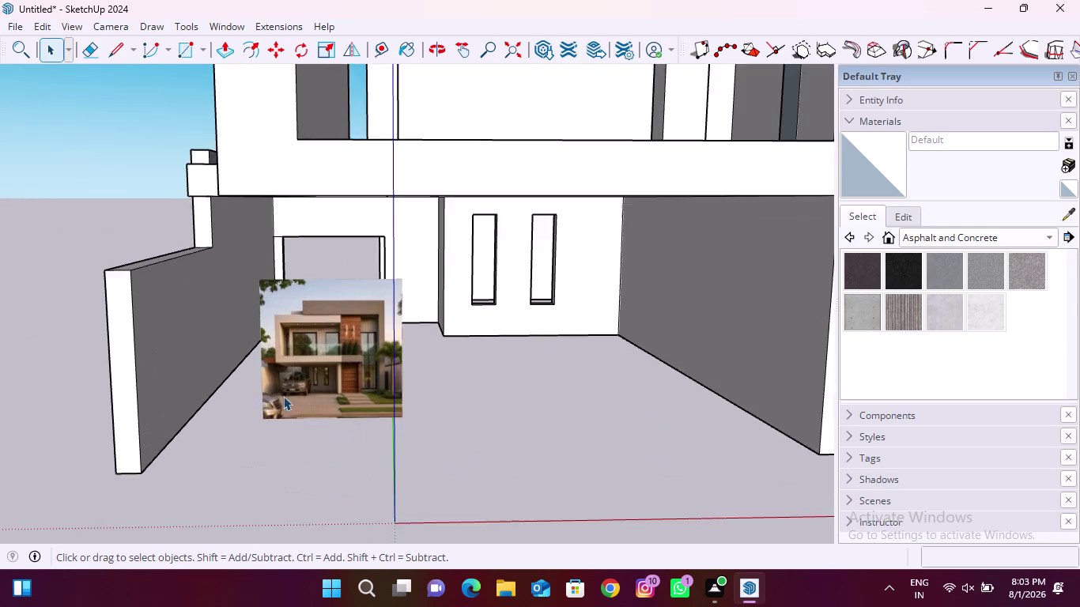
scroll(up, 3)
scroll(down, 3)
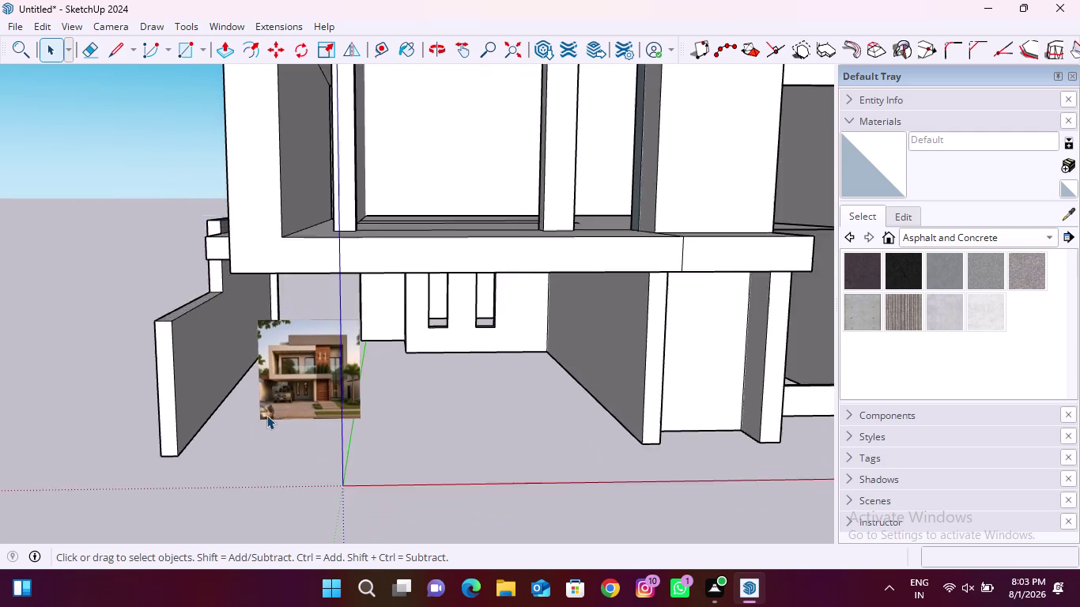
scroll(down, 3)
scroll(down, 3)
middle_drag(291, 429, 219, 365)
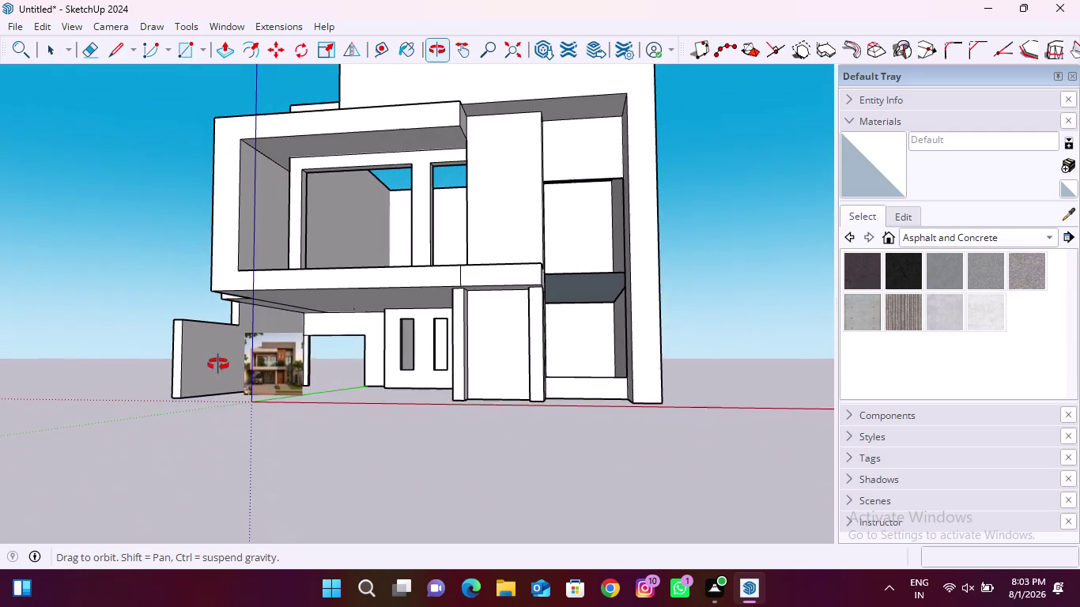
middle_drag(219, 365, 220, 363)
scroll(up, 3)
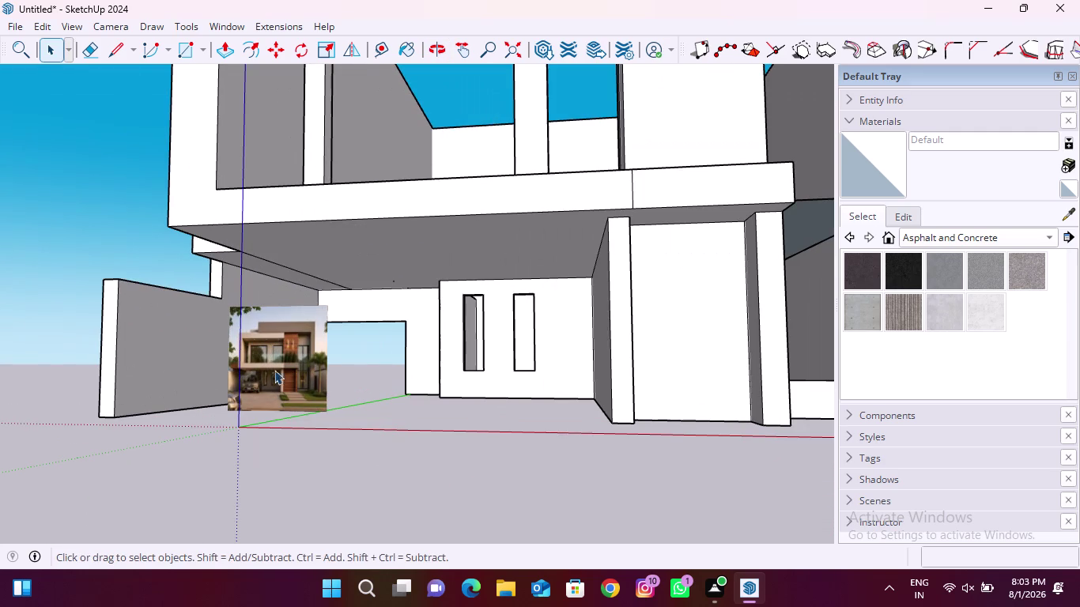
scroll(up, 3)
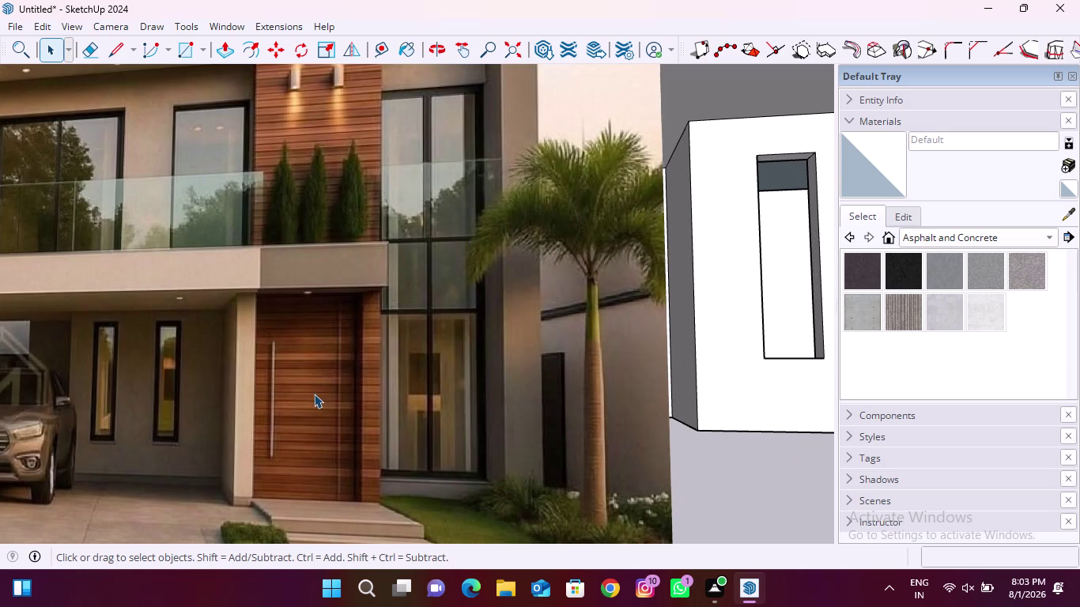
middle_drag(322, 399, 294, 395)
scroll(up, 3)
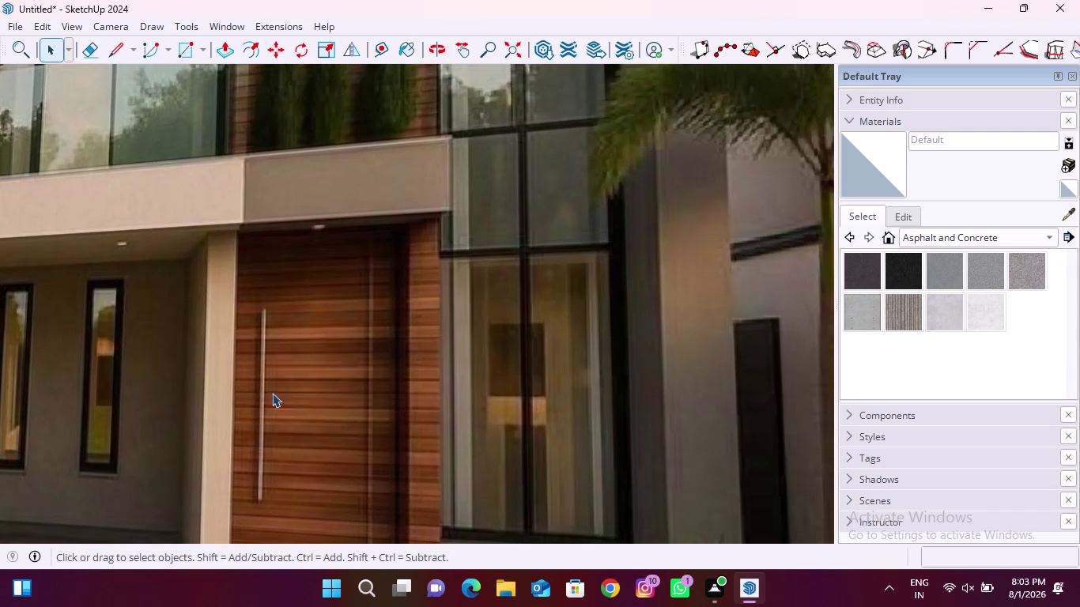
scroll(down, 3)
scroll(down, 3)
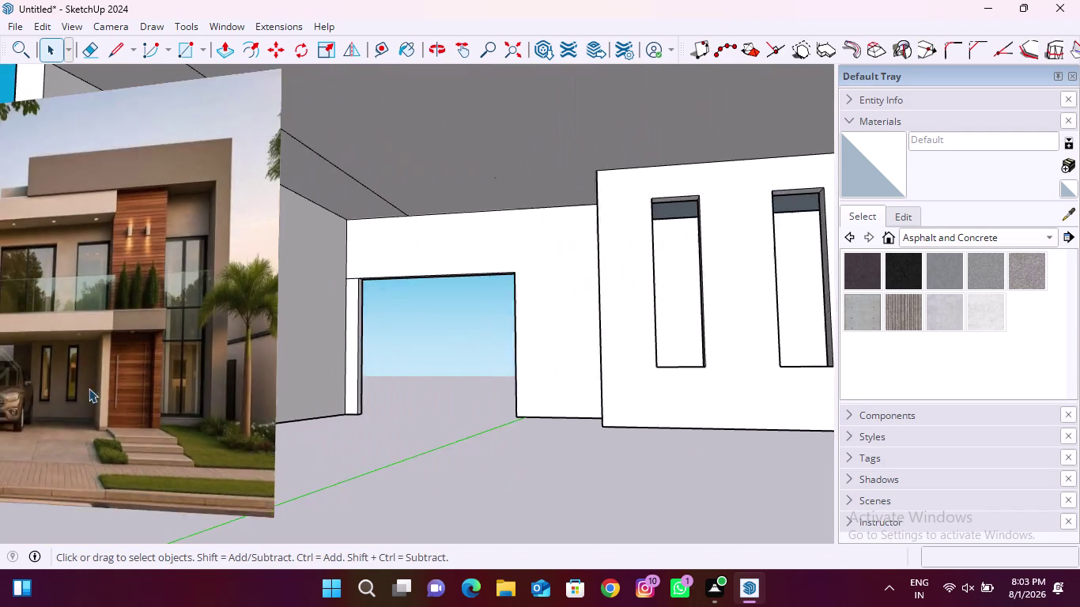
scroll(down, 3)
scroll(down, 3)
scroll(down, 3)
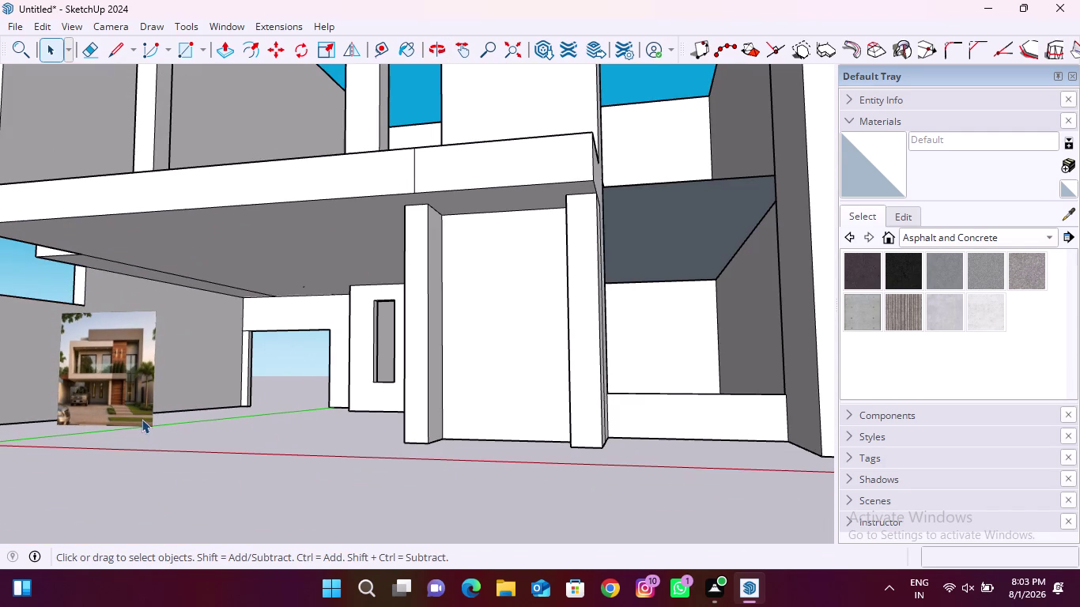
scroll(up, 3)
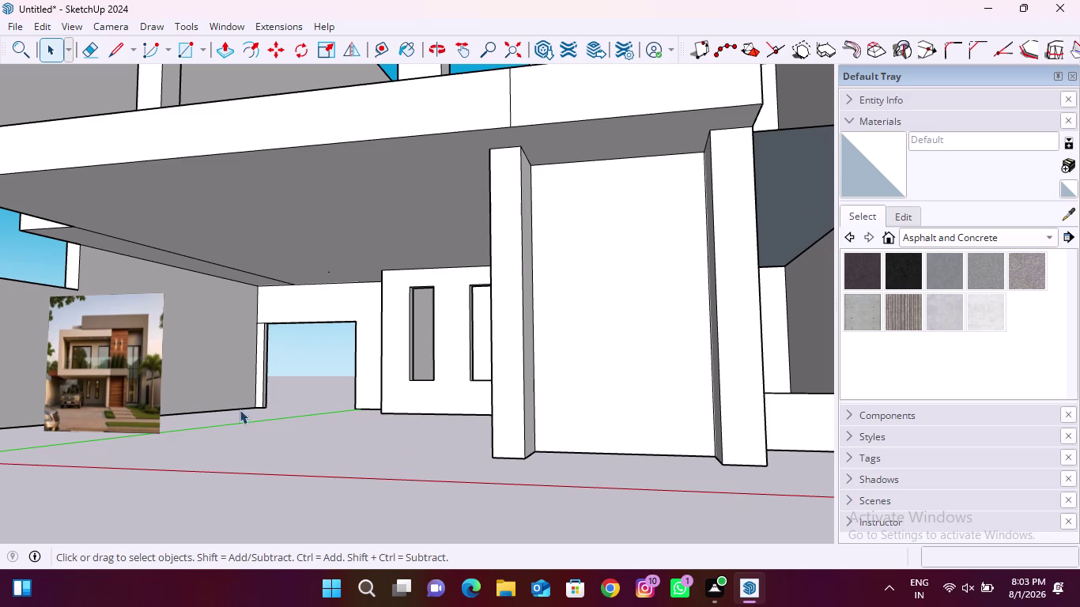
scroll(down, 3)
scroll(down, 3)
middle_drag(347, 435, 393, 460)
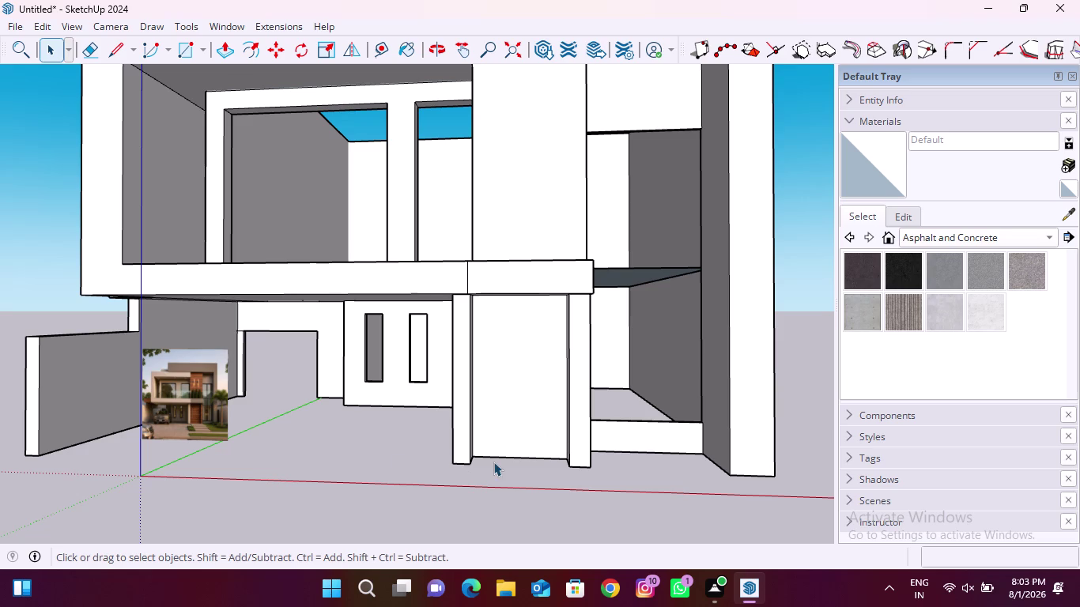
click(179, 49)
Draw the door panel rectangle on the entrance wall between the pillars.
scroll(up, 3)
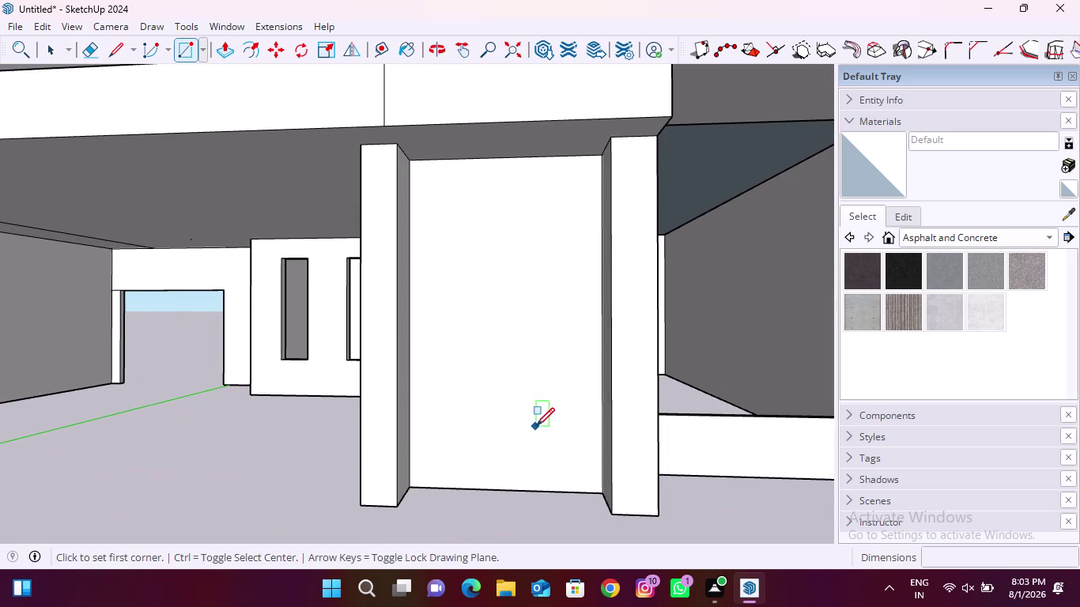
scroll(up, 3)
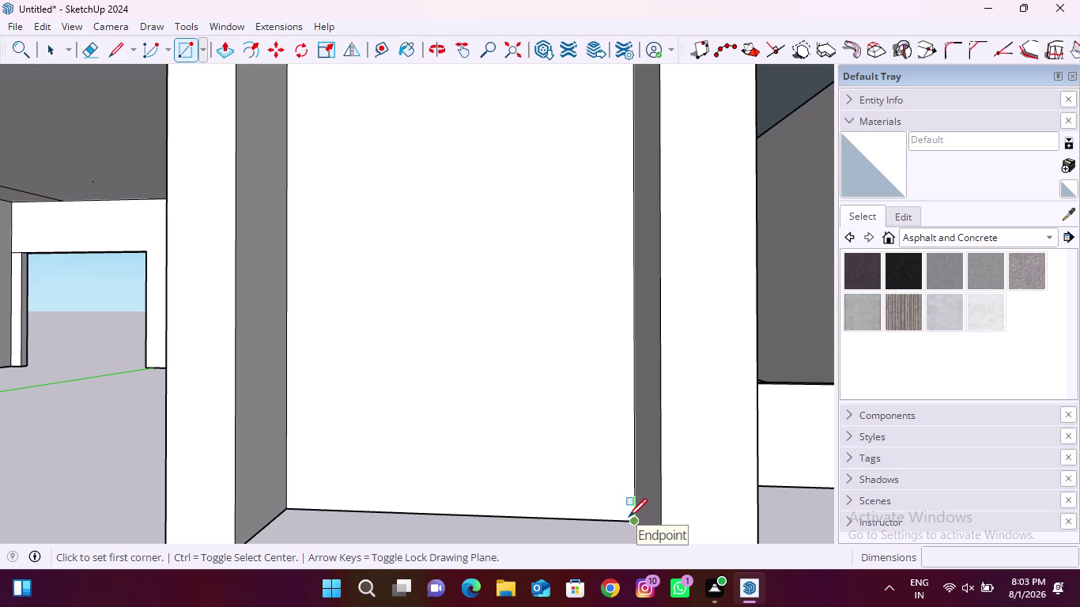
click(629, 517)
scroll(down, 3)
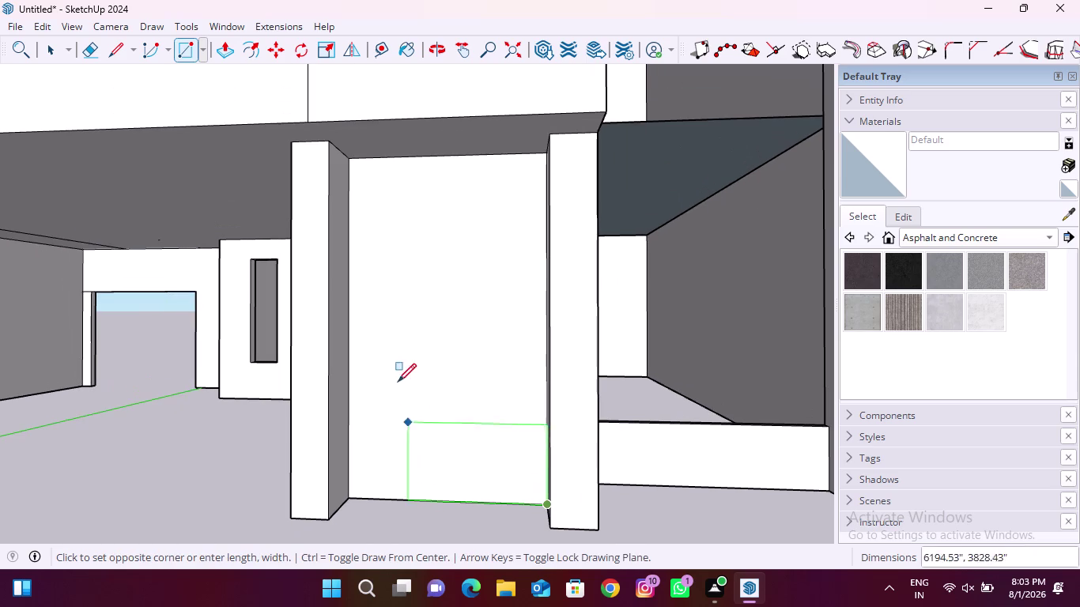
click(351, 166)
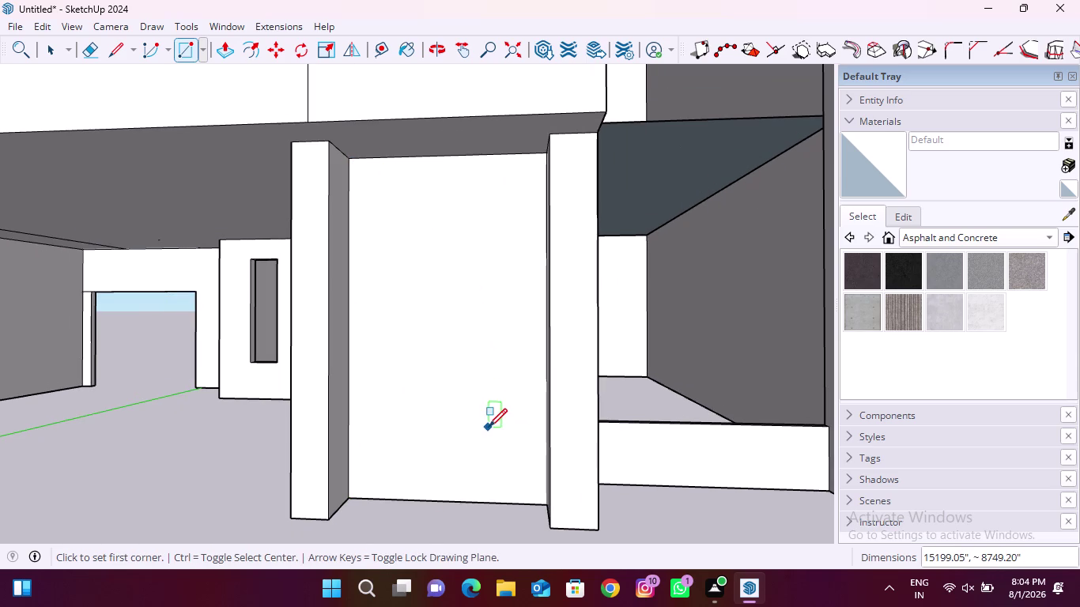
Push the door panel face back to a set depth and orbit to check it.
click(233, 45)
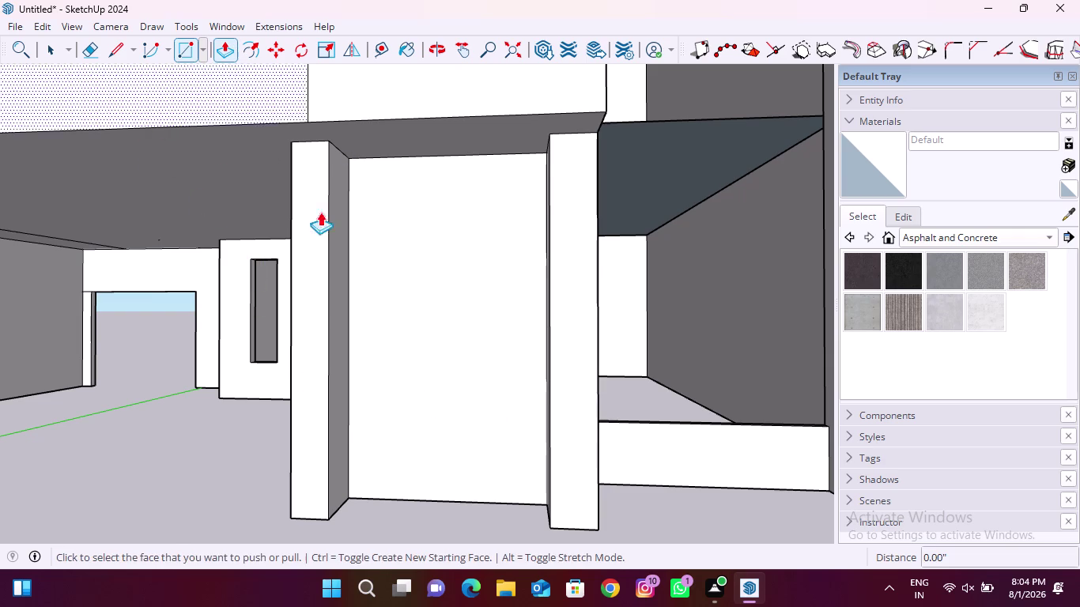
click(427, 325)
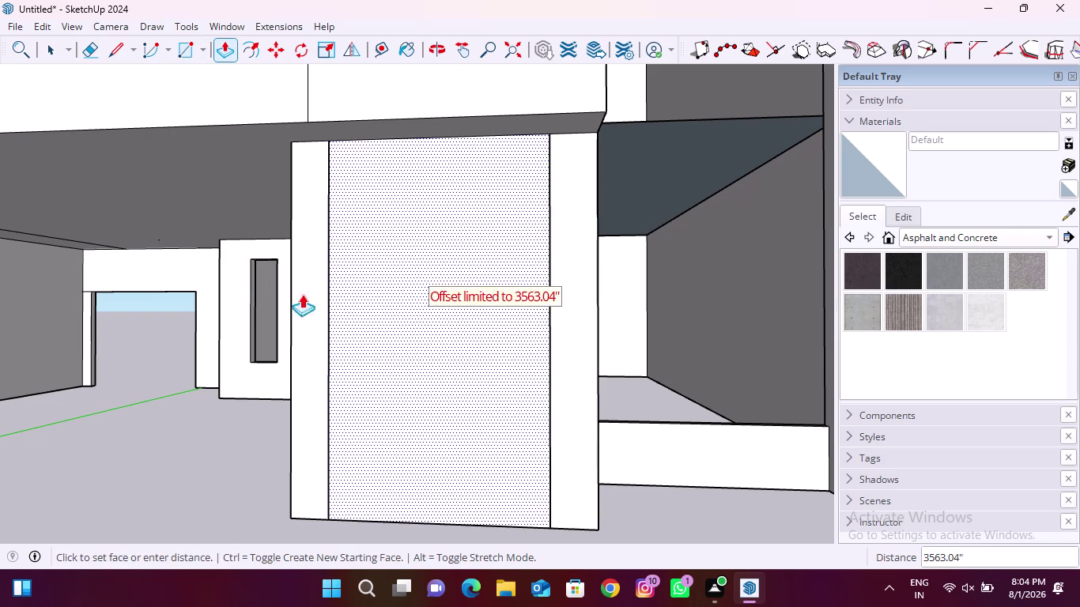
middle_drag(256, 296, 341, 334)
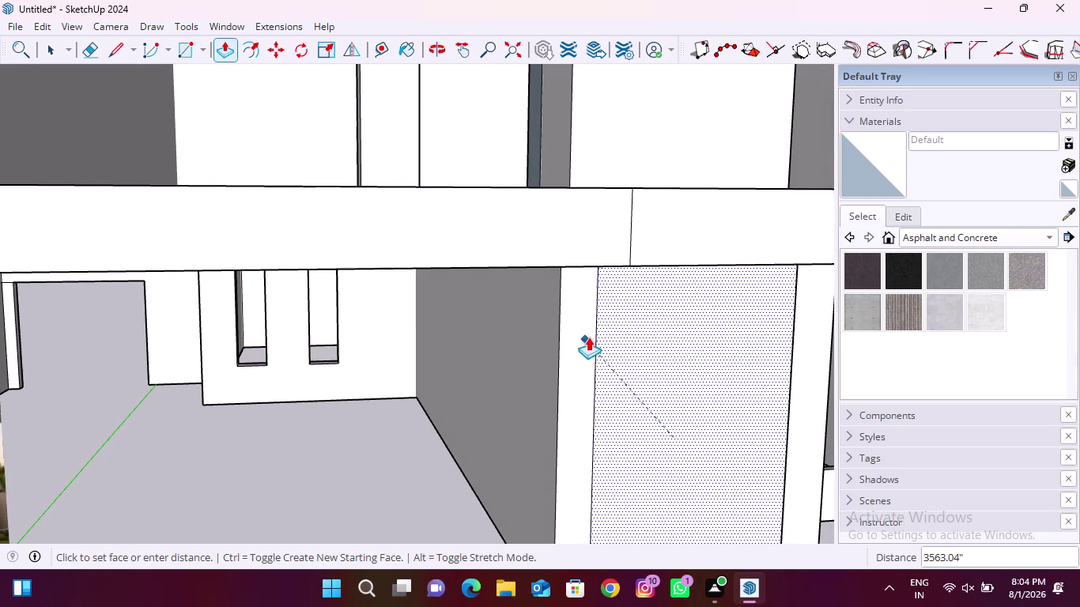
click(626, 324)
scroll(down, 3)
middle_drag(691, 460, 581, 446)
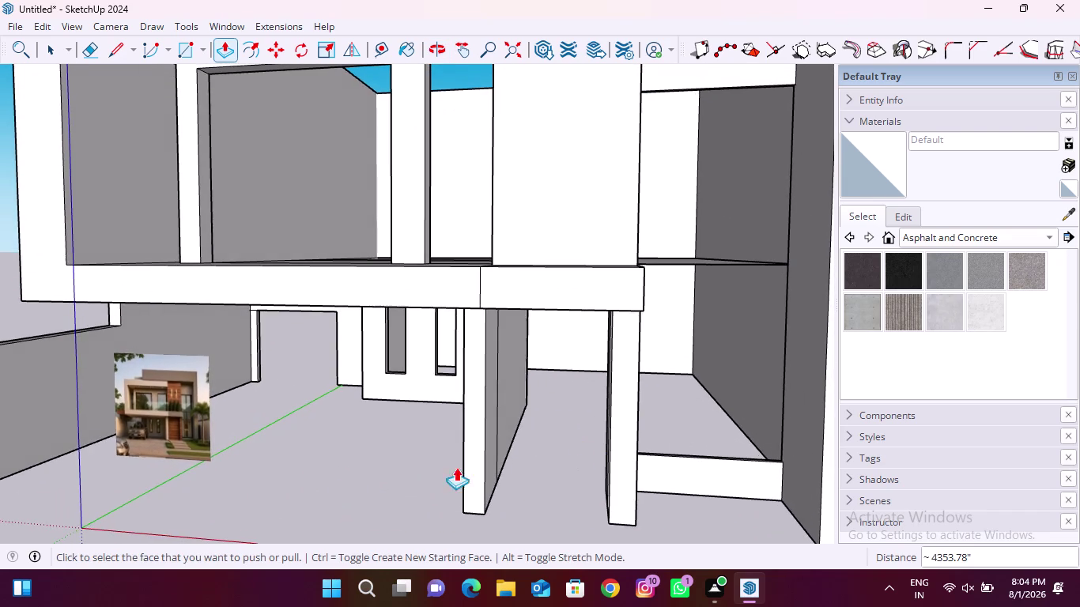
scroll(up, 3)
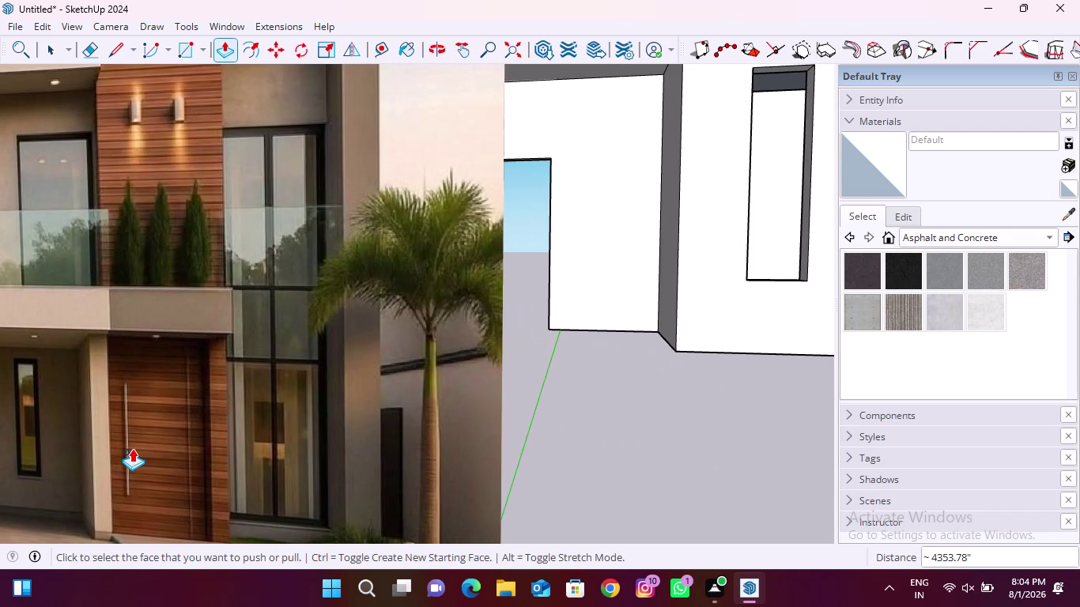
scroll(down, 3)
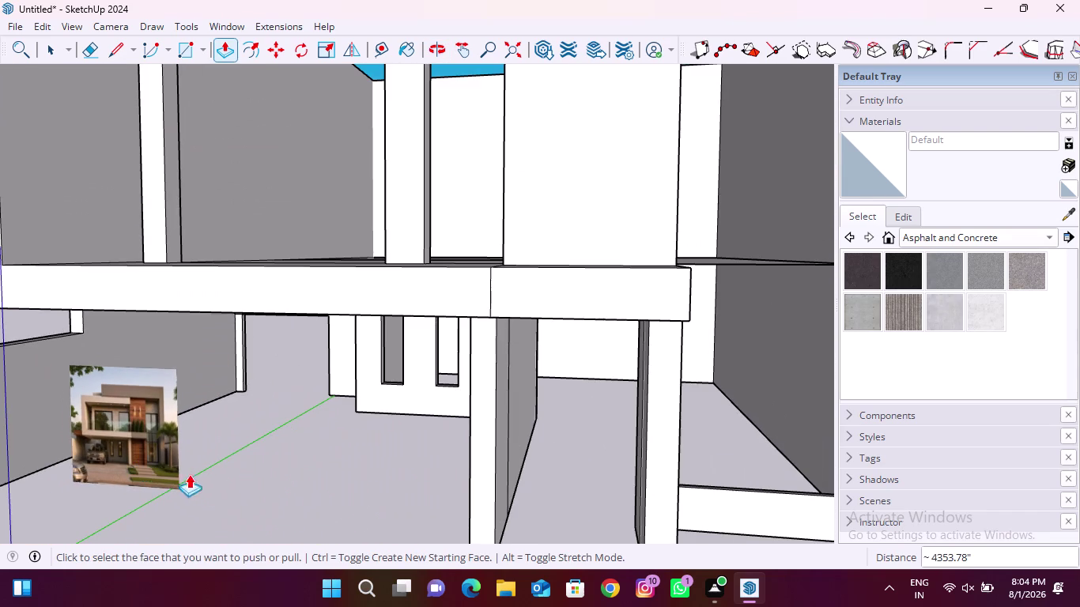
middle_drag(464, 417, 394, 385)
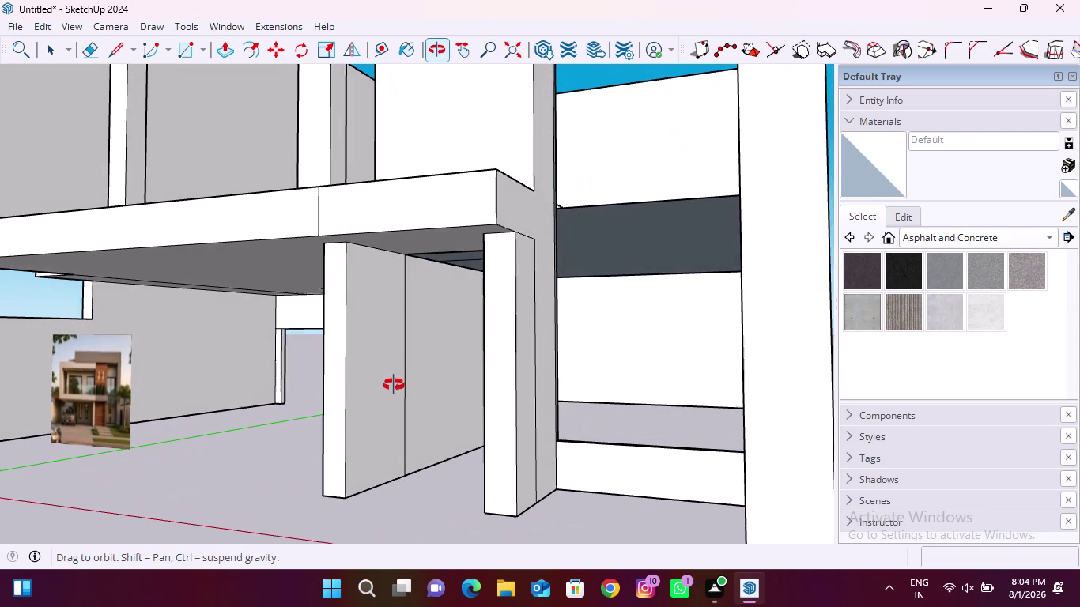
middle_drag(394, 385, 420, 391)
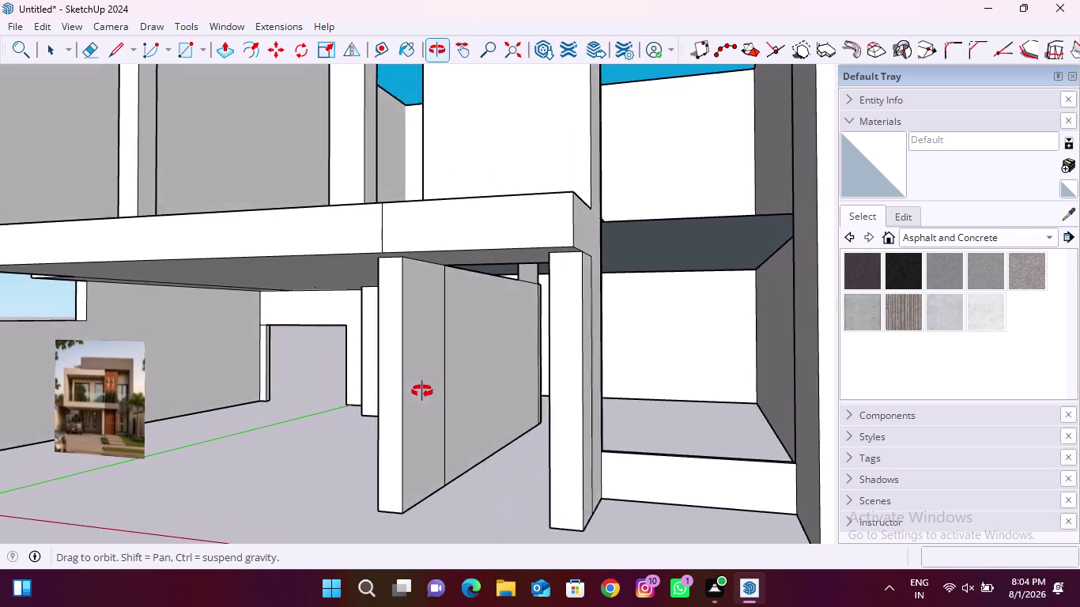
middle_drag(420, 392, 468, 391)
middle_drag(588, 422, 599, 421)
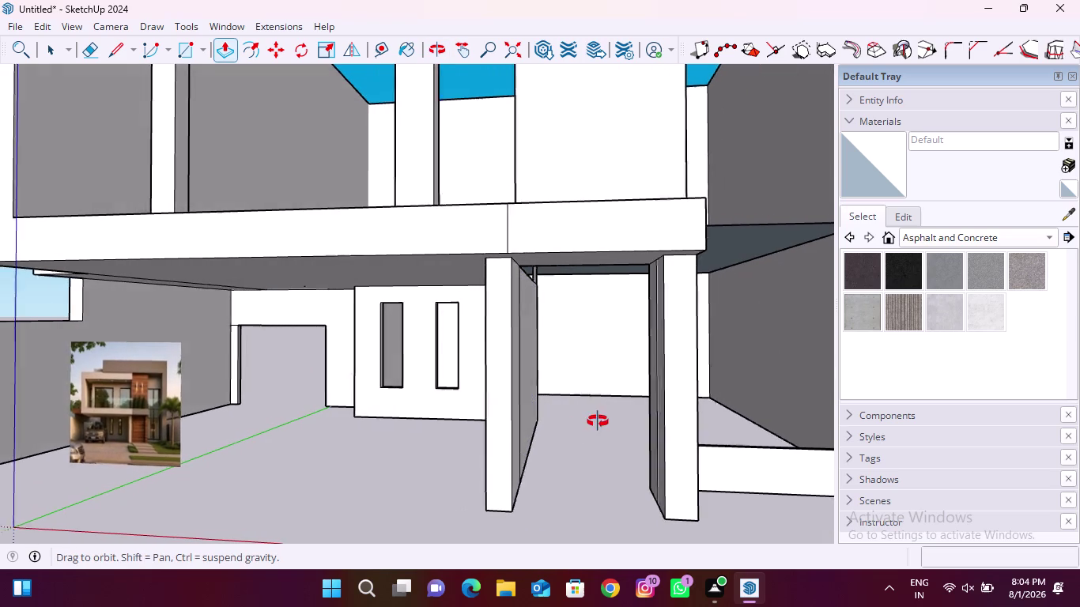
middle_drag(599, 421, 667, 434)
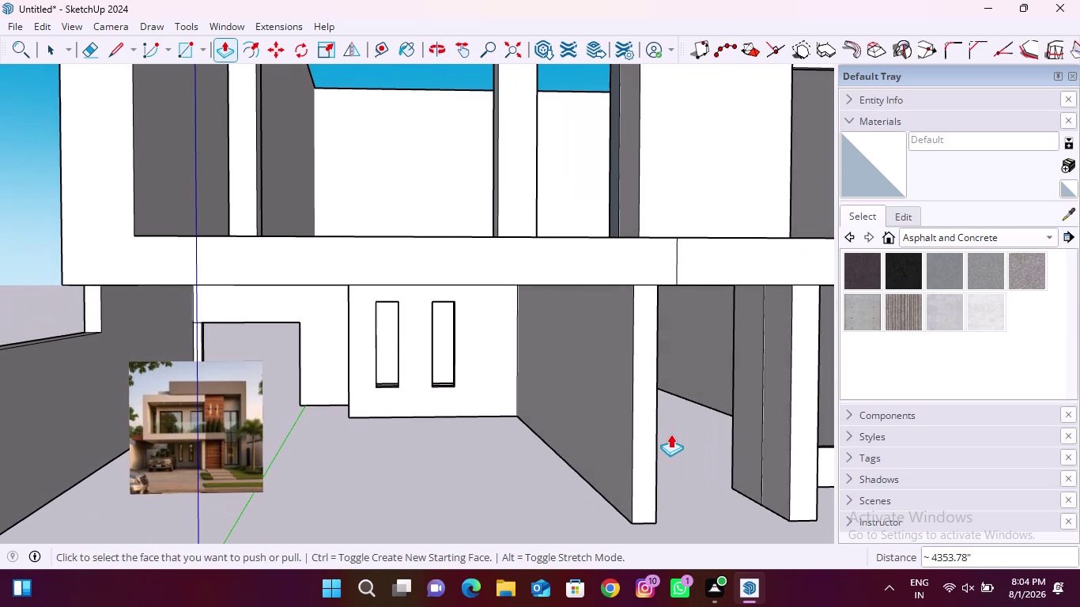
scroll(down, 3)
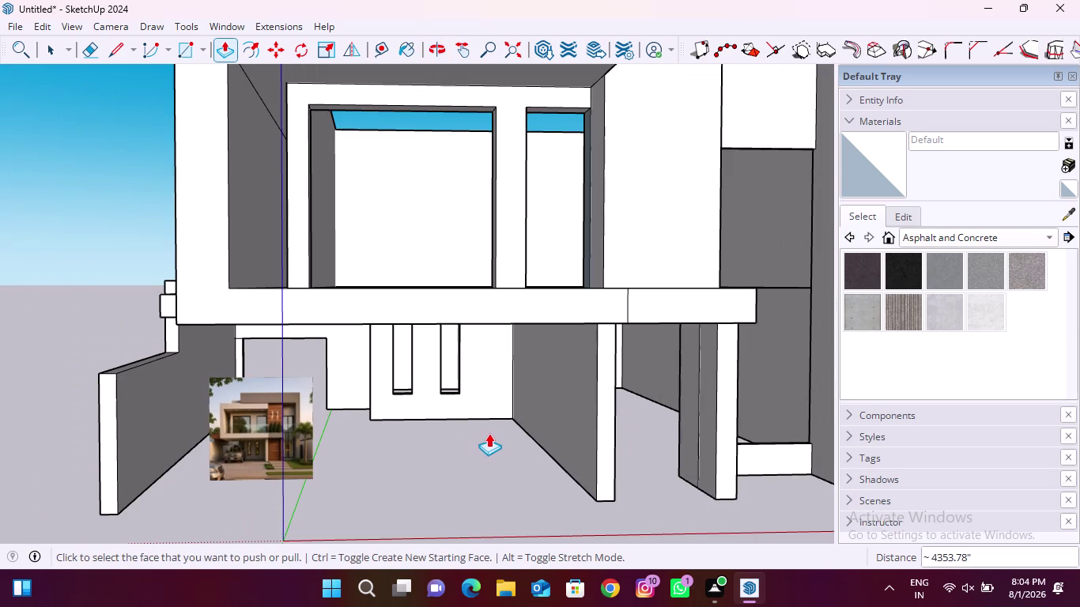
scroll(up, 3)
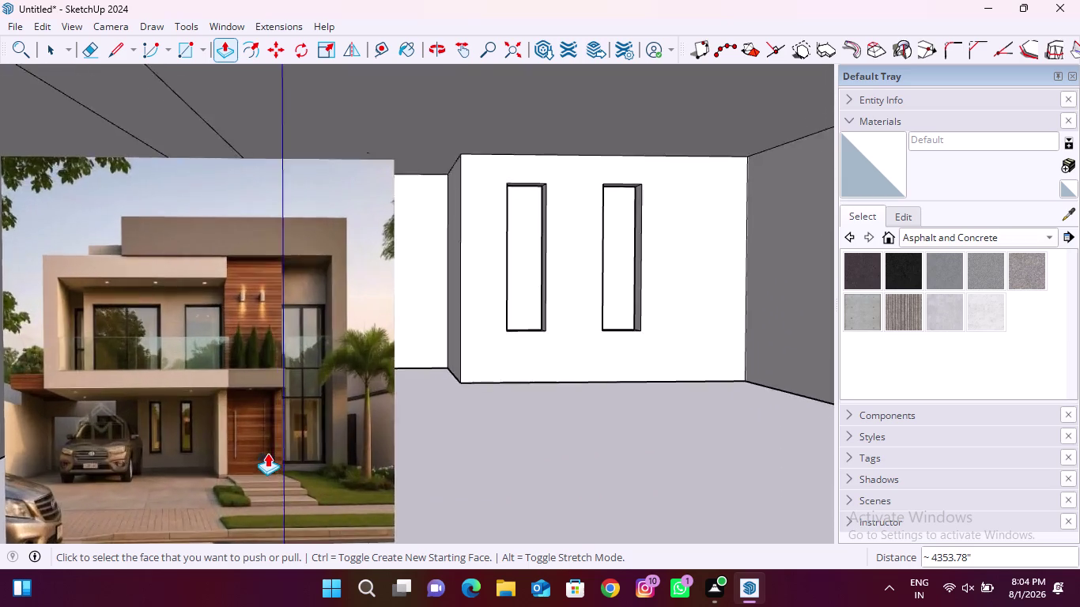
scroll(up, 3)
scroll(down, 3)
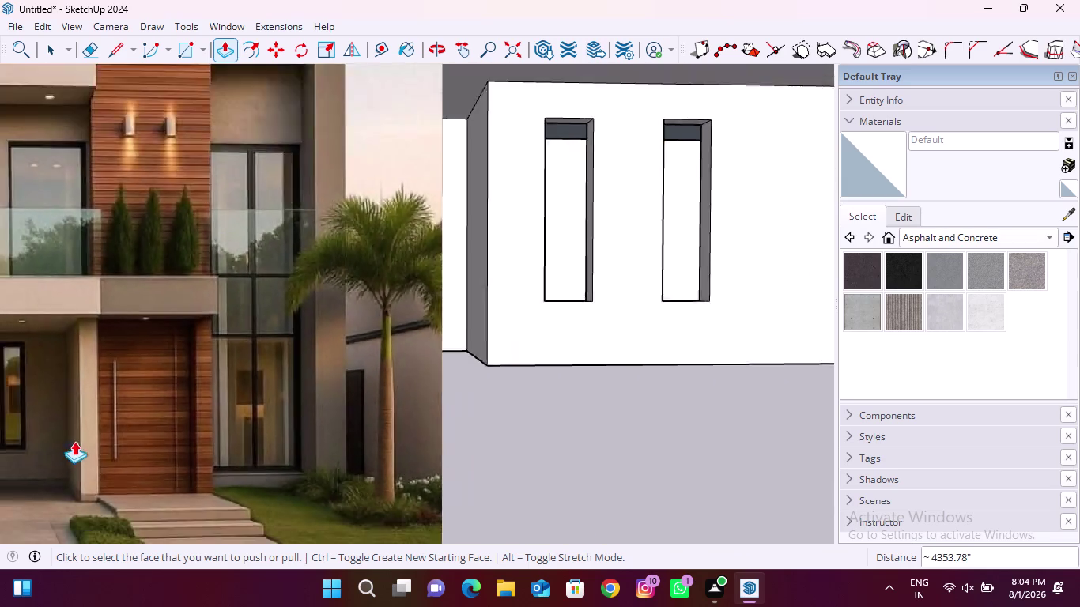
scroll(down, 3)
click(179, 51)
Draw a narrow strip rectangle on the door panel from its top to its base.
scroll(down, 3)
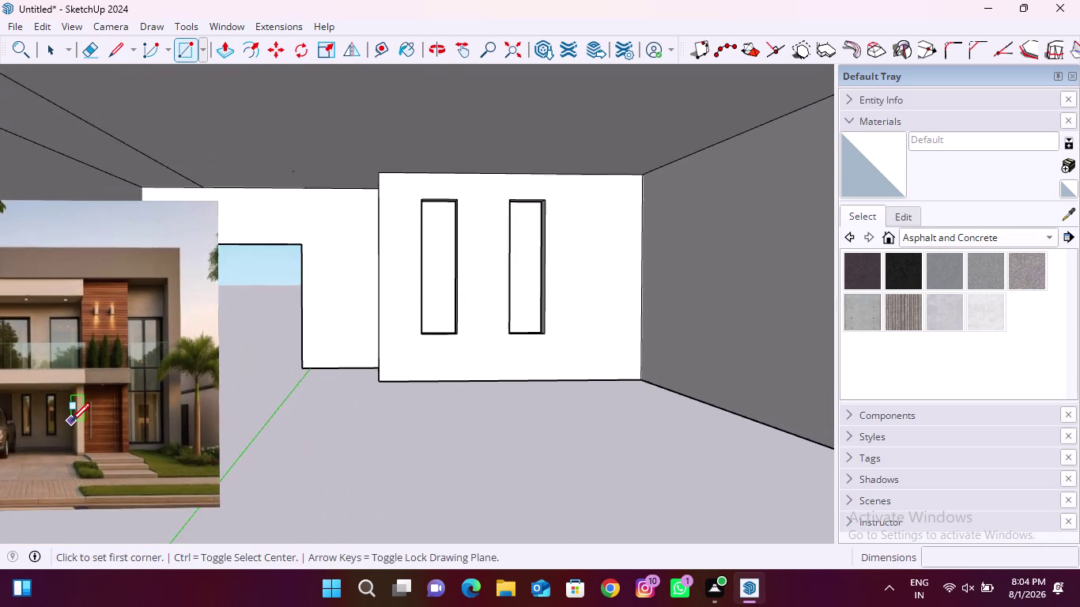
scroll(down, 3)
middle_drag(335, 448, 409, 461)
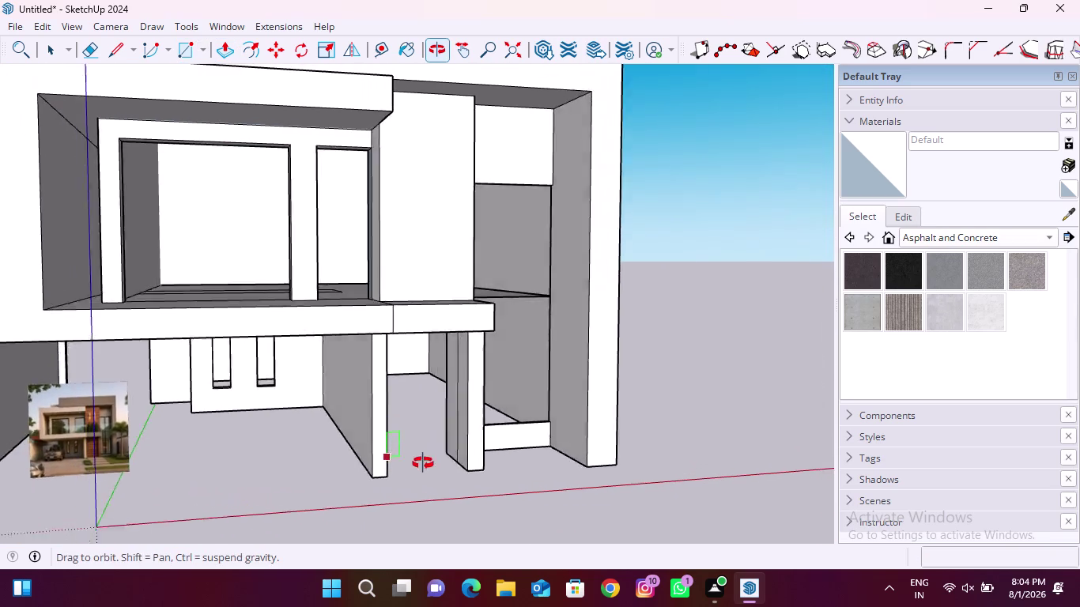
middle_drag(409, 461, 463, 470)
scroll(up, 3)
middle_drag(467, 475, 470, 440)
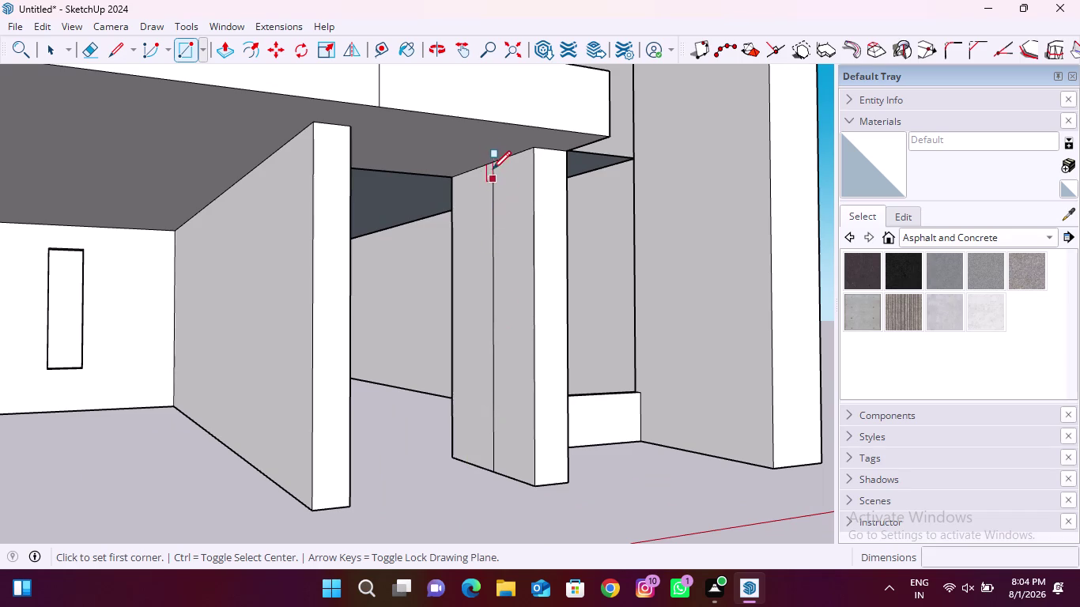
click(494, 163)
scroll(down, 3)
middle_drag(439, 339, 260, 376)
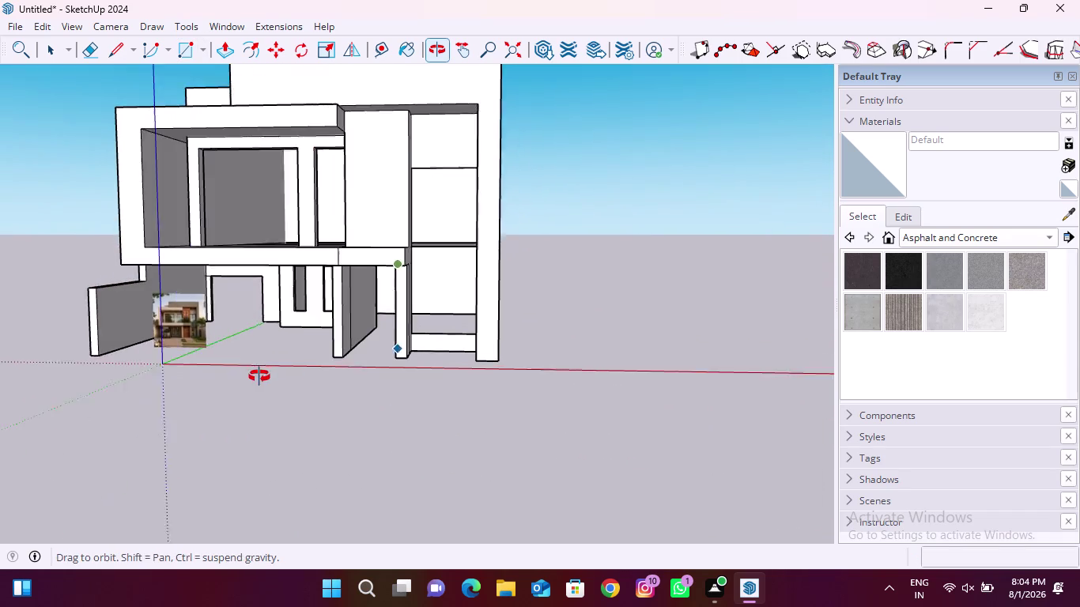
middle_drag(260, 377, 259, 376)
scroll(up, 3)
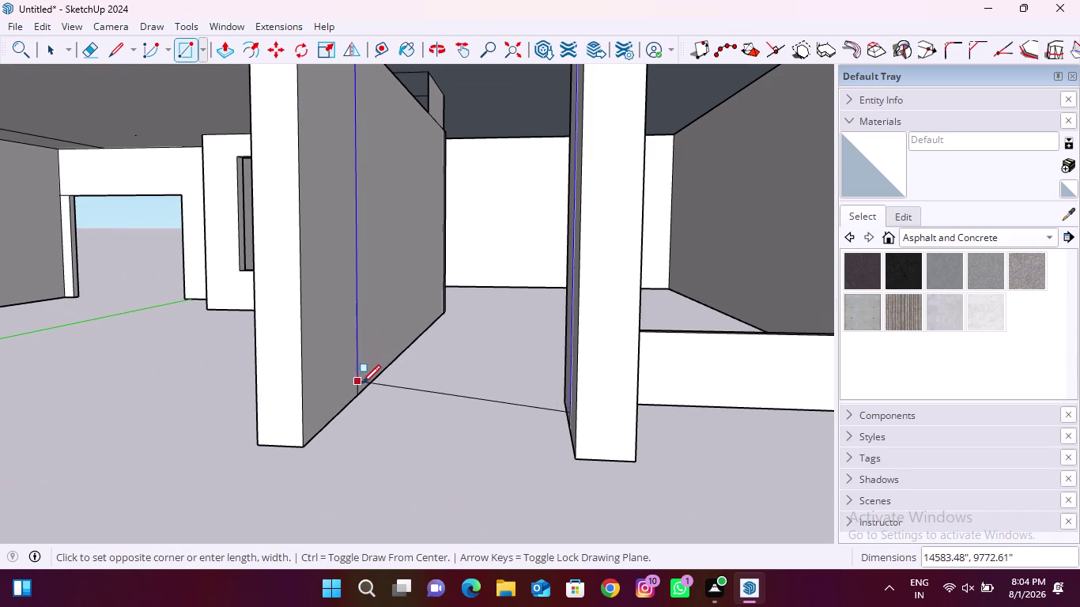
click(362, 392)
Orbit around the panel to inspect the strip, then undo it.
middle_drag(417, 497, 480, 471)
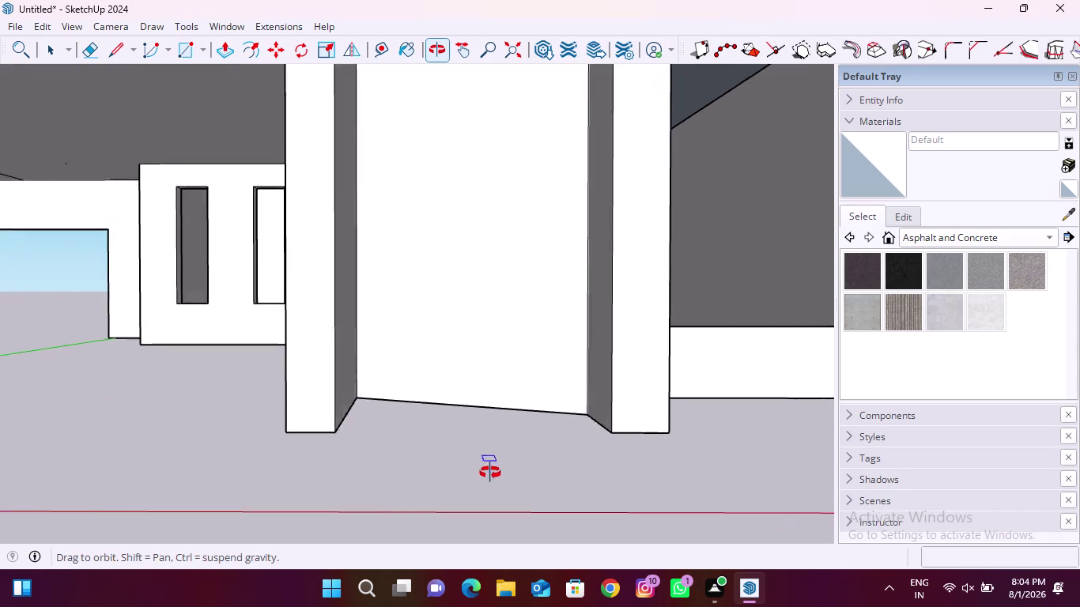
middle_drag(480, 471, 505, 505)
scroll(down, 3)
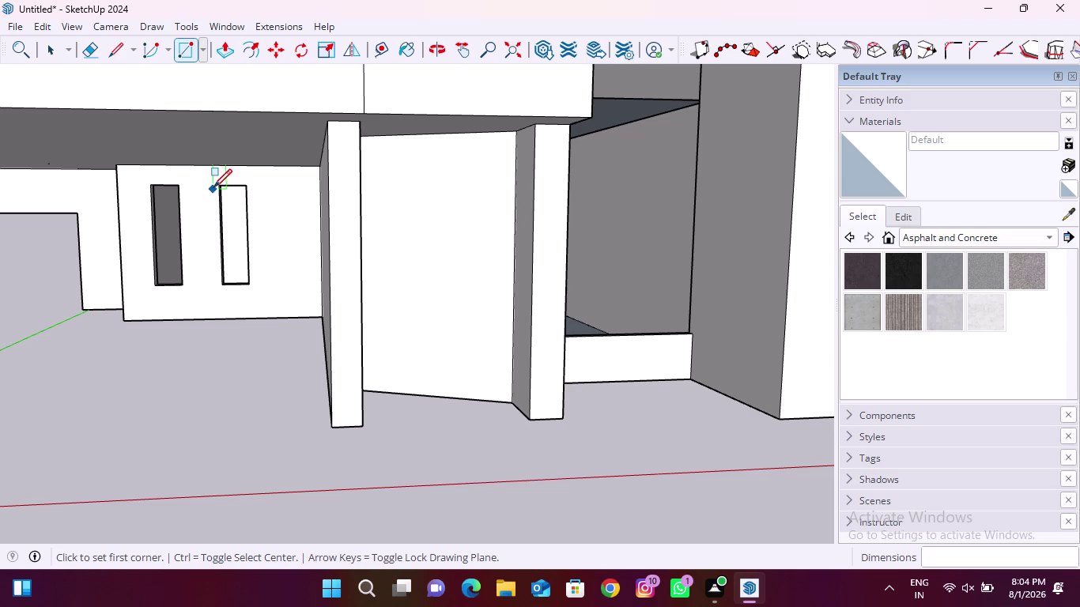
key(ctrl+z)
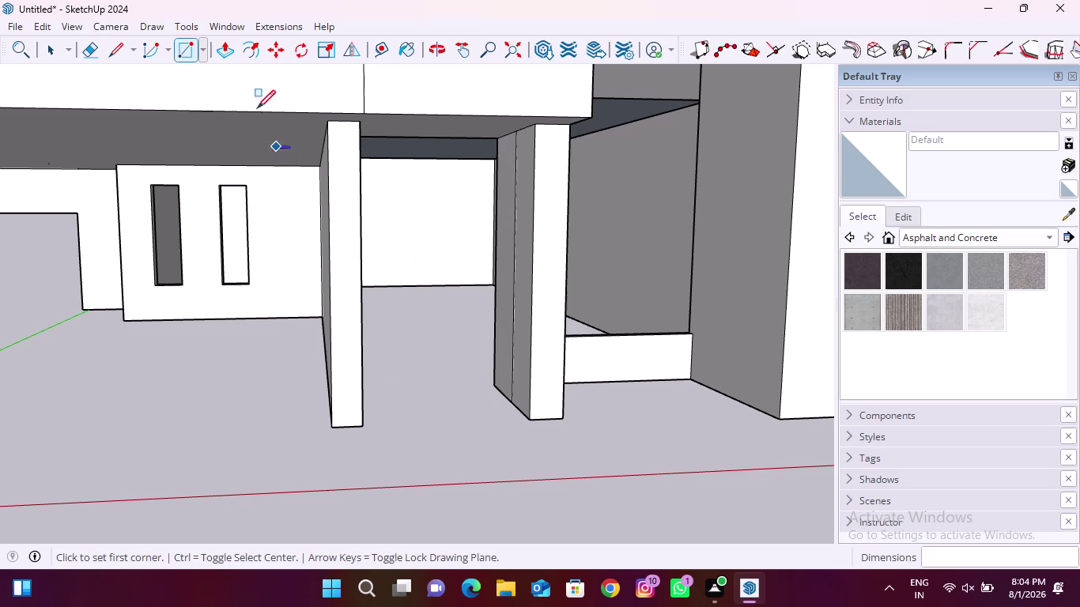
Draw an edge along the panel bottom from its corner to the pillar base.
click(103, 55)
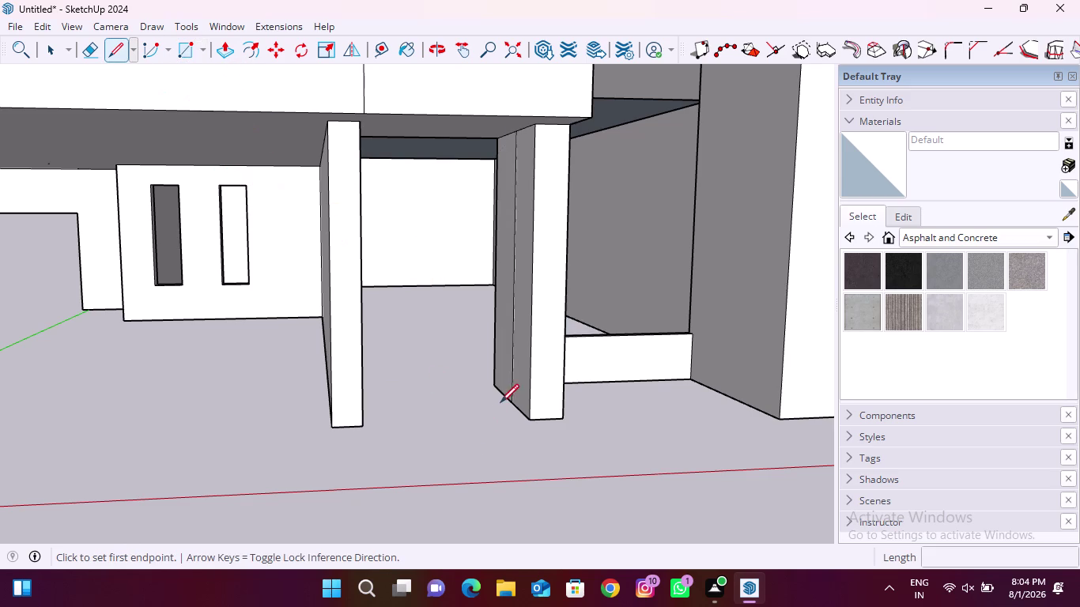
click(509, 400)
middle_drag(449, 395, 332, 424)
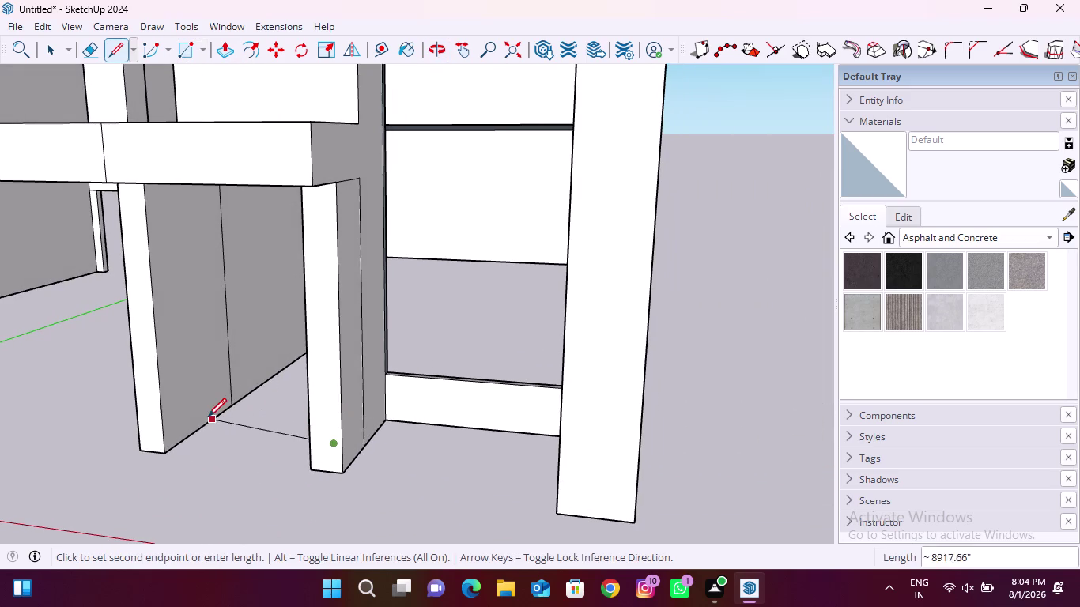
click(197, 426)
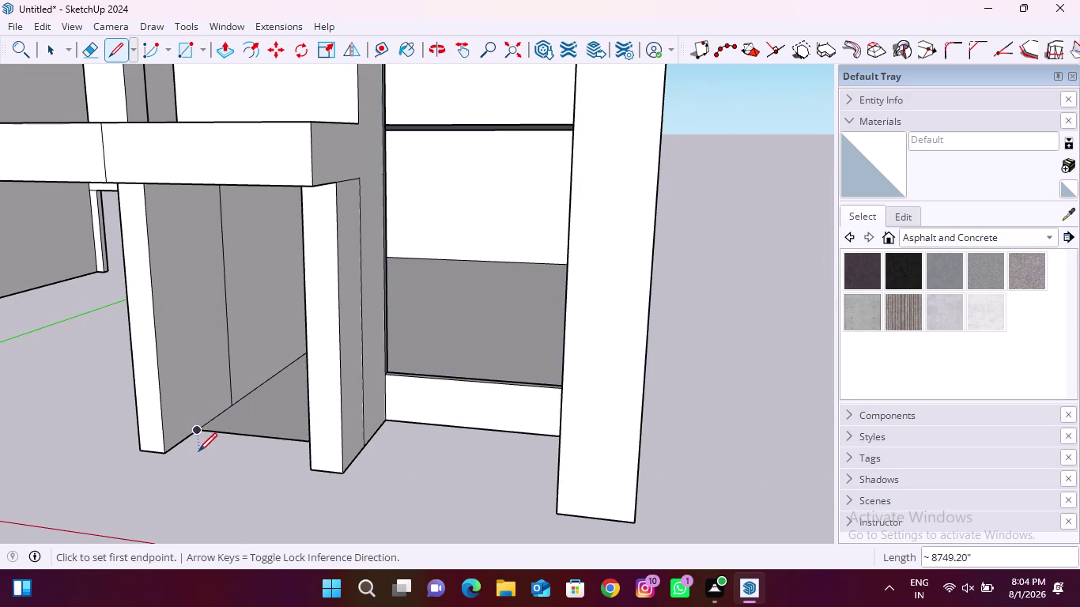
key(space)
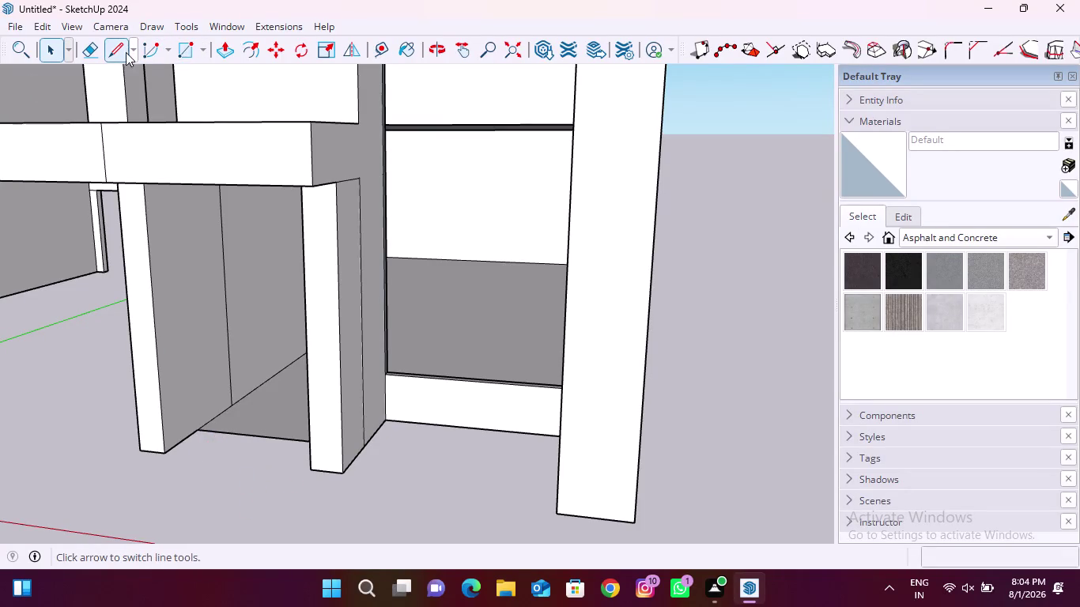
click(191, 52)
Orbit around the entrance to line up the doorway, cancelling a stray operation.
middle_drag(211, 413, 361, 445)
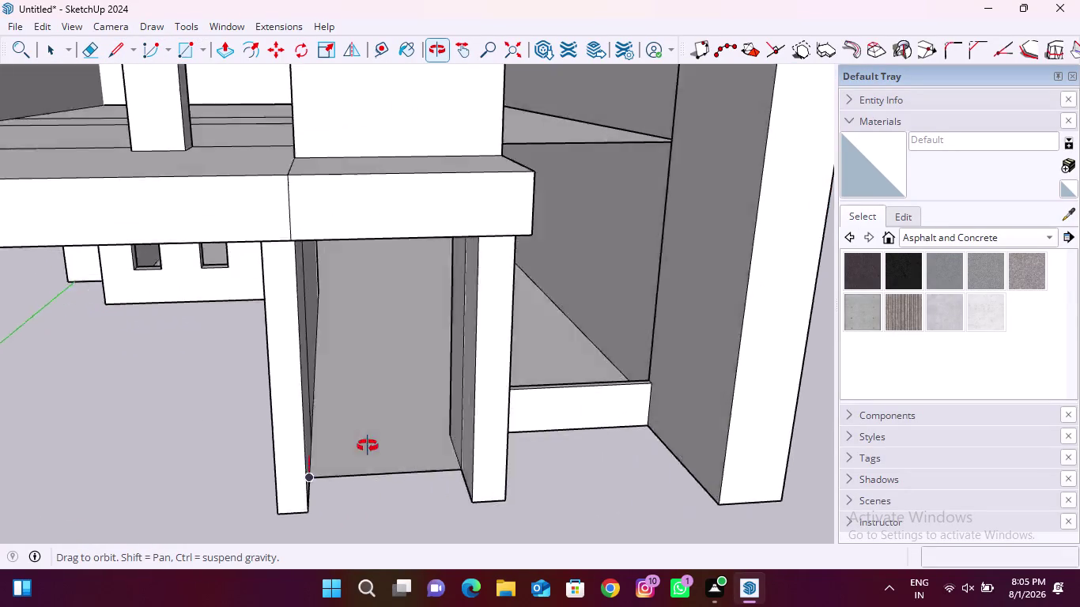
middle_drag(362, 445, 403, 449)
click(548, 466)
scroll(down, 3)
middle_drag(496, 494, 489, 489)
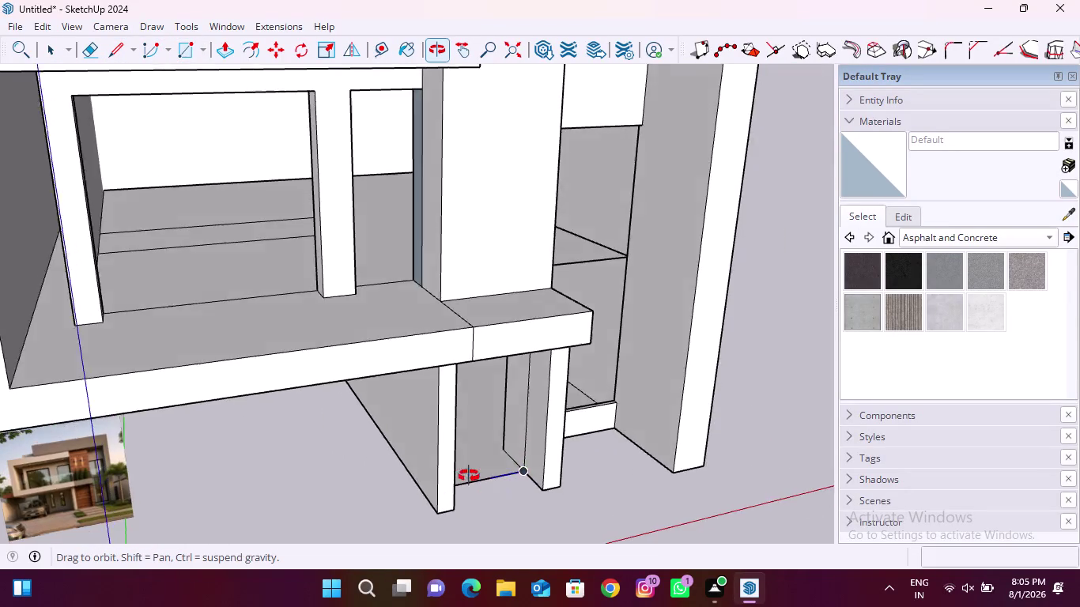
middle_drag(490, 489, 281, 333)
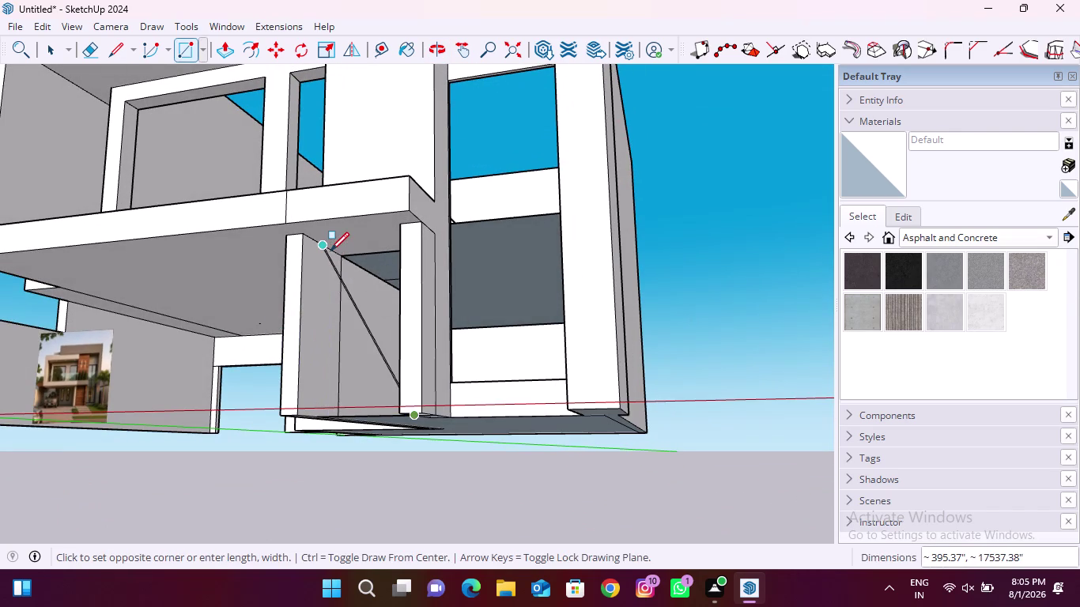
middle_drag(321, 280, 332, 318)
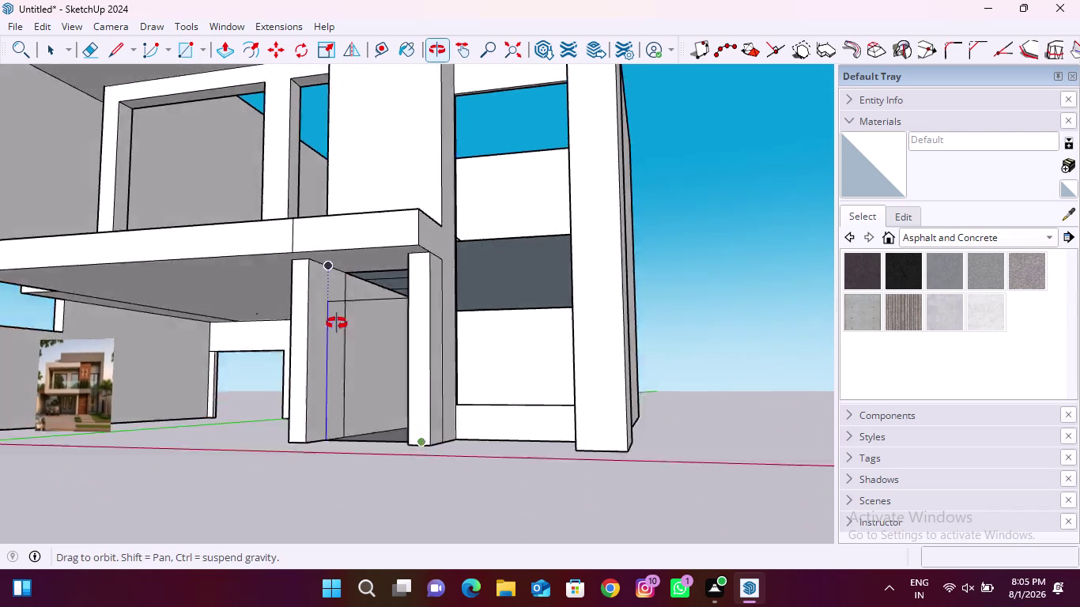
middle_drag(333, 318, 379, 349)
key(Escape)
Draw the door rectangle across the doorway between the pillars and return to Select.
middle_drag(434, 382, 538, 329)
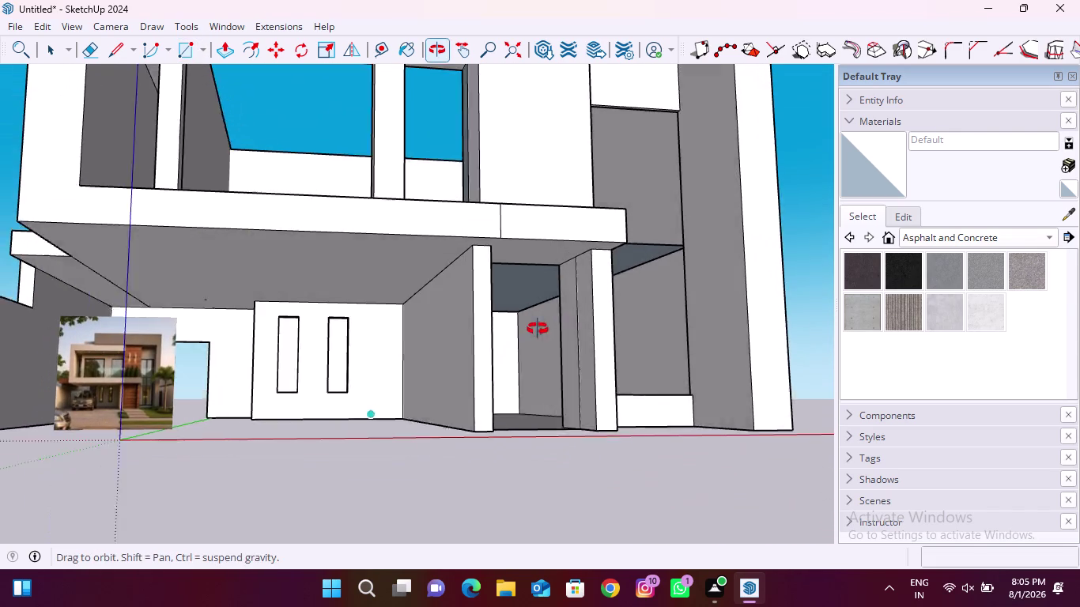
middle_drag(538, 329, 541, 327)
click(587, 255)
middle_drag(562, 347, 555, 351)
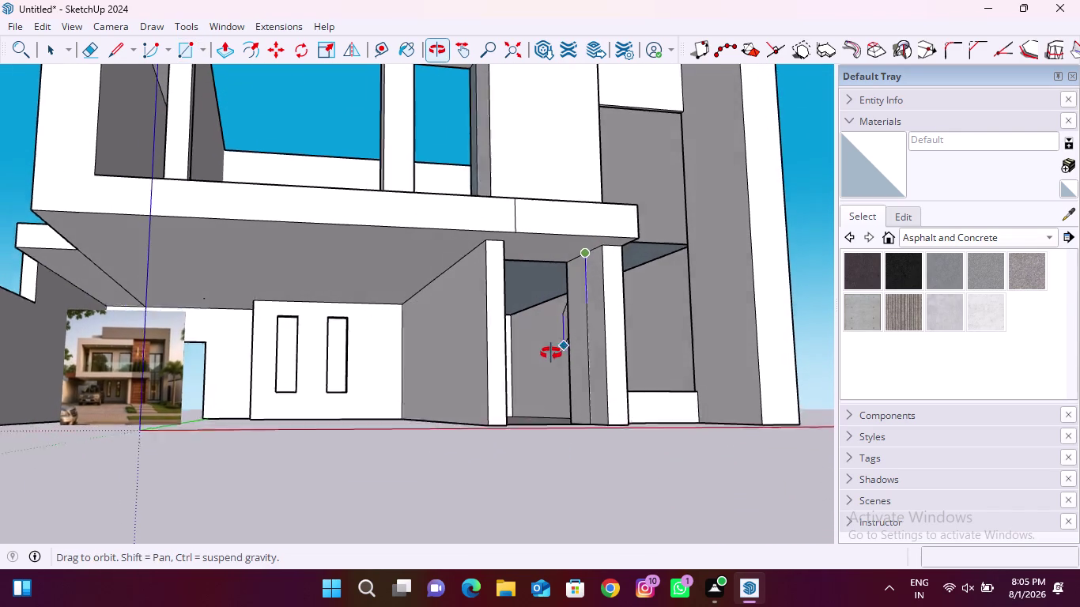
middle_drag(555, 352, 440, 399)
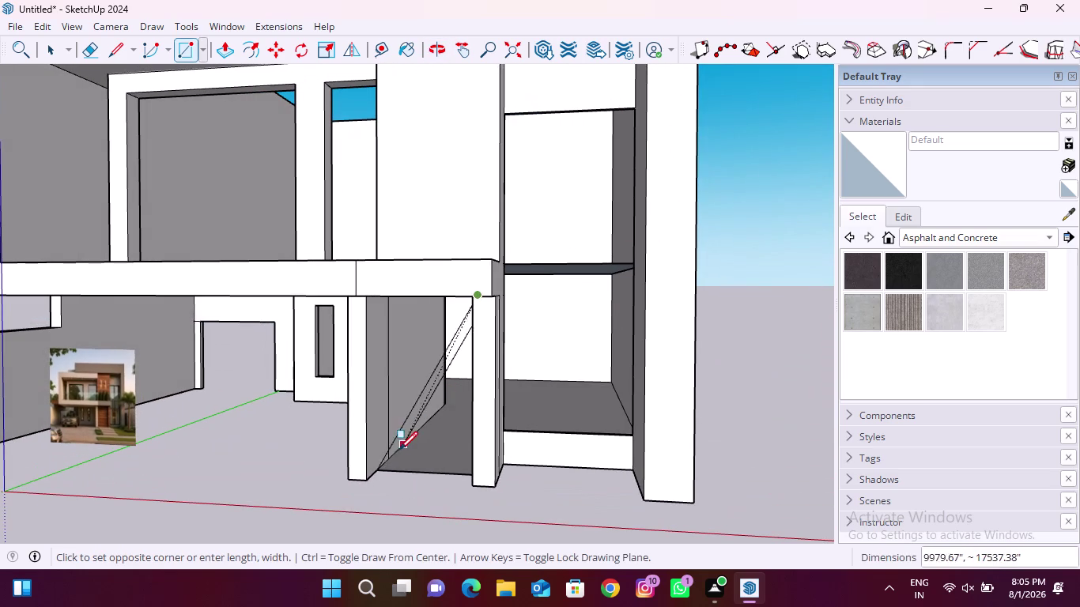
click(379, 472)
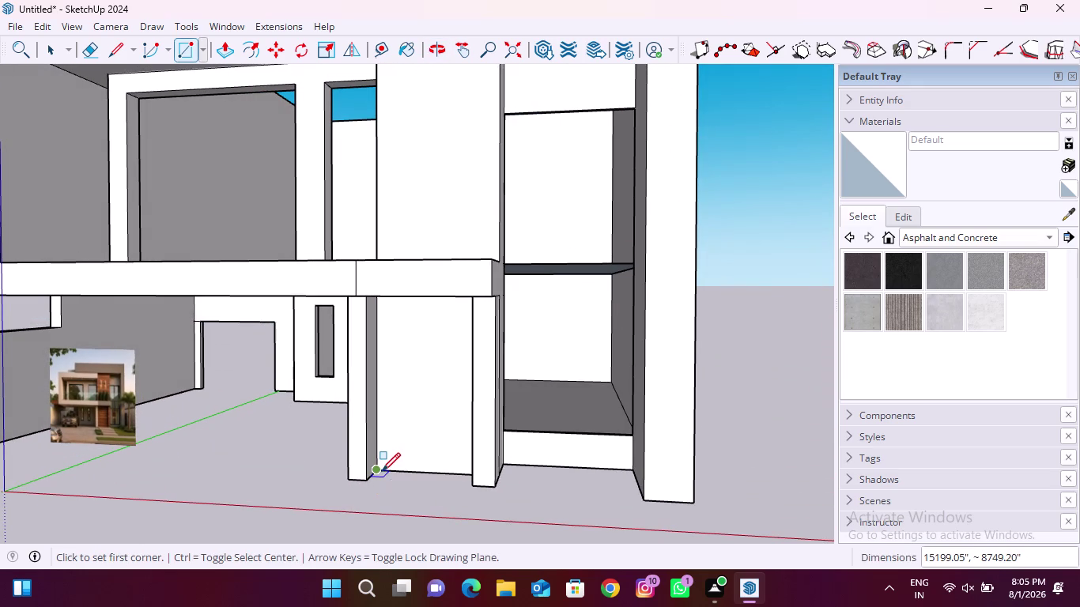
key(space)
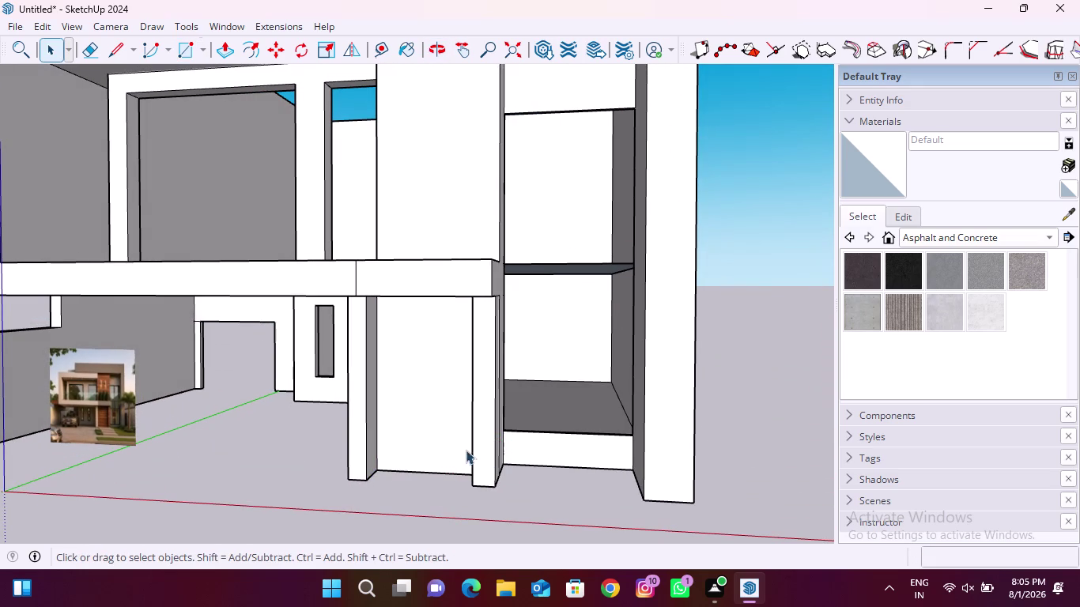
Move the new door panel face out of the doorway onto open ground right of the house.
double_click(441, 420)
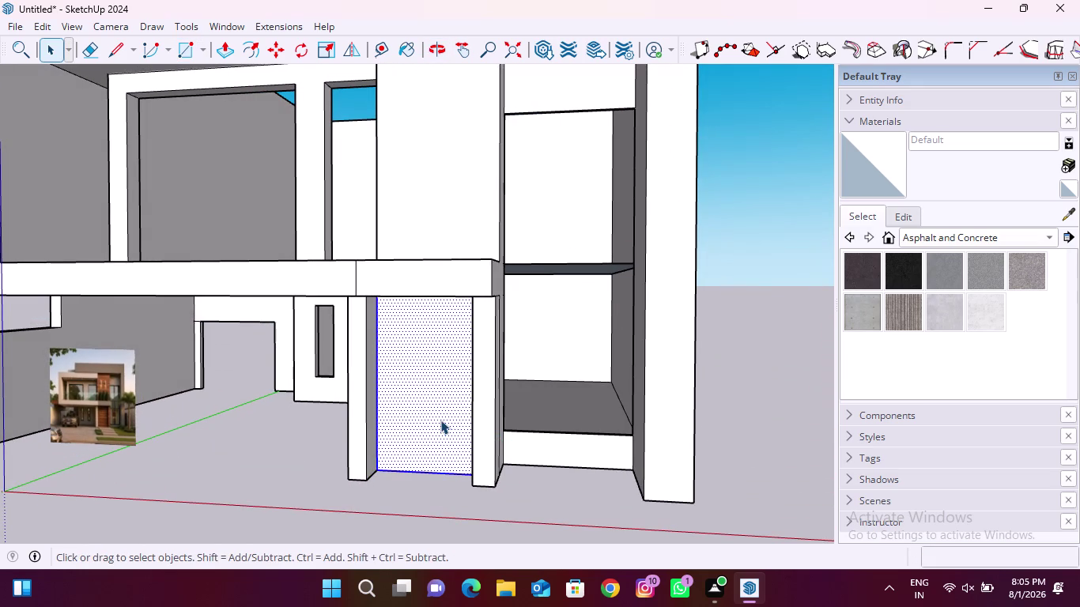
click(274, 46)
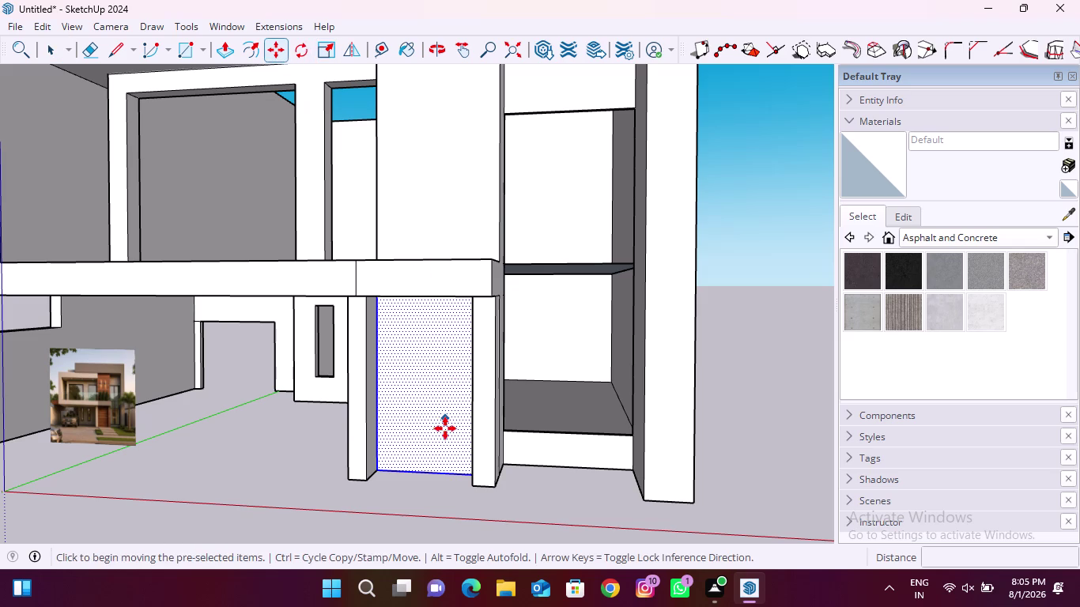
click(445, 439)
scroll(down, 3)
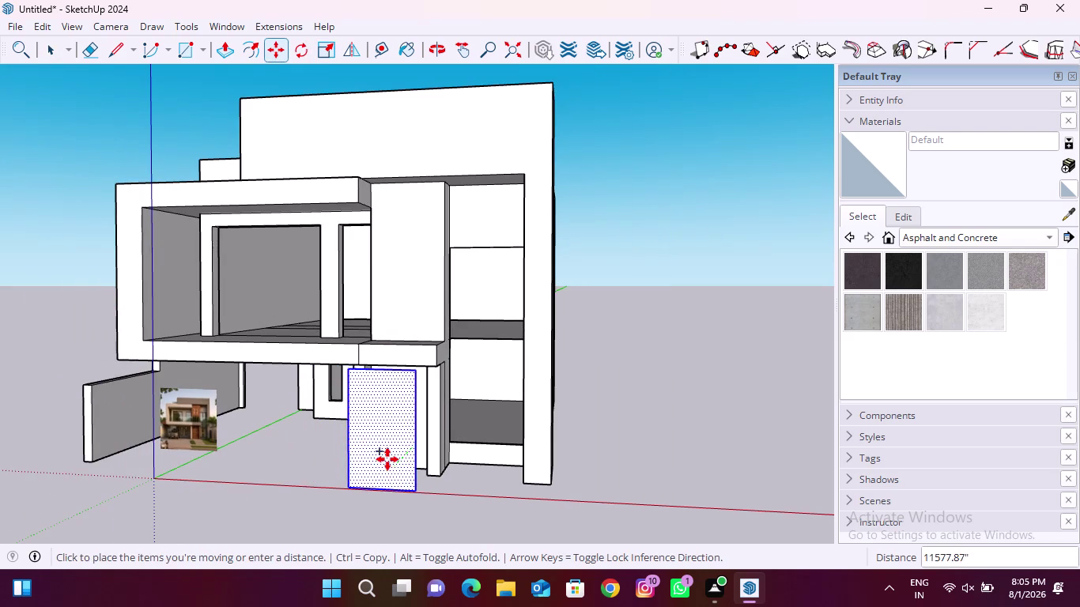
scroll(down, 3)
click(619, 474)
key(space)
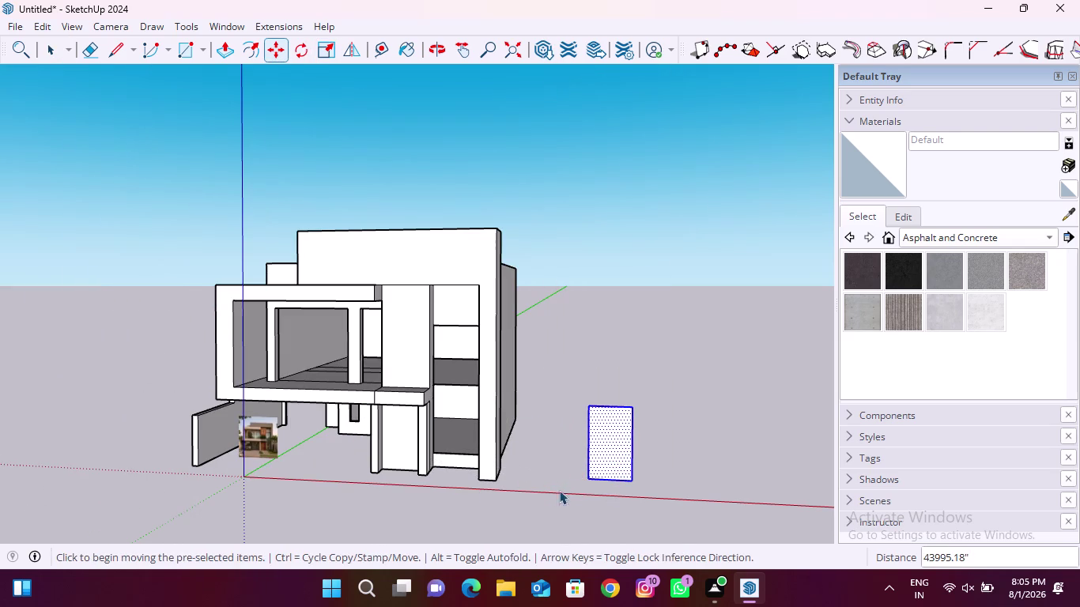
scroll(up, 3)
click(396, 441)
key(Delete)
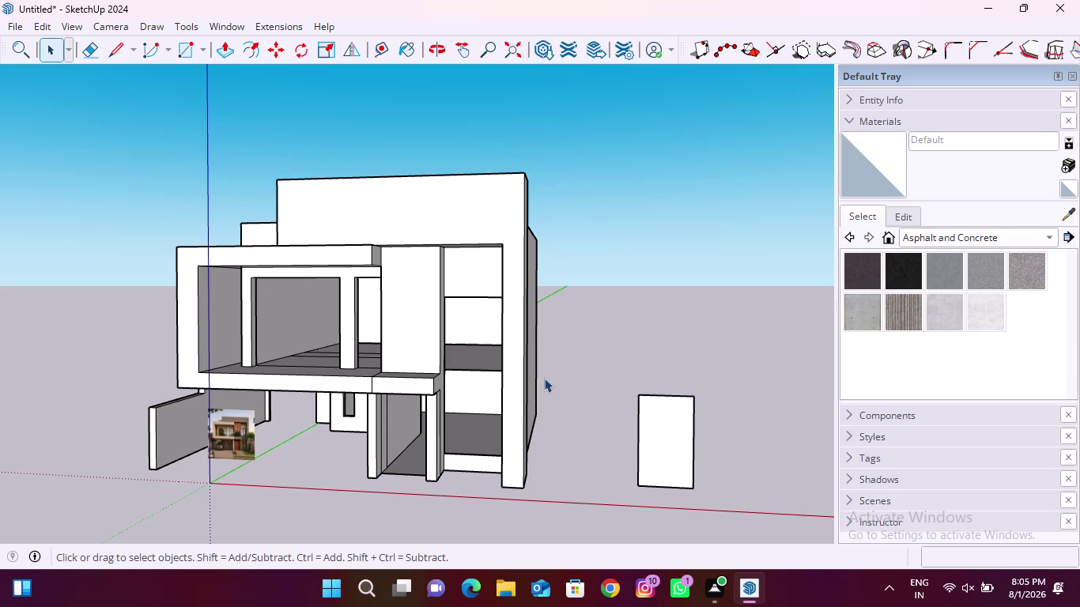
scroll(up, 3)
scroll(down, 3)
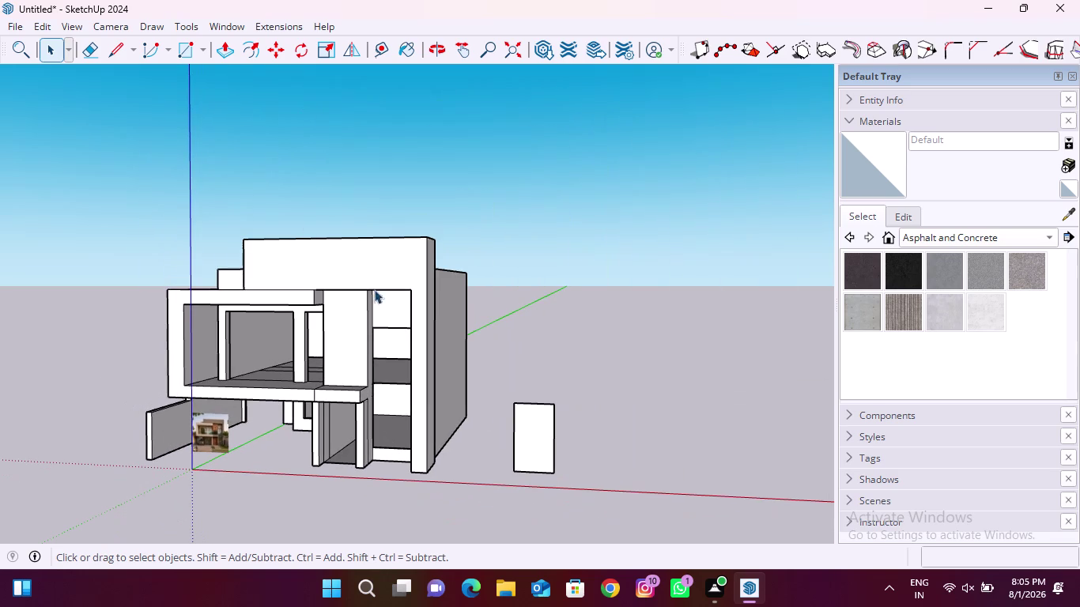
Push/pull the standalone door panel face by 40 to make a thin slab.
click(222, 55)
scroll(up, 3)
click(538, 422)
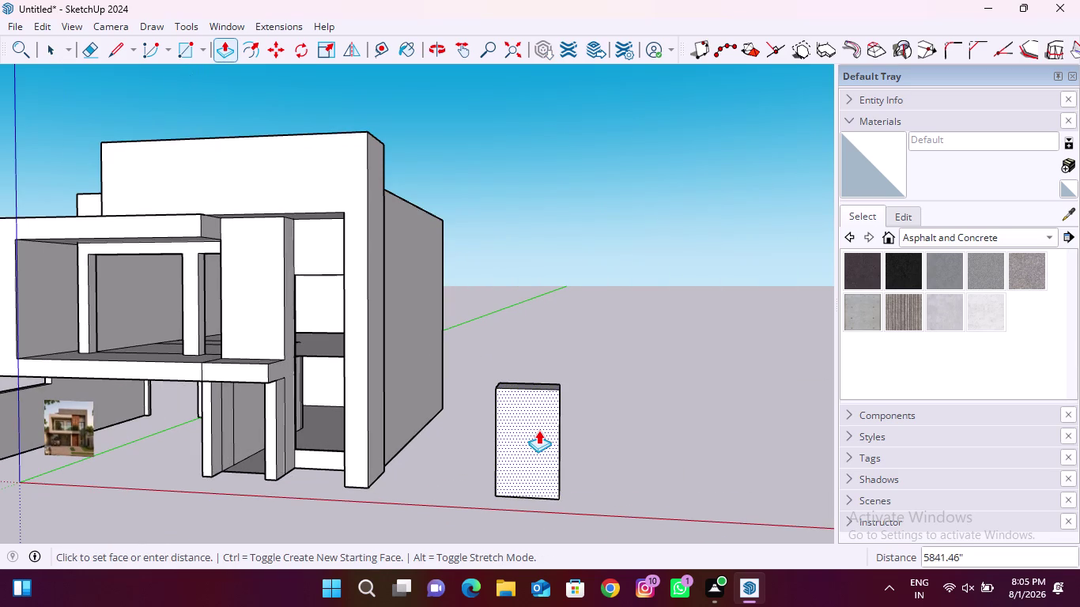
text(40)
middle_drag(516, 405, 518, 490)
scroll(up, 3)
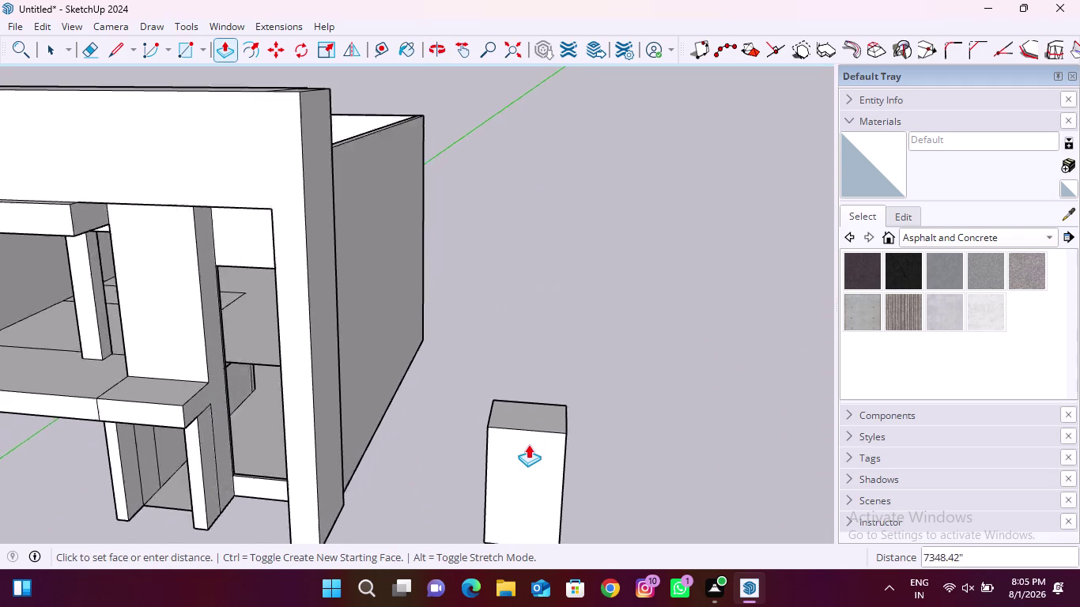
scroll(up, 3)
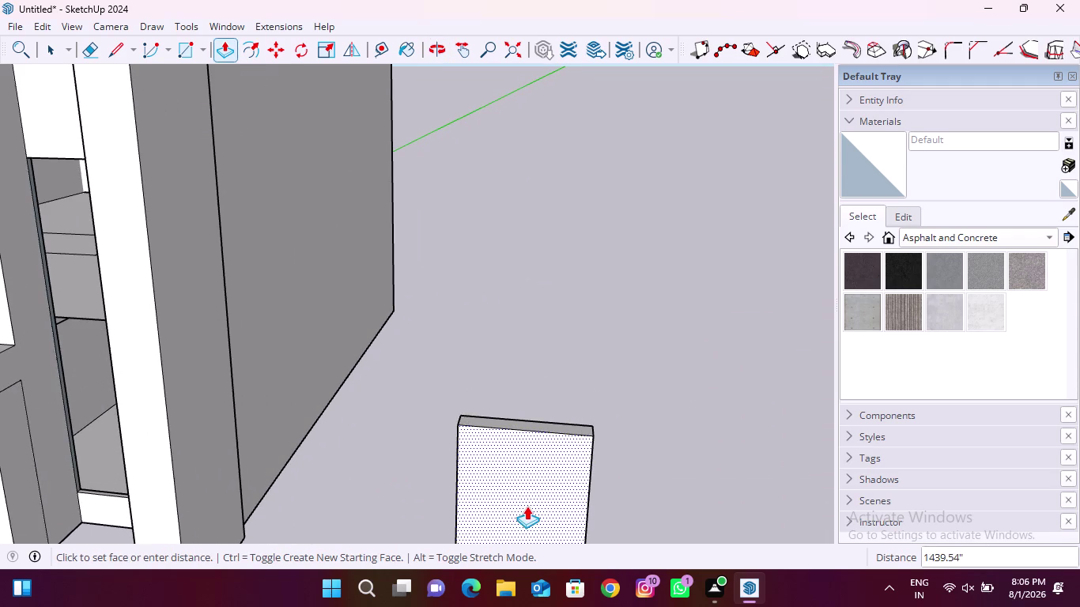
scroll(up, 3)
middle_drag(527, 498, 519, 535)
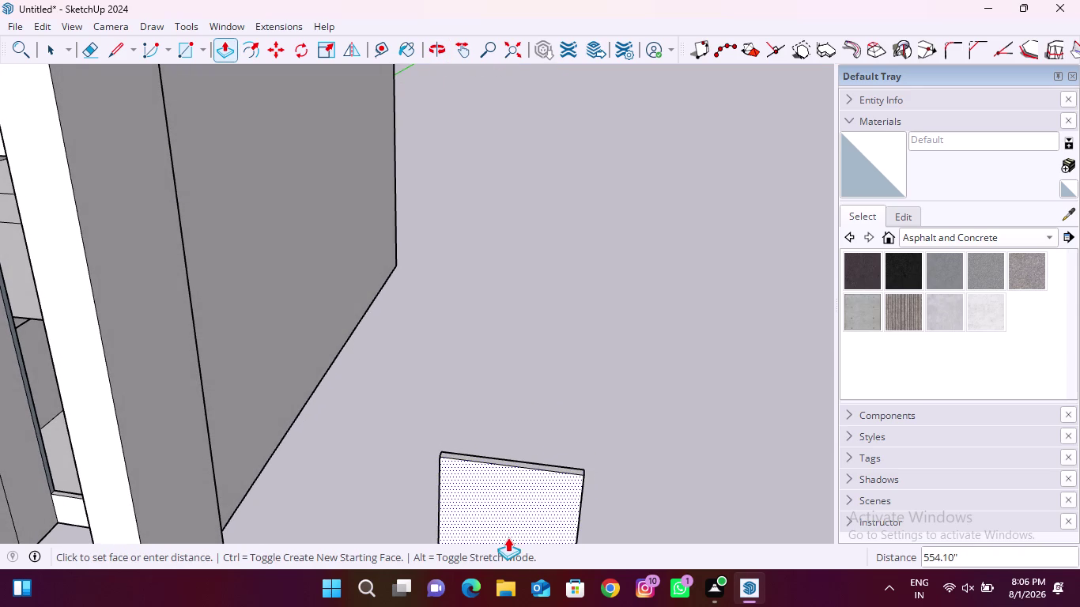
click(507, 538)
key(Escape)
Orbit between the reference house photo and the door panel to compare them.
scroll(down, 3)
scroll(down, 3)
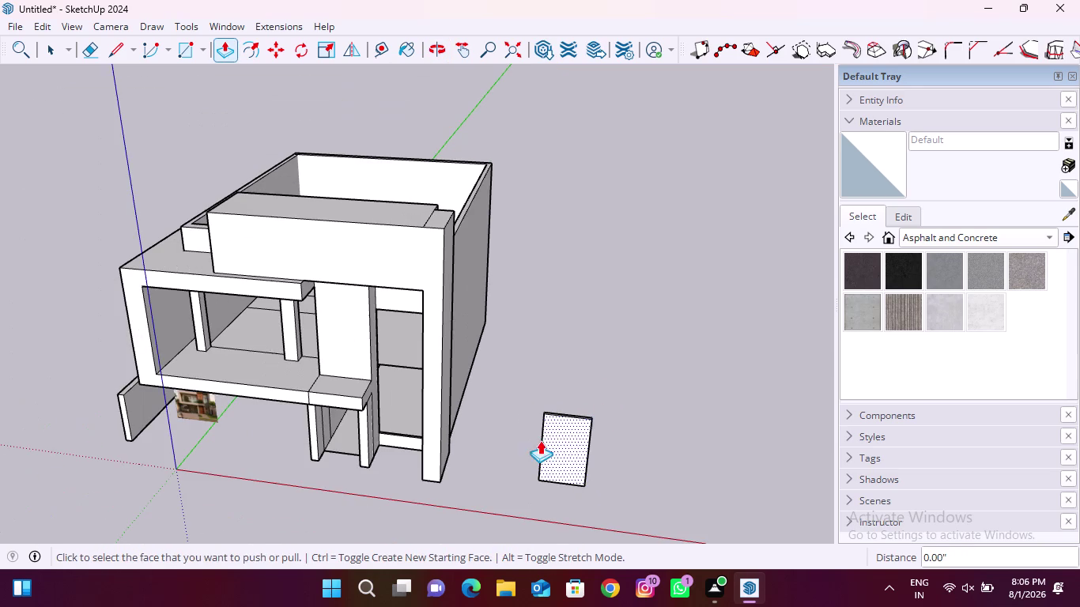
scroll(up, 3)
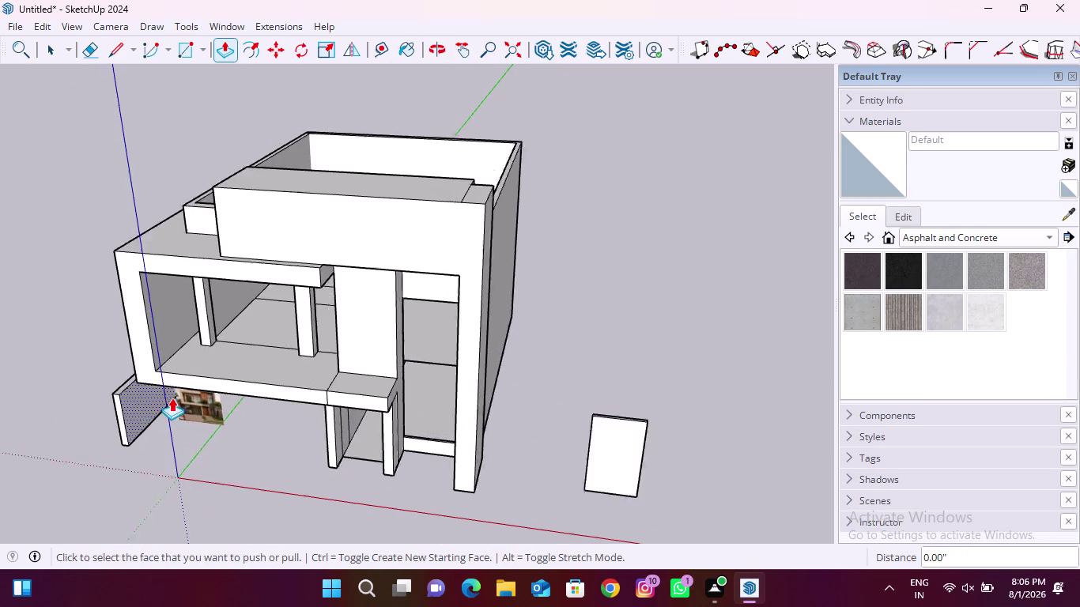
scroll(up, 3)
middle_drag(234, 492, 255, 453)
scroll(up, 3)
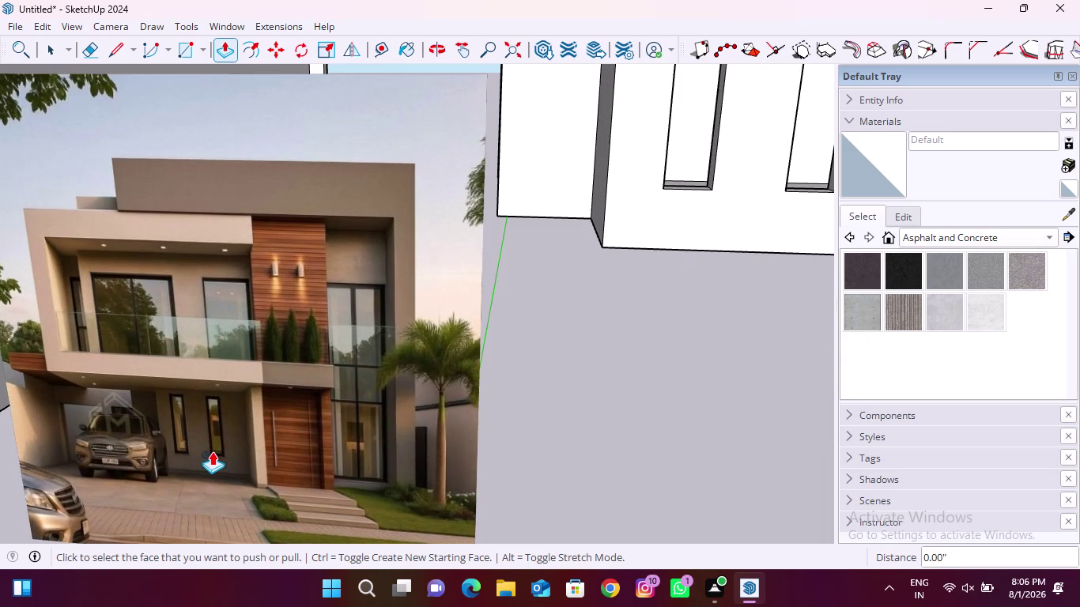
scroll(up, 3)
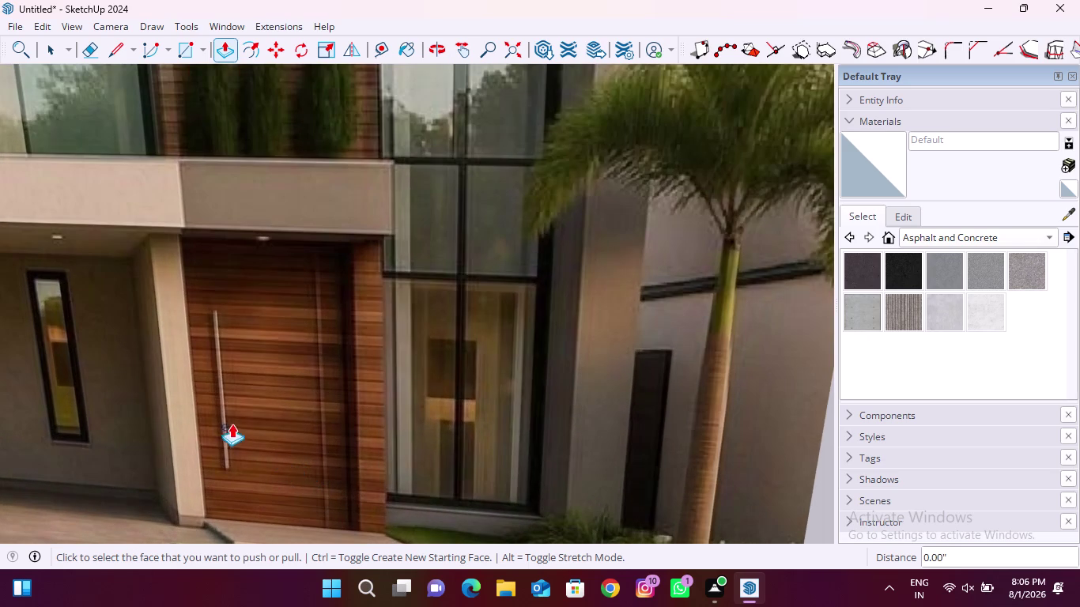
scroll(down, 3)
scroll(down, 3)
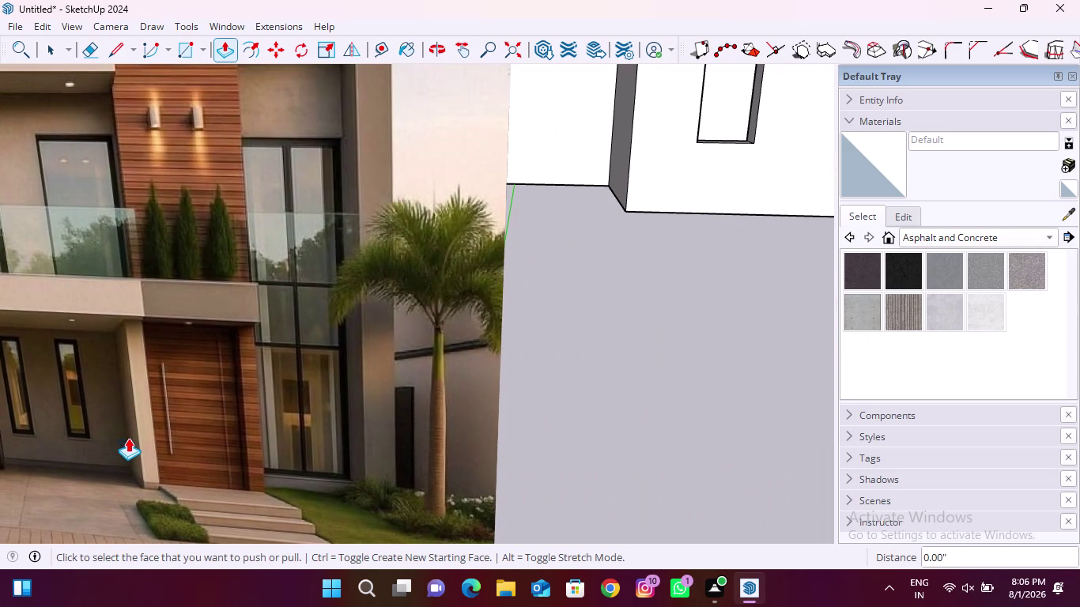
scroll(down, 3)
scroll(down, 3)
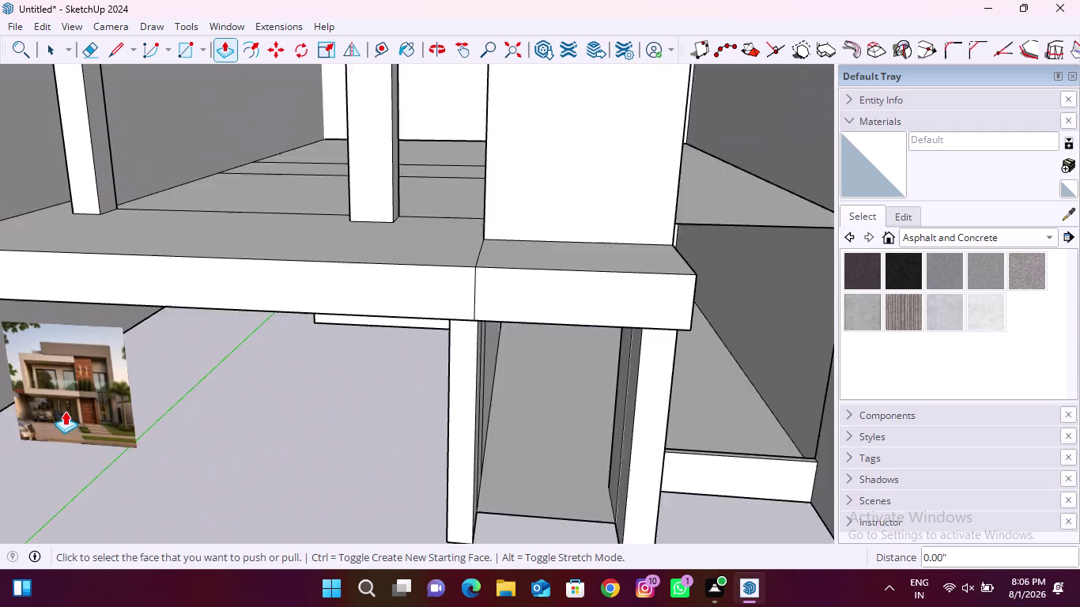
scroll(down, 3)
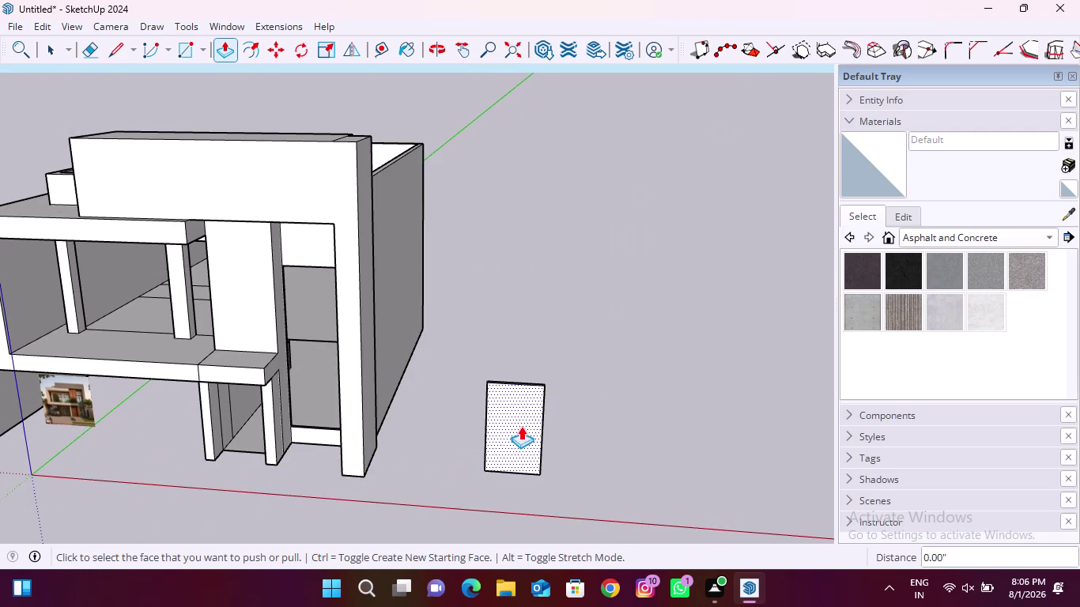
scroll(up, 3)
middle_drag(547, 417, 493, 423)
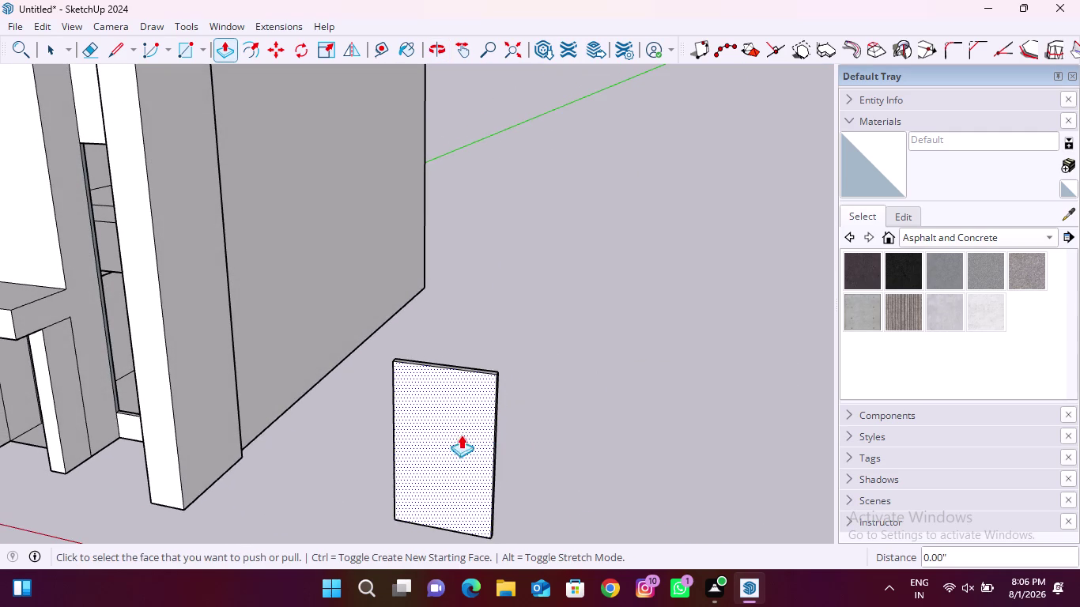
click(112, 51)
scroll(down, 3)
middle_drag(488, 434, 499, 405)
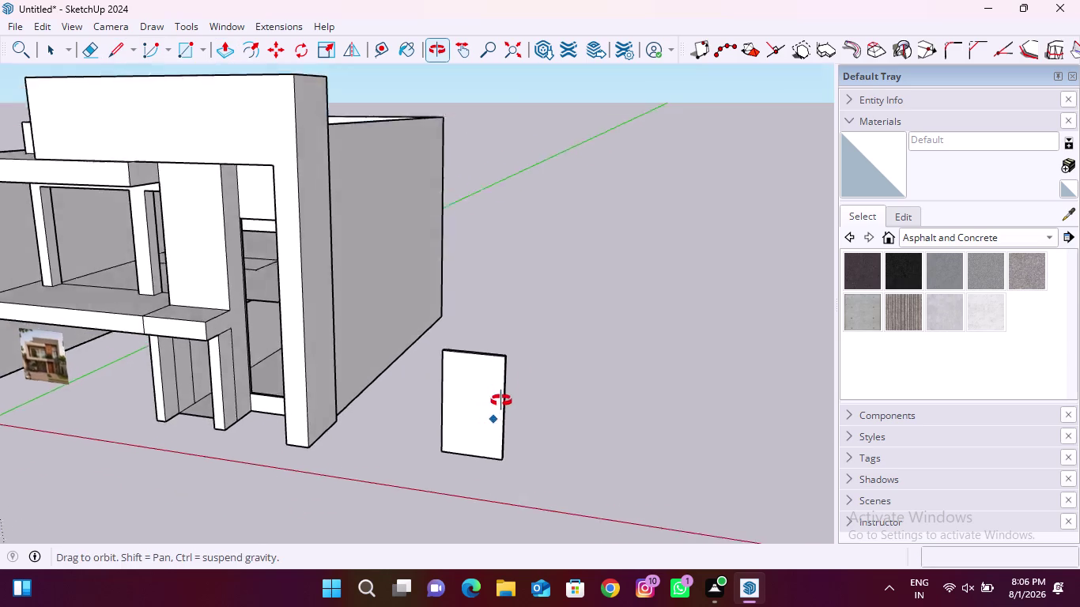
middle_drag(499, 406, 522, 385)
scroll(up, 3)
Draw a vertical dividing line down the door panel's front face.
click(511, 327)
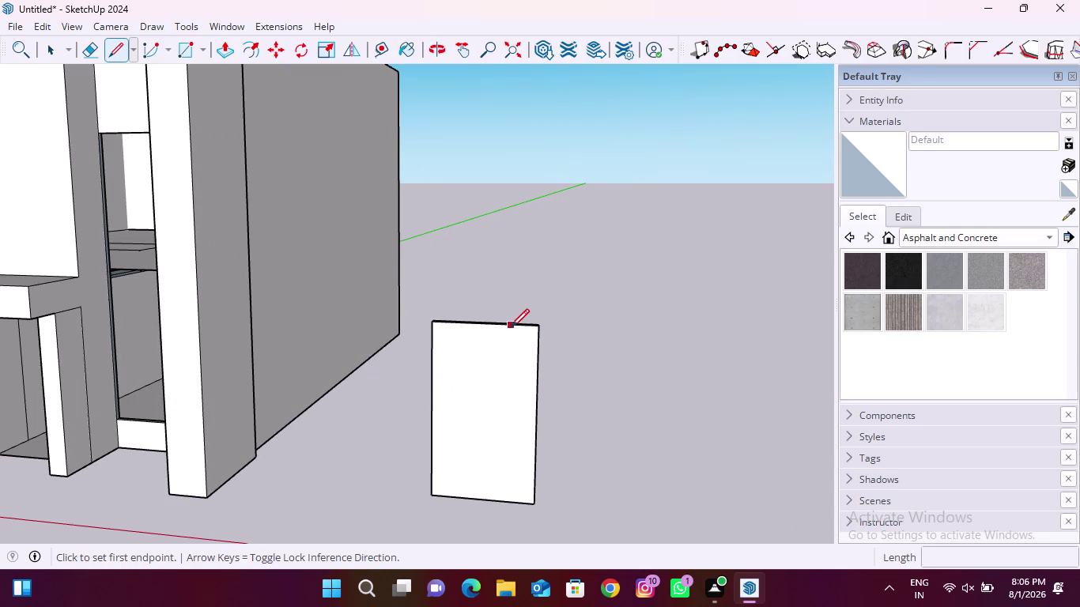
click(505, 503)
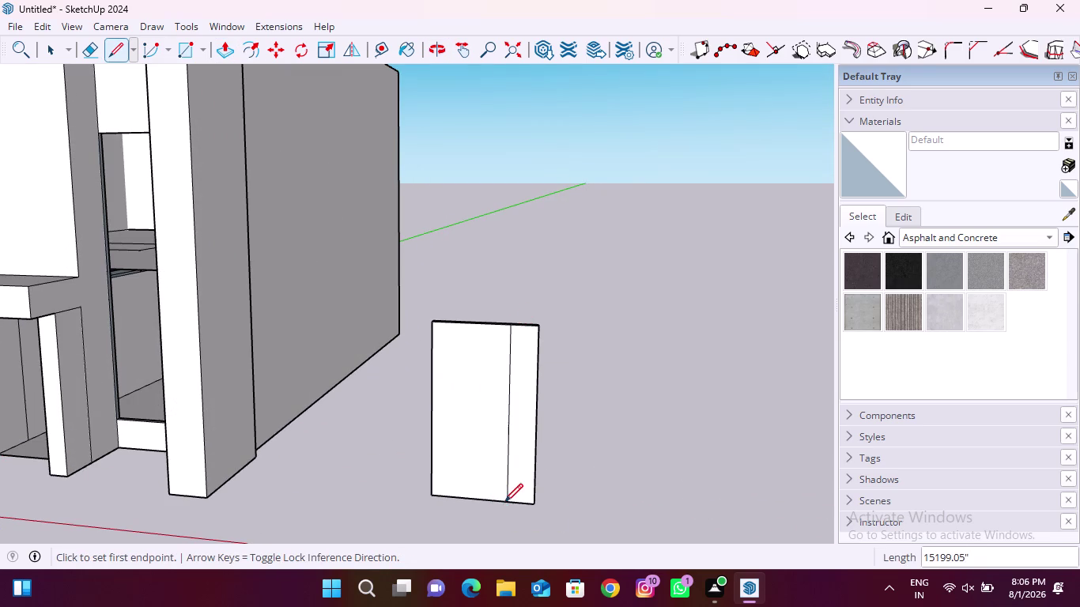
scroll(down, 3)
middle_drag(548, 385, 543, 402)
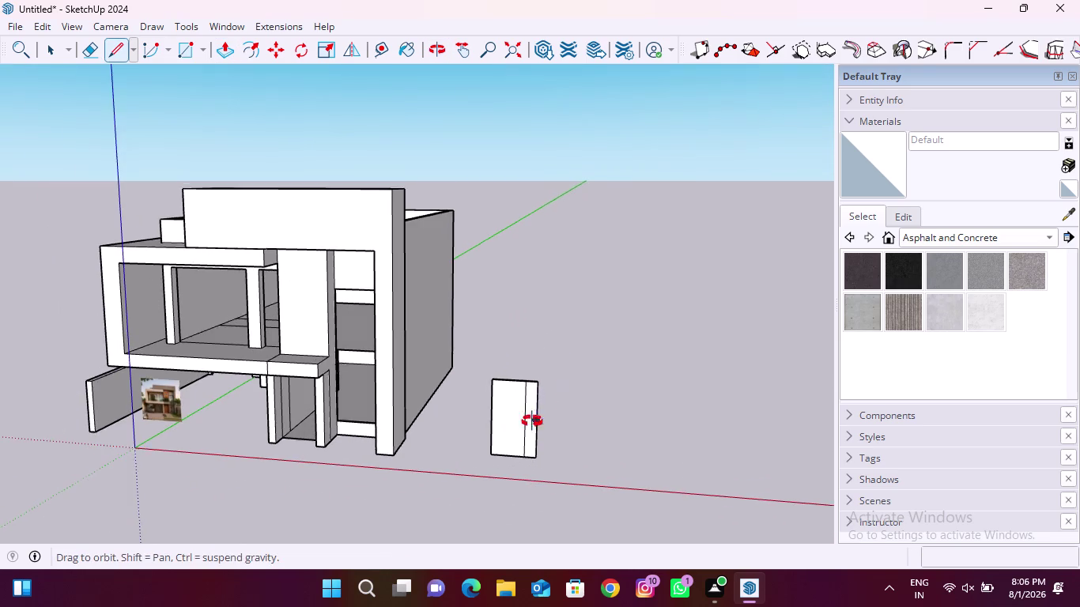
middle_drag(543, 402, 401, 501)
scroll(up, 3)
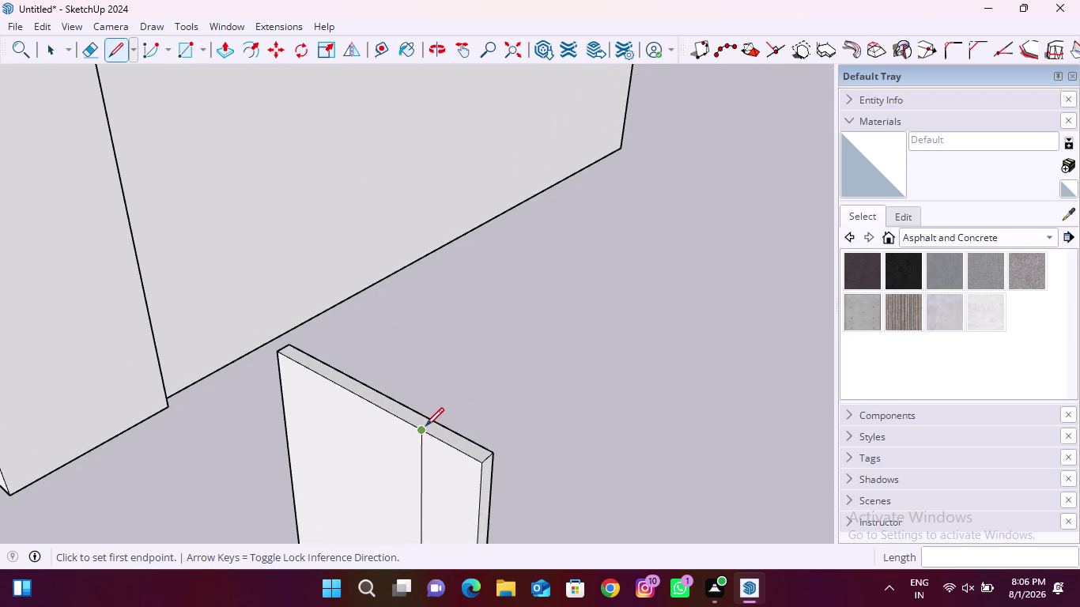
Draw a short line across the panel's top edge at the split point.
click(425, 427)
click(434, 420)
middle_drag(467, 415, 464, 421)
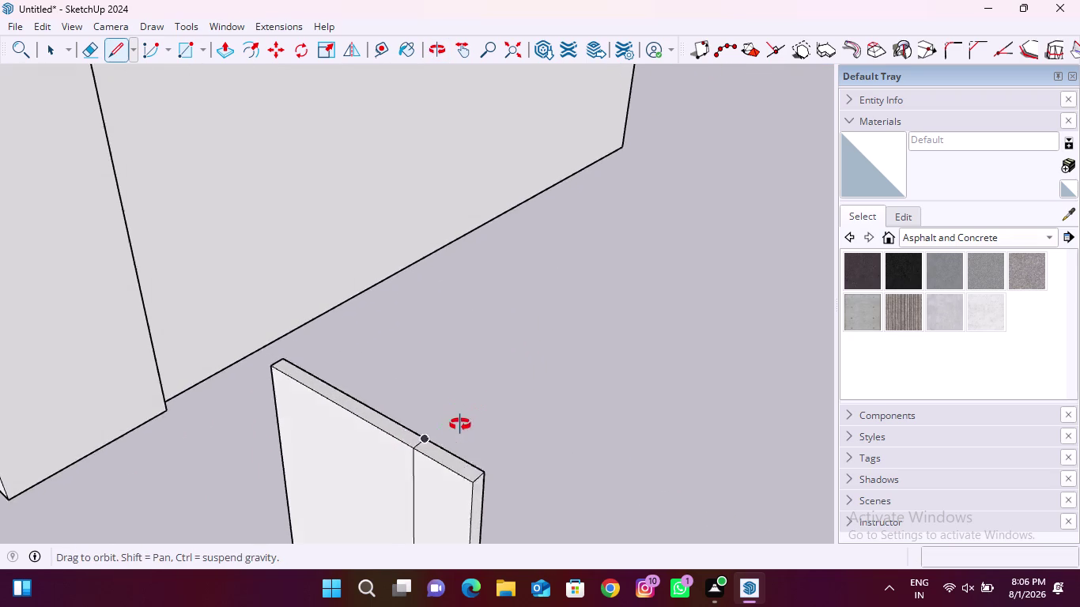
middle_drag(464, 421, 226, 436)
scroll(up, 3)
scroll(down, 3)
middle_drag(446, 445, 330, 429)
scroll(down, 3)
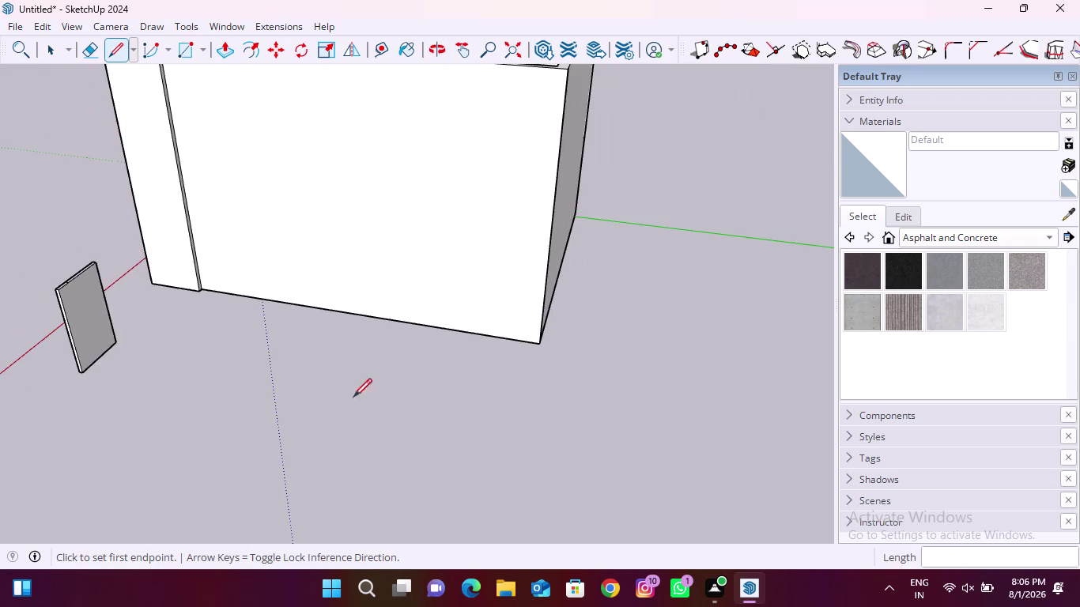
scroll(up, 3)
Draw a dividing line down the panel's back side to its bottom edge.
click(76, 313)
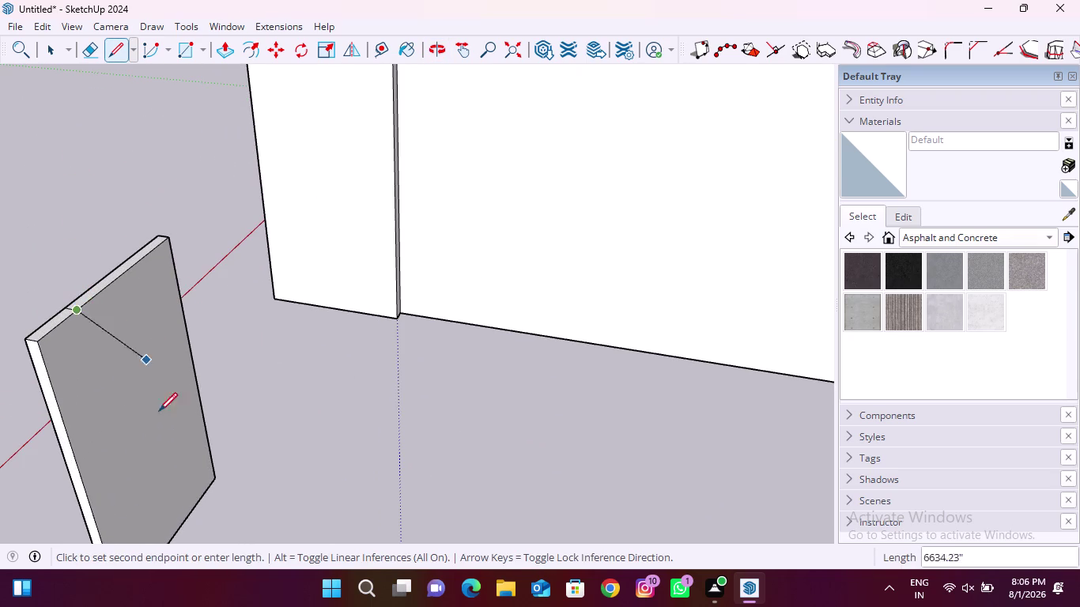
scroll(down, 3)
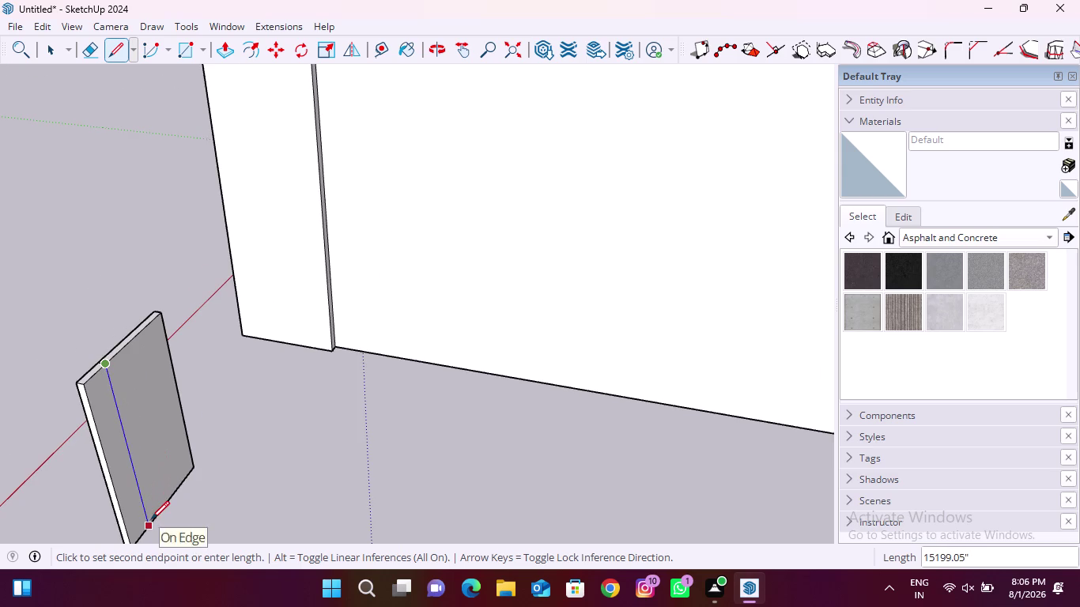
click(151, 521)
scroll(down, 3)
middle_drag(174, 527, 348, 263)
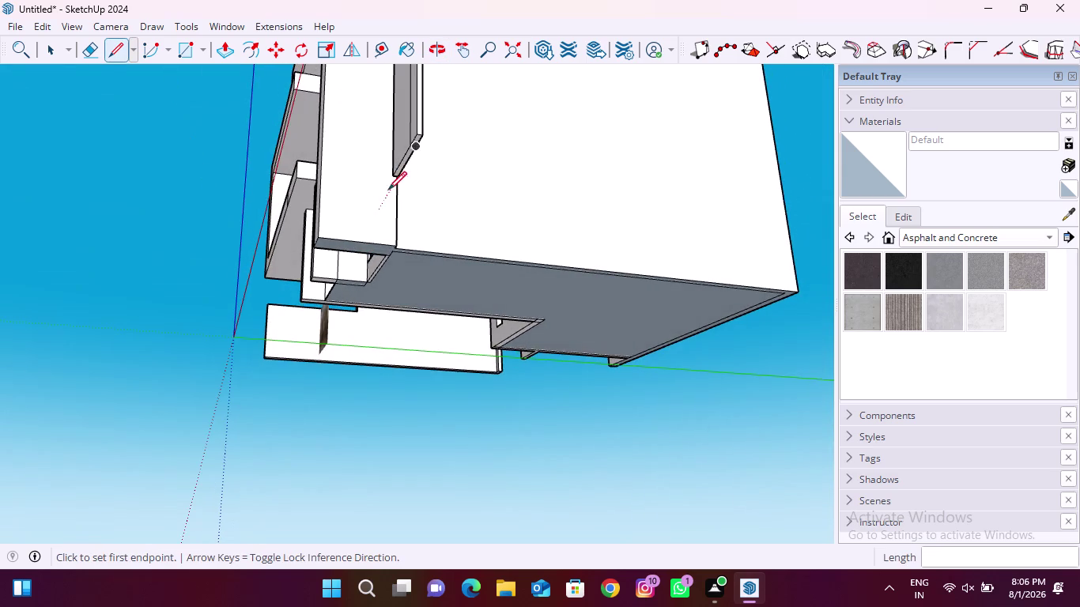
scroll(up, 3)
Draw another line on the panel edge, then orbit the house back upright.
click(410, 174)
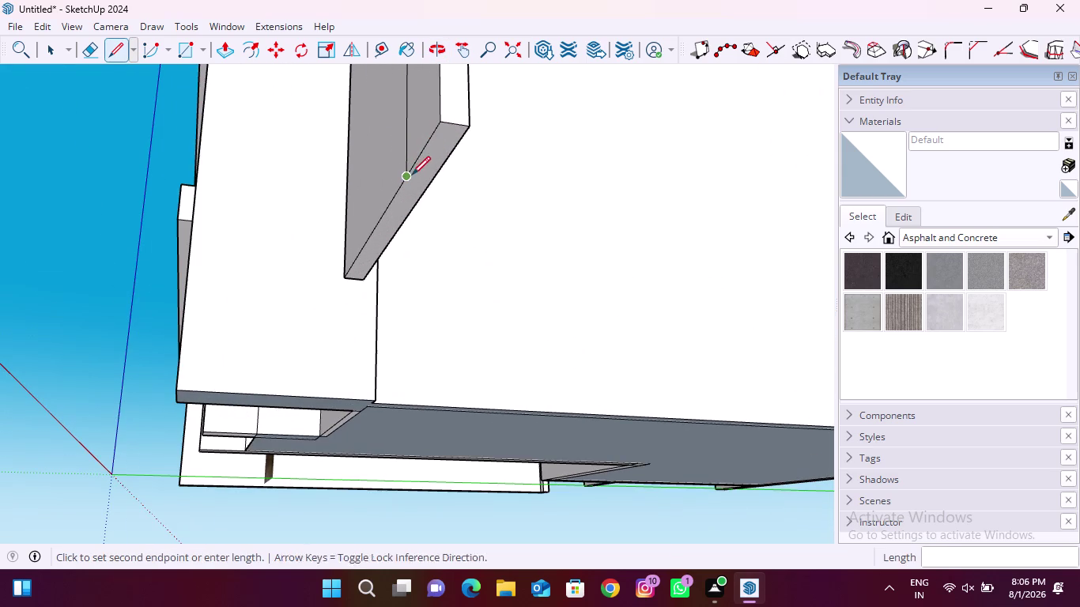
click(436, 188)
scroll(down, 3)
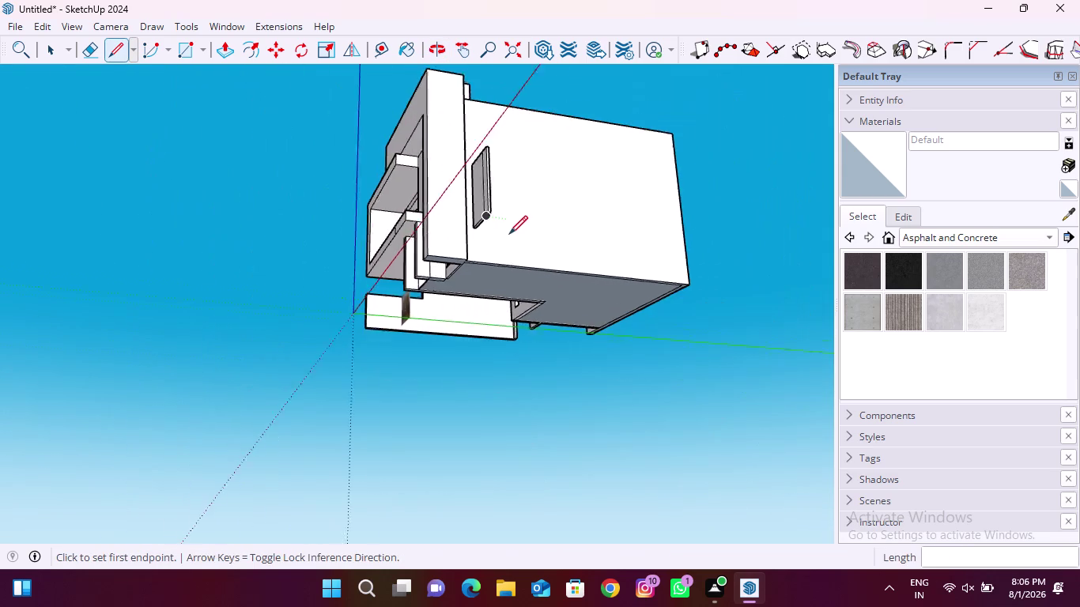
scroll(down, 3)
key(space)
middle_drag(460, 236, 620, 305)
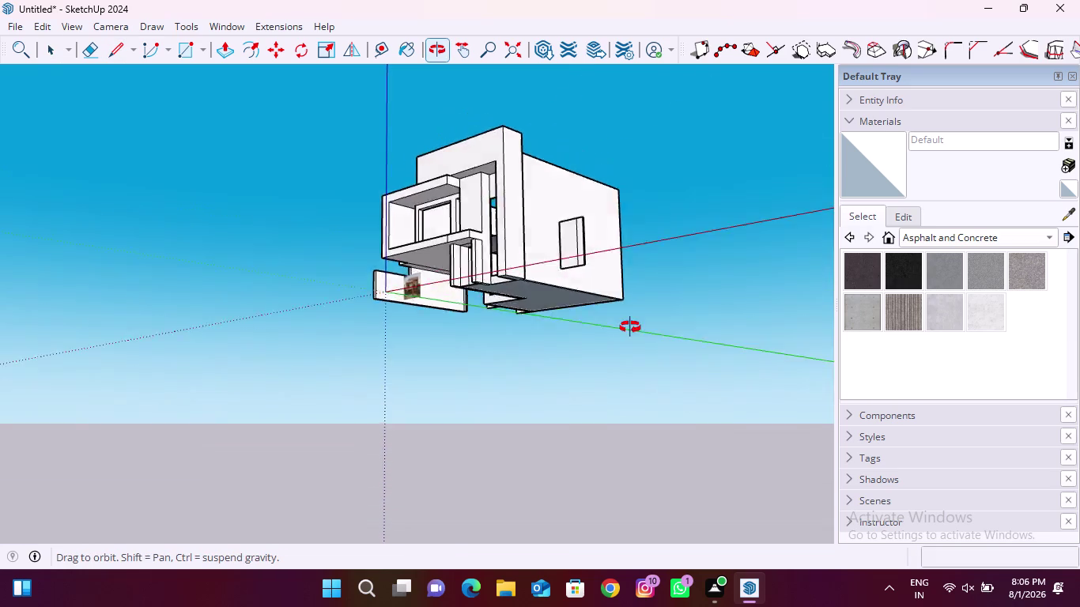
middle_drag(619, 305, 730, 391)
scroll(up, 3)
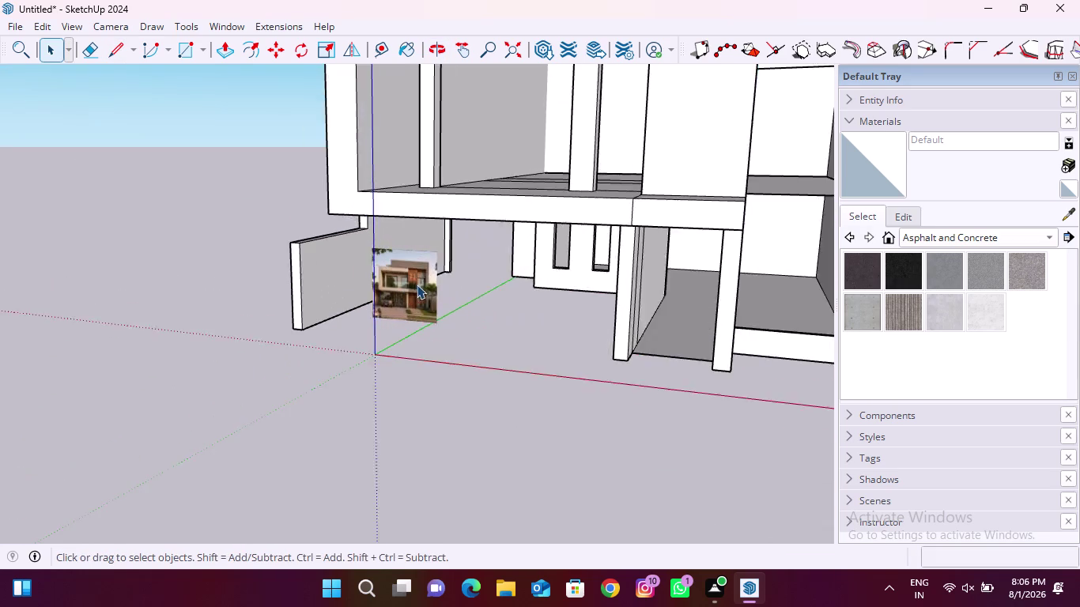
scroll(up, 3)
scroll(up, 3)
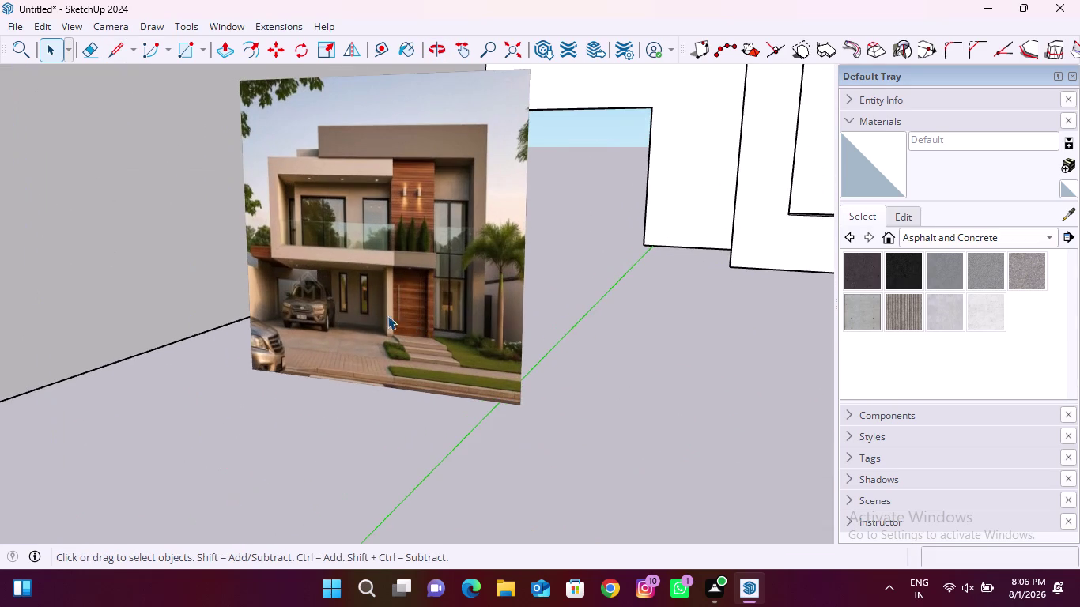
scroll(down, 3)
scroll(down, 3)
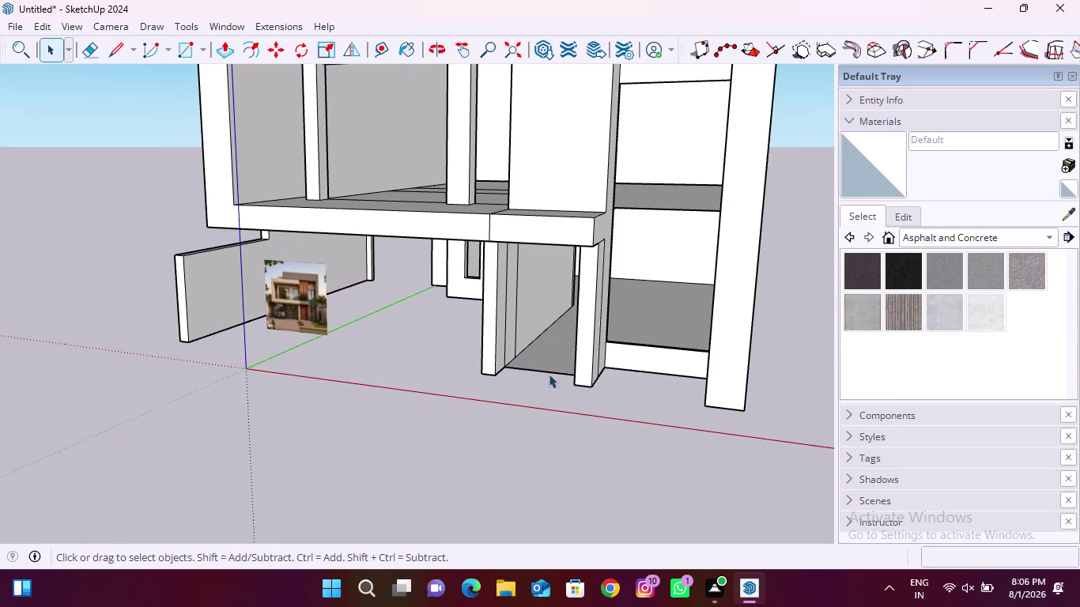
scroll(down, 3)
middle_drag(581, 340, 619, 333)
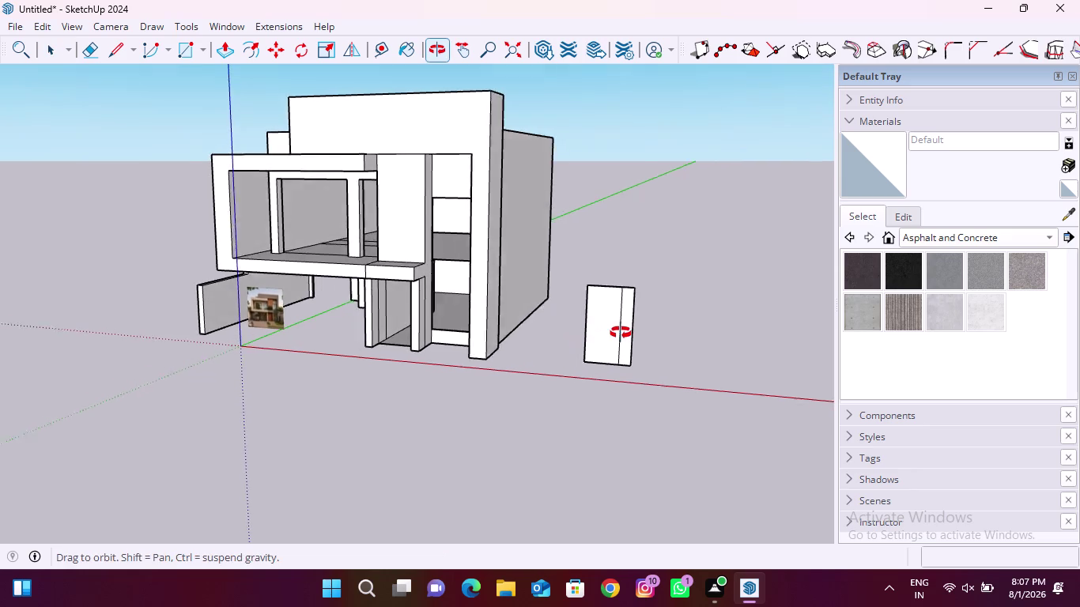
middle_drag(619, 333, 623, 332)
scroll(up, 3)
scroll(down, 3)
scroll(up, 3)
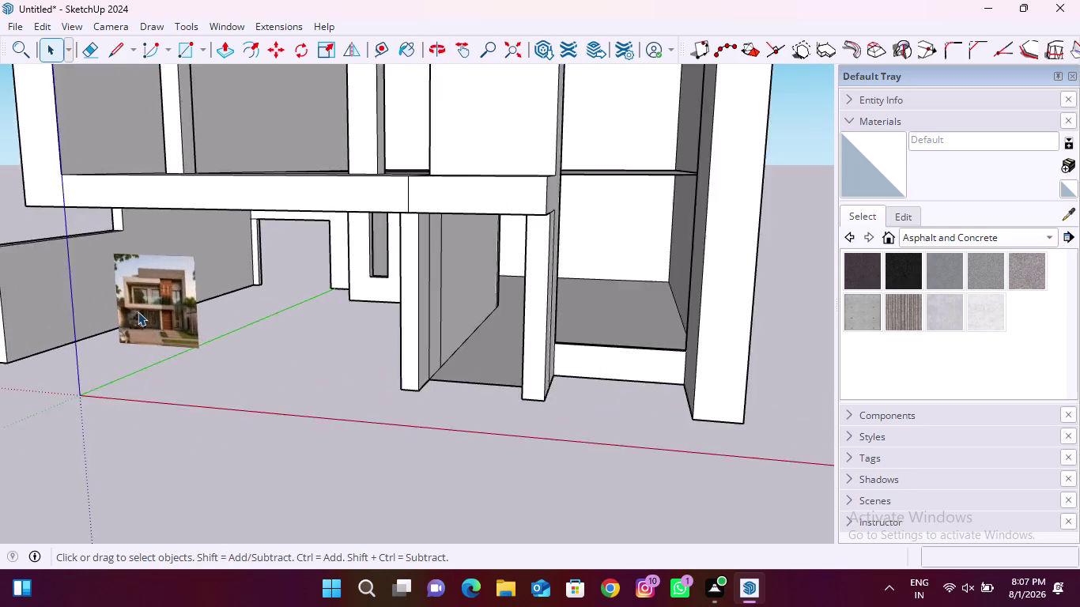
scroll(up, 3)
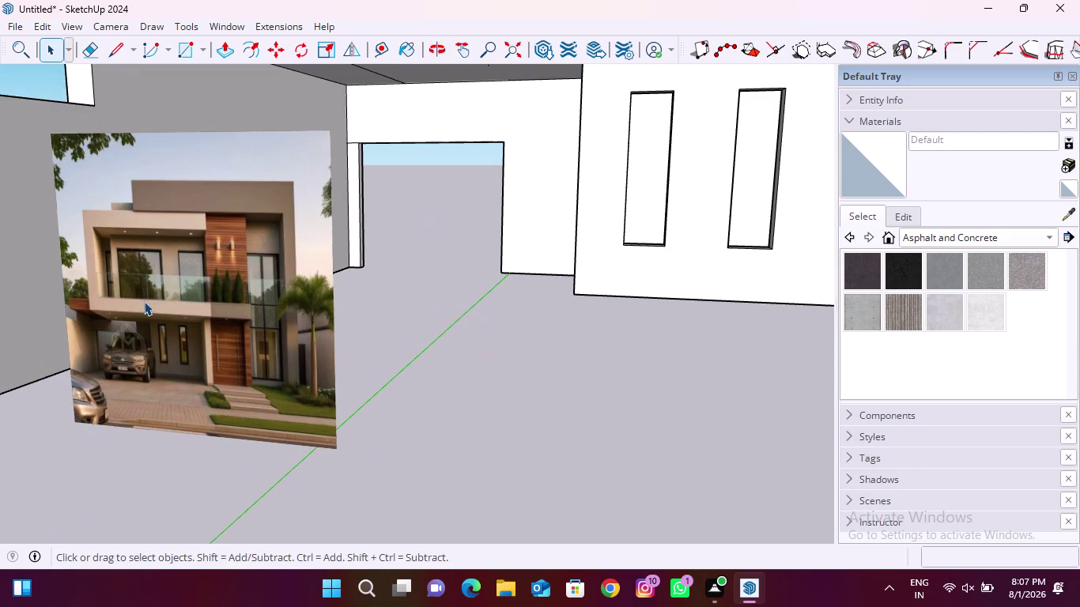
scroll(down, 3)
scroll(down, 3)
middle_drag(113, 333, 124, 331)
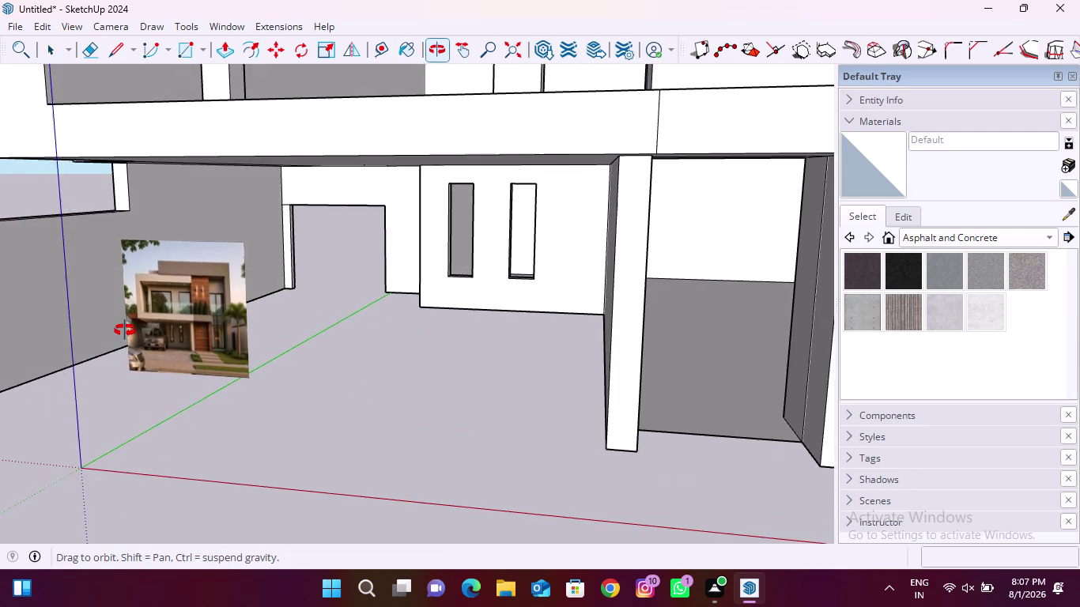
middle_drag(124, 330, 243, 330)
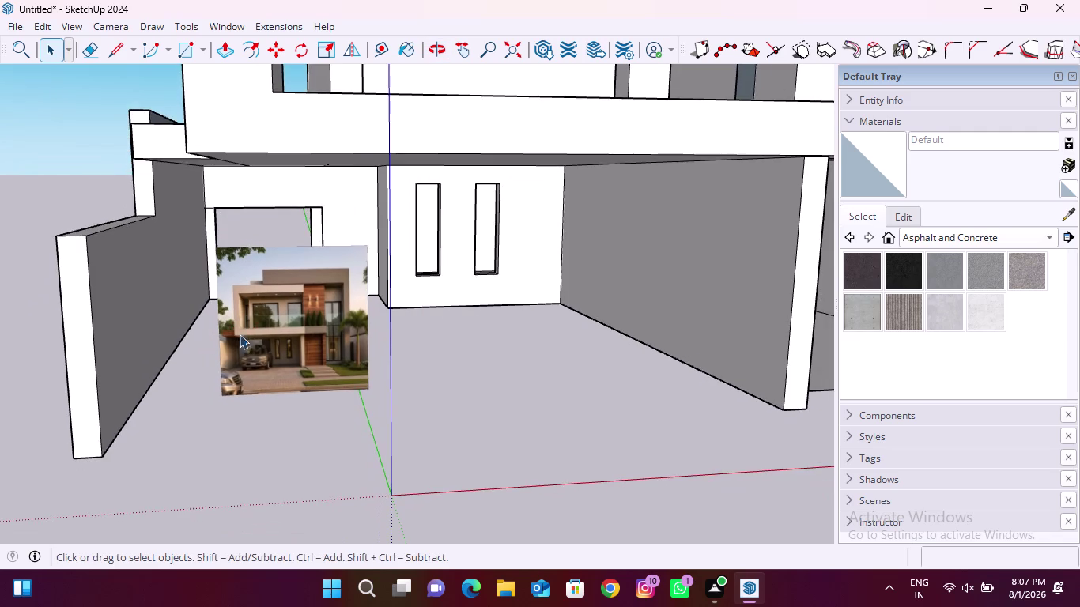
scroll(down, 3)
scroll(down, 3)
scroll(down, 3)
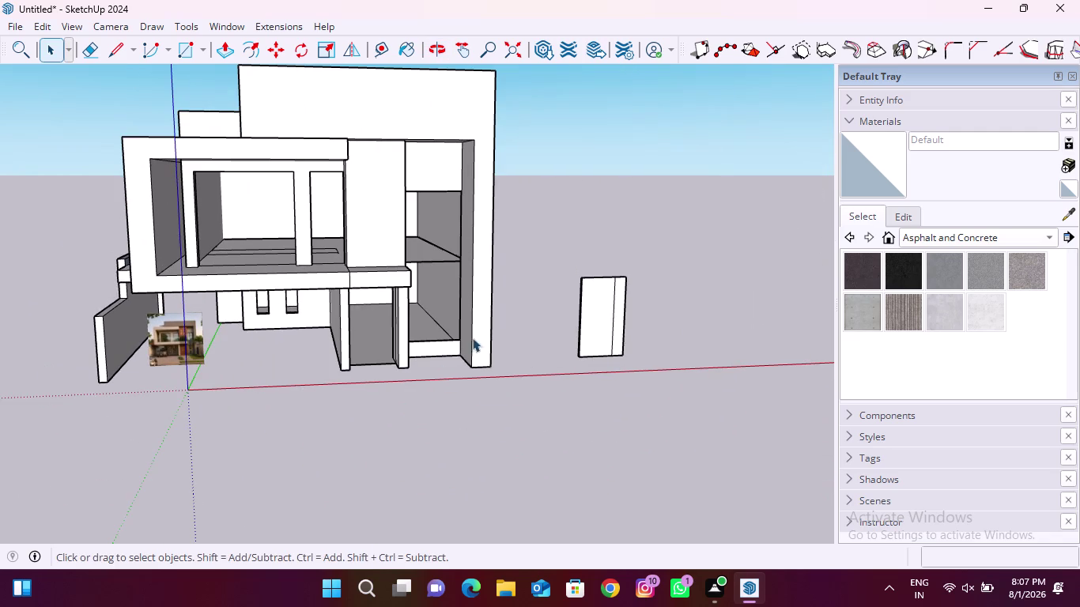
scroll(up, 3)
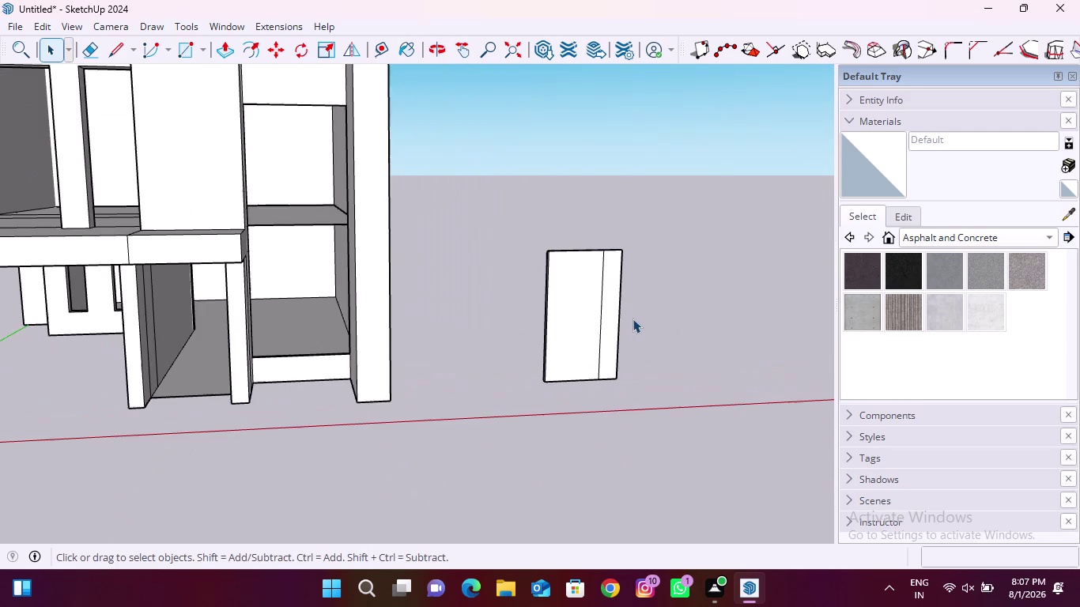
scroll(up, 3)
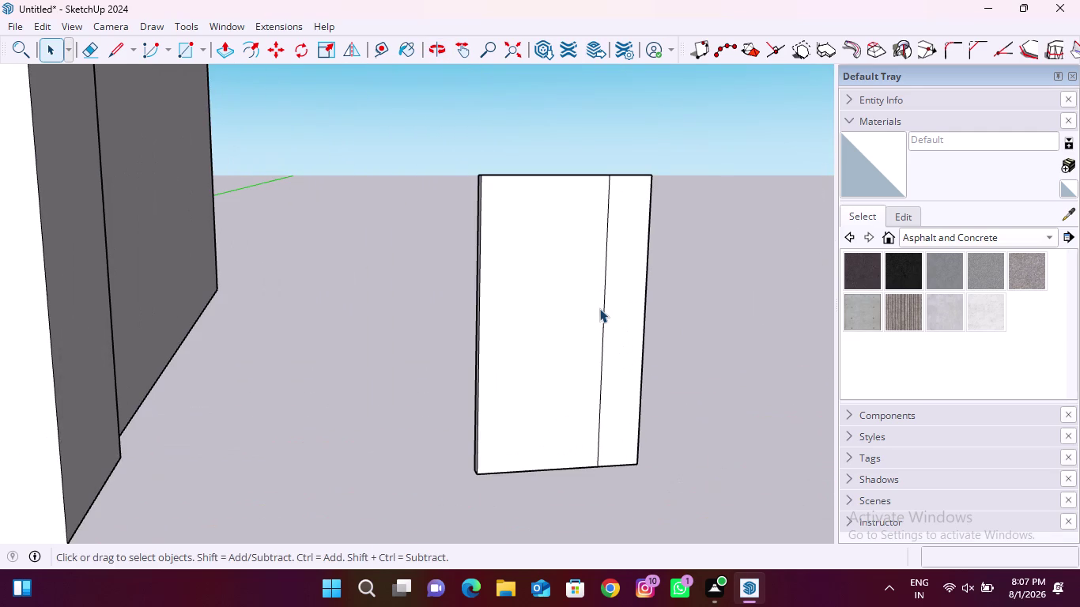
scroll(down, 3)
scroll(up, 3)
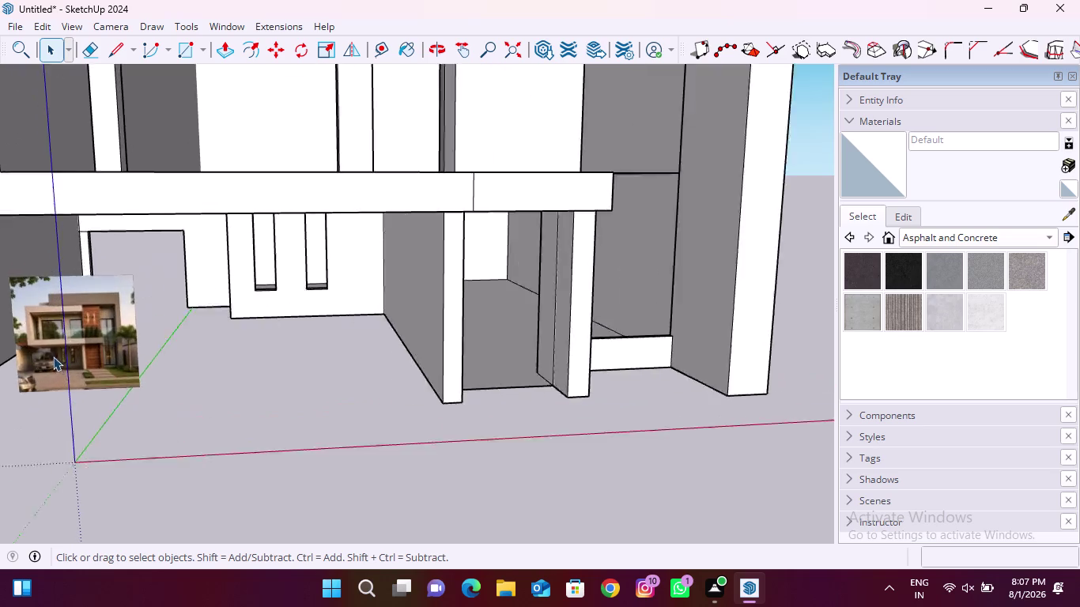
scroll(up, 3)
scroll(down, 3)
scroll(down, 3)
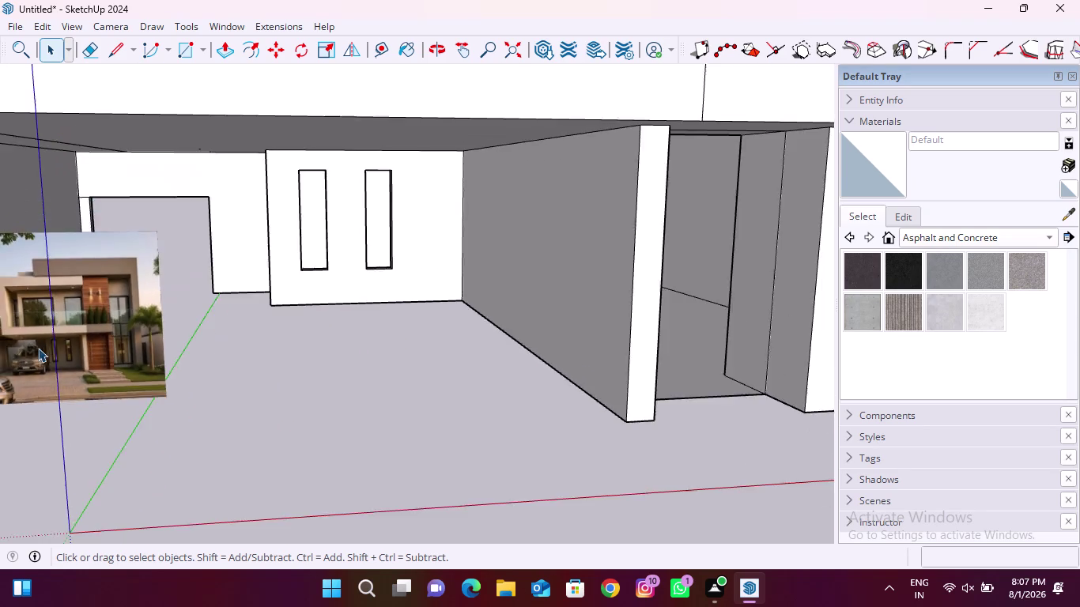
scroll(down, 3)
Open the 3D Warehouse model library from the Window menu.
scroll(up, 3)
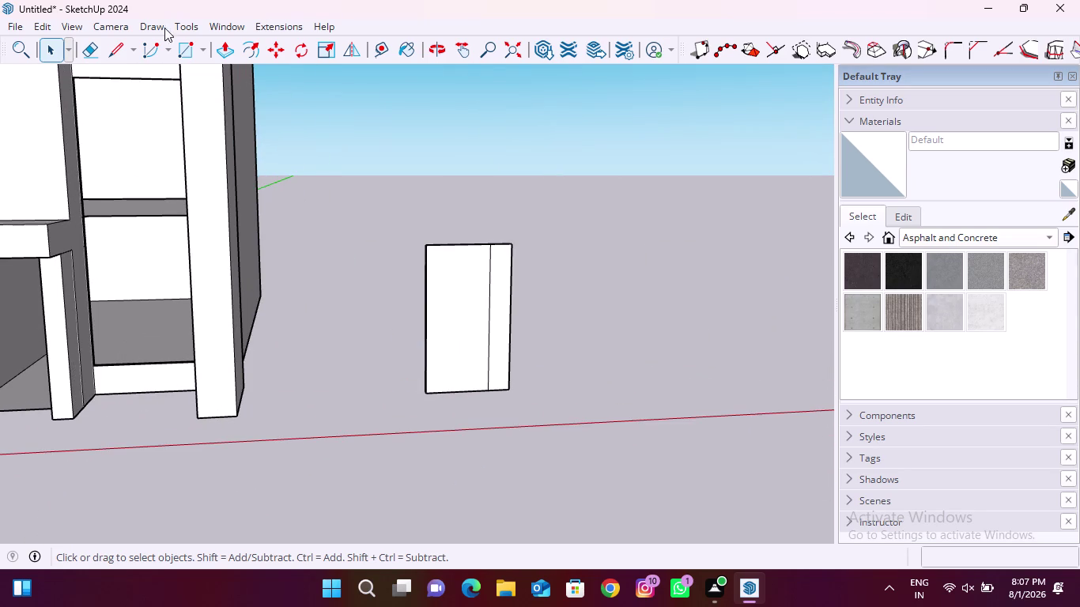
click(228, 28)
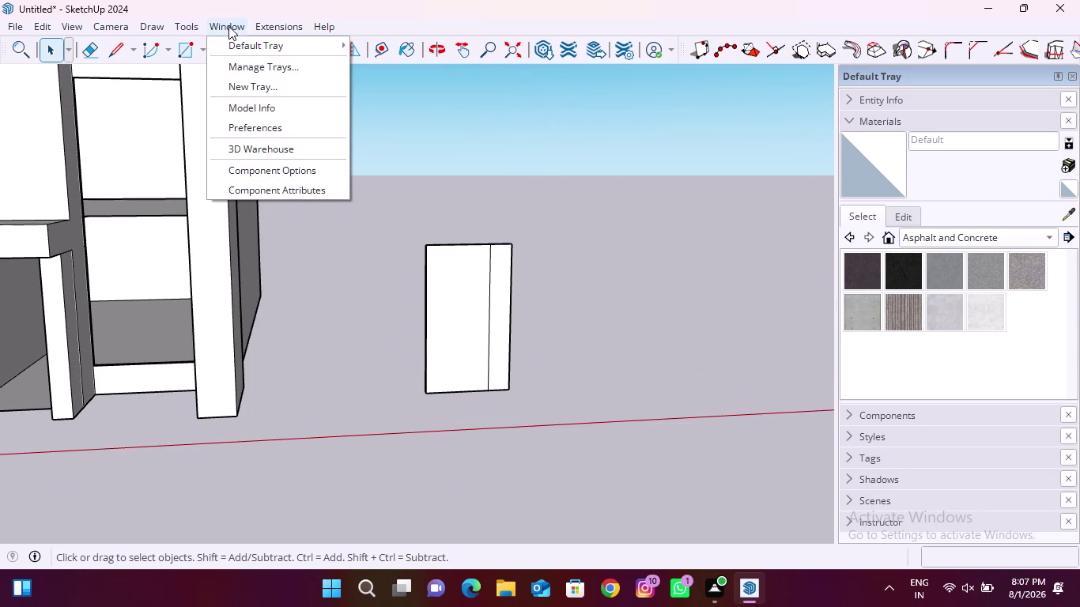
click(268, 146)
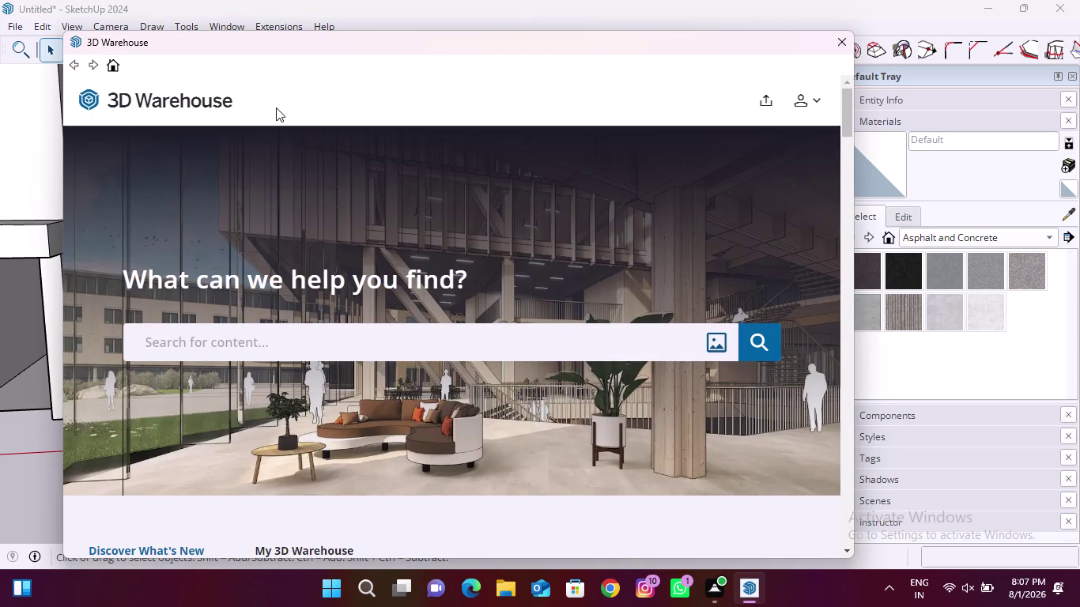
Search 3D Warehouse for 'handle'.
click(279, 350)
text(ha)
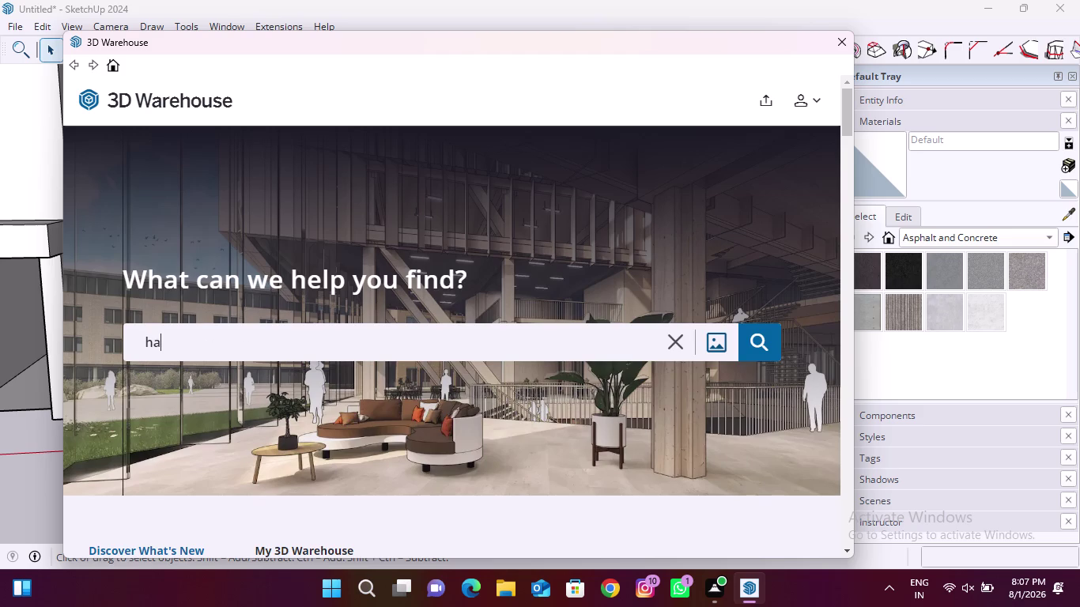
text(ndle)
key(Return)
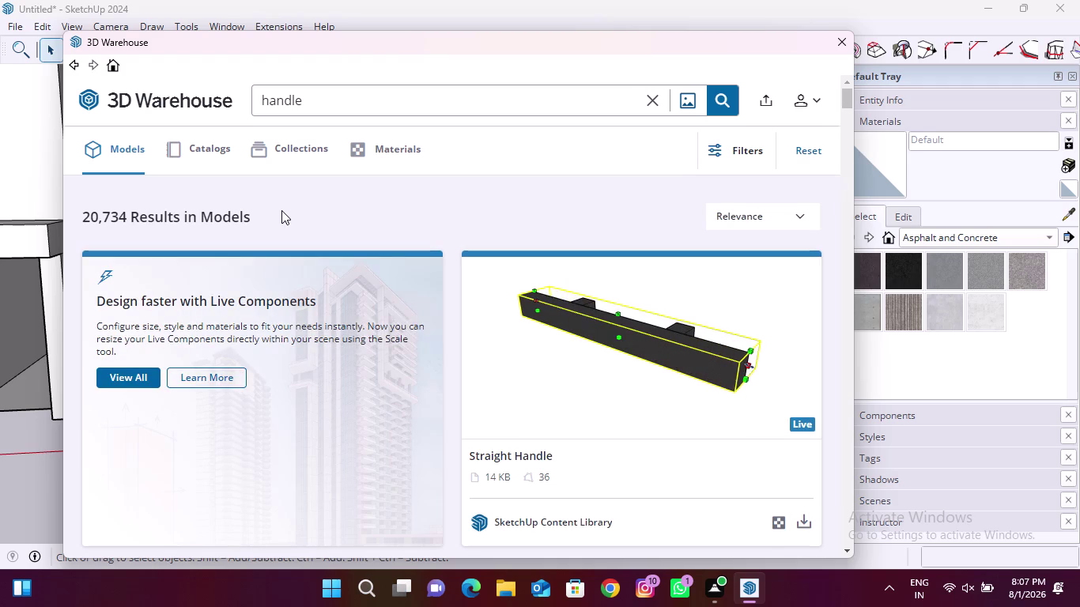
Browse the results, open the 17 MB 'handles' model and download it into SketchUp.
scroll(down, 3)
scroll(down, 3)
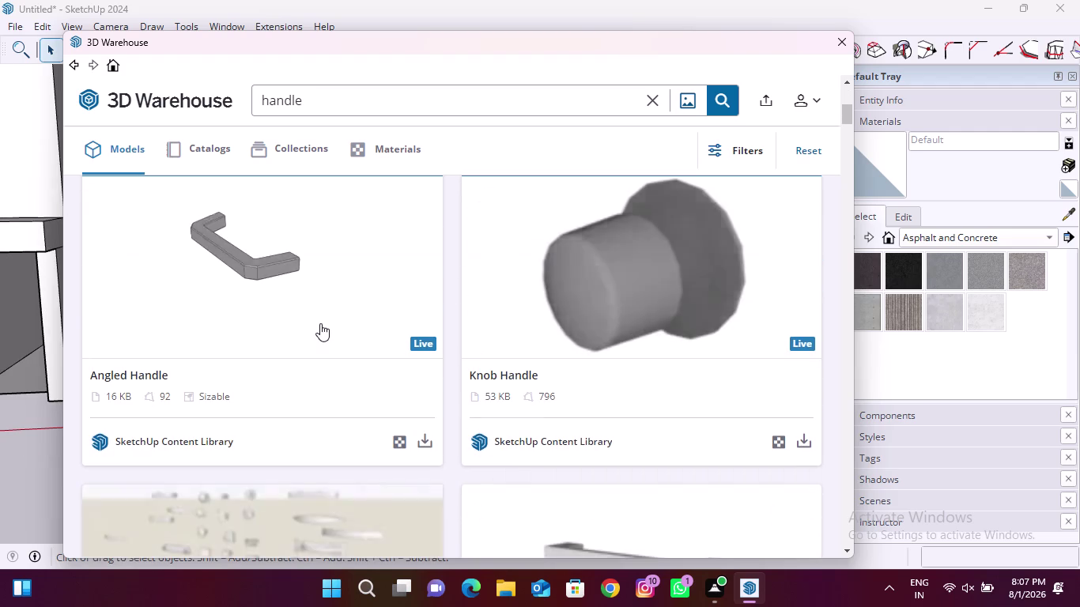
scroll(down, 3)
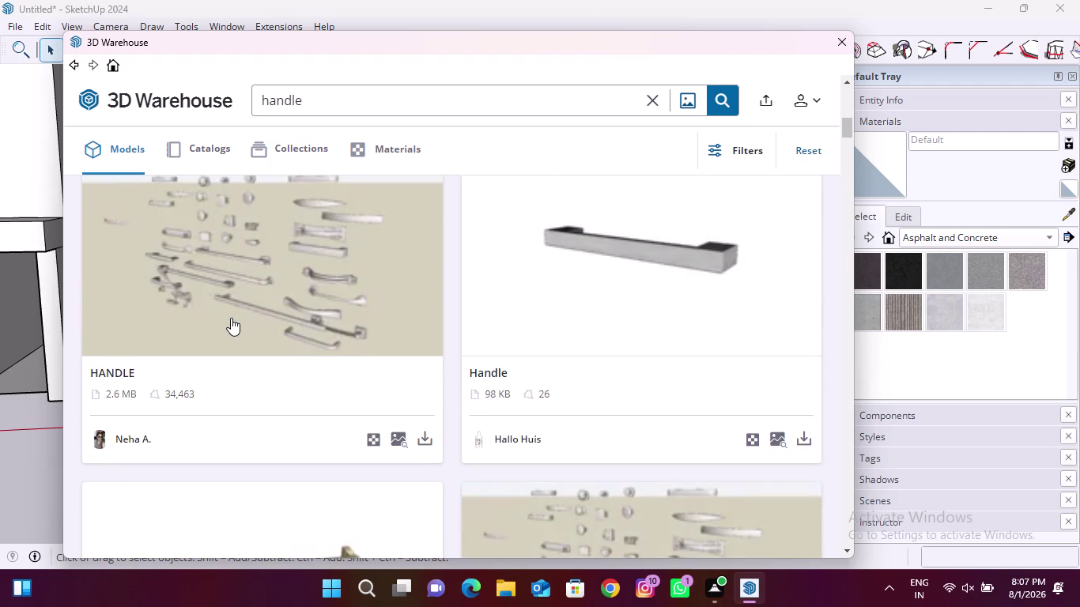
scroll(down, 3)
scroll(down, 3)
scroll(up, 3)
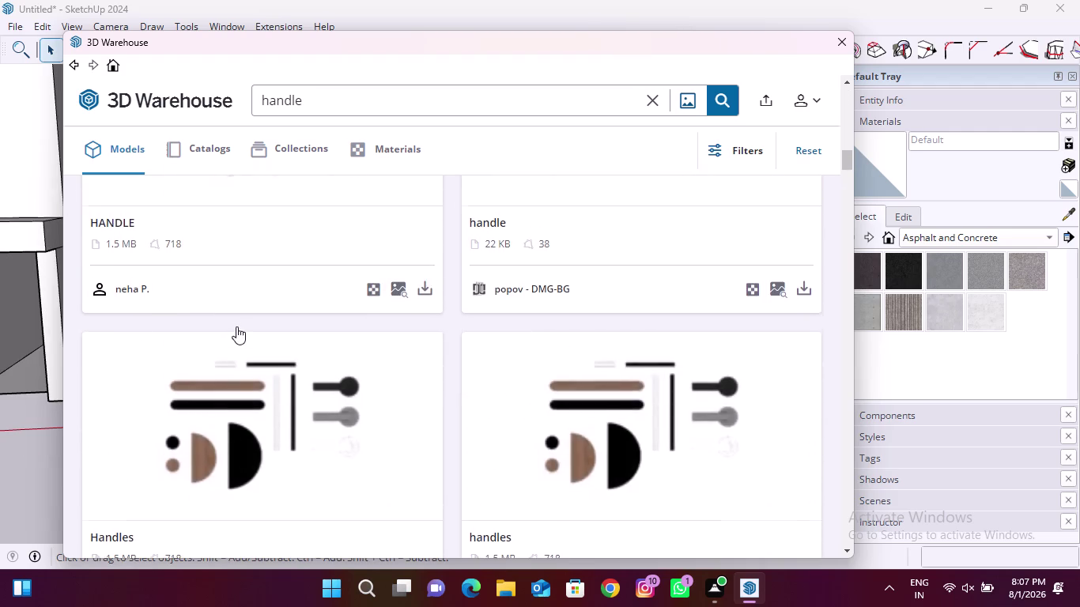
scroll(up, 3)
scroll(down, 3)
scroll(down, 3)
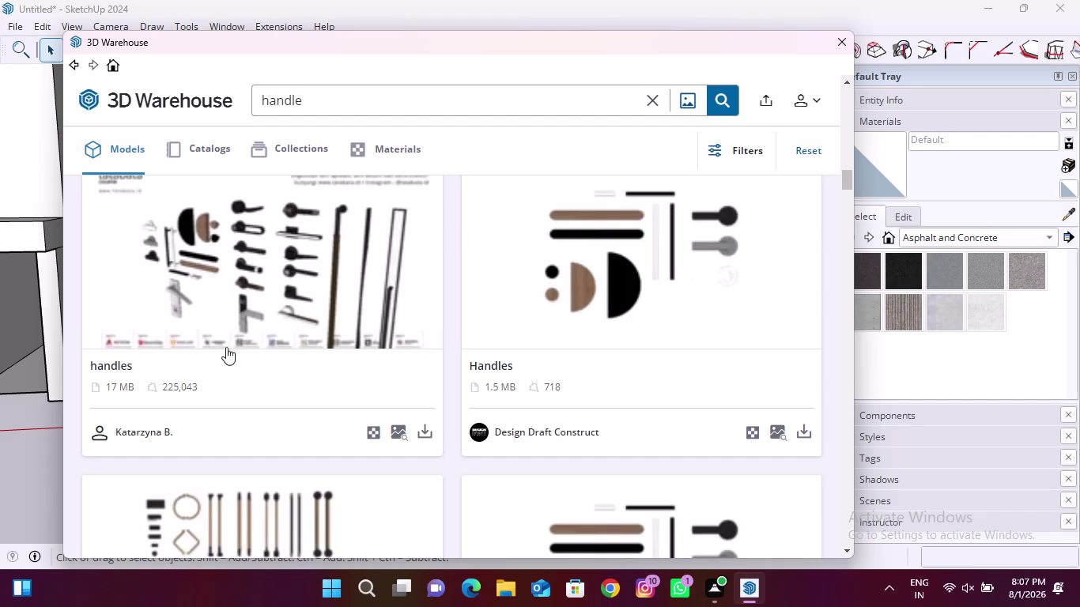
scroll(down, 3)
scroll(up, 3)
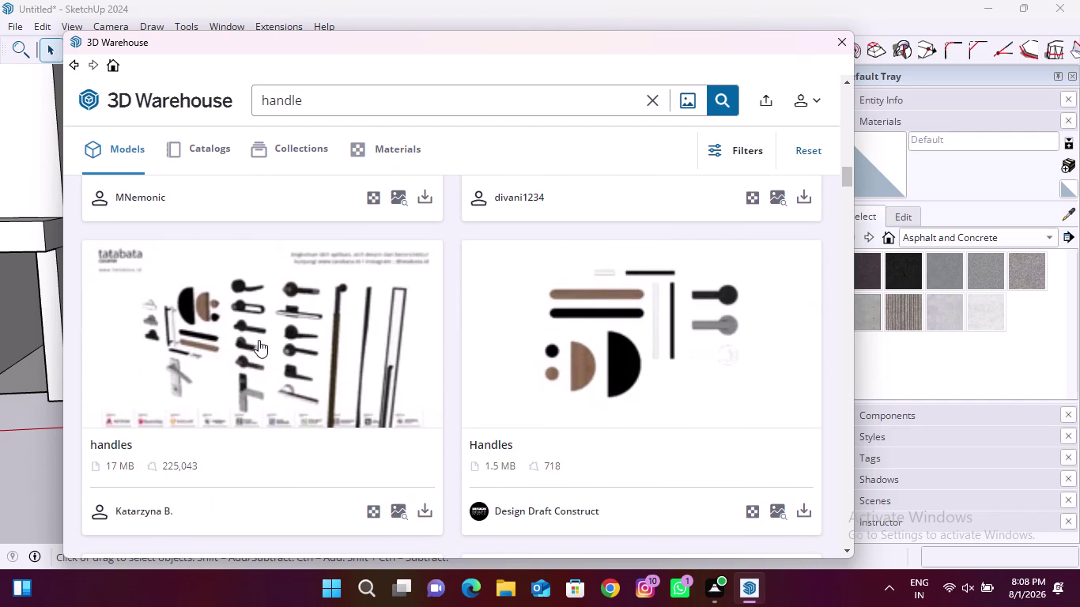
click(262, 338)
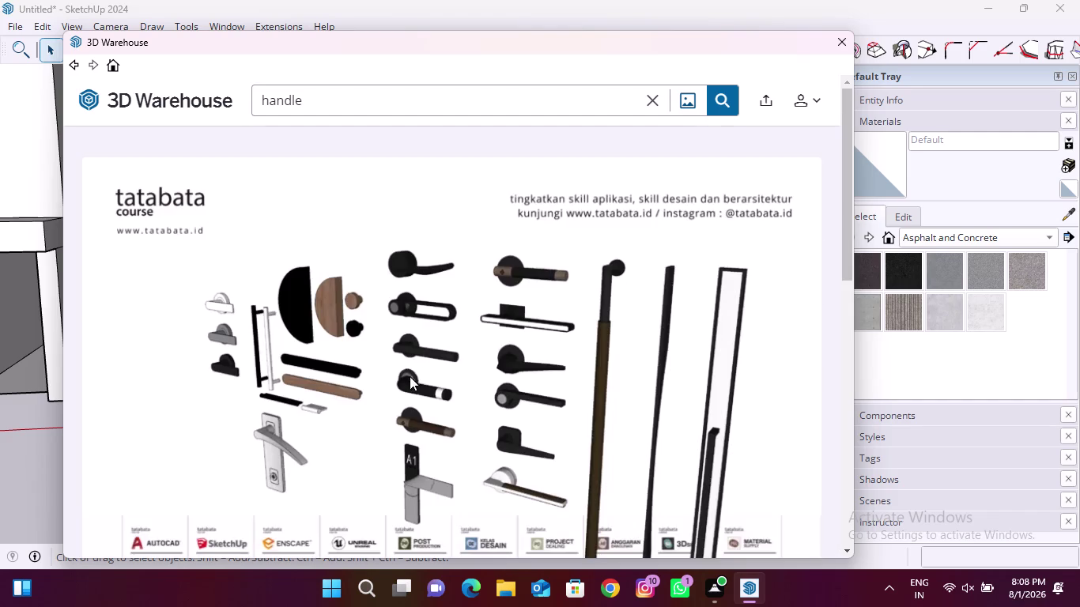
scroll(down, 3)
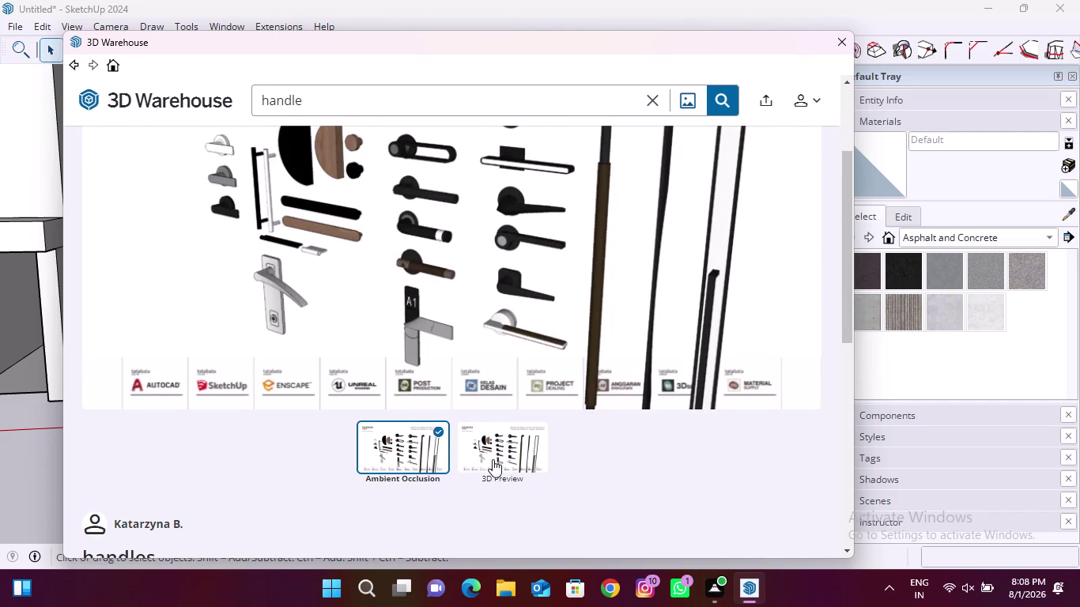
scroll(down, 3)
click(756, 193)
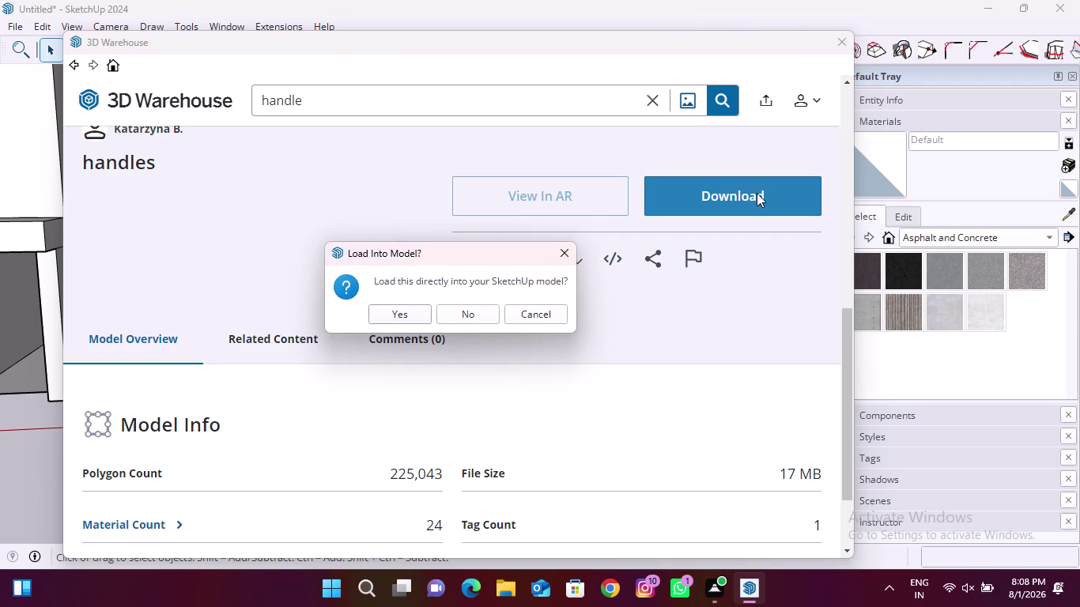
drag(408, 318, 417, 324)
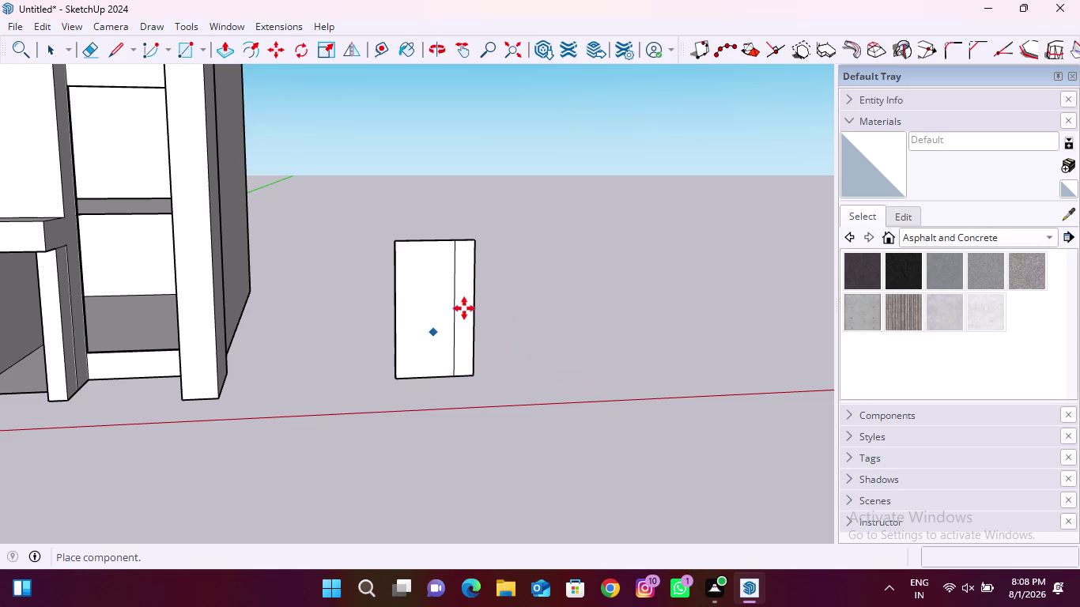
Zoom around the door panel area and end the handle set placement with the Select tool.
scroll(up, 3)
scroll(down, 3)
scroll(down, 3)
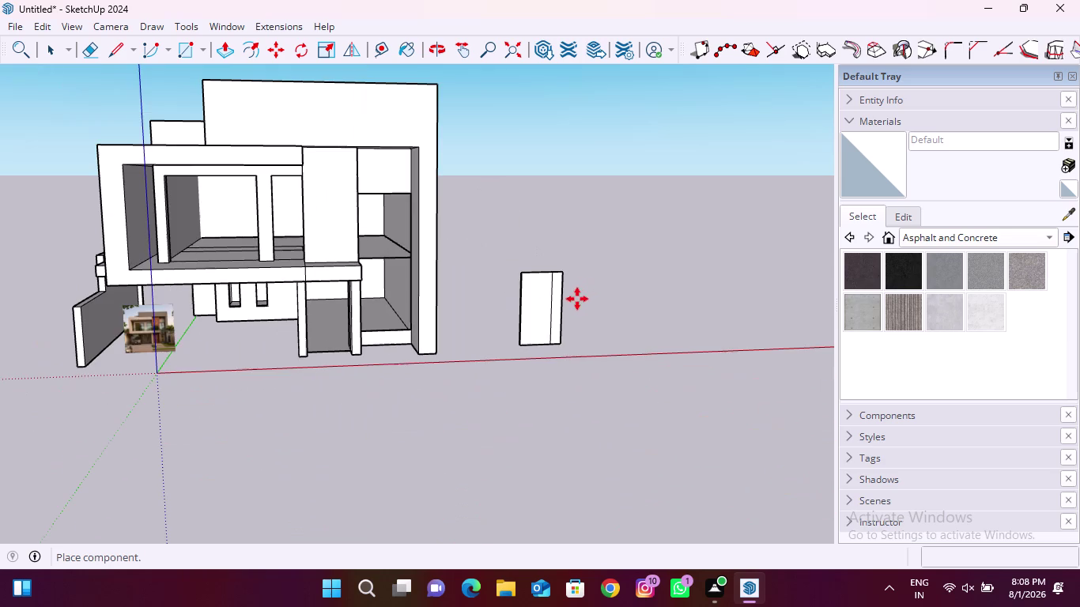
scroll(up, 3)
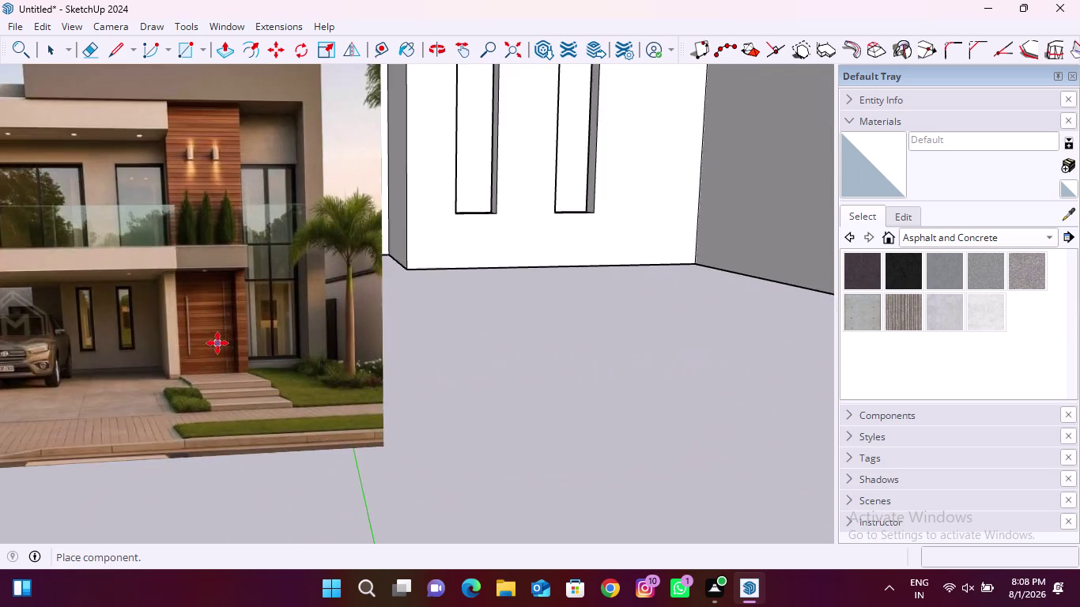
scroll(up, 3)
scroll(down, 3)
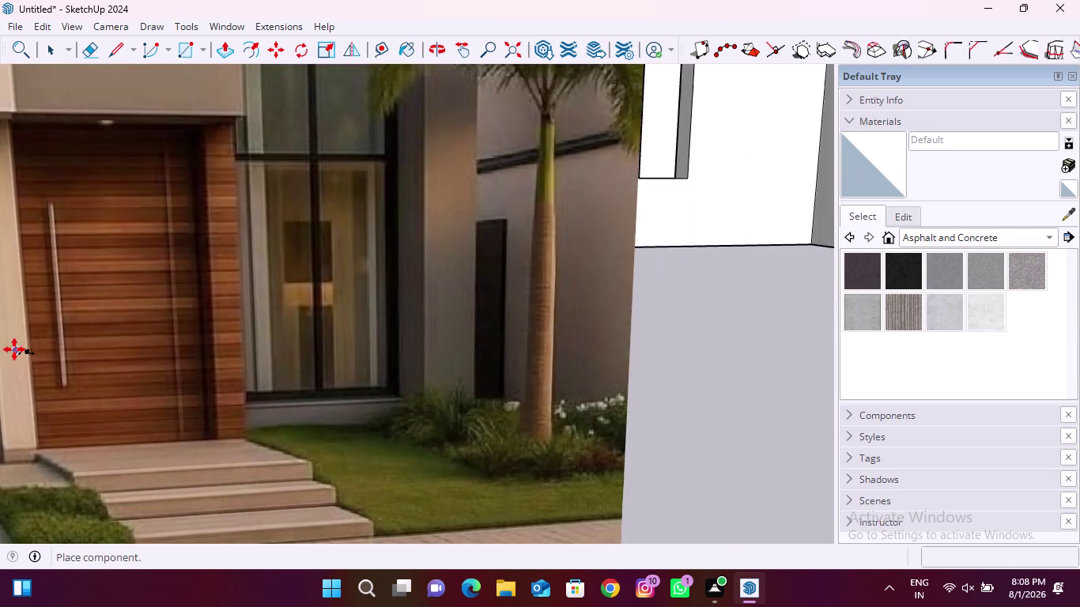
scroll(down, 3)
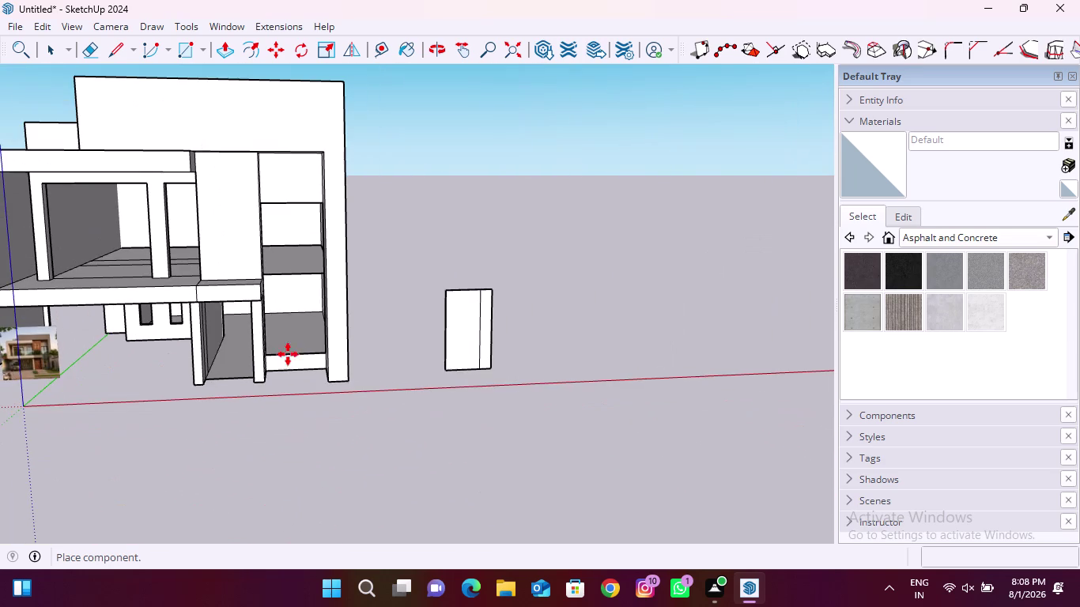
scroll(up, 3)
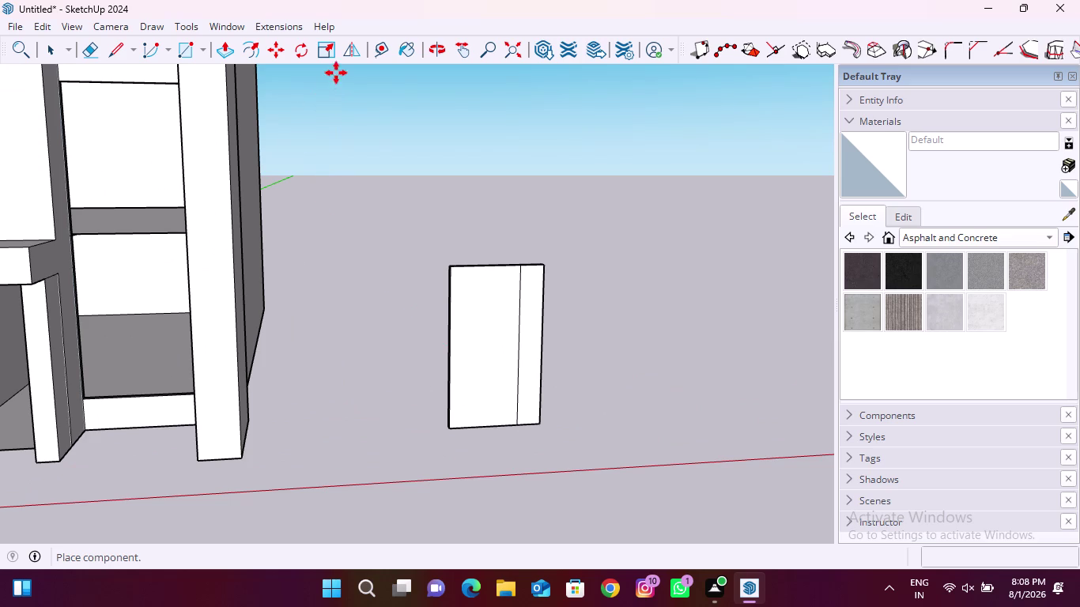
key(space)
Copy the panel's vertical dividing line slightly sideways, leaving a thin strip between them.
click(518, 322)
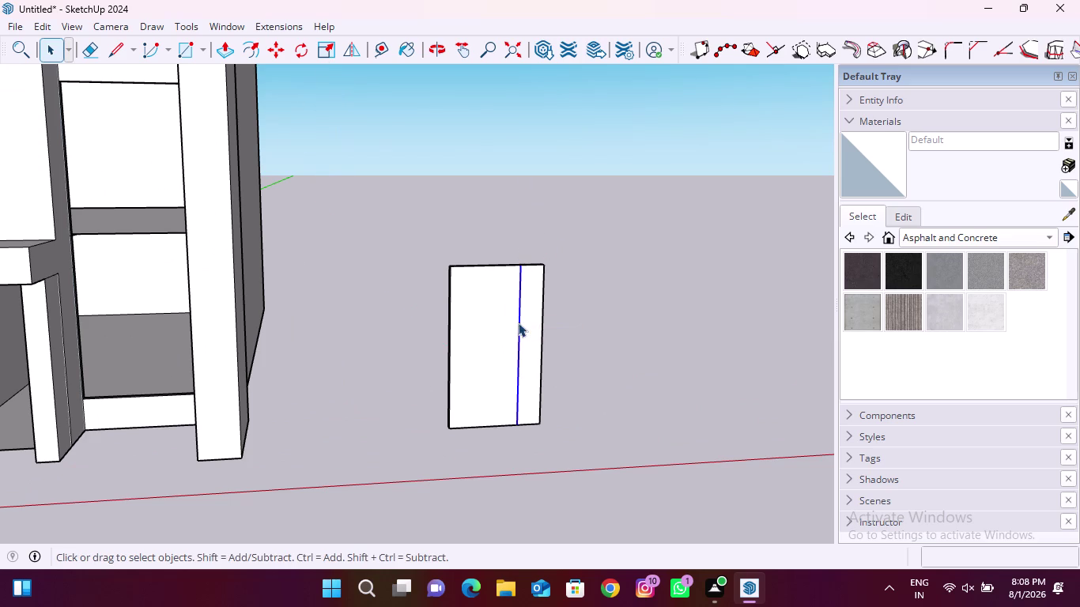
click(278, 59)
scroll(up, 3)
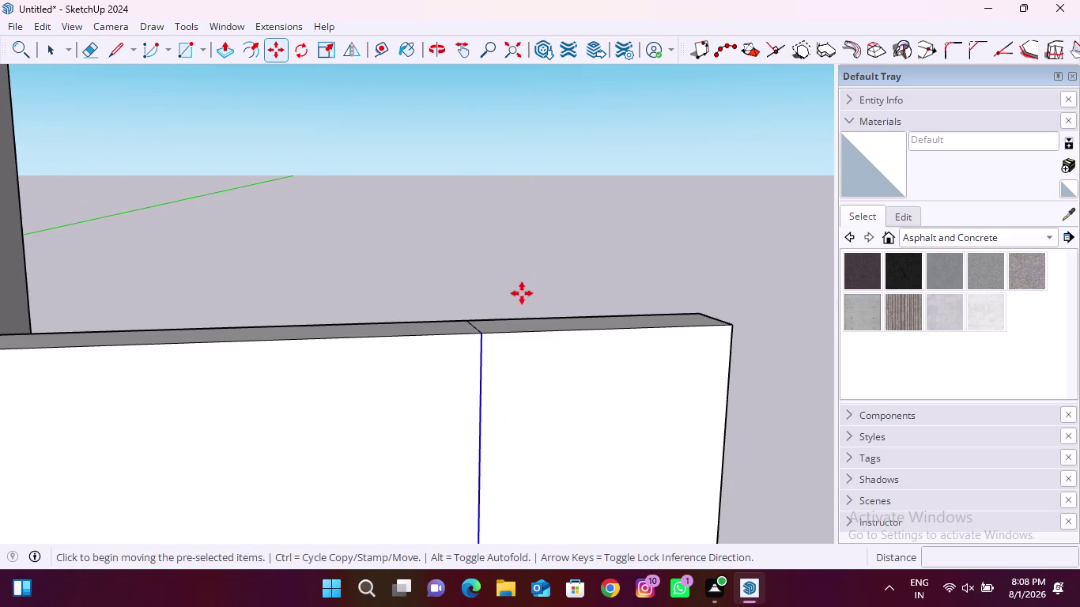
click(487, 338)
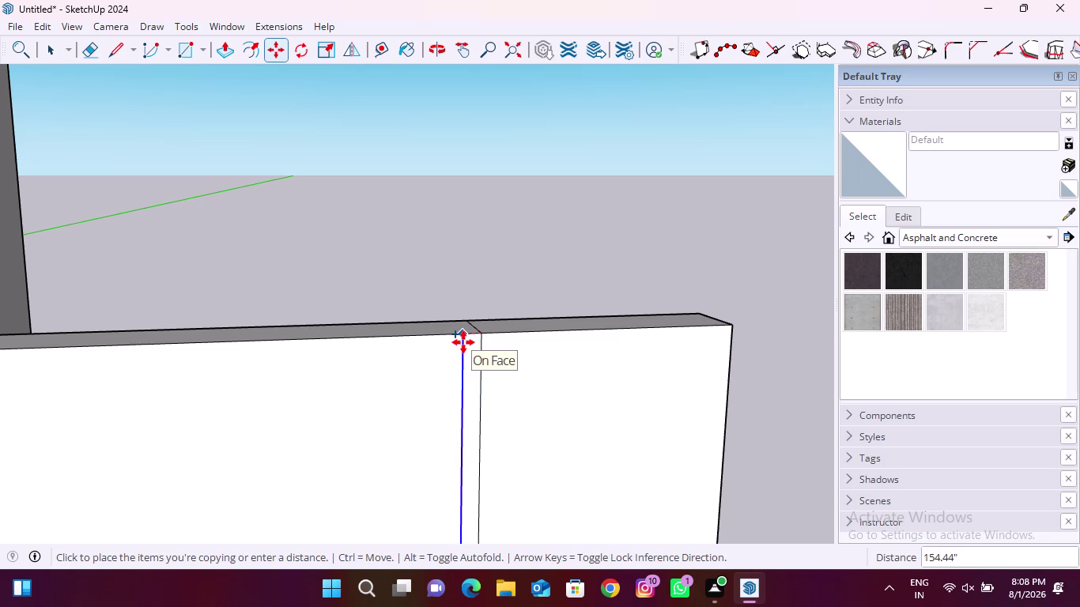
click(465, 343)
scroll(down, 3)
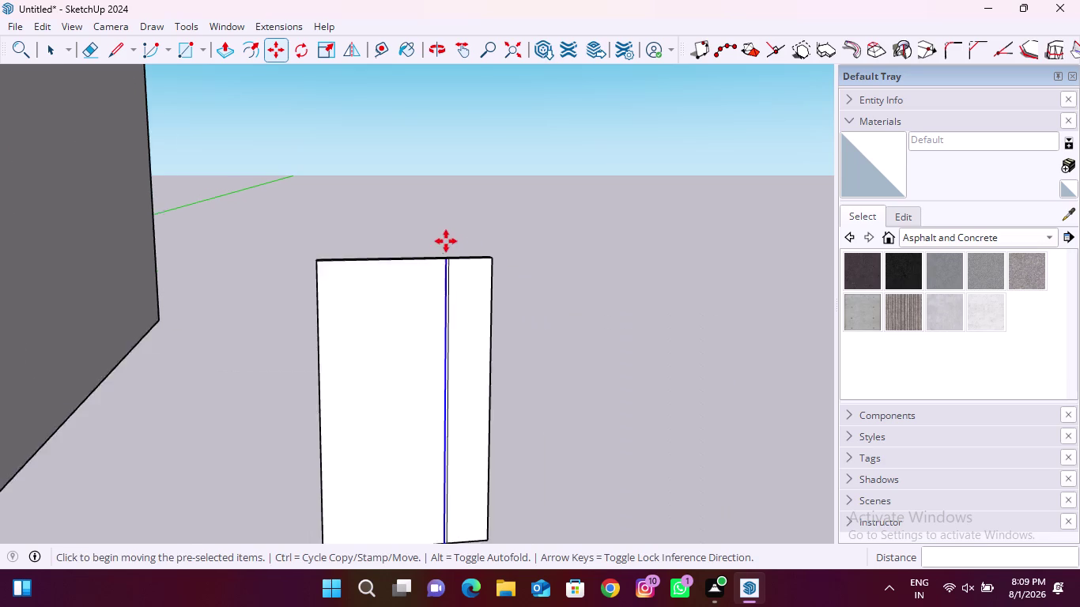
scroll(down, 3)
scroll(up, 3)
key(space)
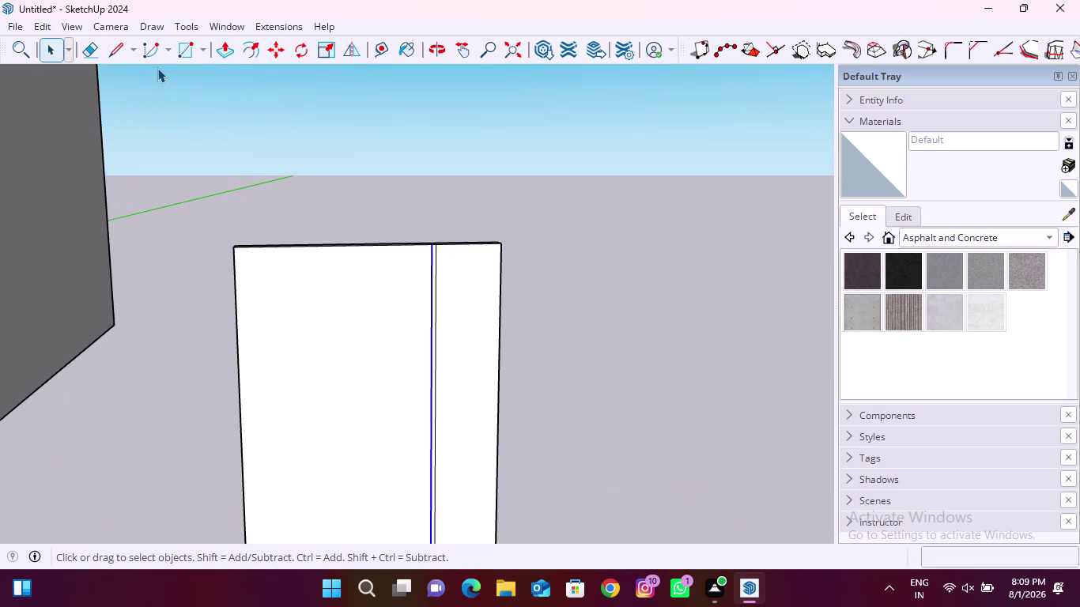
click(218, 52)
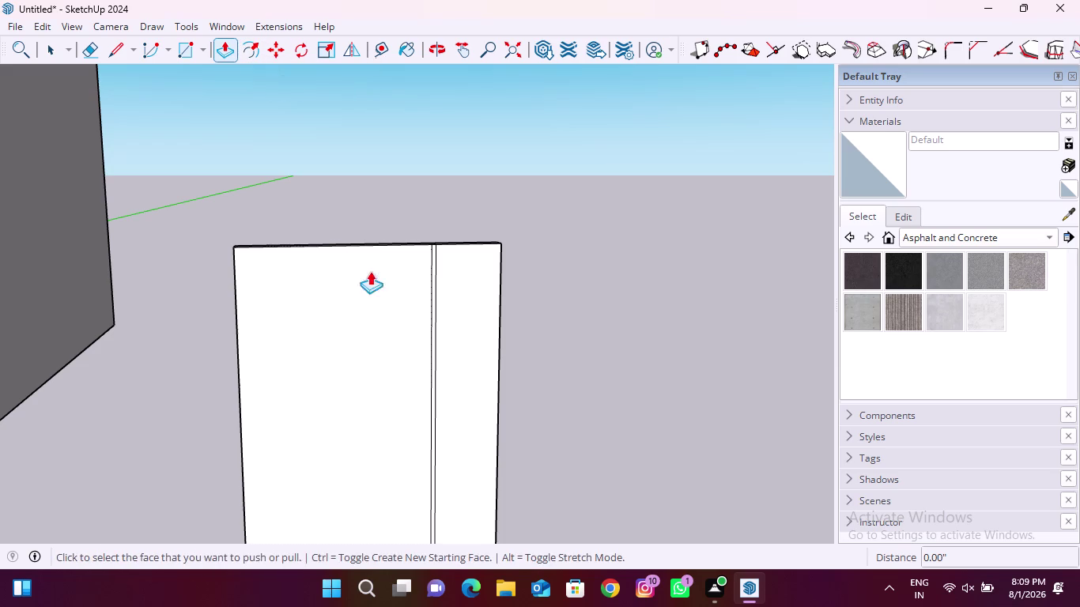
Push/pull the door panel's thin middle strip to a new depth, orbiting to check it.
scroll(up, 3)
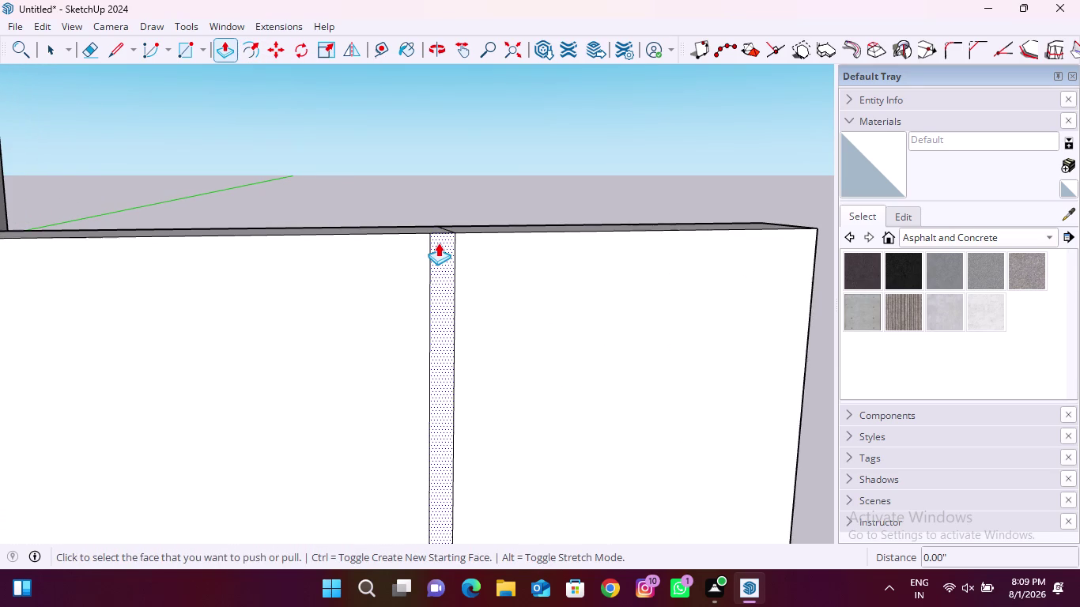
click(439, 240)
scroll(up, 3)
middle_drag(439, 233, 426, 298)
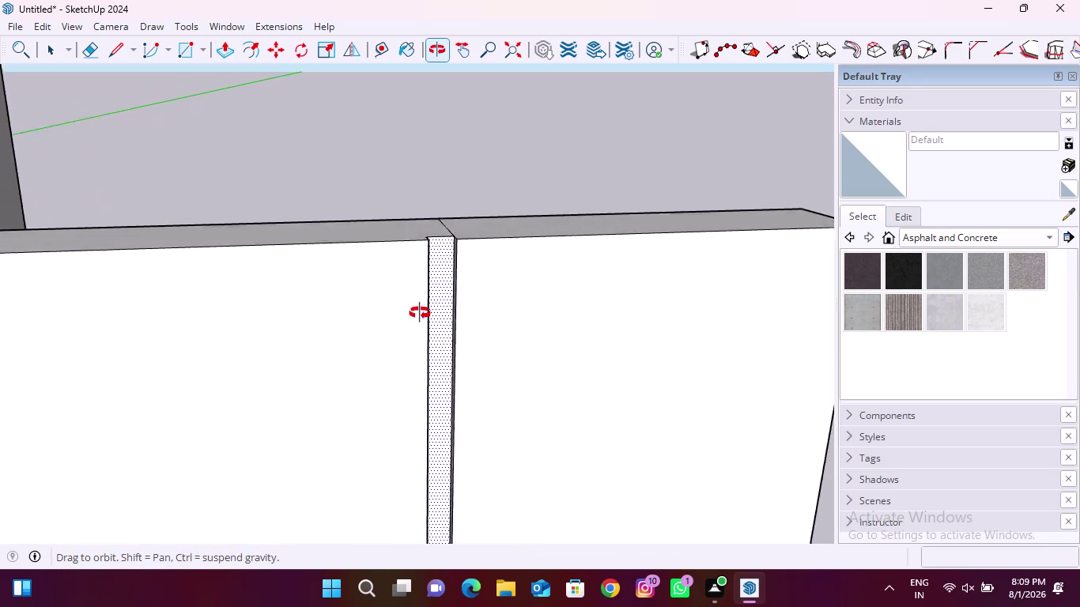
middle_drag(427, 297, 402, 363)
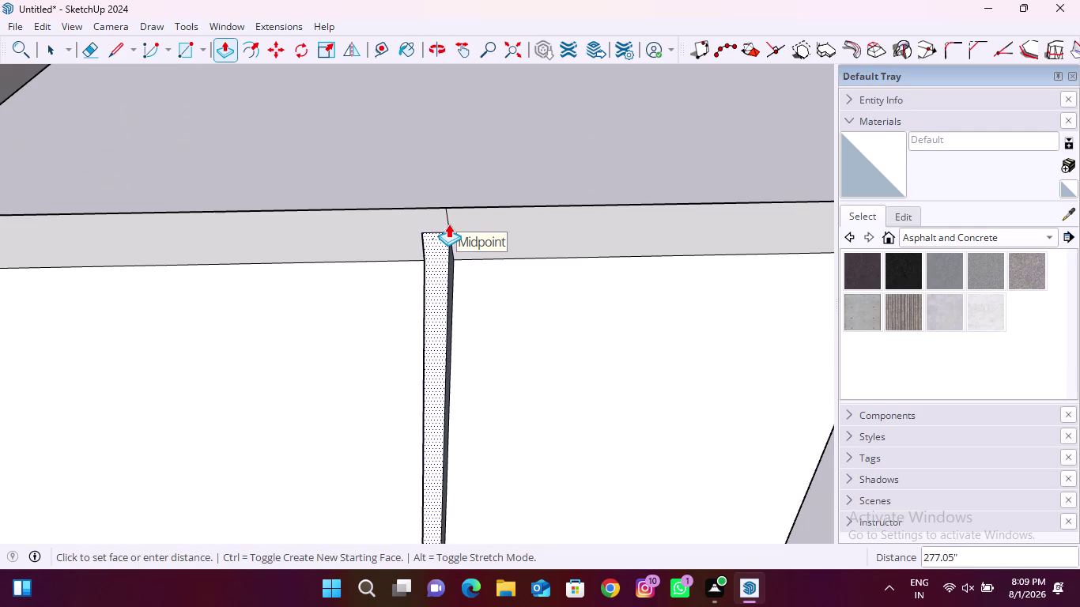
click(449, 224)
scroll(down, 3)
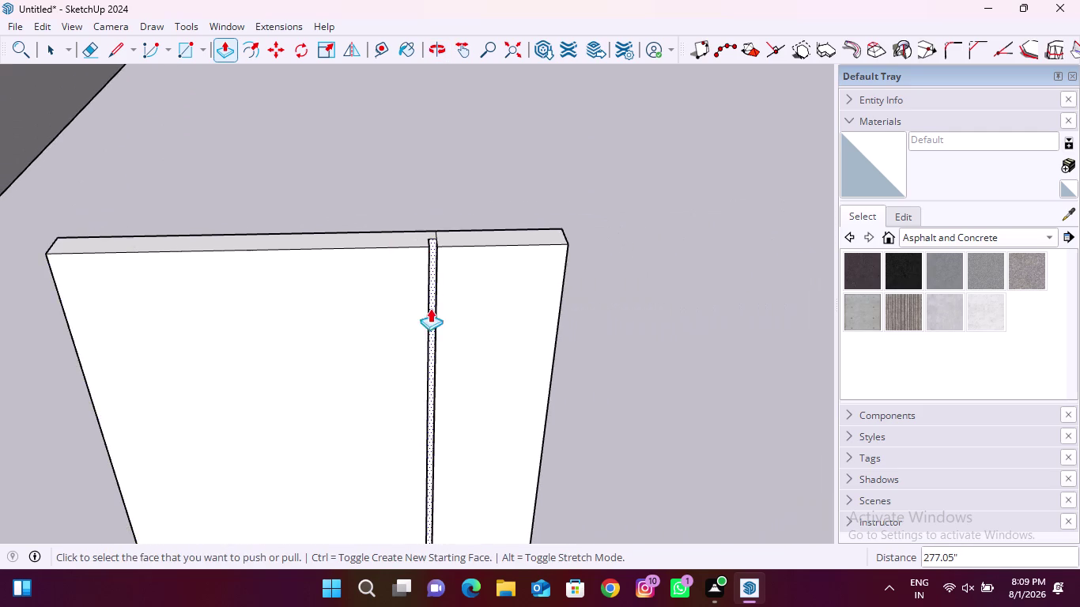
middle_drag(430, 318, 402, 240)
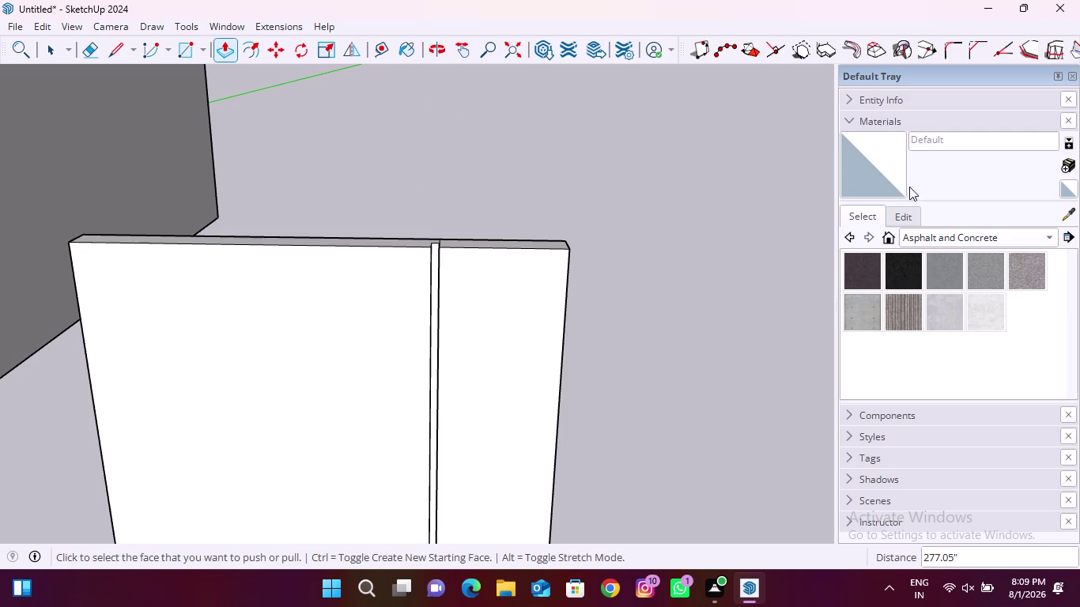
click(1021, 237)
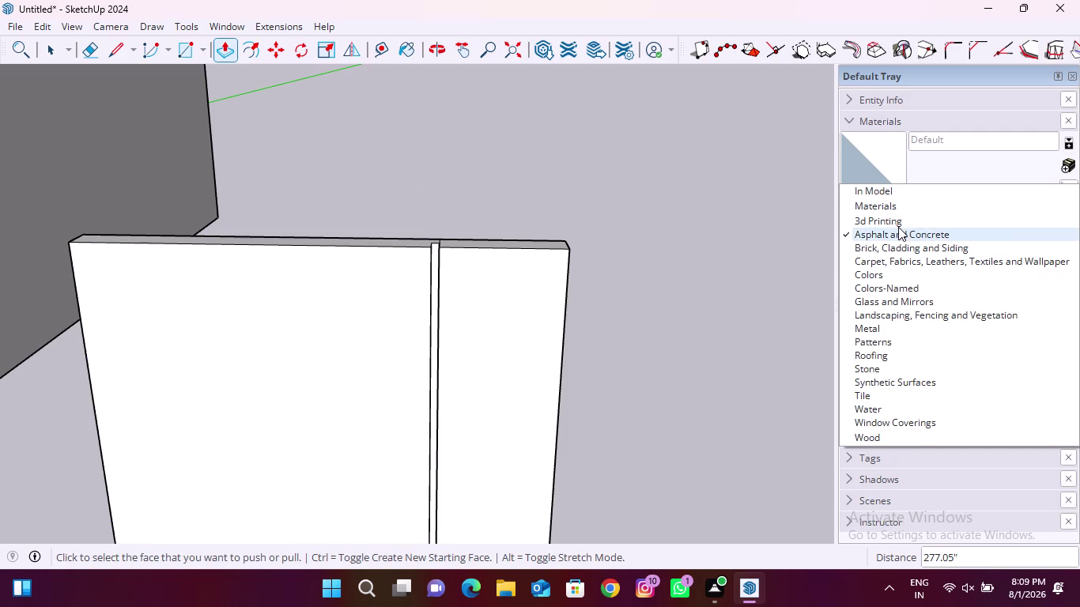
Pick the orange 3d Printing material and paint the strip's front and side faces.
click(897, 225)
click(945, 265)
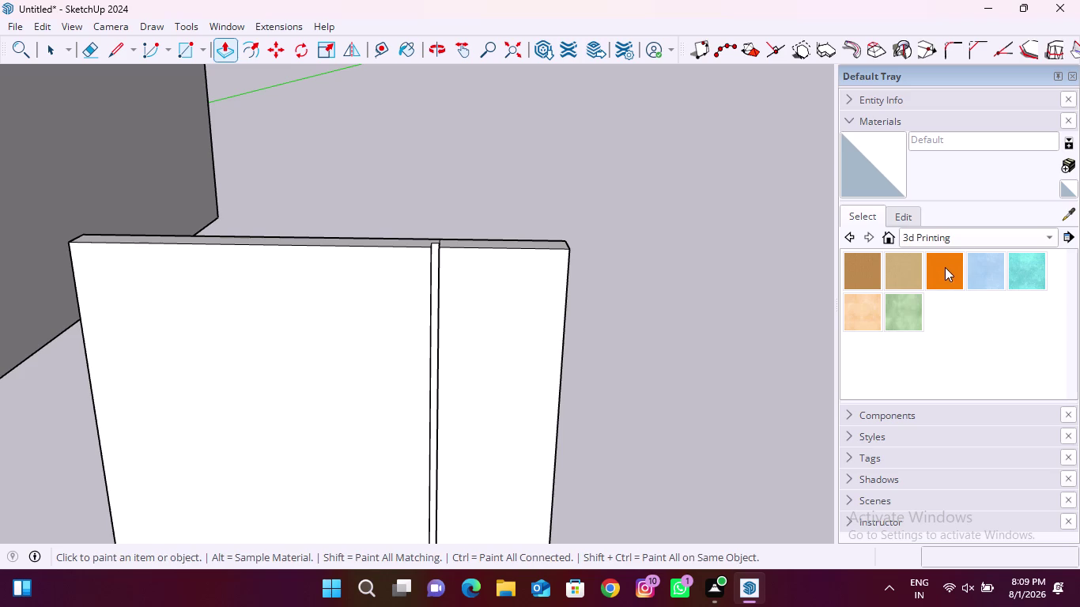
middle_drag(421, 296, 527, 361)
scroll(up, 3)
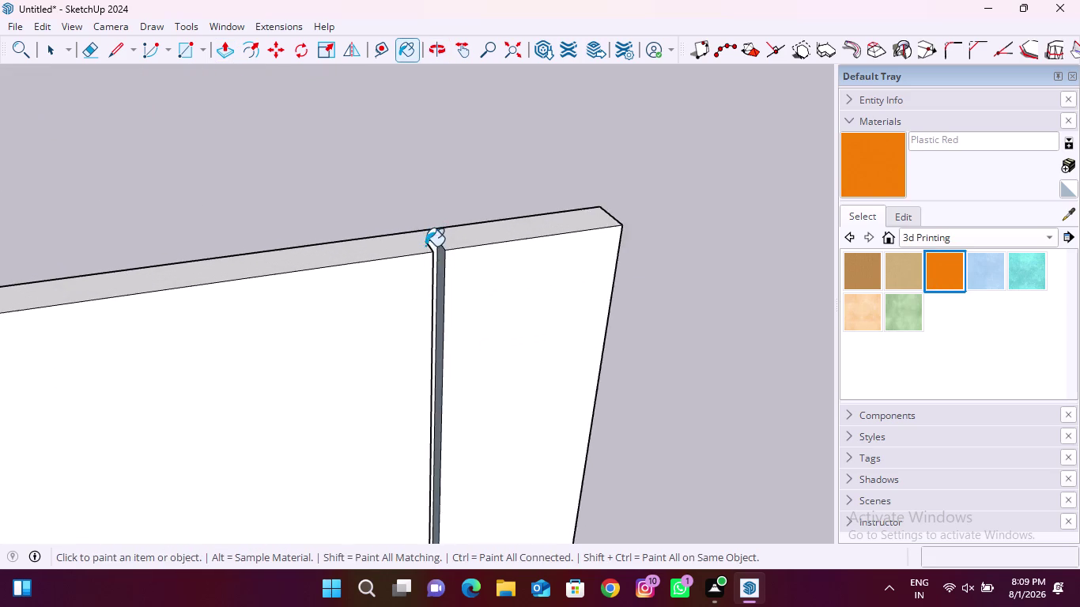
scroll(up, 3)
click(448, 252)
click(432, 243)
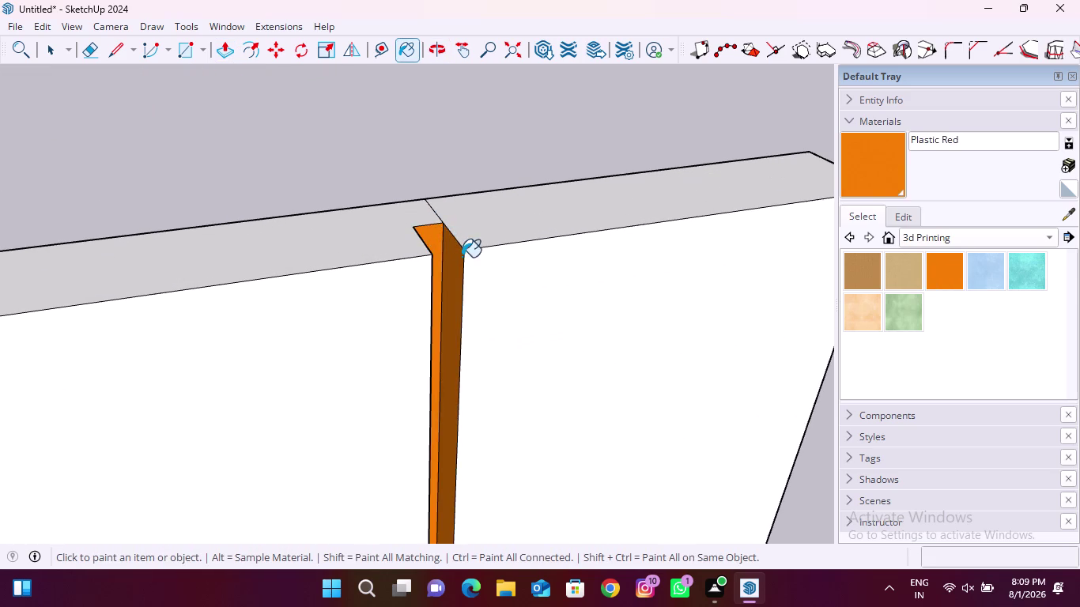
Paint the remaining faces of the middle strip orange.
middle_drag(462, 257, 266, 245)
click(418, 254)
middle_drag(403, 293, 467, 255)
click(983, 237)
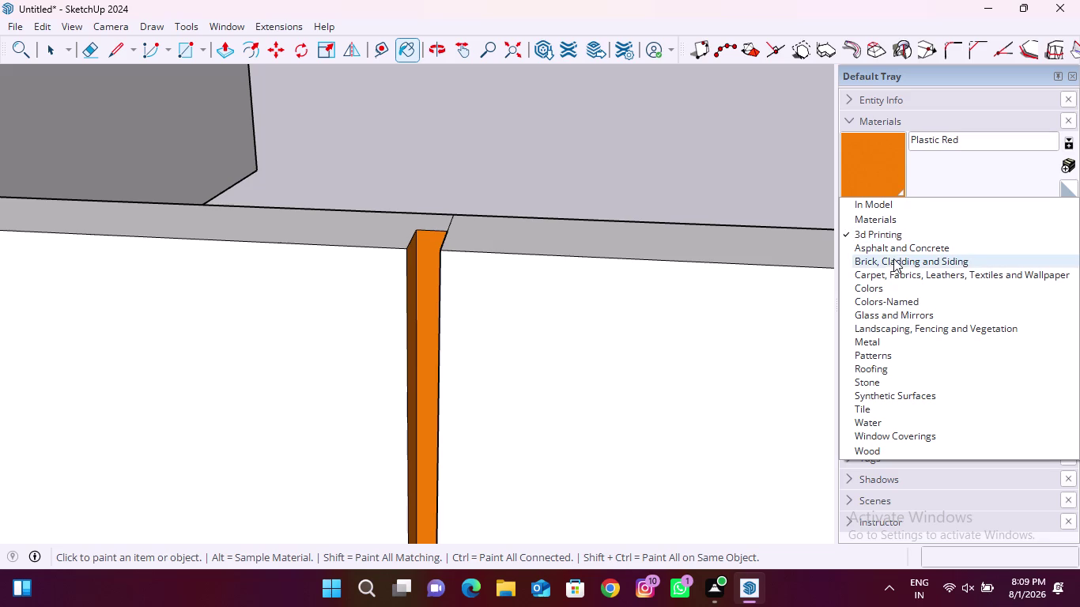
Switch the materials browser to the Colors collection and browse its swatches.
click(885, 292)
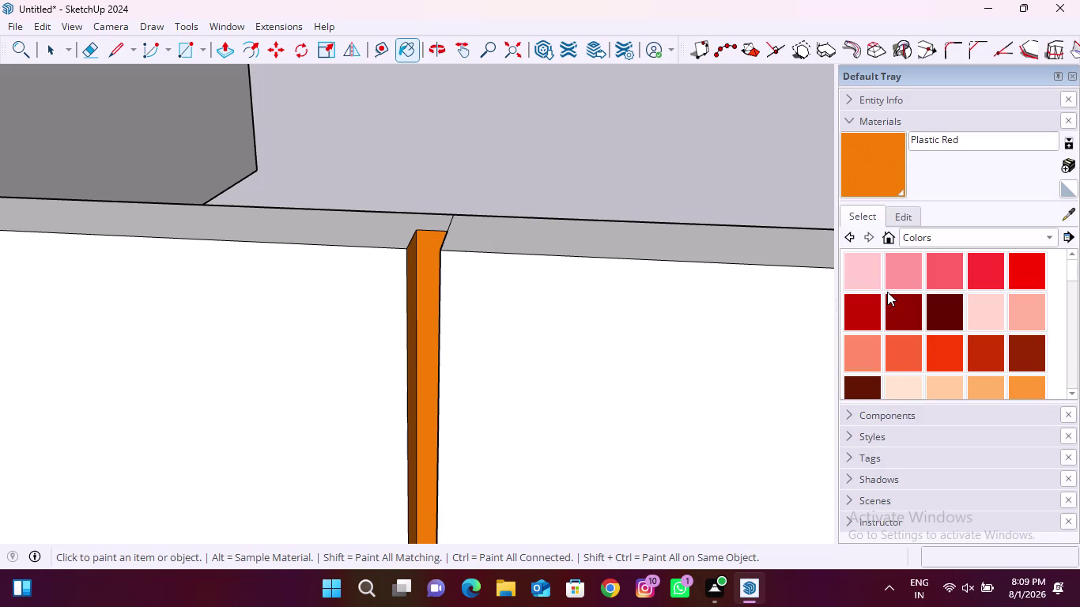
scroll(down, 3)
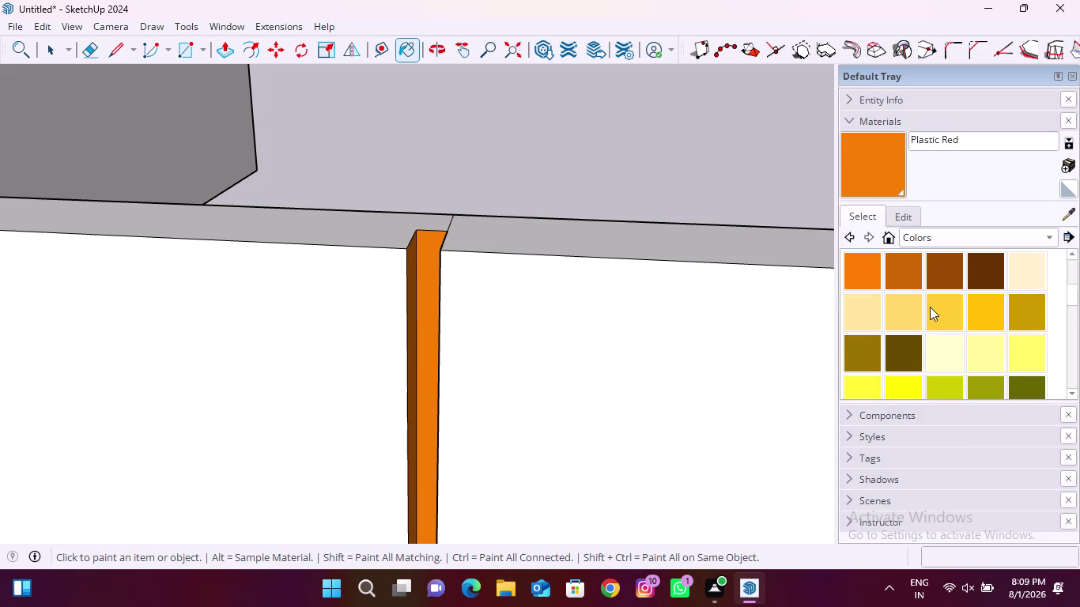
scroll(down, 3)
scroll(down, 3)
scroll(down, 3)
scroll(down, 3)
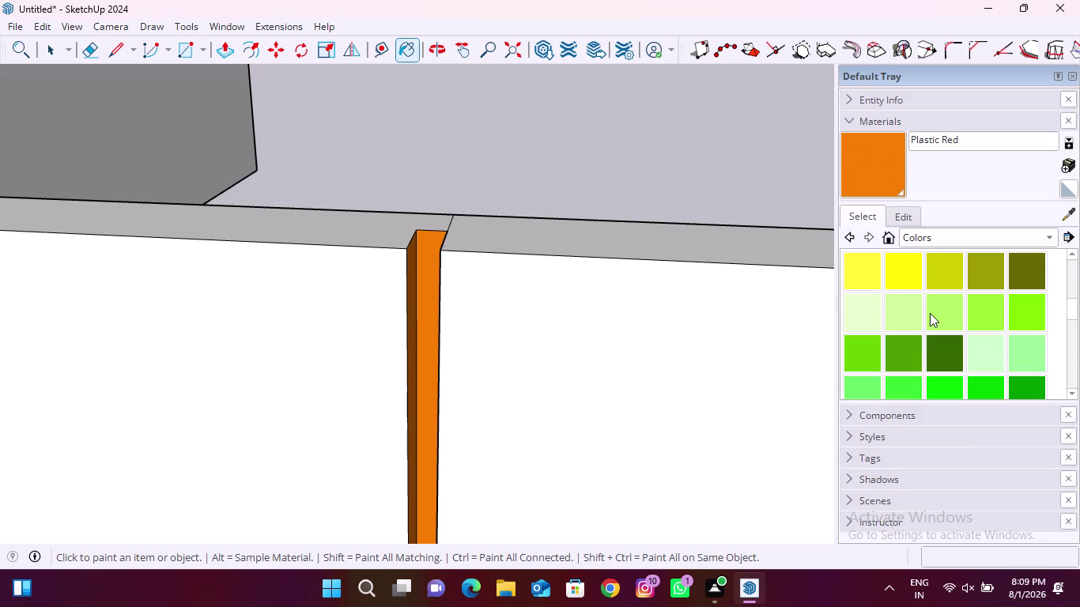
scroll(down, 3)
scroll(down, 3)
scroll(up, 3)
scroll(up, 3)
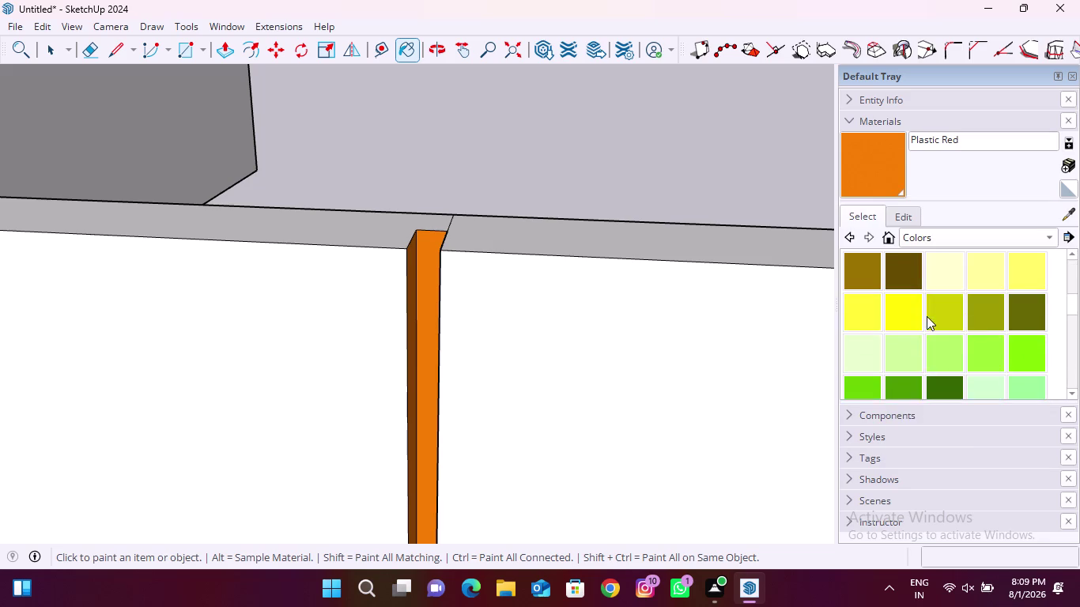
scroll(up, 3)
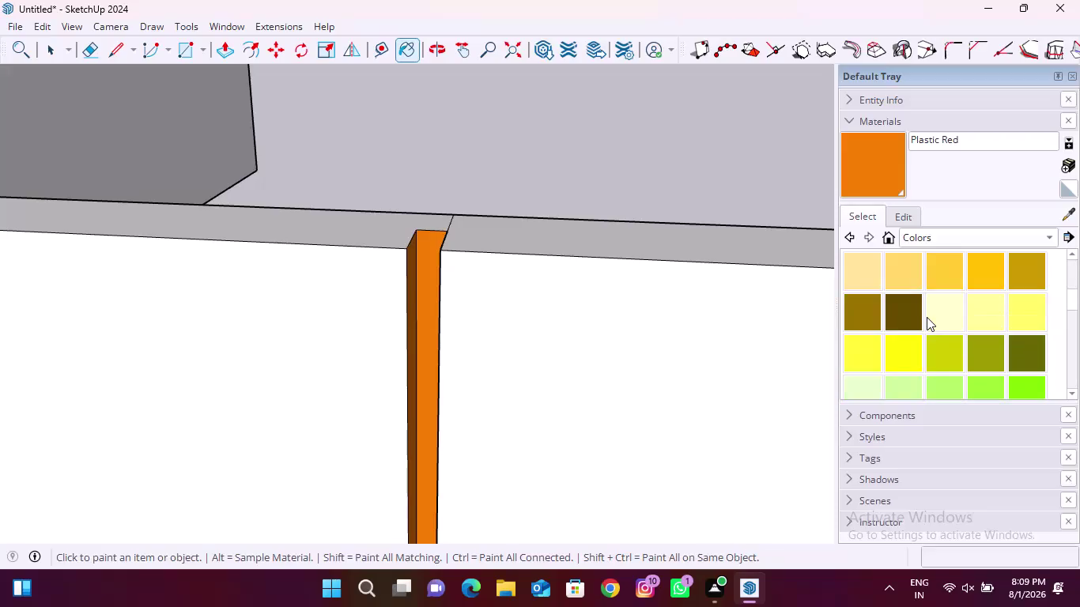